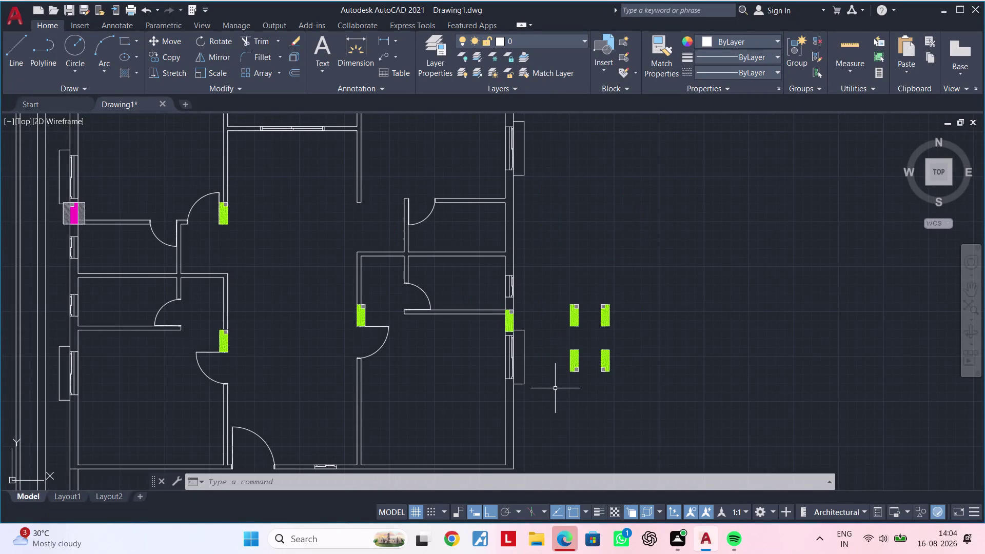
Copy the spare lower-right green hatched column, using its corner as the base point.
middle_drag(555, 412, 568, 472)
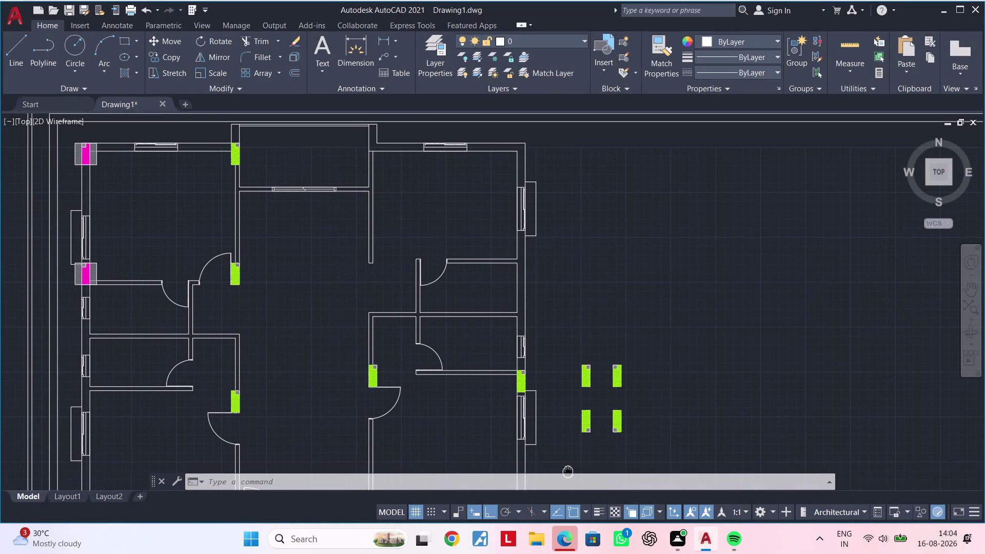
middle_drag(568, 472, 566, 471)
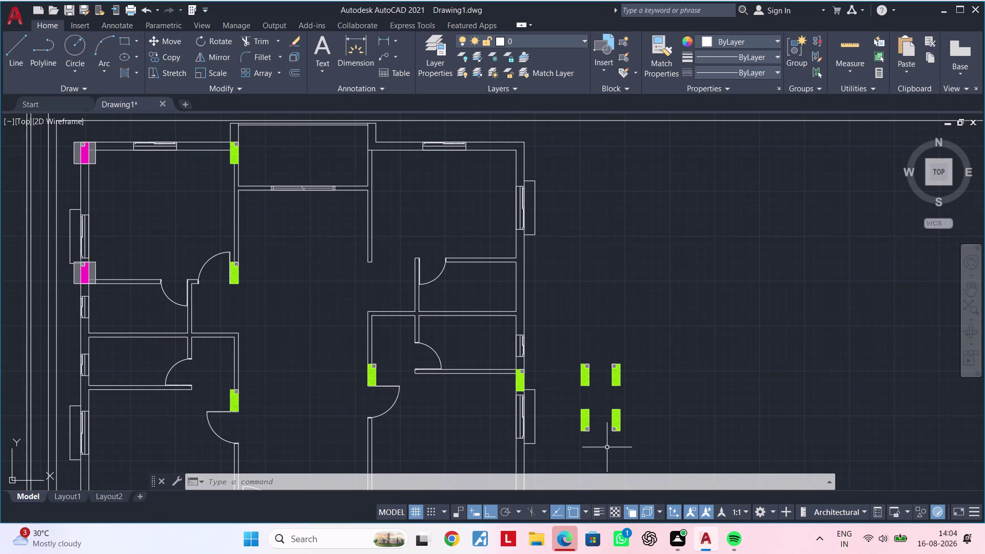
middle_drag(607, 447, 611, 421)
scroll(up, 3)
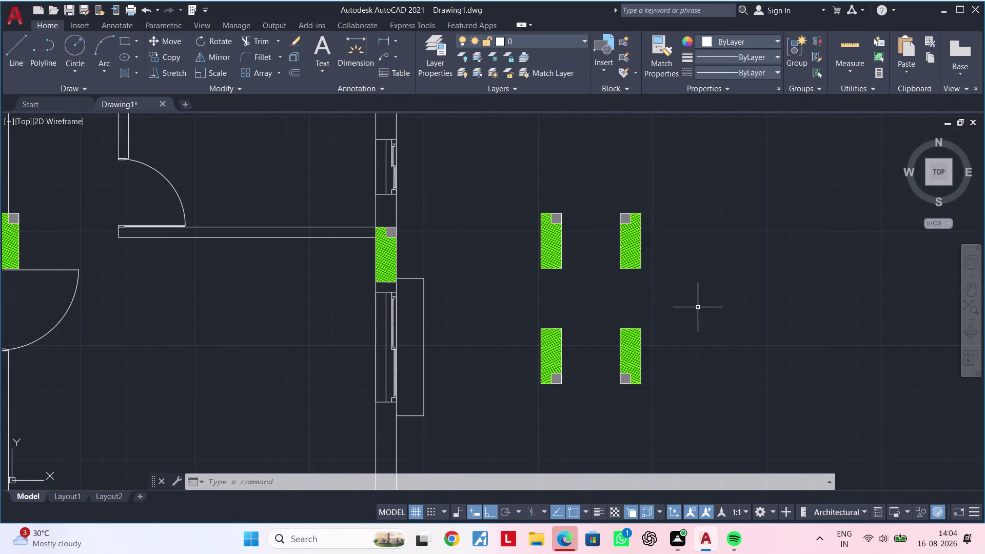
drag(694, 298, 689, 302)
click(586, 403)
text(c)
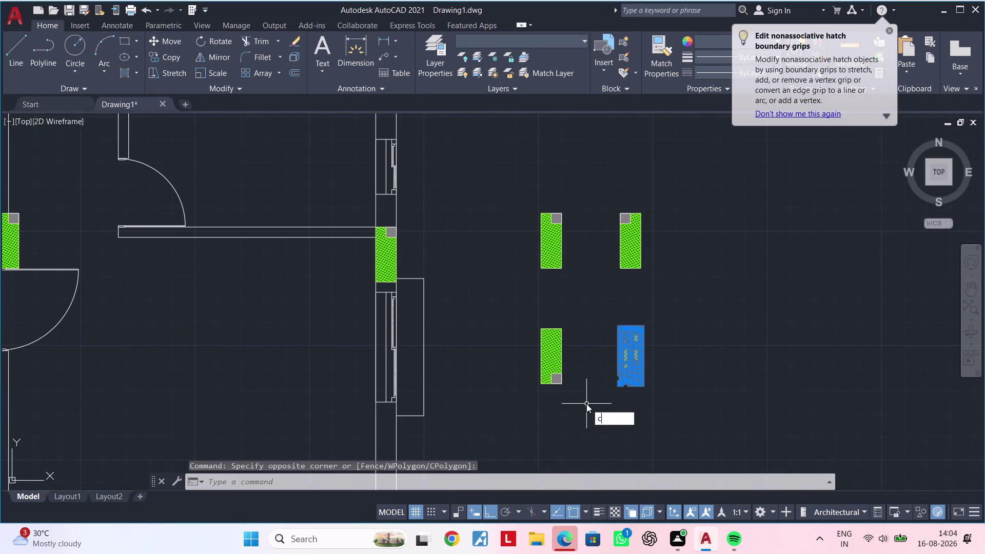
text(o)
key(space)
scroll(up, 3)
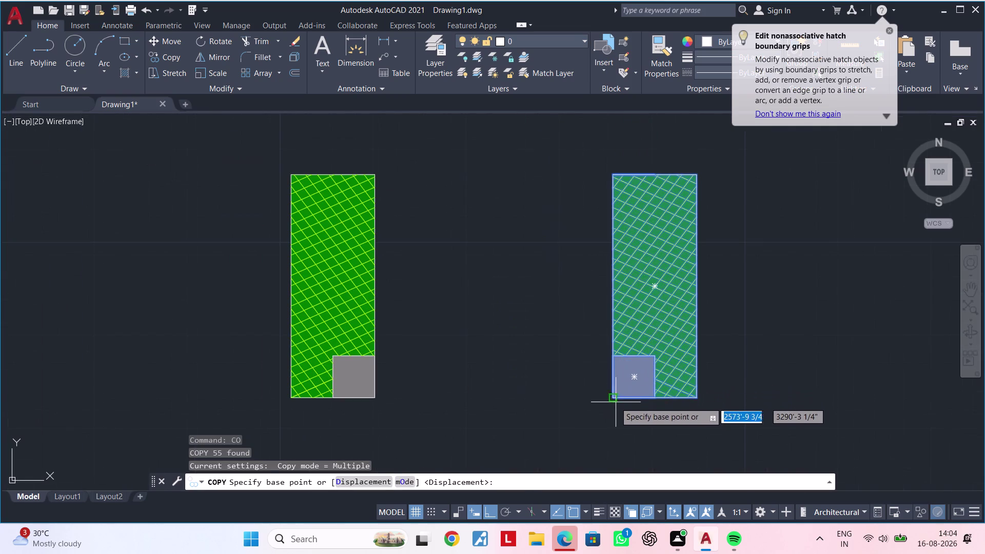
click(614, 402)
Place the green column copy at the end of the central interior wall.
scroll(down, 3)
middle_drag(584, 383, 803, 421)
scroll(down, 3)
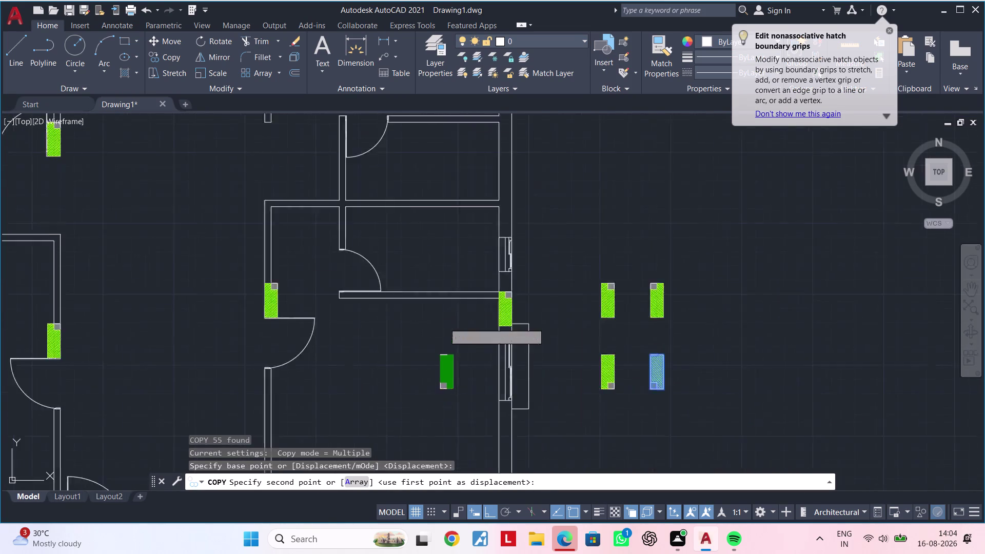
scroll(down, 3)
middle_drag(416, 339, 586, 402)
scroll(up, 3)
scroll(up, 3)
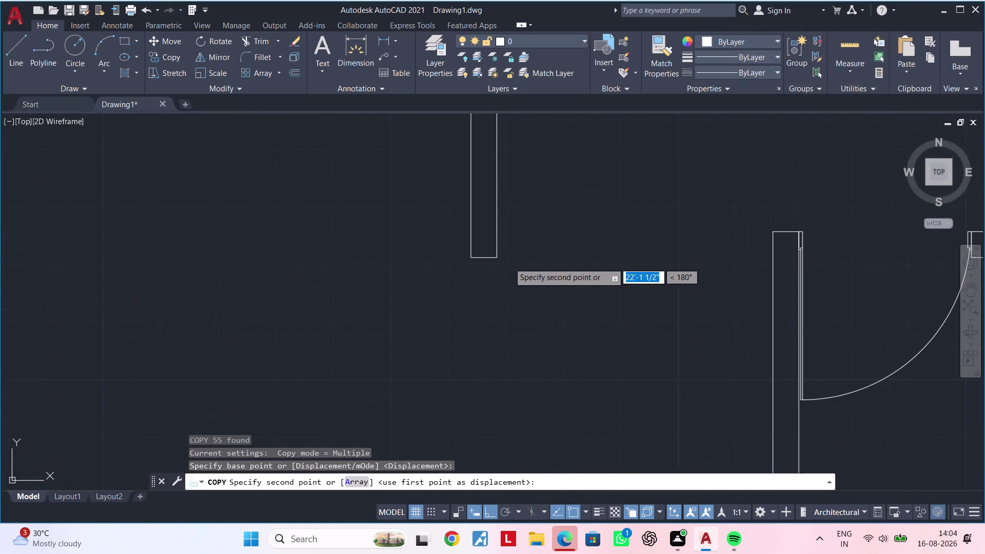
scroll(up, 3)
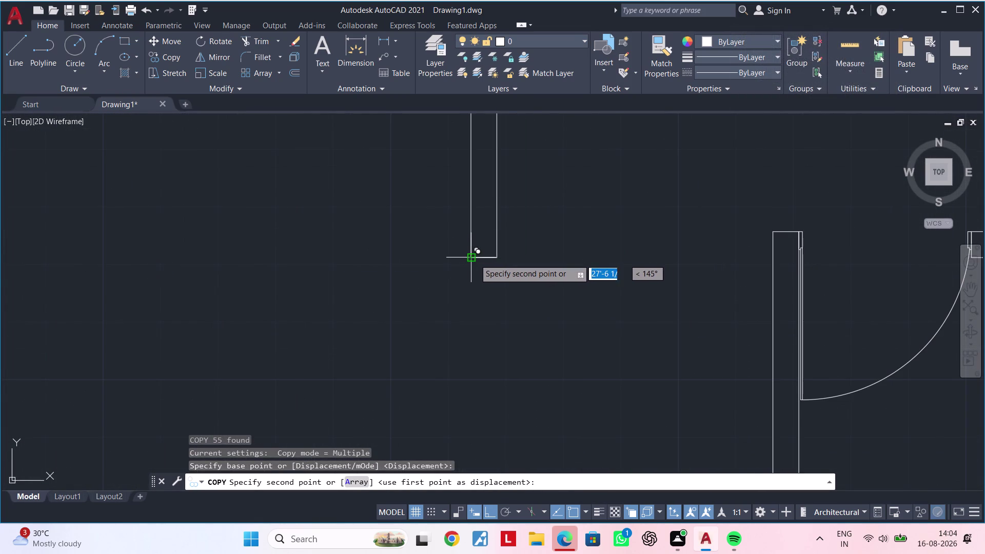
scroll(up, 3)
click(452, 251)
scroll(down, 3)
scroll(down, 3)
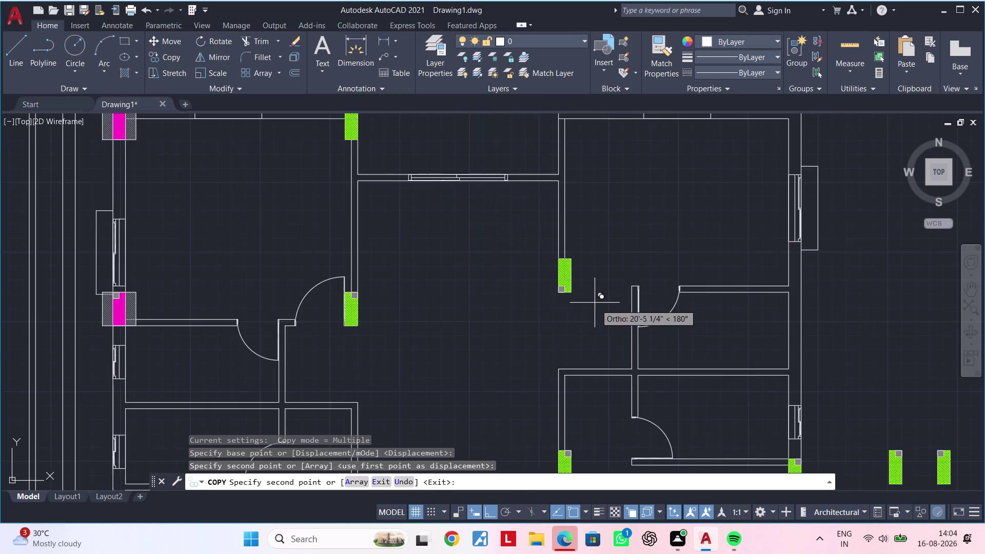
middle_drag(595, 308, 401, 286)
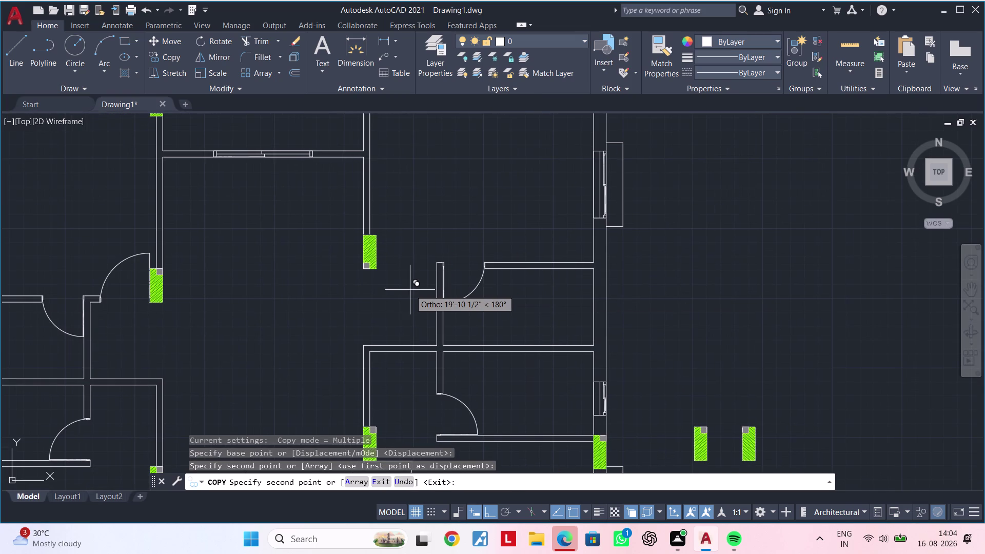
middle_drag(658, 293, 657, 296)
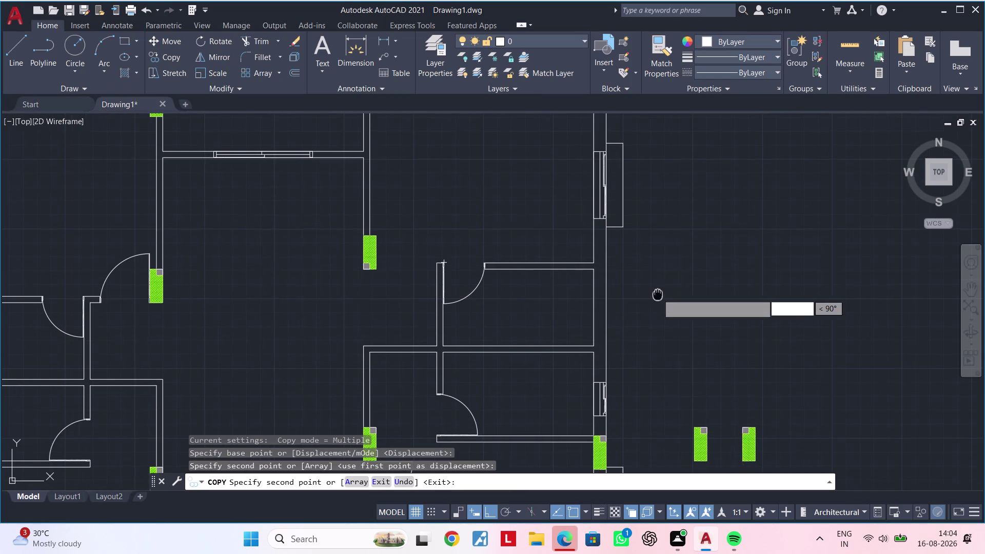
middle_drag(657, 296, 470, 295)
key(Escape)
middle_drag(544, 310, 551, 252)
middle_drag(542, 325, 552, 268)
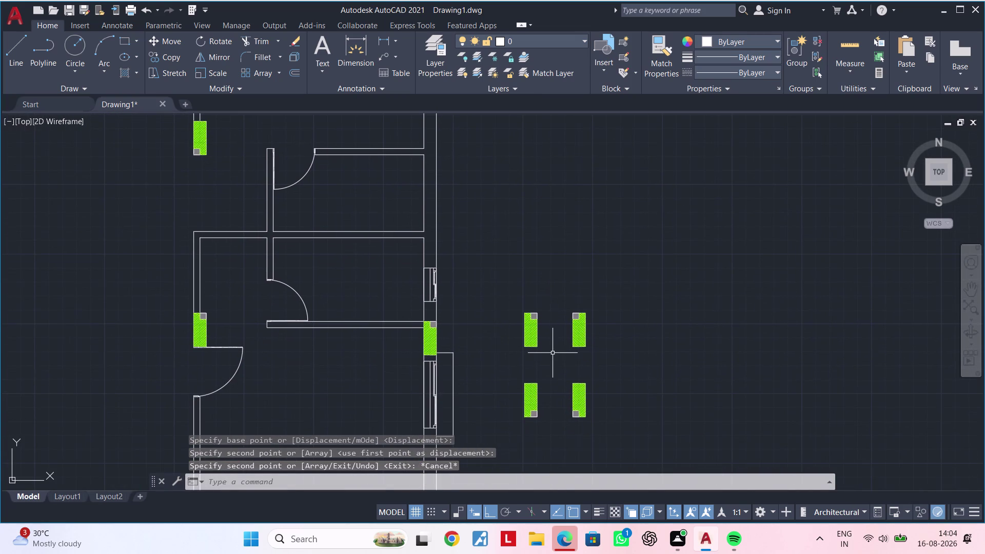
Copy the lower-left spare green column from its corner onto the right outer wall.
drag(552, 354, 546, 364)
click(503, 426)
key(c)
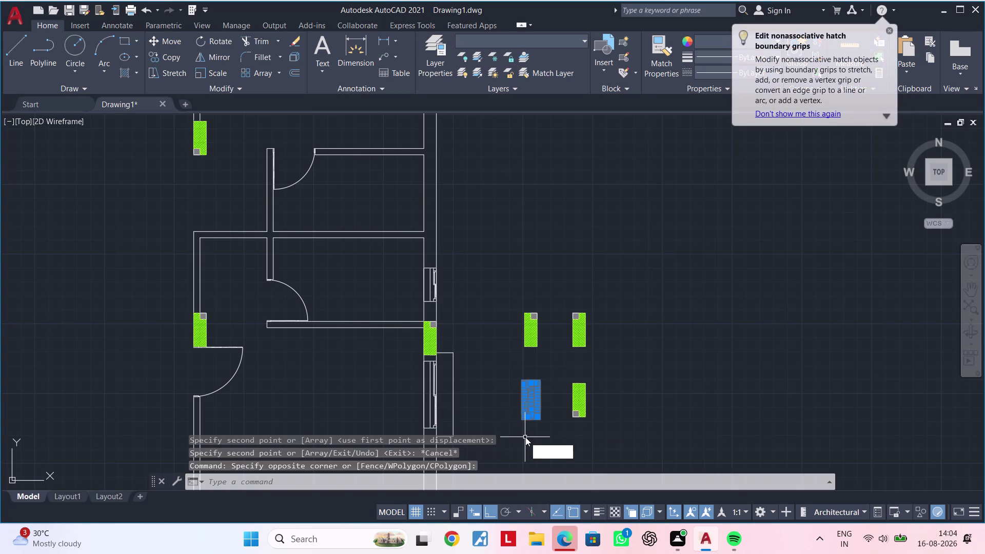
key(o)
key(space)
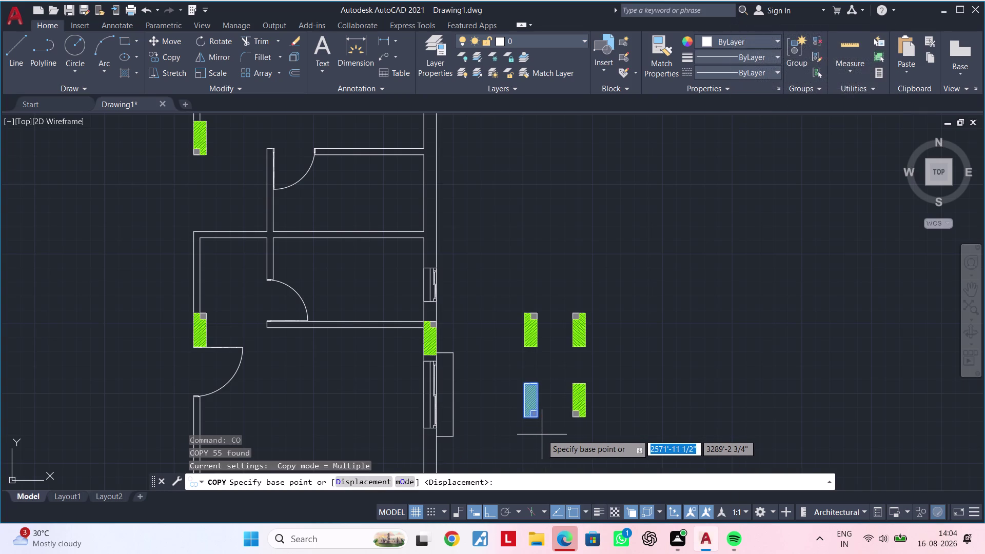
scroll(up, 3)
click(515, 383)
scroll(down, 3)
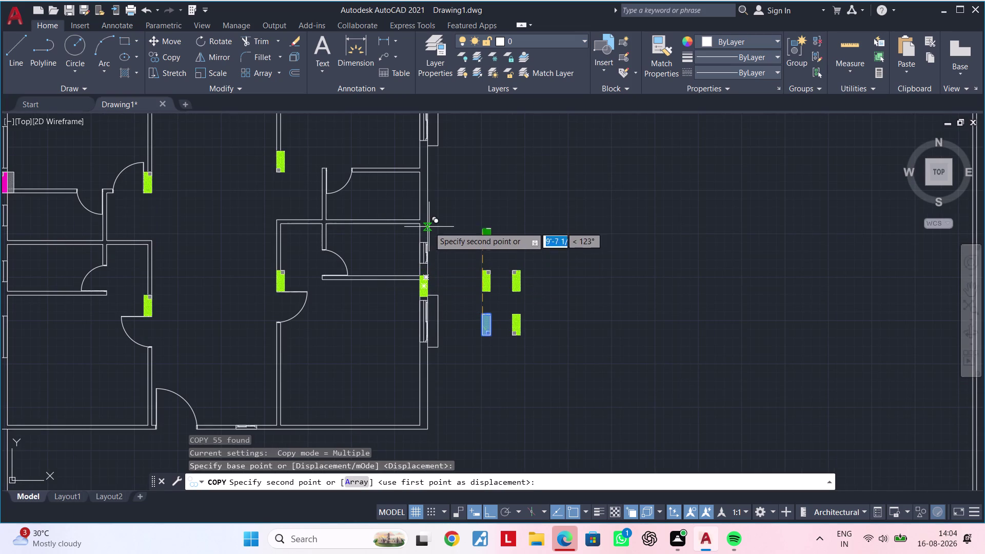
scroll(up, 3)
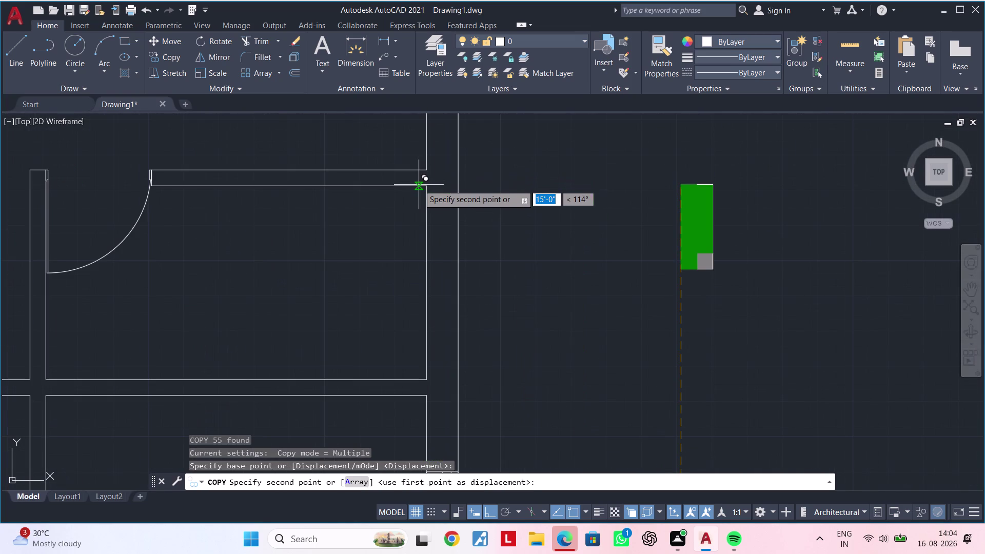
scroll(up, 3)
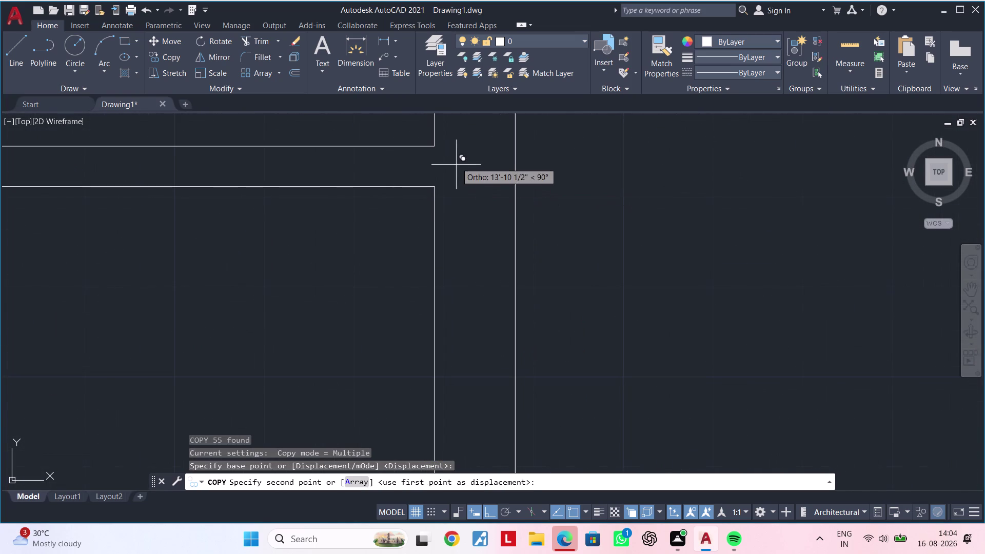
click(437, 148)
scroll(down, 3)
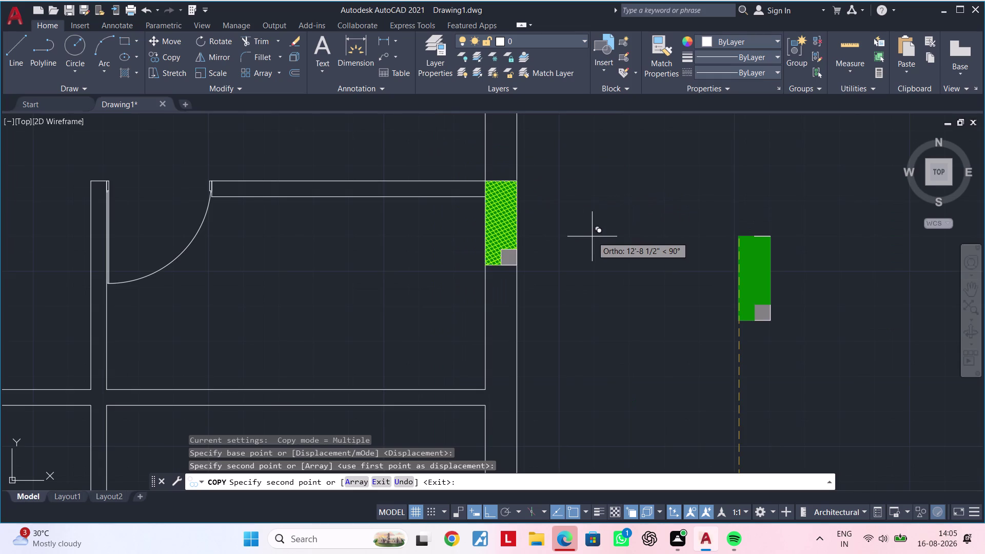
scroll(down, 3)
End the copy and bring the top-left magenta column details into view.
key(Escape)
key(Escape)
key(Escape)
key(Escape)
key(Escape)
key(Escape)
key(Escape)
key(Escape)
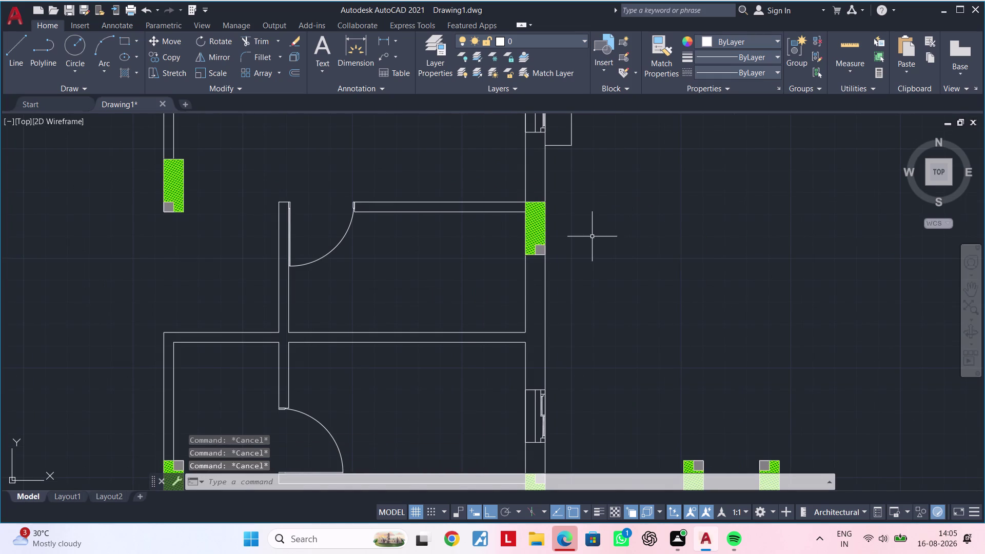
key(Escape)
key(Escape)
key(Escape)
scroll(down, 3)
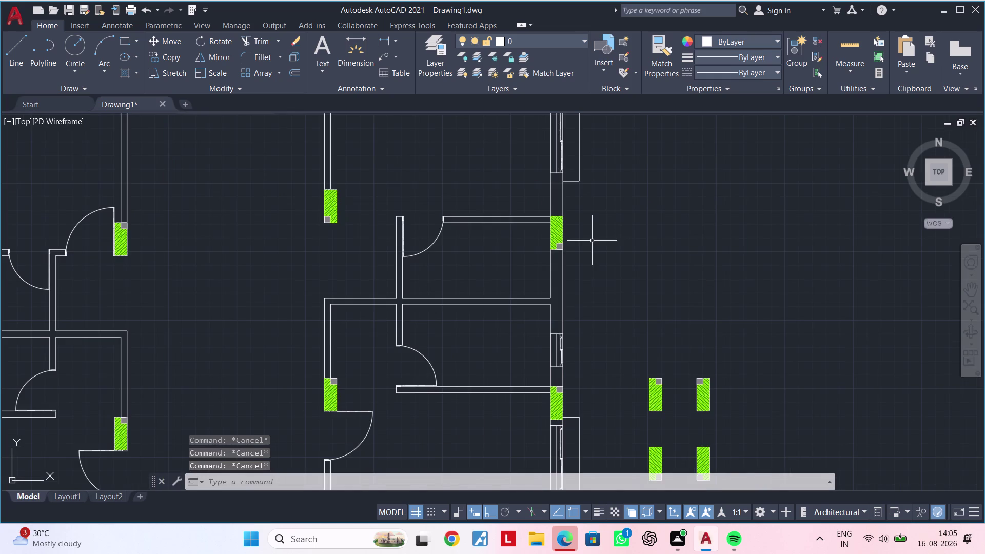
middle_drag(592, 241, 561, 301)
key(Escape)
key(Escape)
key(Escape)
key(Escape)
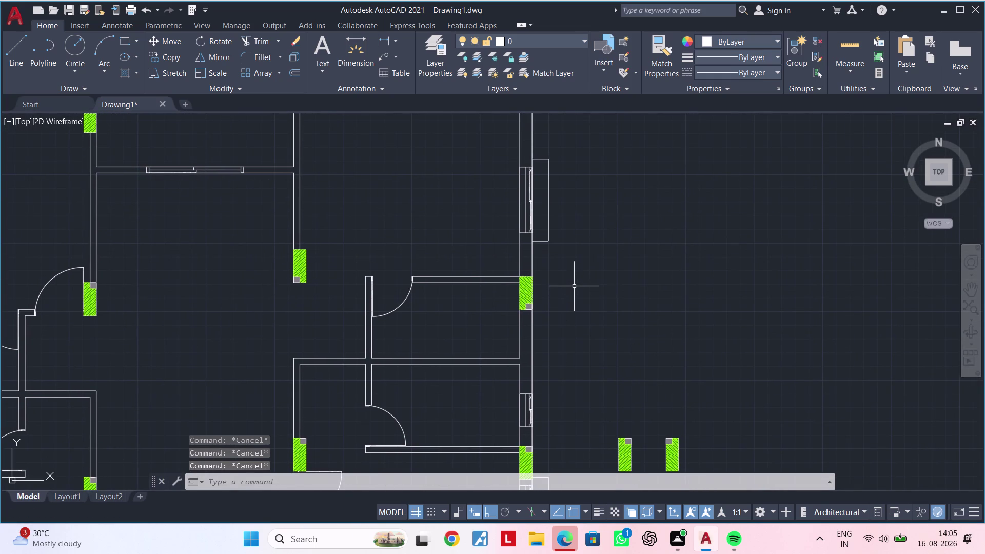
scroll(down, 3)
middle_drag(577, 282, 632, 299)
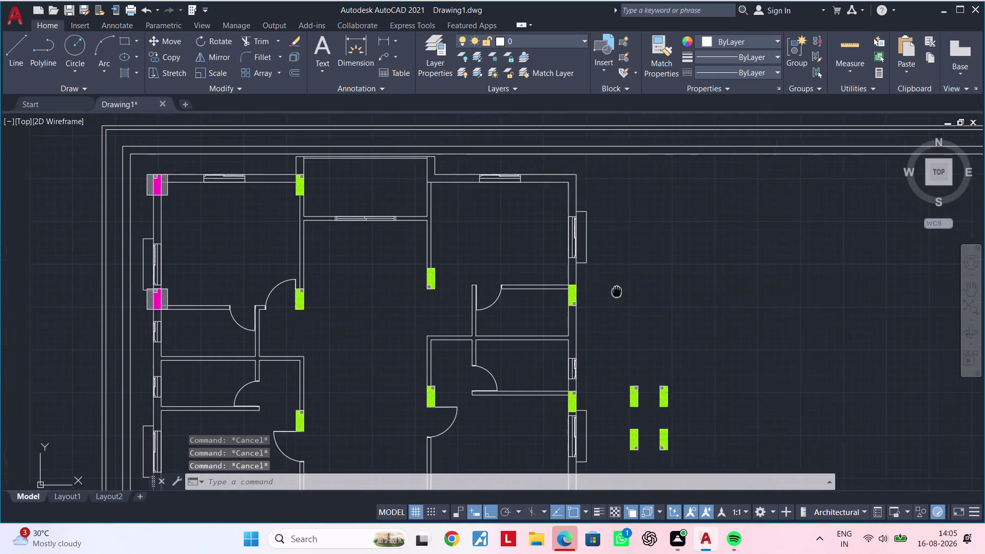
middle_drag(632, 299, 638, 306)
middle_drag(562, 237, 566, 257)
middle_drag(562, 260, 595, 257)
scroll(up, 3)
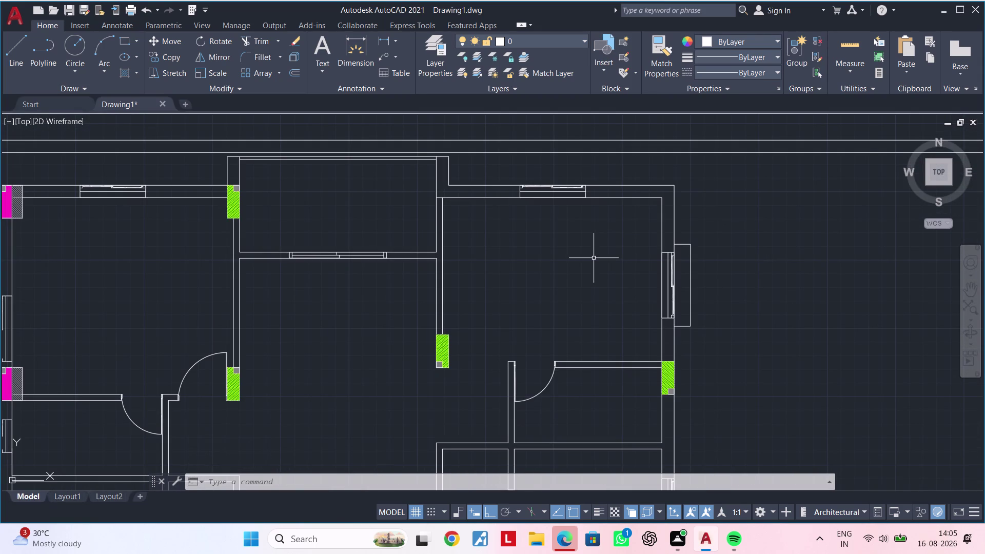
key(Escape)
key(Escape)
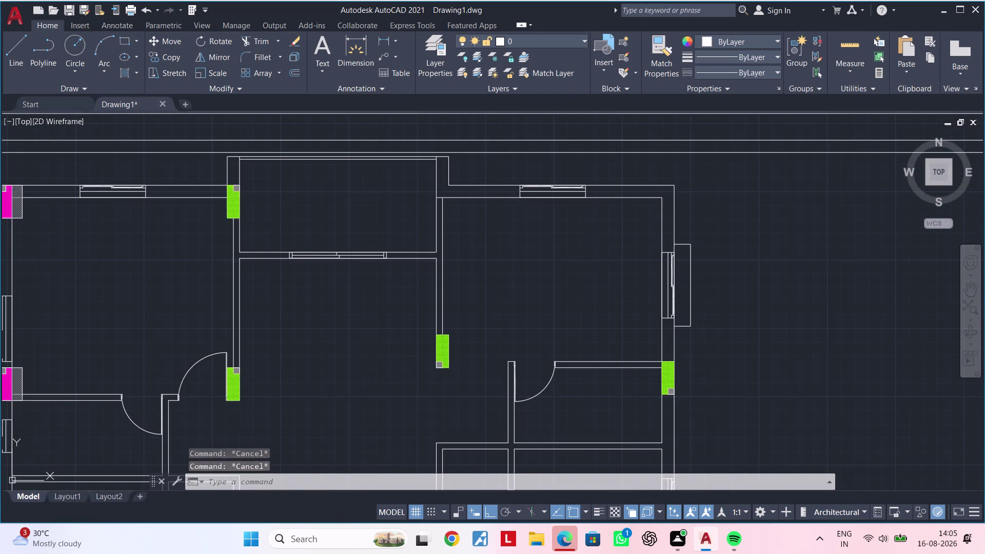
scroll(down, 3)
middle_drag(639, 280, 688, 282)
middle_drag(625, 276, 631, 275)
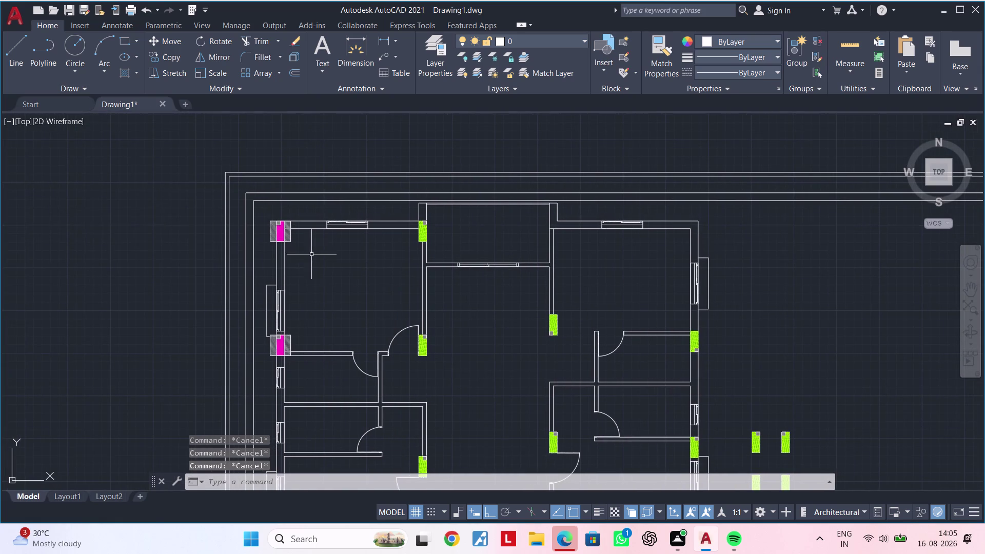
scroll(up, 3)
middle_drag(307, 246, 318, 310)
scroll(up, 3)
middle_drag(318, 309, 323, 312)
scroll(down, 3)
Copy the top-left magenta column detail to empty space beside the plan.
key(Escape)
scroll(up, 3)
drag(203, 196, 208, 200)
click(342, 333)
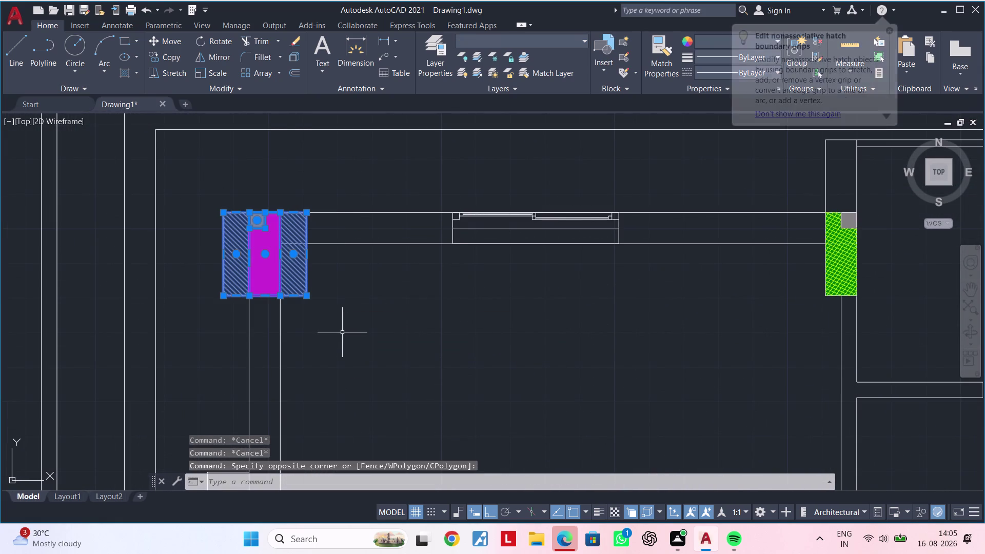
text(co)
key(space)
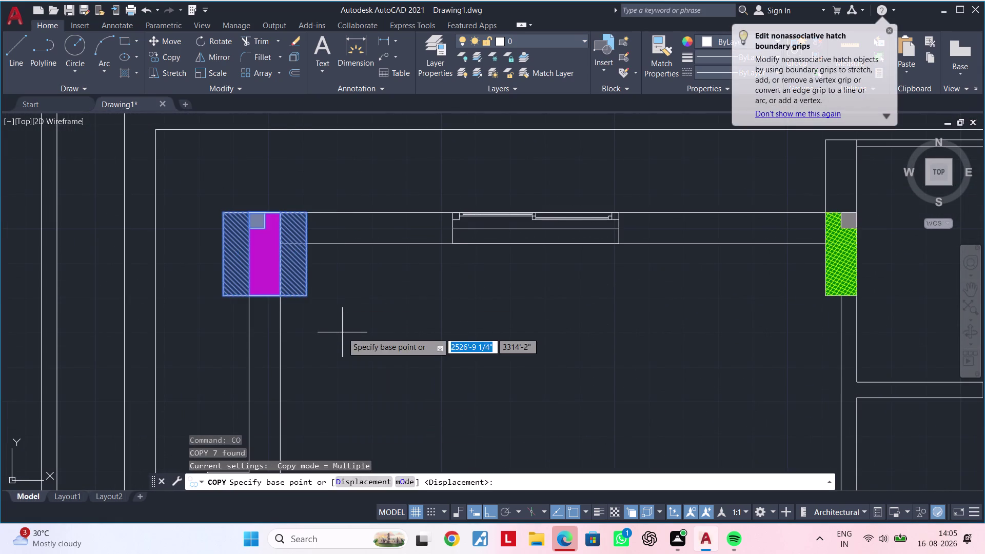
click(329, 319)
scroll(down, 3)
middle_drag(527, 351, 183, 351)
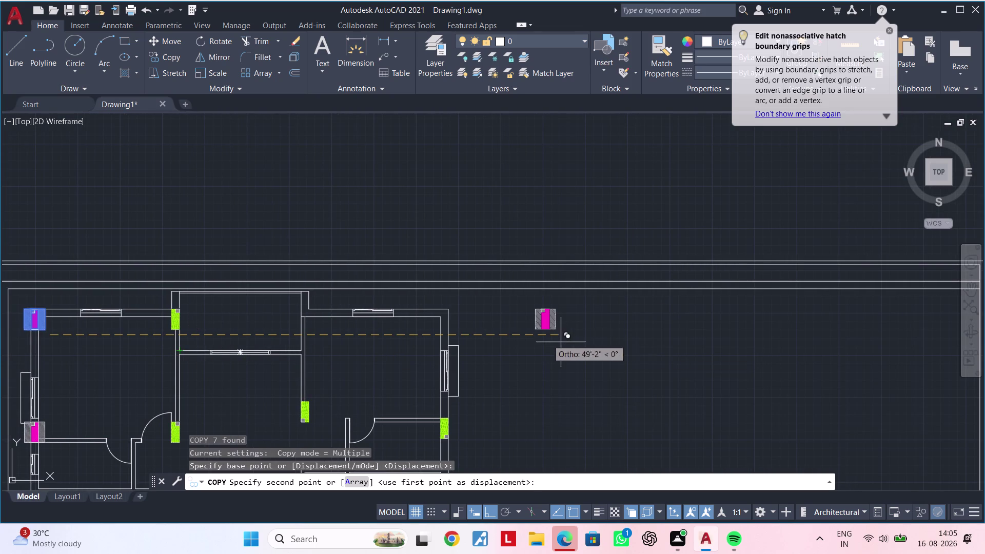
click(544, 339)
key(Escape)
key(Escape)
Explode the copied magenta column detail with X, keeping its hatch fills.
scroll(up, 3)
scroll(up, 3)
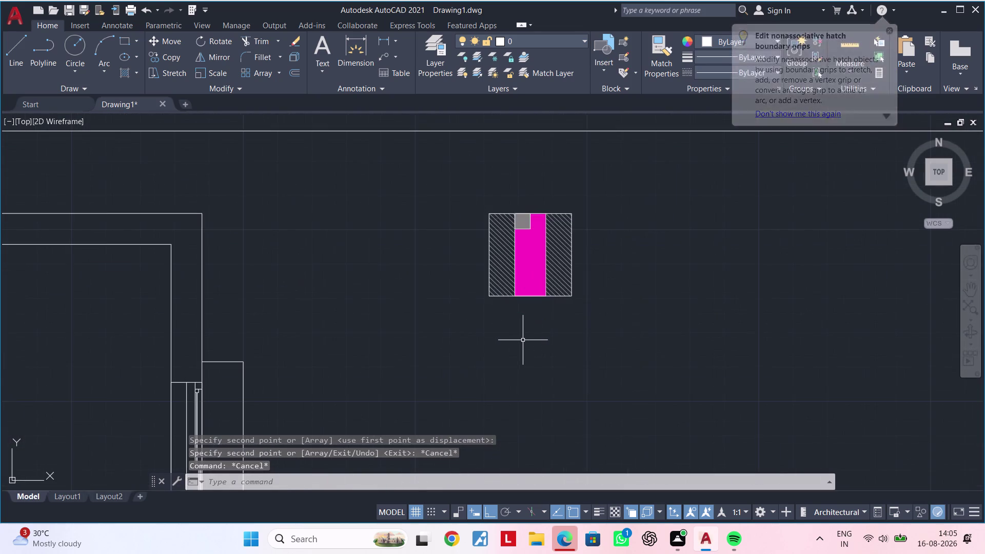
middle_drag(516, 344, 492, 390)
scroll(up, 3)
key(Escape)
key(Escape)
key(Escape)
scroll(up, 3)
scroll(down, 3)
middle_drag(484, 373, 469, 404)
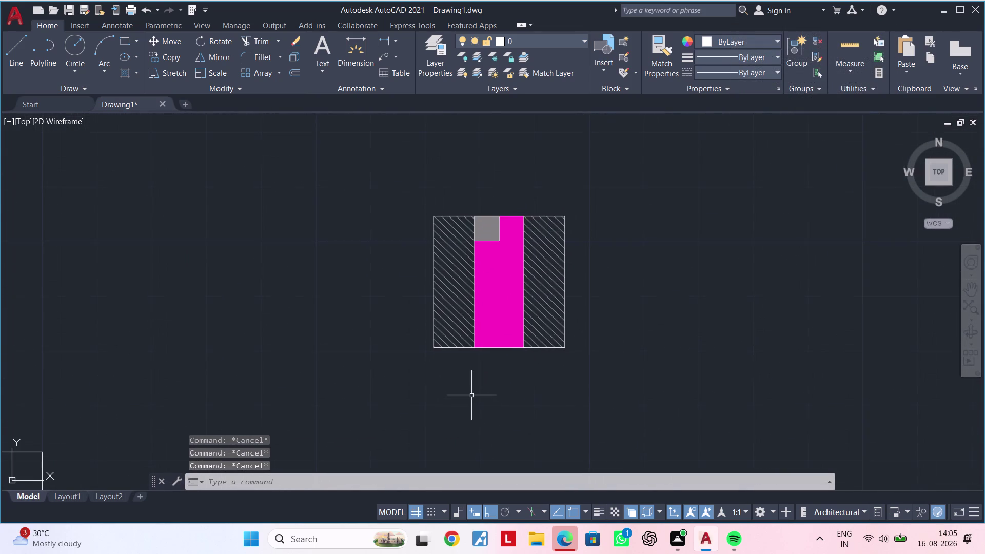
middle_drag(472, 395, 415, 393)
key(Escape)
key(Escape)
drag(373, 197, 378, 203)
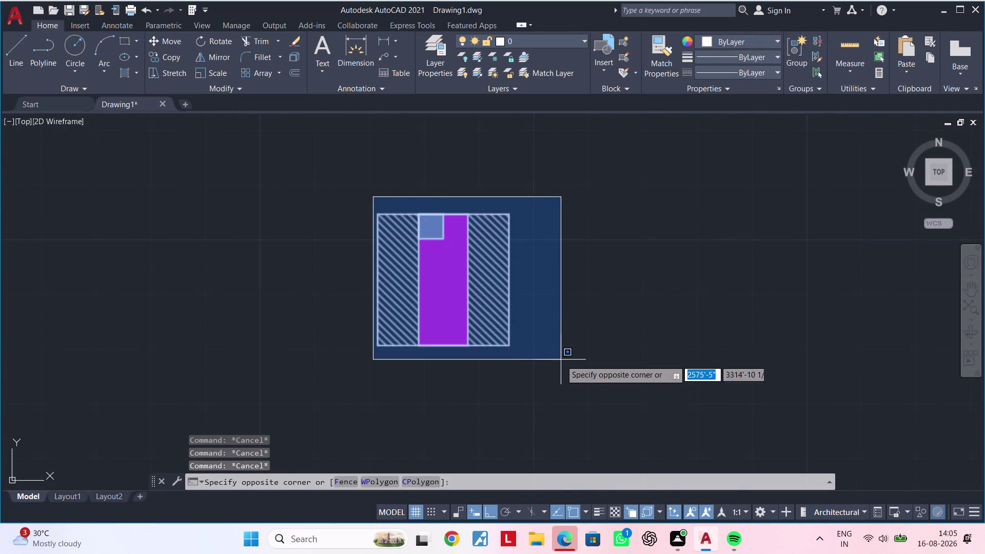
click(560, 360)
text(x)
key(space)
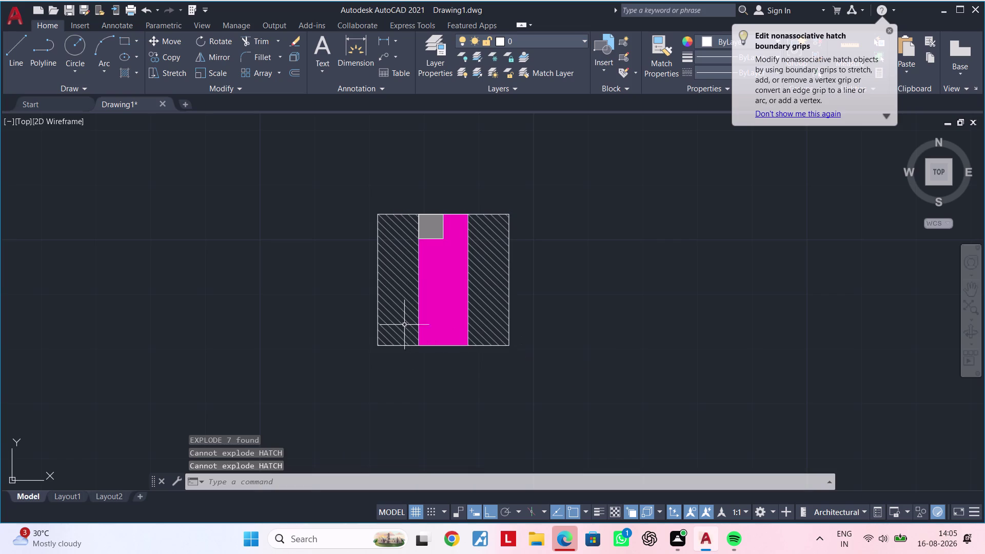
key(Escape)
Trim away the left hatched strip and its leftover outline segments from the column detail.
text(t)
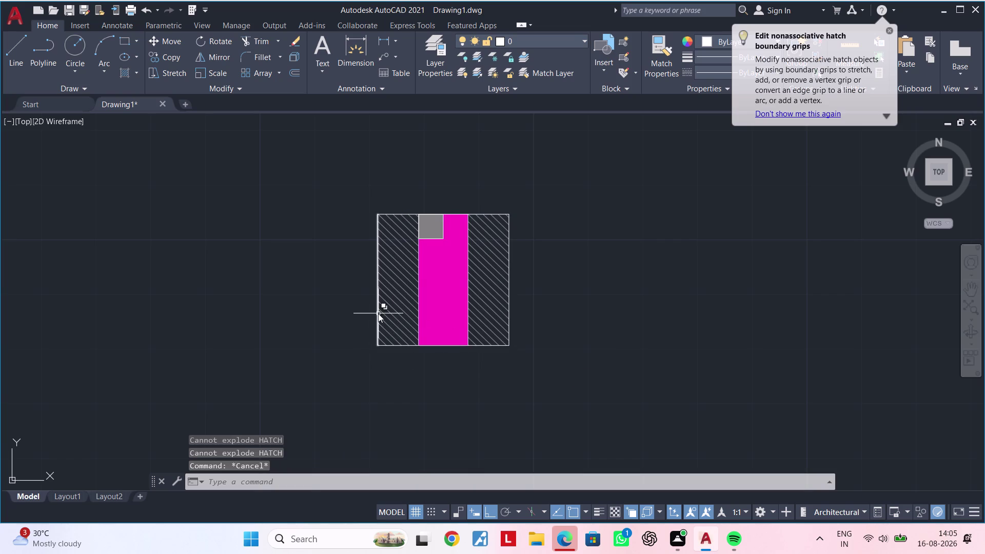
text(r)
key(space)
click(402, 204)
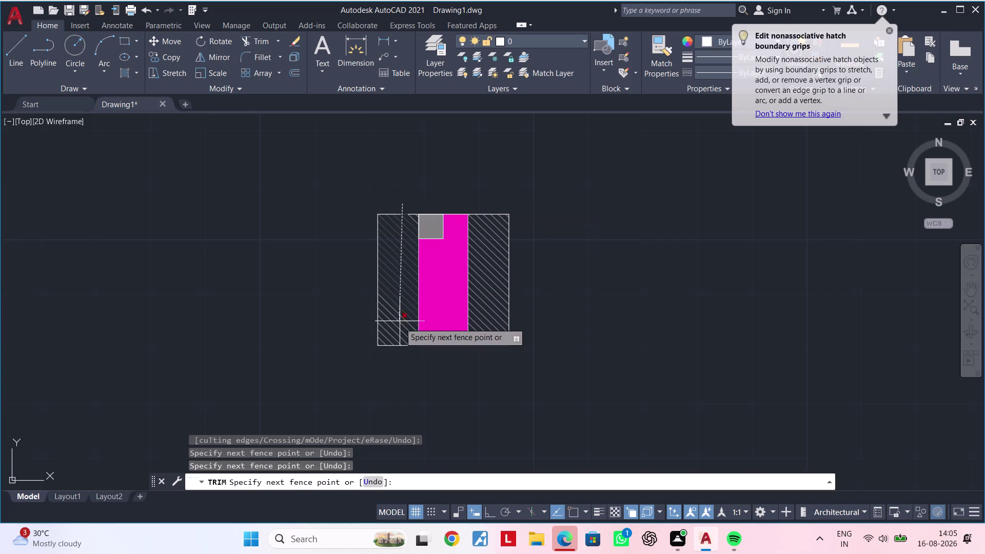
click(399, 352)
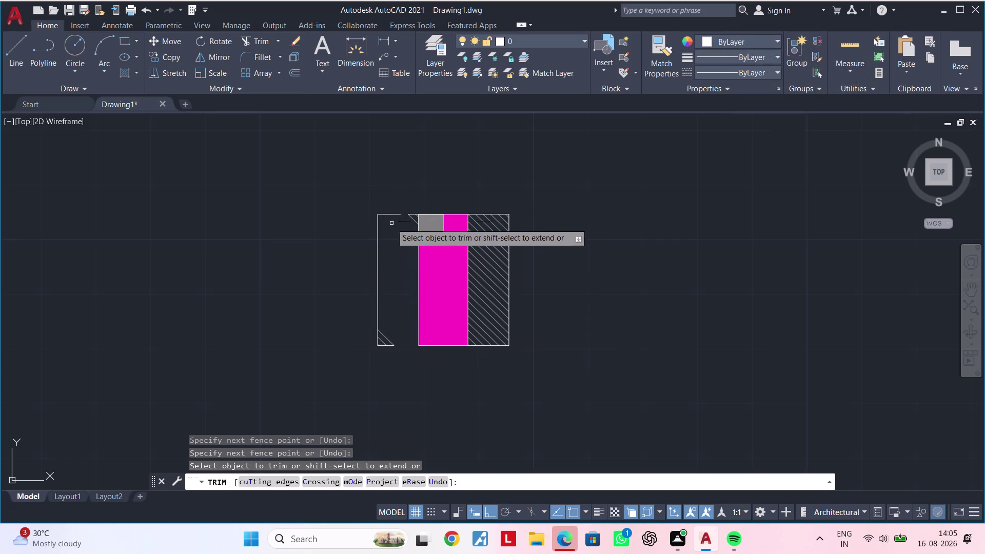
click(390, 205)
click(363, 341)
click(392, 329)
click(364, 355)
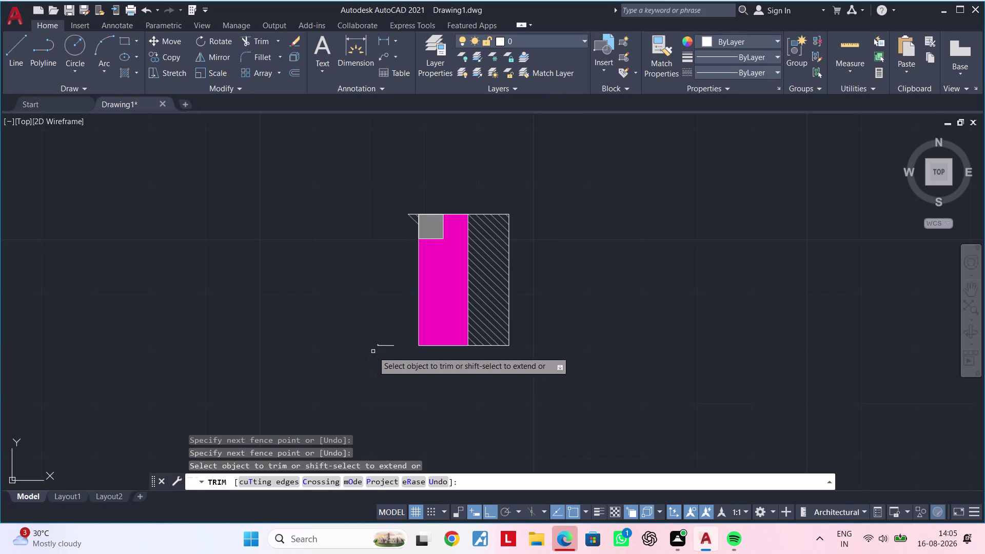
click(388, 346)
click(377, 345)
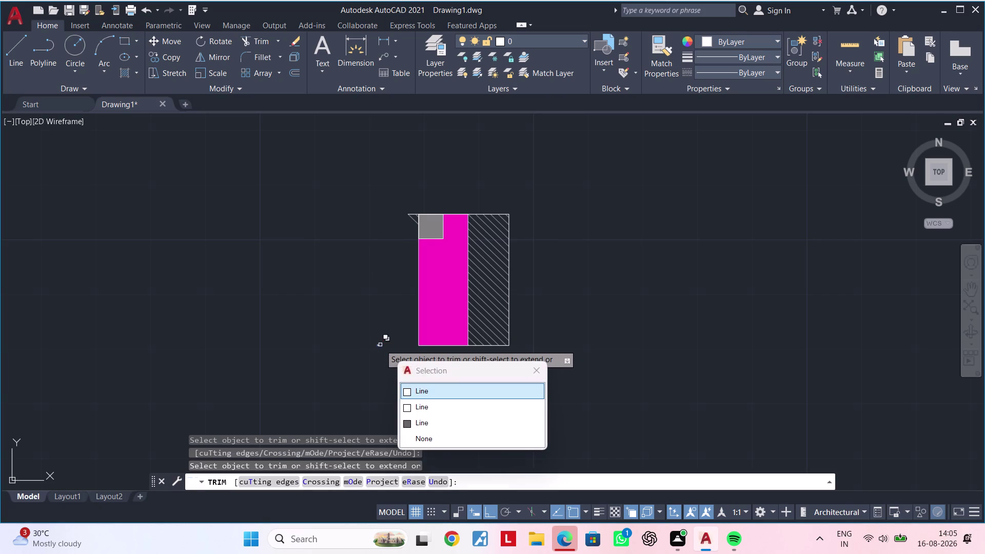
click(418, 388)
key(Escape)
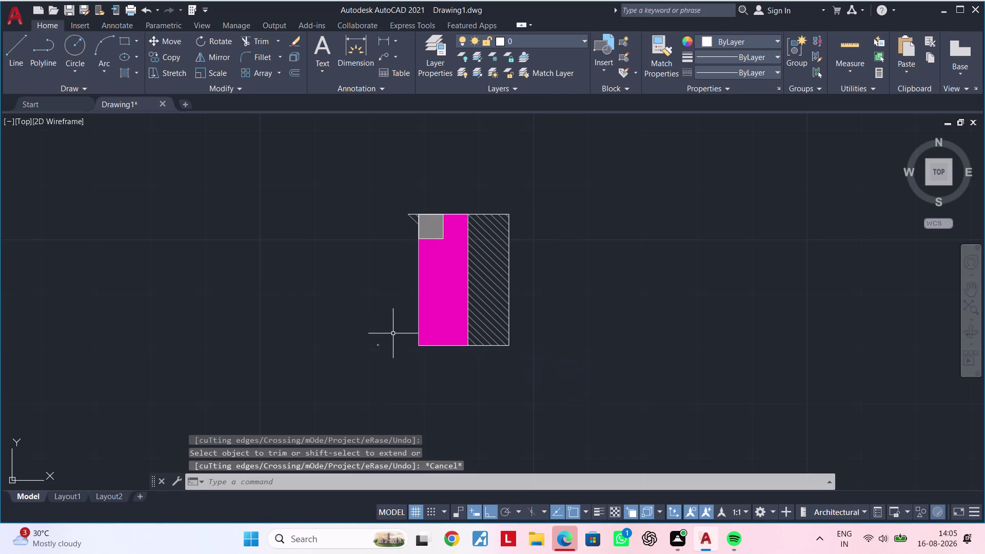
Erase the leftover bits below the detail and clear the stray diagonal selection.
drag(393, 328, 389, 335)
click(360, 367)
key(BackSpace)
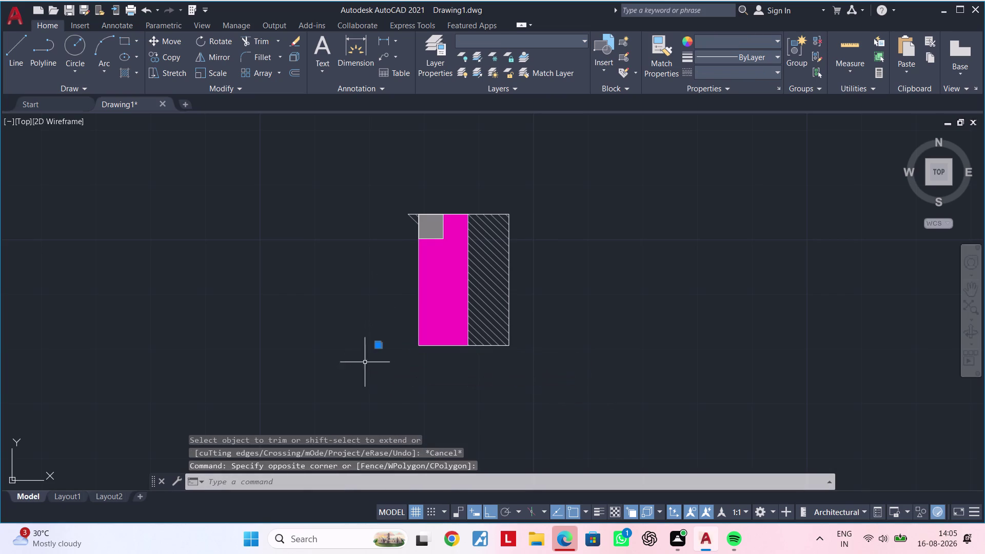
key(Delete)
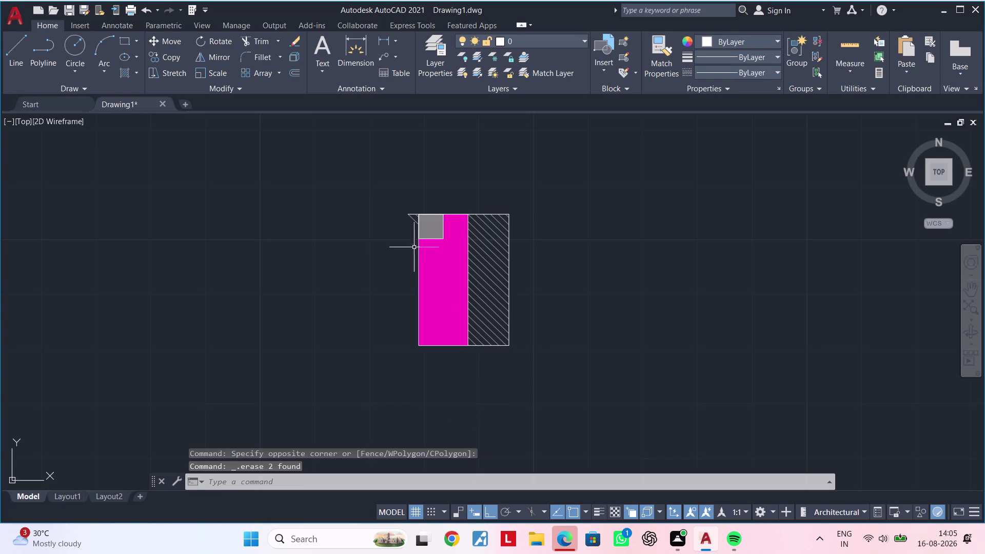
middle_drag(410, 241, 391, 321)
scroll(up, 3)
drag(411, 187, 412, 192)
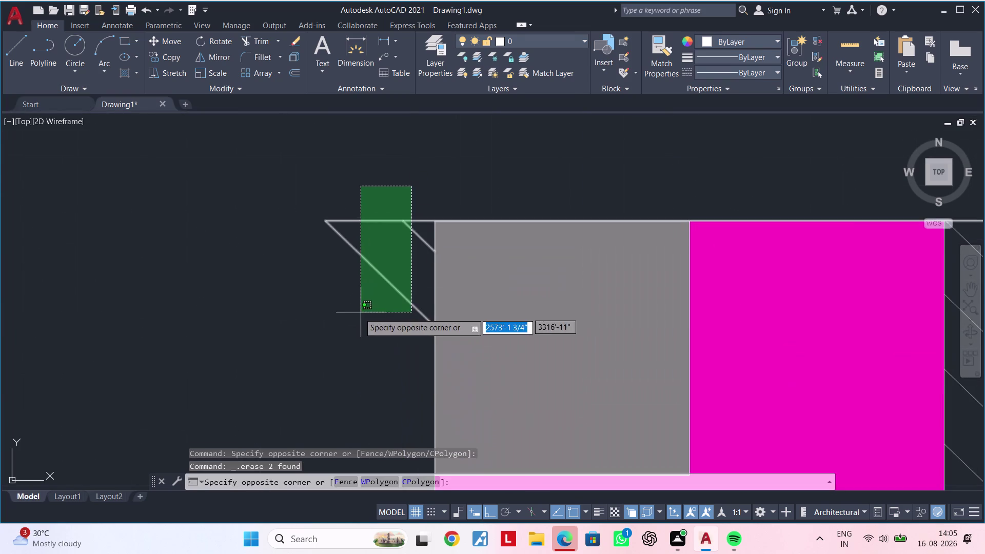
click(358, 314)
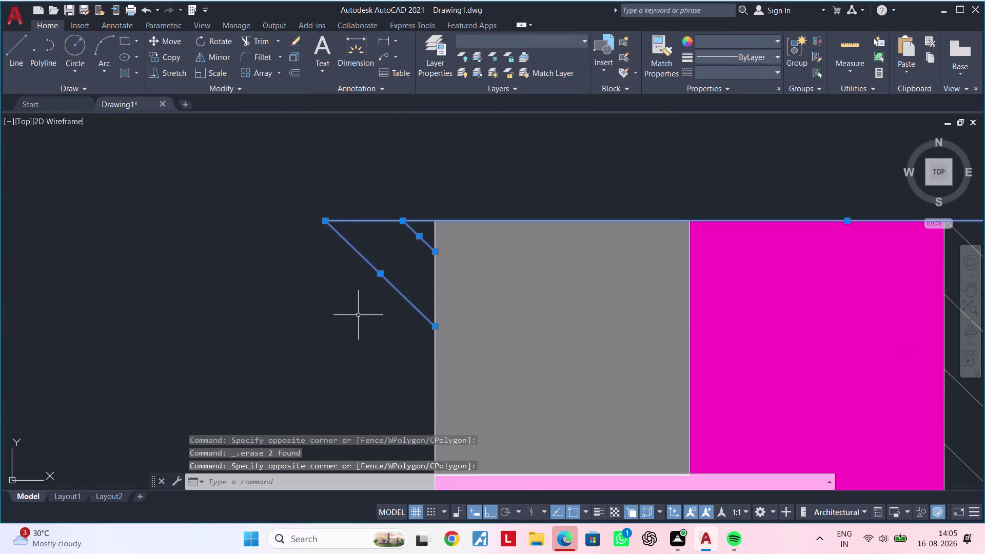
key(Escape)
key(Escape)
key(Escape)
Trim the stray diagonal lines at the detail's top-left corner.
text(tr)
key(space)
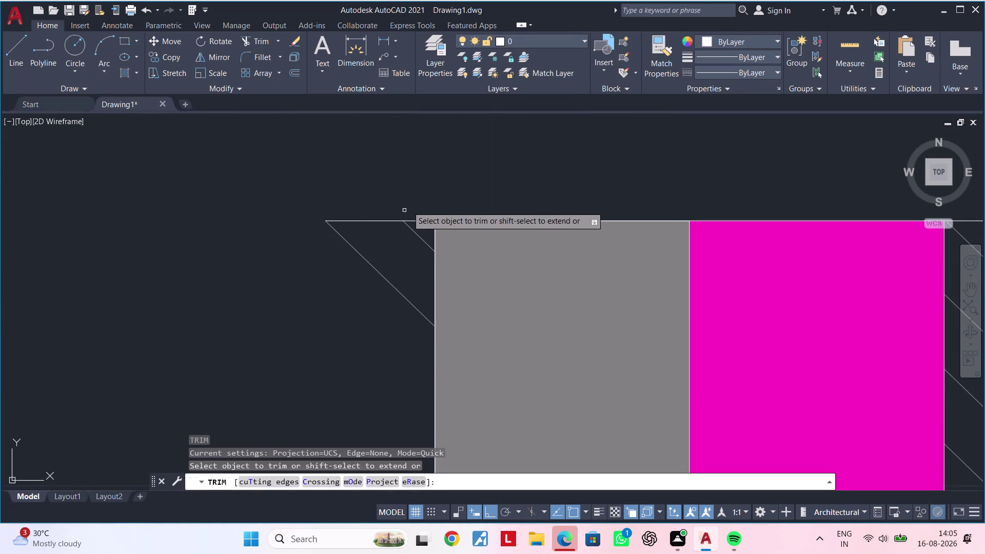
drag(412, 199, 404, 220)
drag(365, 338, 396, 301)
drag(408, 261, 410, 254)
drag(411, 244, 412, 223)
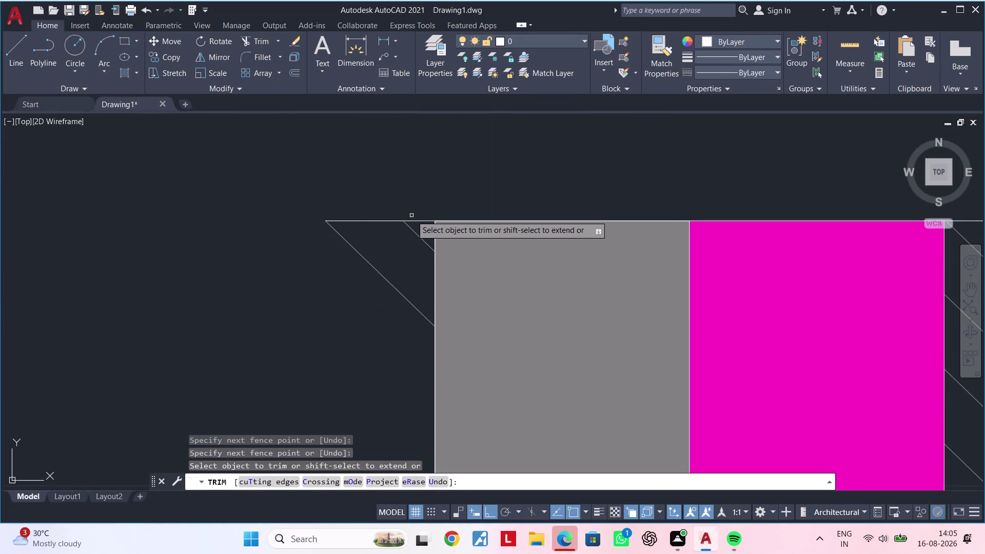
drag(411, 216, 370, 269)
drag(391, 218, 381, 238)
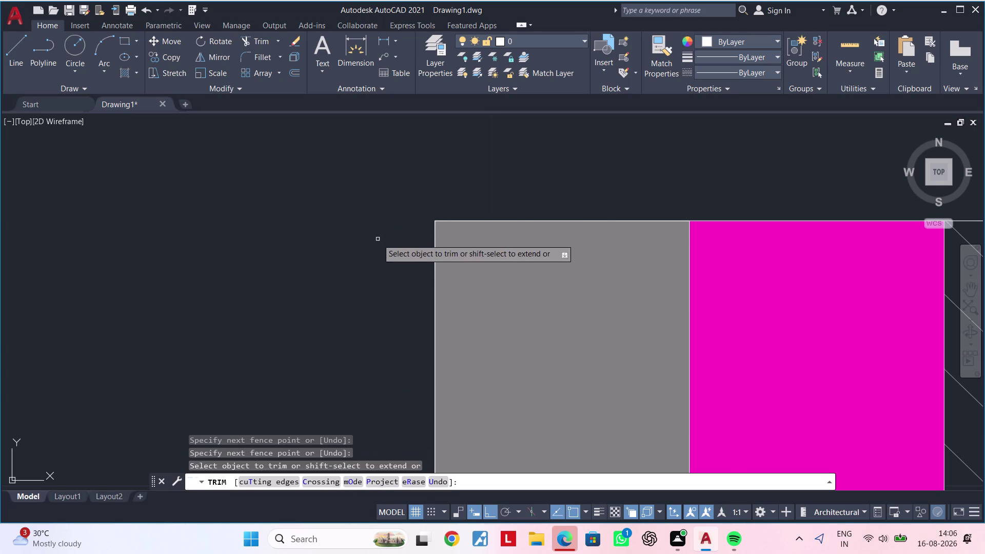
scroll(down, 3)
click(375, 257)
key(Escape)
middle_drag(375, 260, 354, 230)
key(Escape)
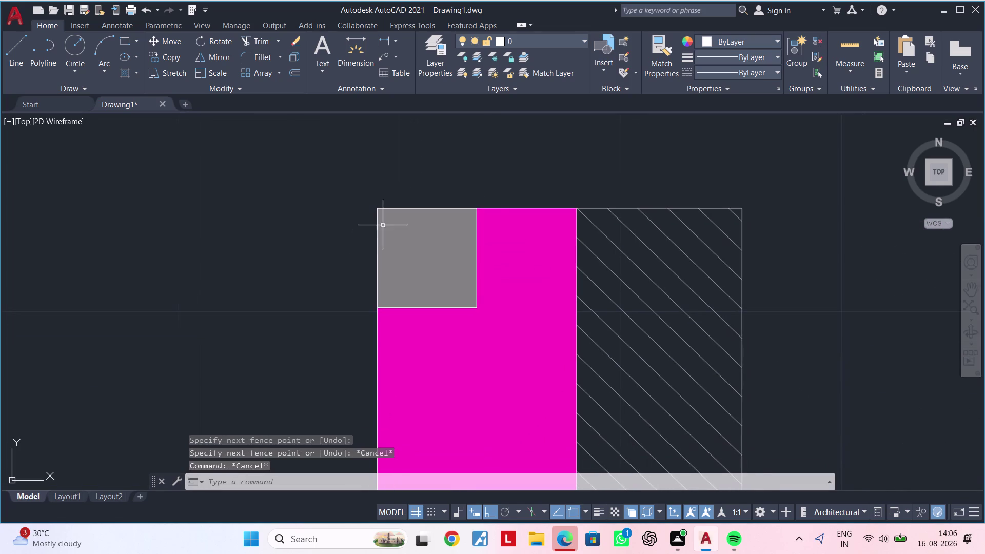
key(Escape)
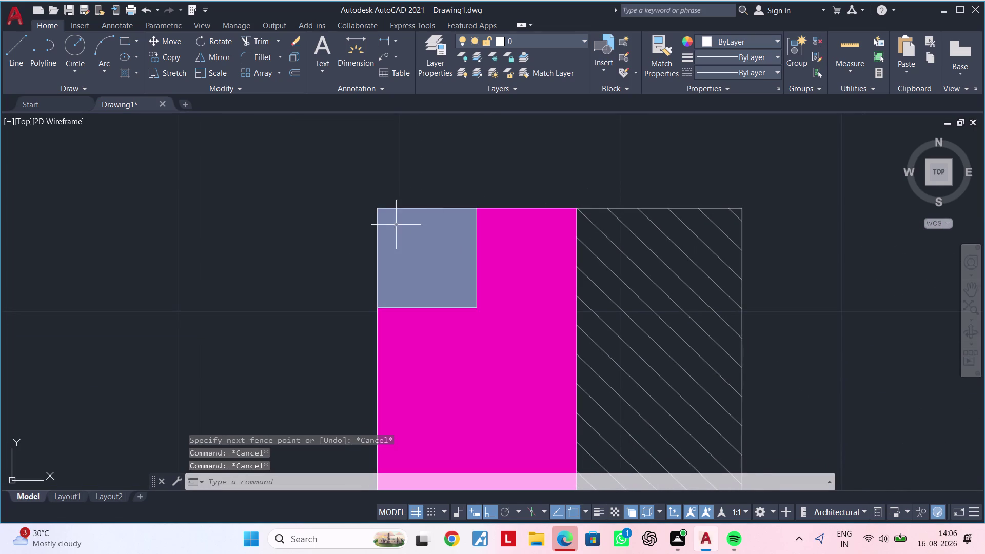
Draw a line down the detail's left edge to its bottom-left corner.
middle_drag(364, 266, 342, 198)
text(l)
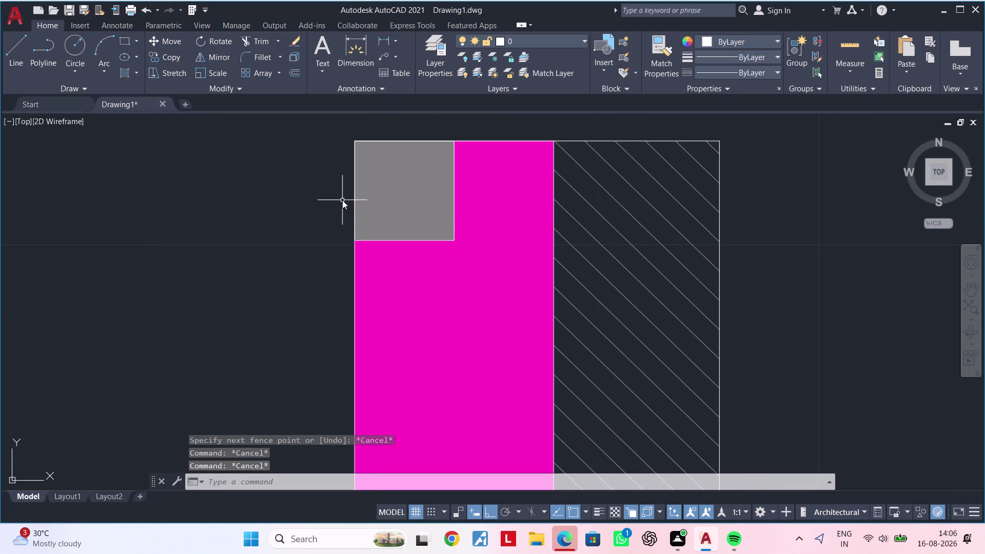
key(space)
click(357, 144)
middle_drag(352, 331, 340, 272)
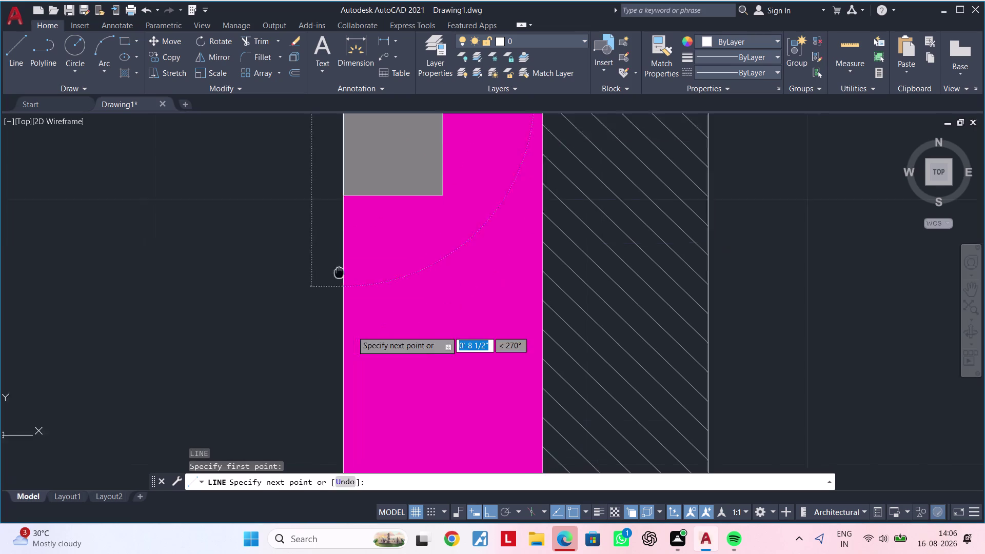
middle_drag(339, 272, 330, 189)
scroll(up, 3)
scroll(down, 3)
middle_drag(328, 372, 330, 288)
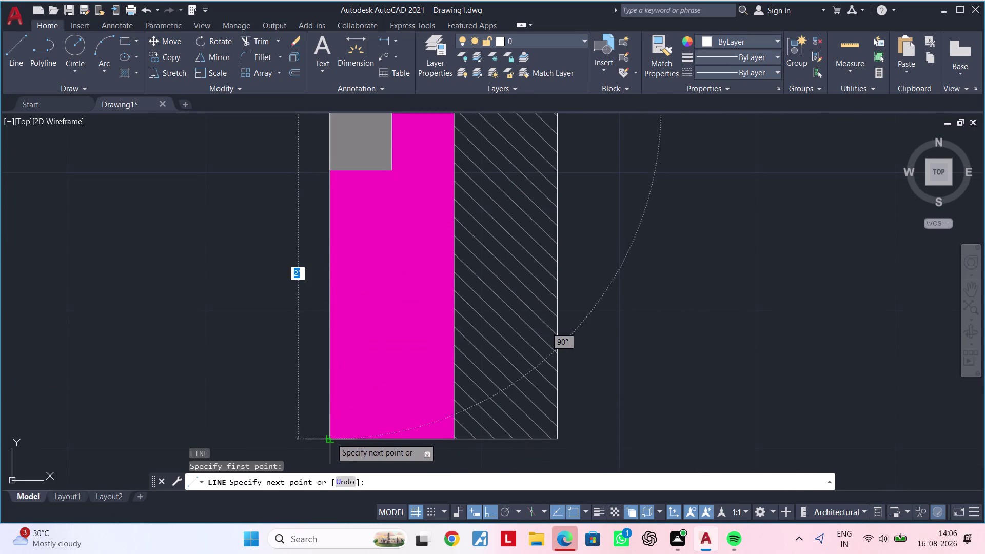
click(331, 439)
key(Escape)
key(Escape)
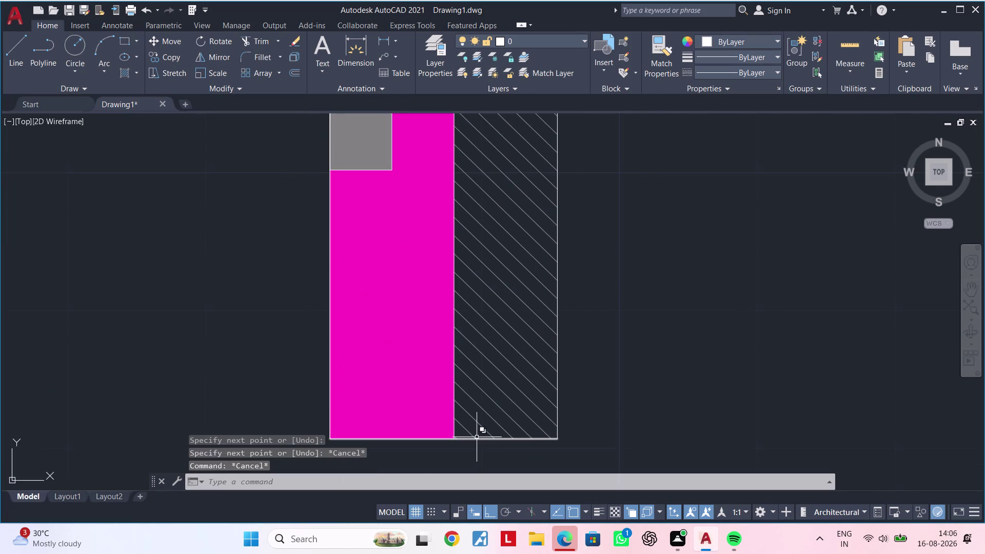
Join the detail's bottom, left, right and top edges into one polyline.
click(477, 439)
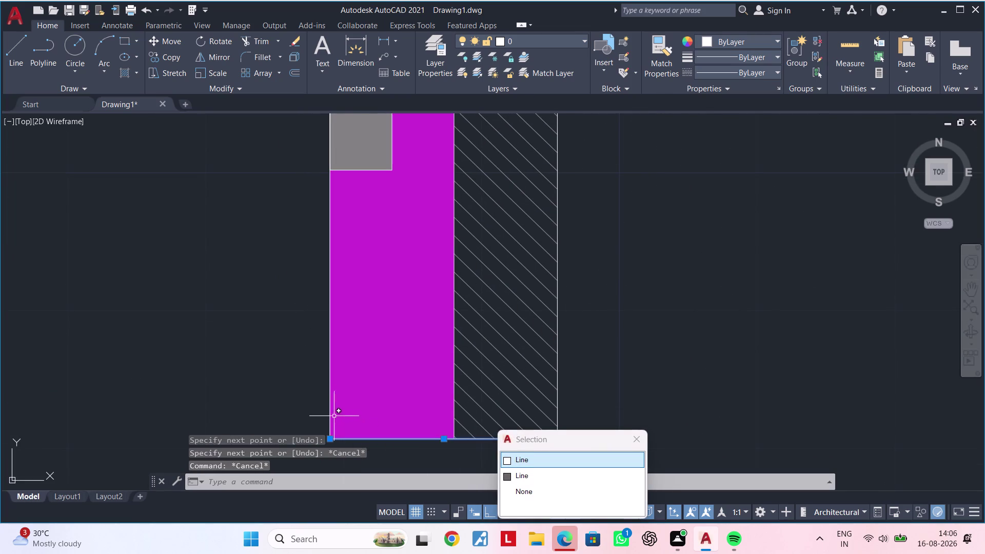
click(329, 411)
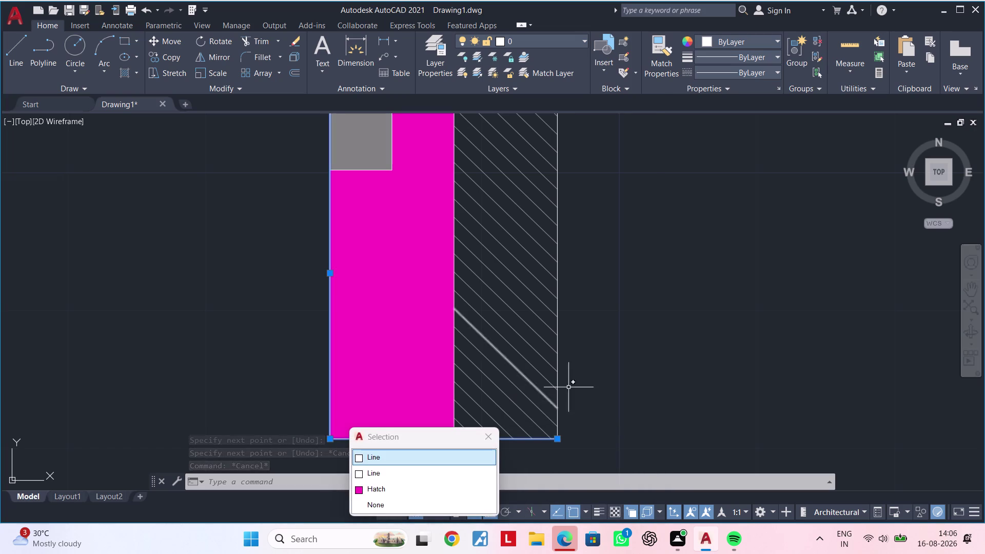
click(558, 381)
middle_drag(588, 328, 603, 553)
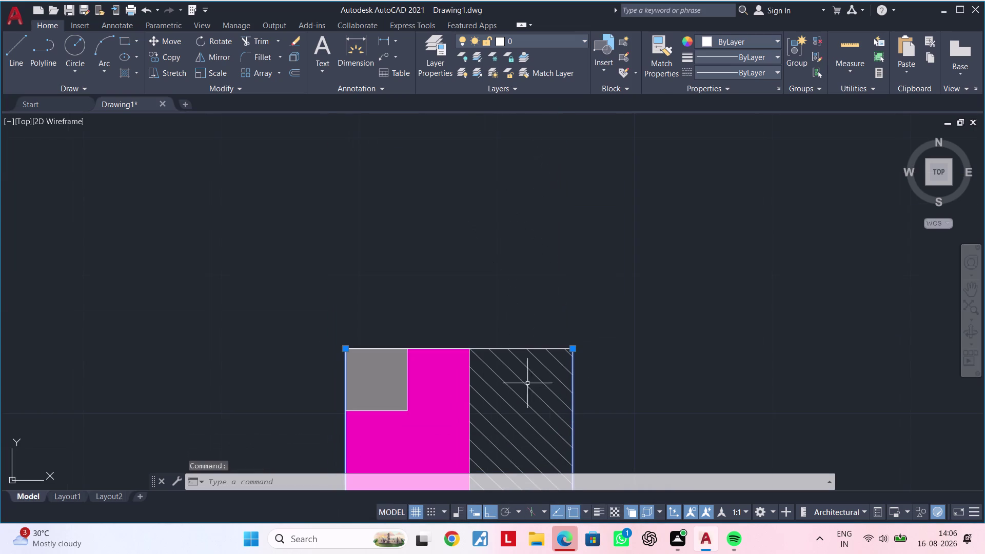
click(492, 349)
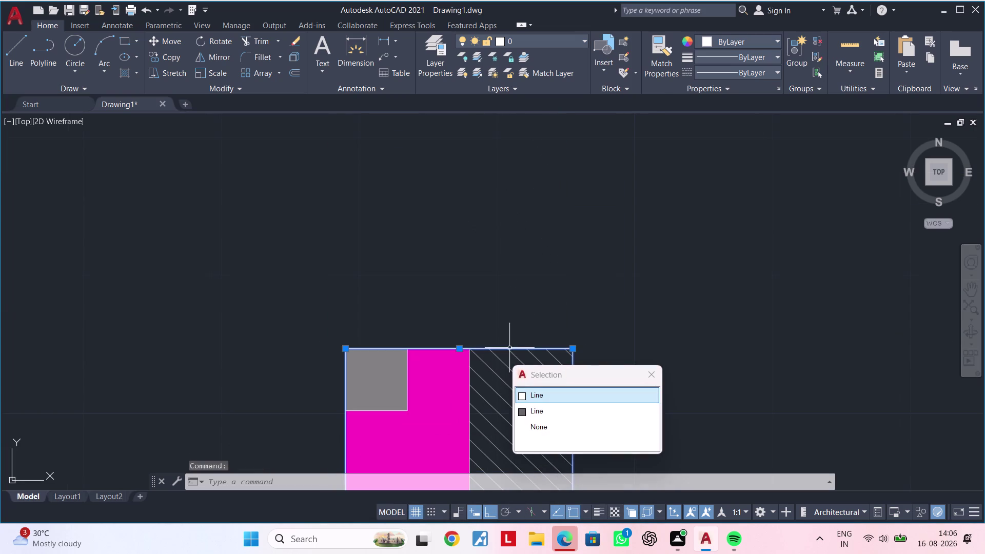
click(554, 392)
middle_drag(636, 387, 611, 313)
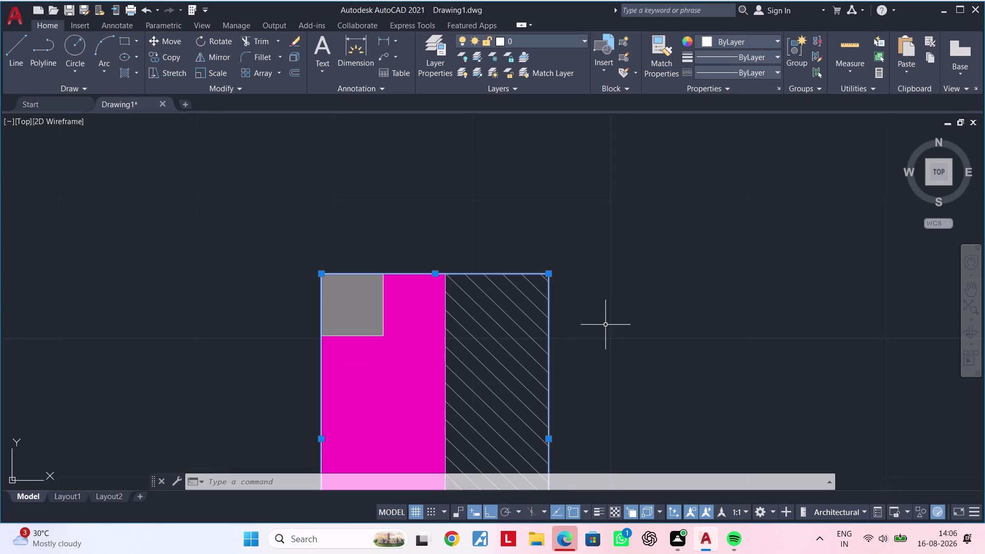
text(j)
key(space)
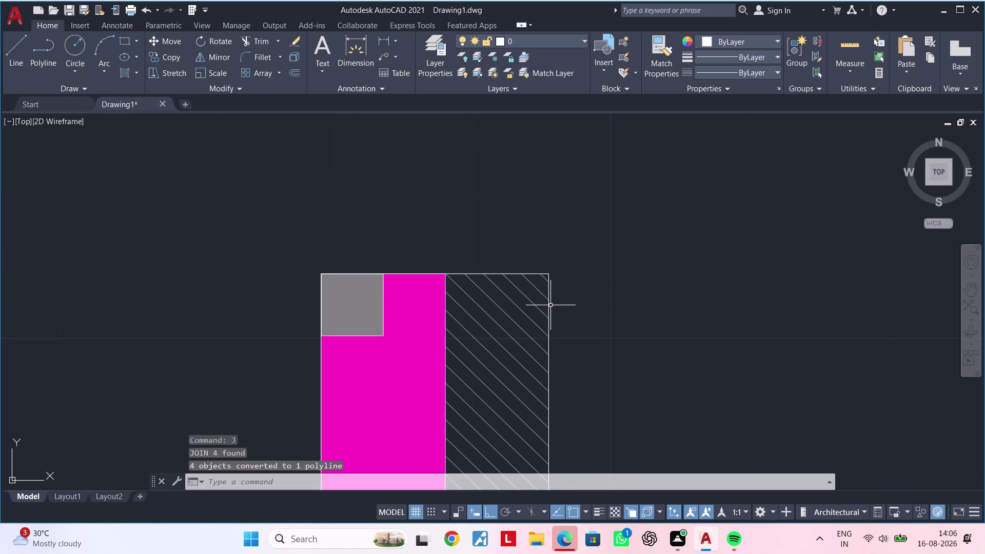
Select the grey corner square's outline lines from among the overlapping objects.
click(384, 311)
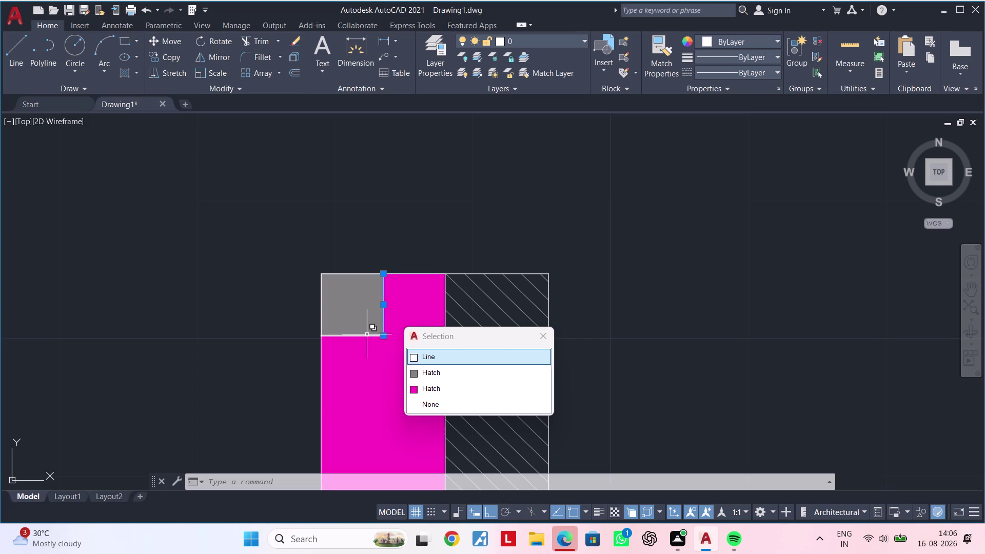
click(367, 335)
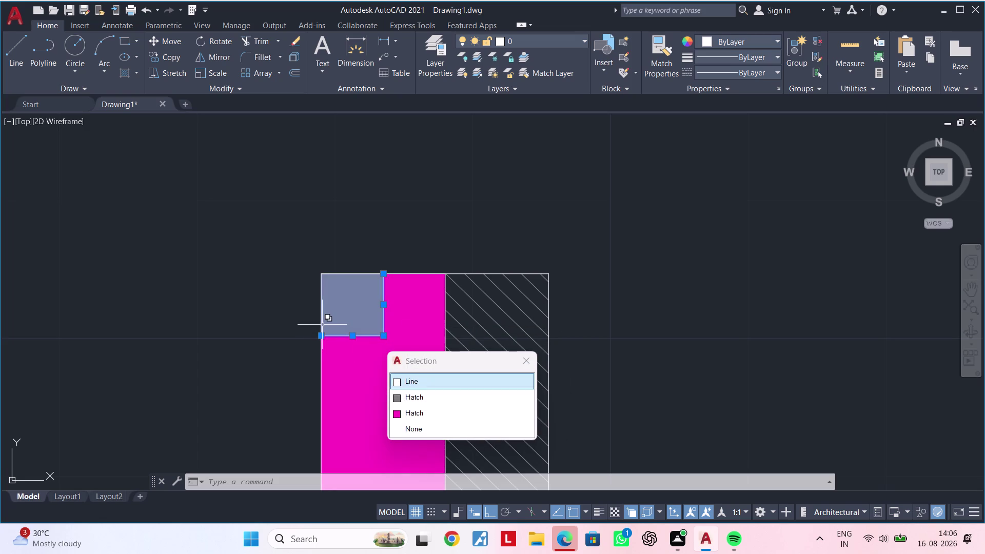
click(322, 325)
click(369, 385)
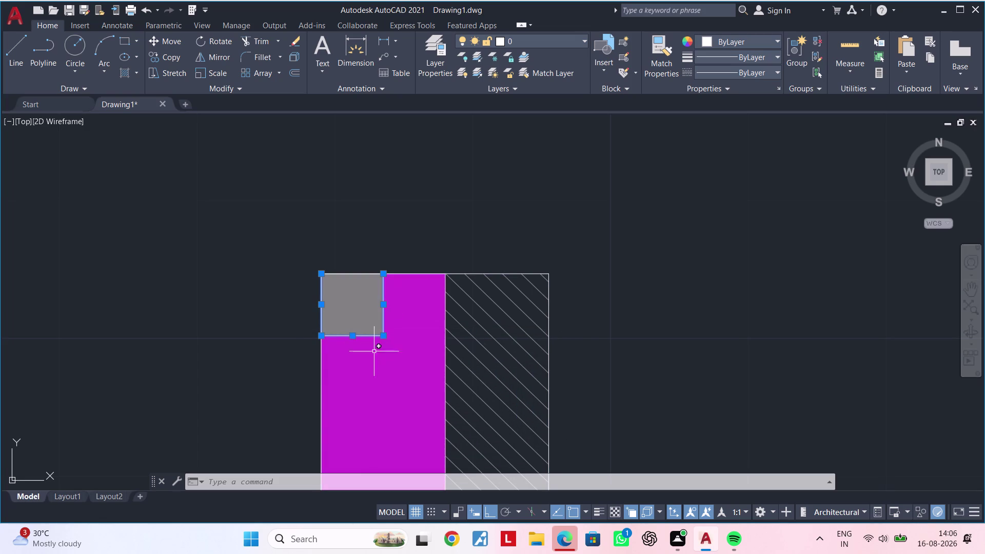
click(359, 273)
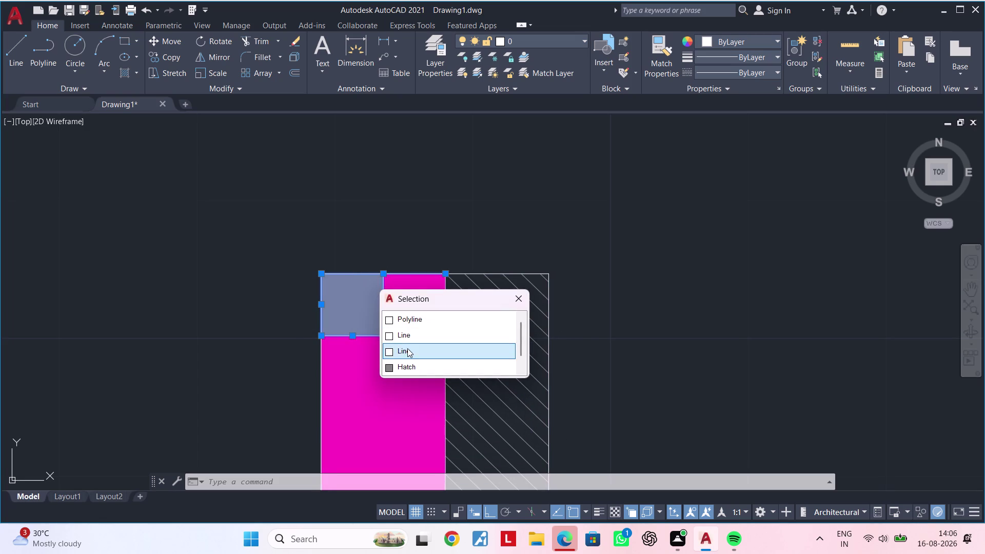
click(407, 337)
scroll(down, 3)
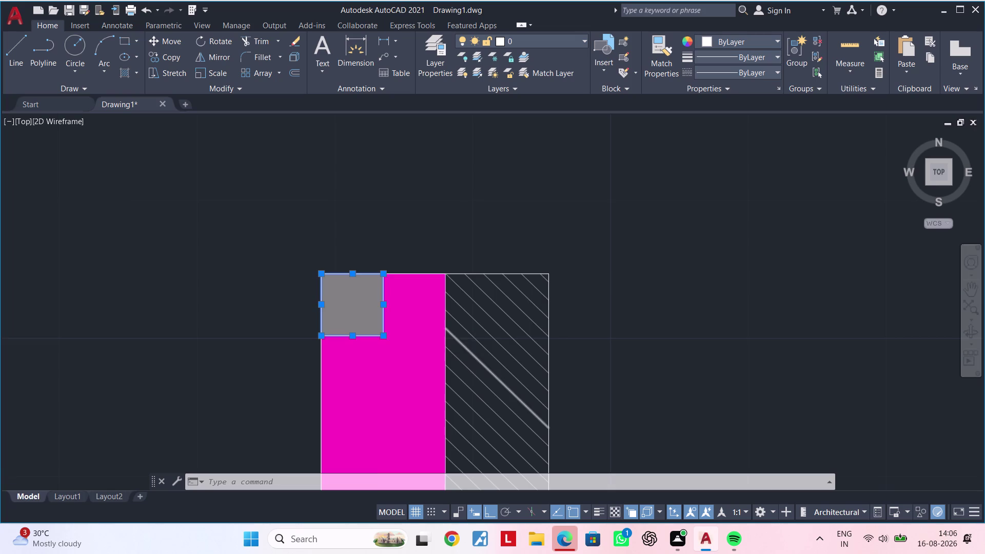
middle_drag(474, 352, 460, 289)
Join the grey square's lines, then cancel the unfinished selection.
key(j)
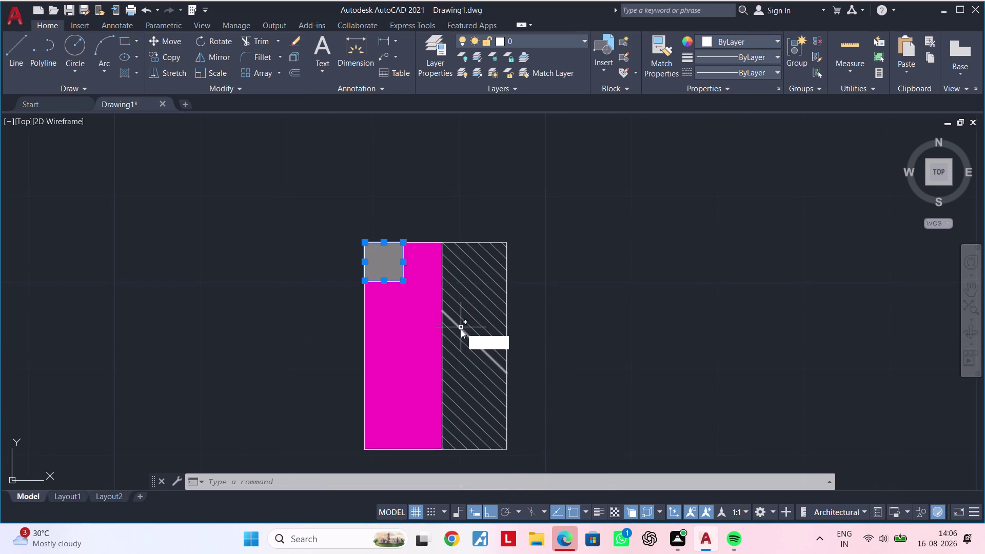
key(space)
middle_drag(468, 331, 451, 311)
key(Escape)
key(Escape)
middle_drag(513, 315, 442, 317)
key(Escape)
scroll(down, 3)
key(Escape)
click(377, 269)
key(Escape)
click(483, 391)
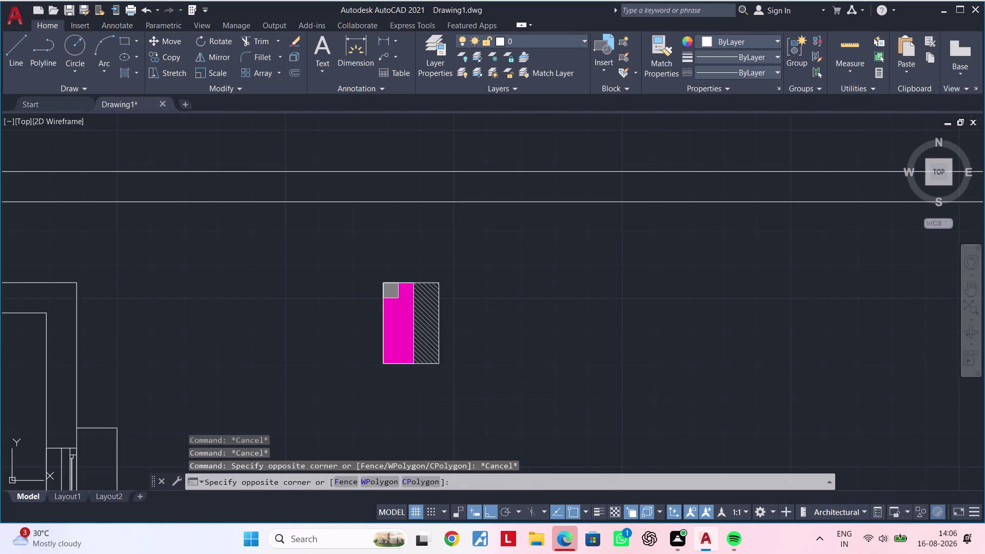
click(475, 263)
key(Escape)
Window-select the entire magenta hatched column detail.
scroll(up, 3)
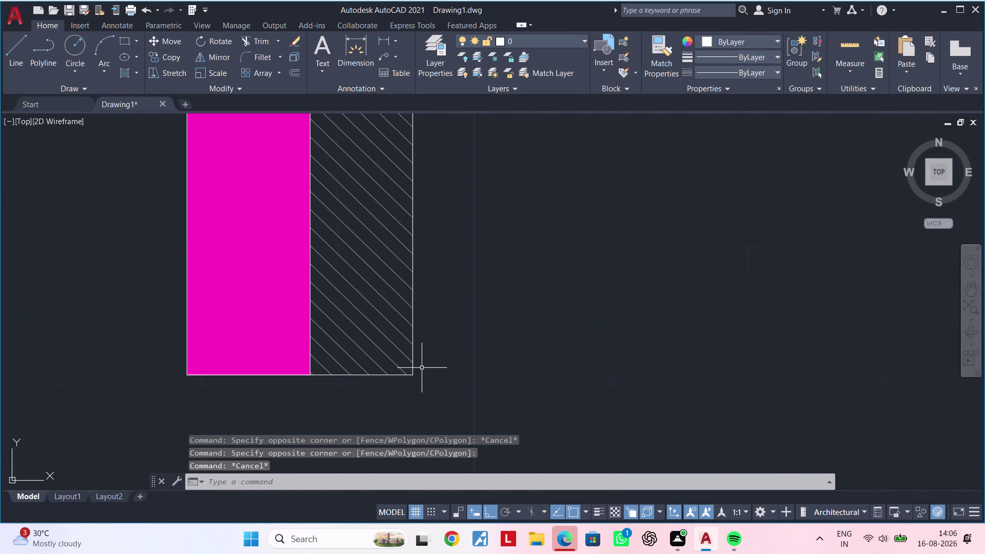
scroll(down, 3)
click(455, 254)
click(326, 394)
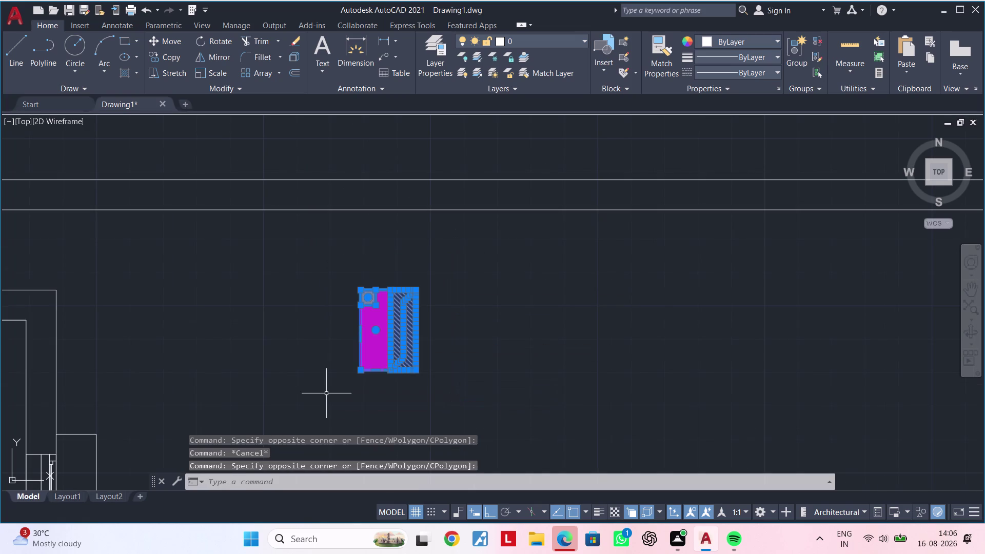
middle_drag(468, 379, 448, 375)
Copy the column detail from its corner onto the floor plan columns.
text(c)
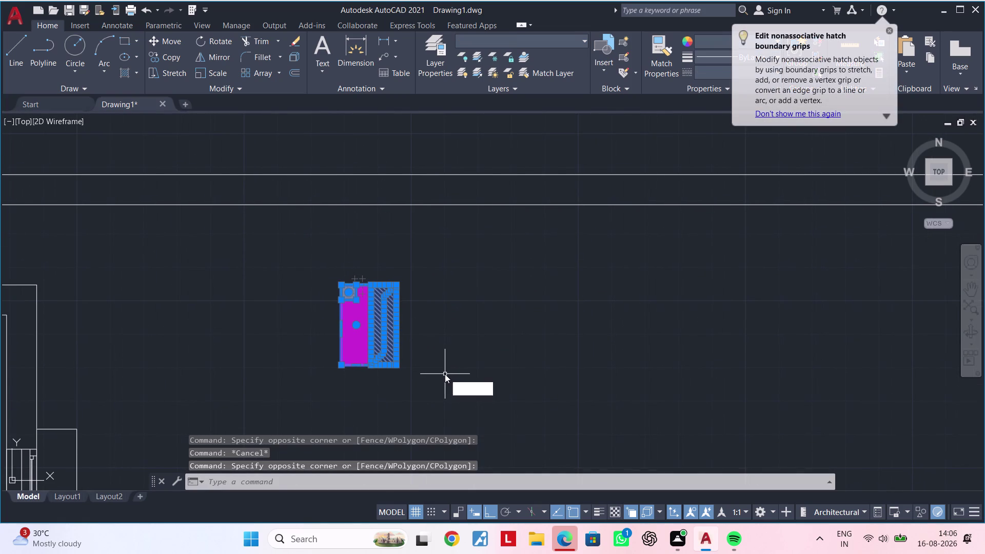
text(o)
key(space)
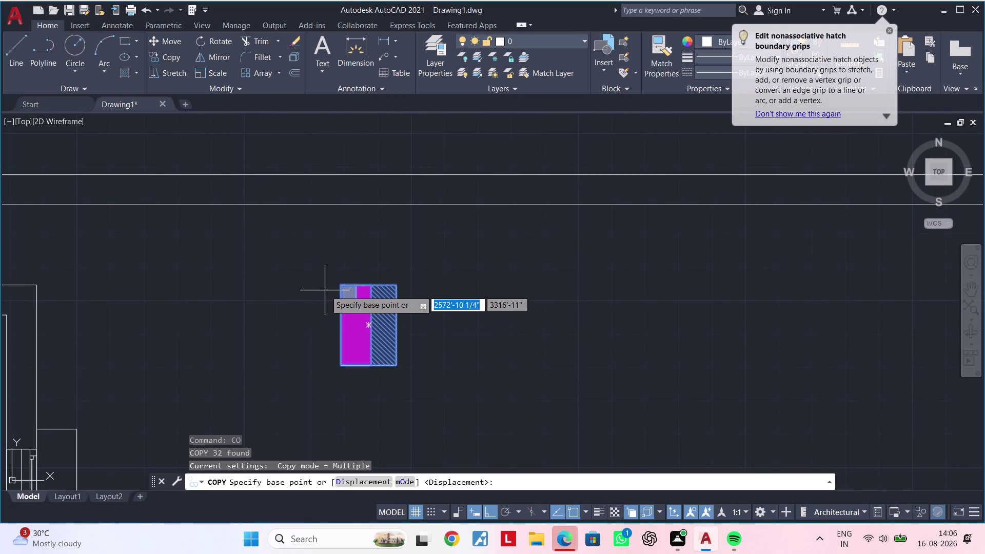
click(342, 282)
scroll(down, 3)
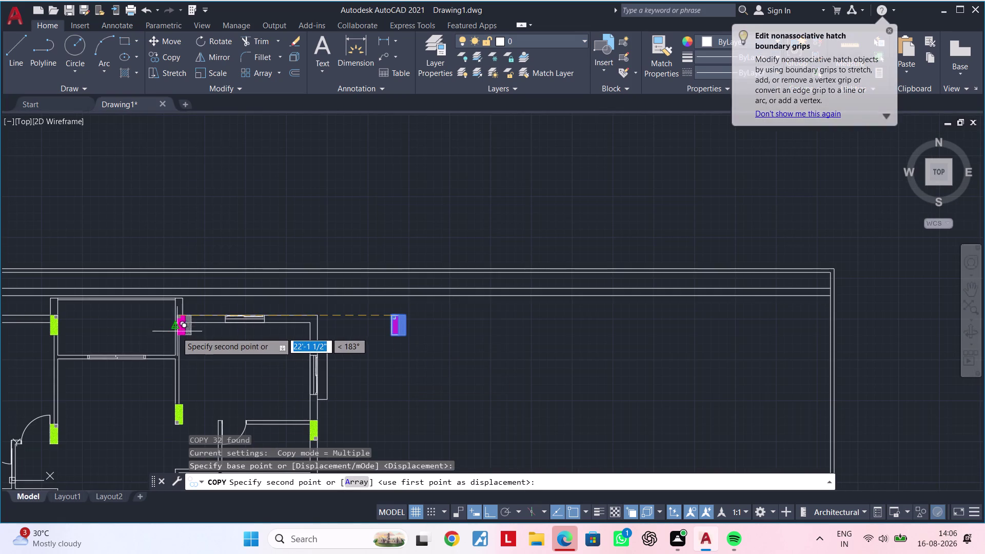
middle_drag(192, 332, 444, 355)
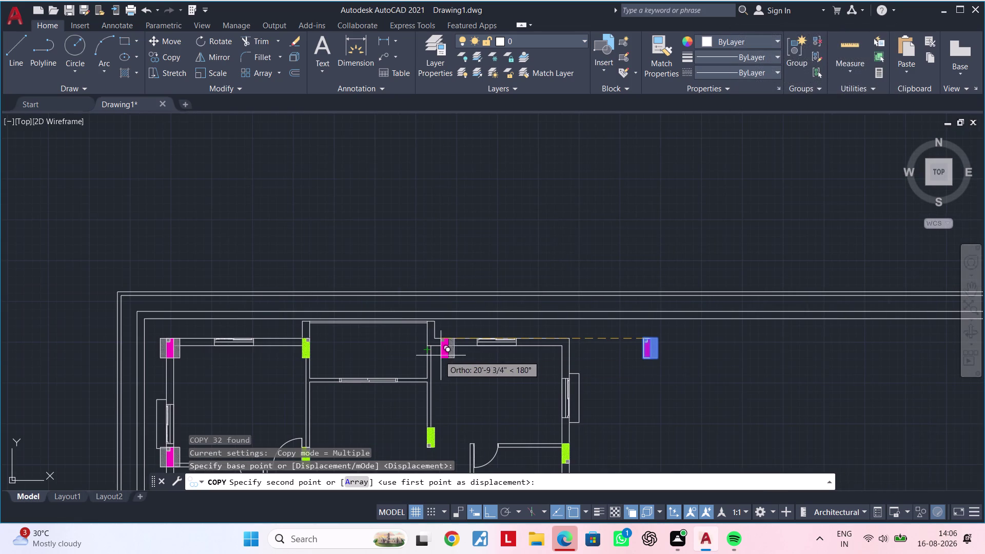
scroll(up, 3)
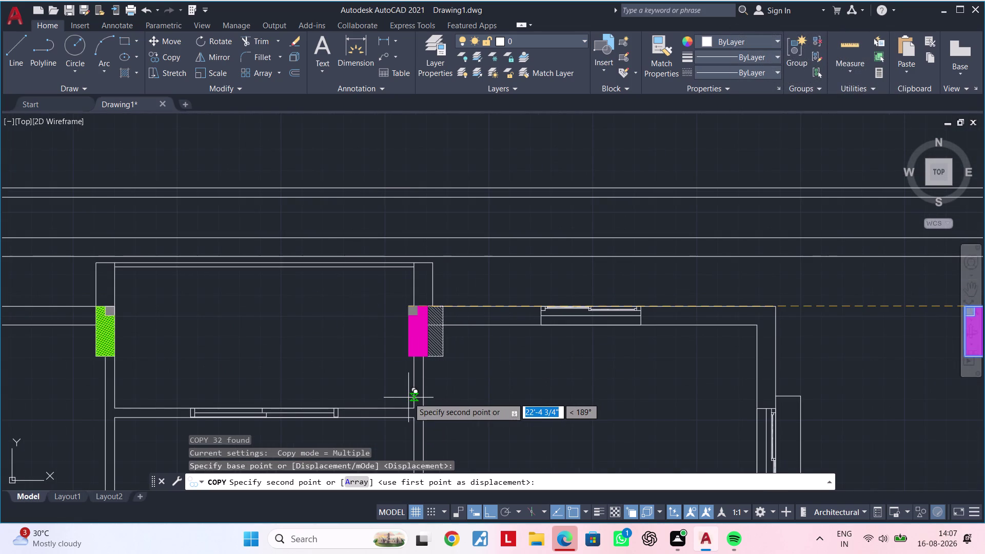
key(Escape)
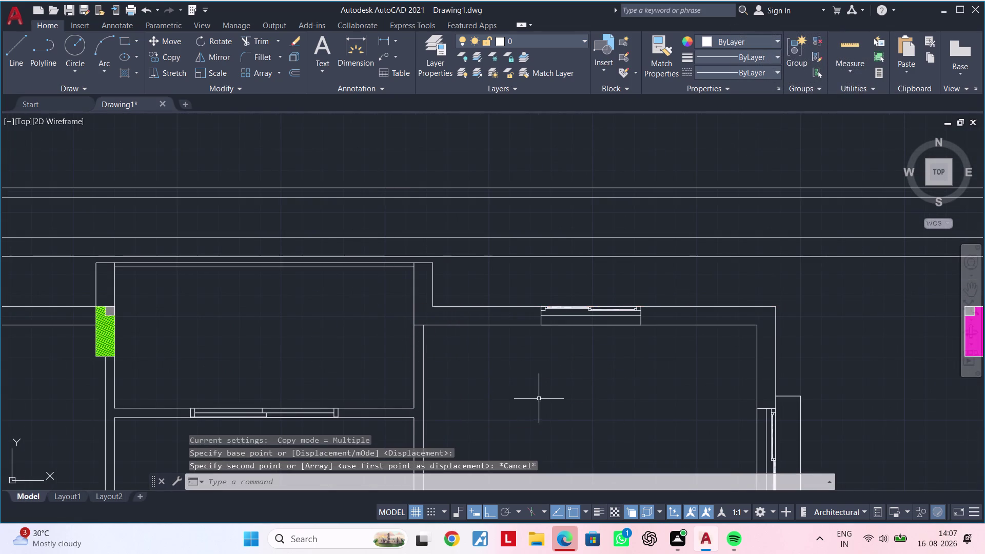
Window-select the standalone column detail again.
middle_drag(535, 399, 450, 404)
middle_drag(849, 380, 754, 386)
click(866, 300)
click(755, 390)
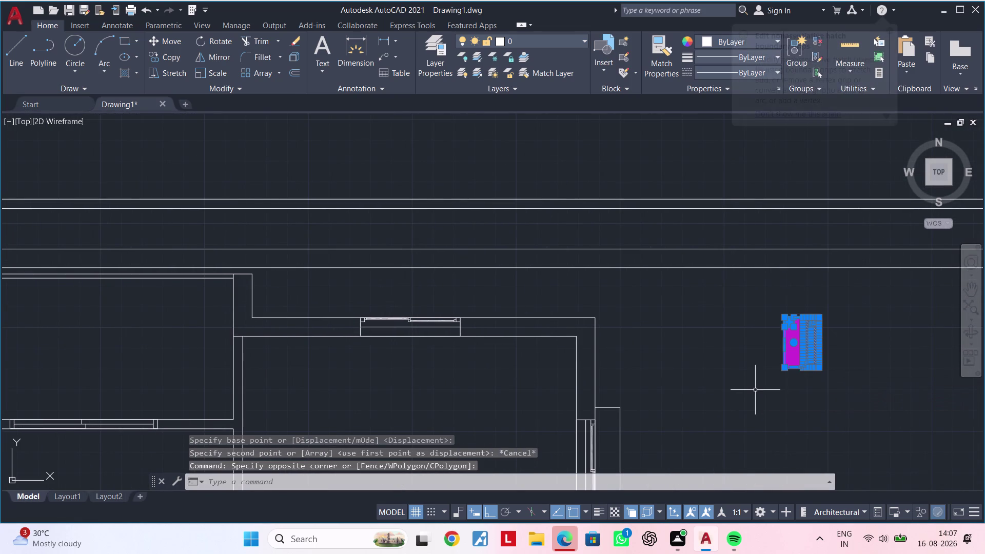
Copy the standalone detail onto the target plan column corner.
text(co)
key(space)
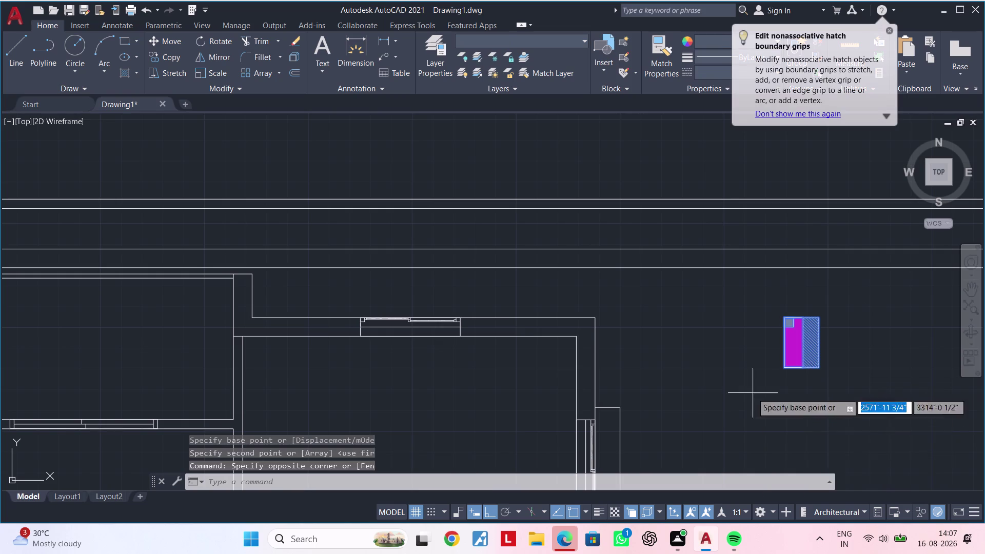
scroll(up, 3)
click(814, 318)
scroll(down, 3)
middle_drag(363, 352, 373, 349)
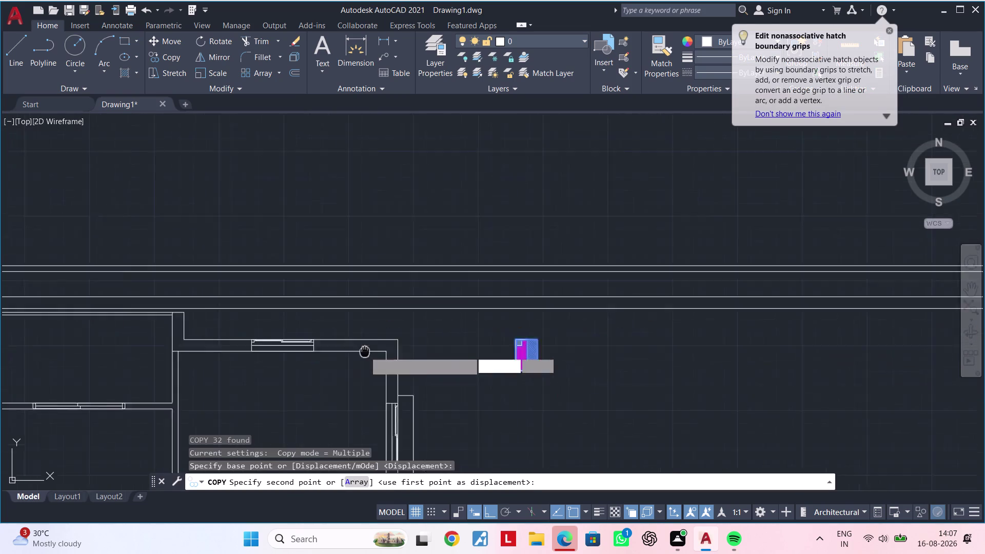
middle_drag(373, 349, 655, 342)
scroll(up, 3)
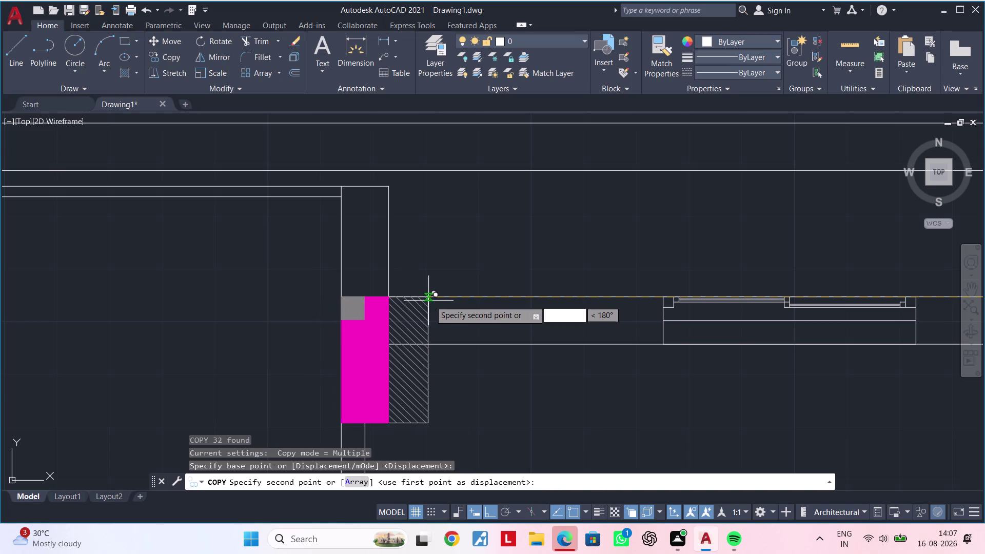
click(435, 300)
key(Escape)
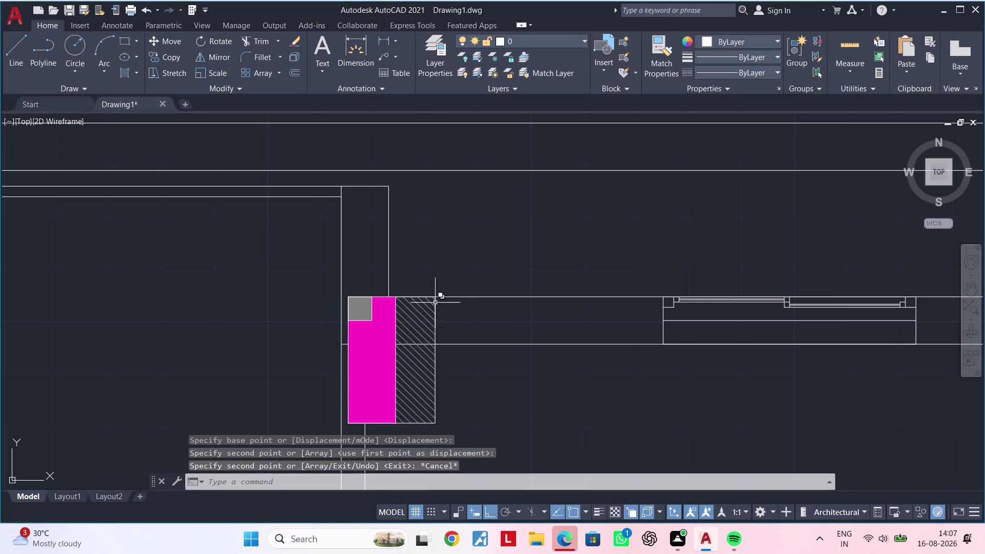
Select the placed column copy to reposition it with Move.
middle_drag(437, 315, 508, 333)
key(Escape)
click(403, 305)
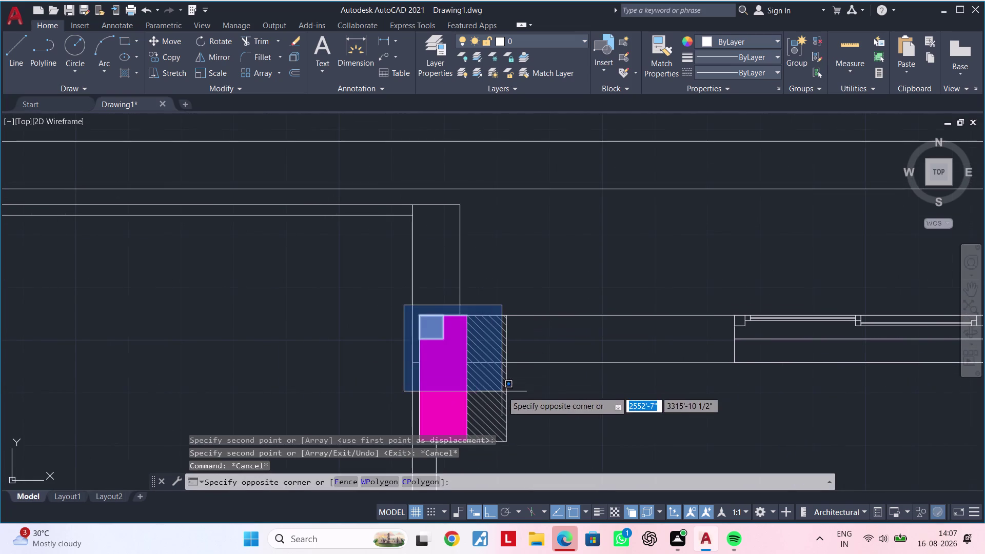
middle_drag(503, 391, 509, 362)
click(538, 419)
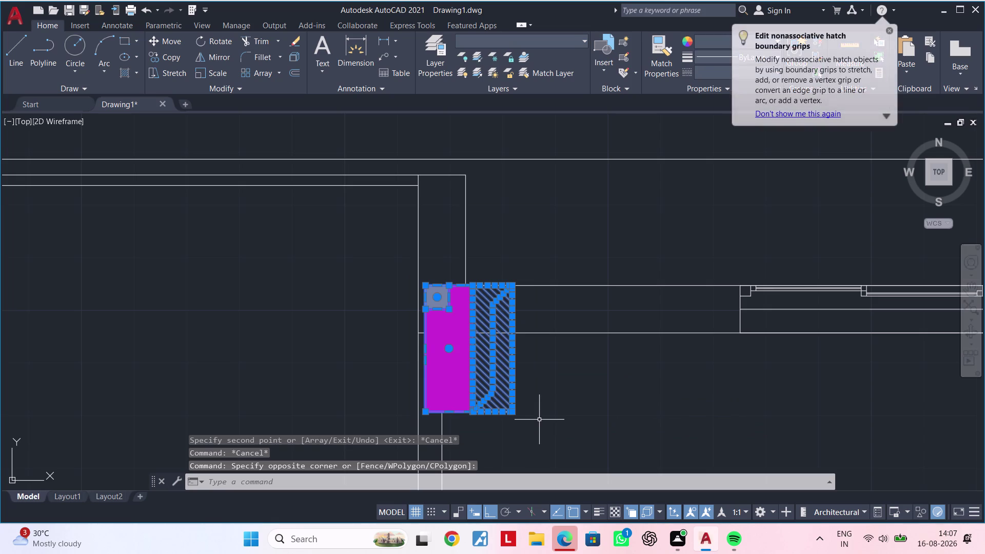
text(m)
key(space)
Move the placed copy from its corner base point onto the column corner.
scroll(up, 3)
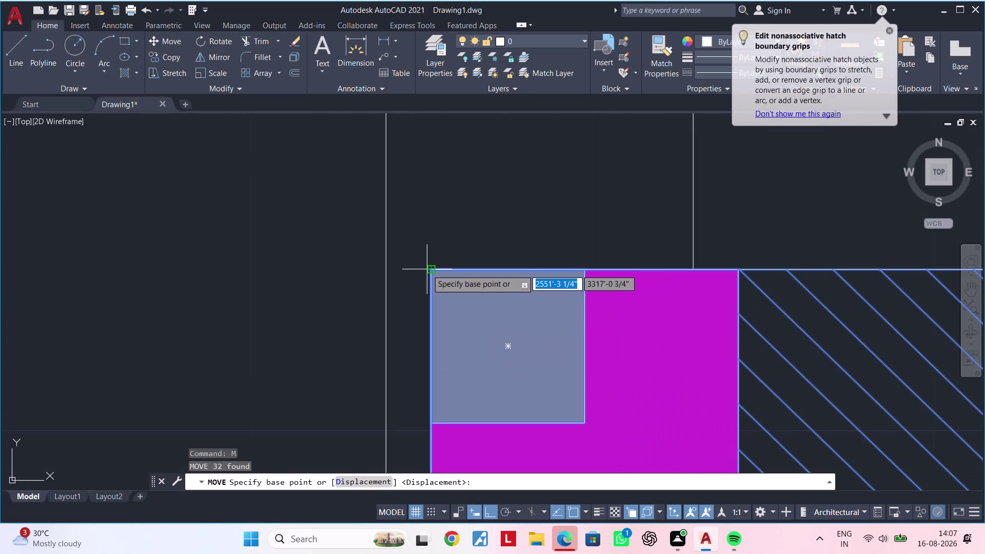
click(429, 269)
click(384, 270)
scroll(down, 3)
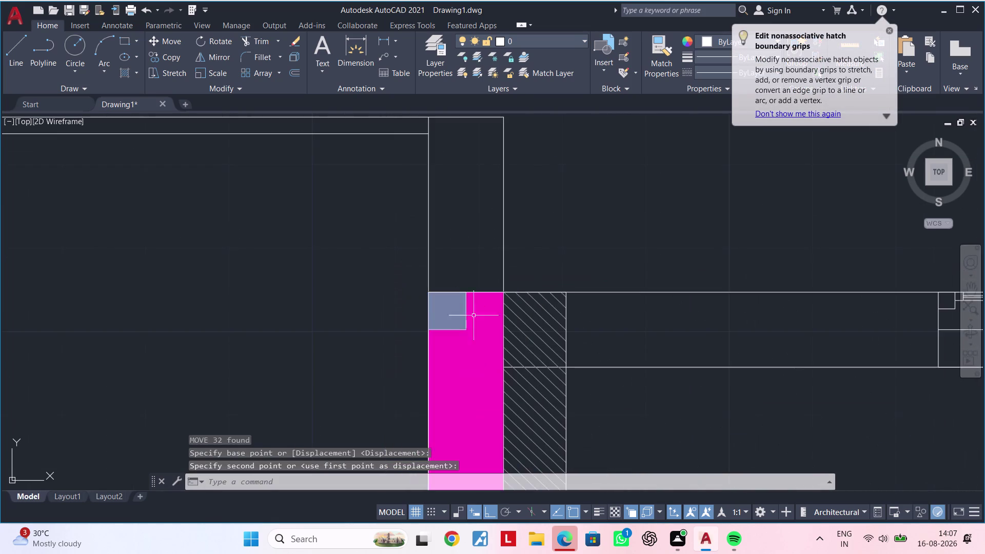
scroll(down, 3)
middle_drag(547, 338, 380, 305)
scroll(down, 3)
middle_drag(458, 363, 386, 349)
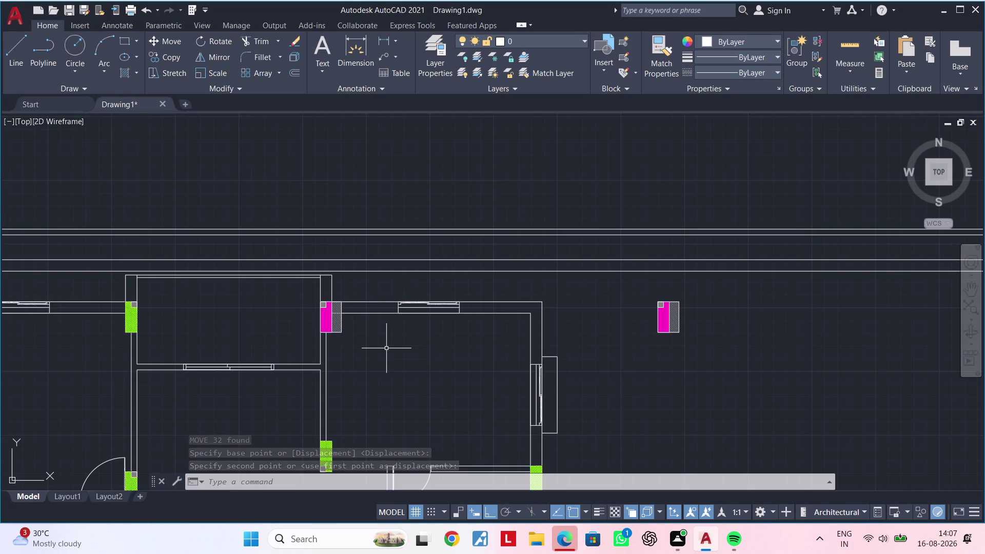
Clear the selection and window-select the standalone column detail.
key(Escape)
key(Escape)
middle_drag(624, 347, 514, 338)
key(Escape)
click(532, 277)
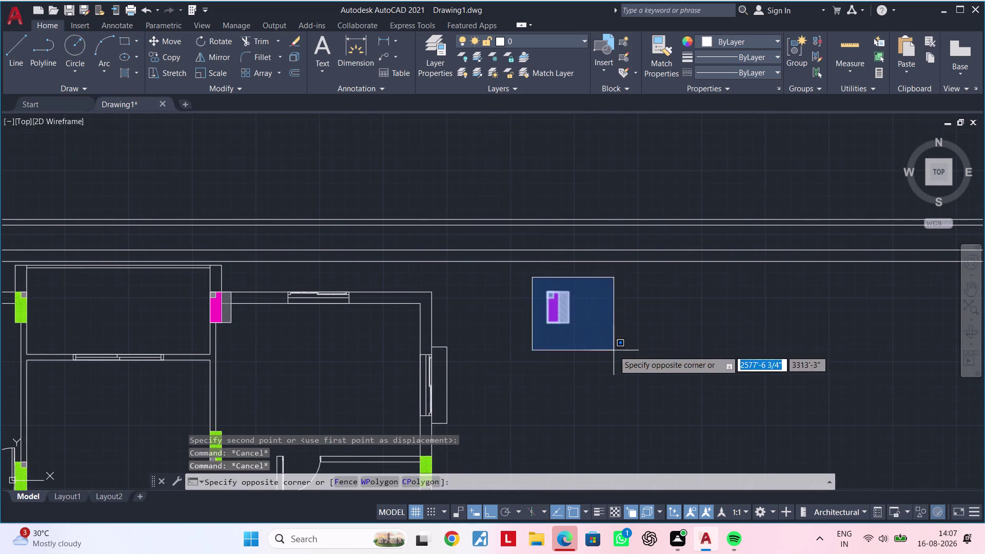
click(614, 351)
Mirror the spare column detail (MI) across a vertical line, keeping the original.
text(mi)
key(space)
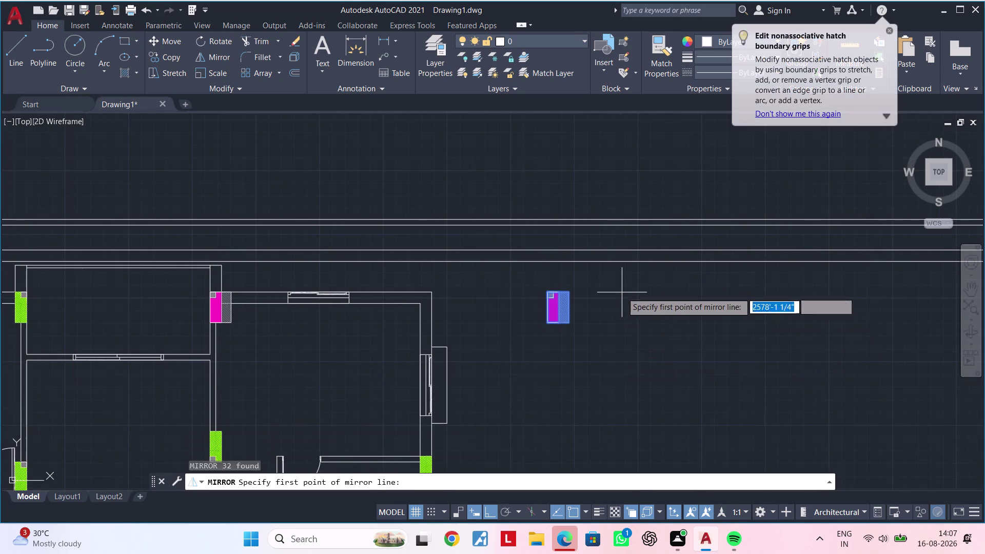
click(595, 284)
click(585, 357)
drag(625, 404, 585, 358)
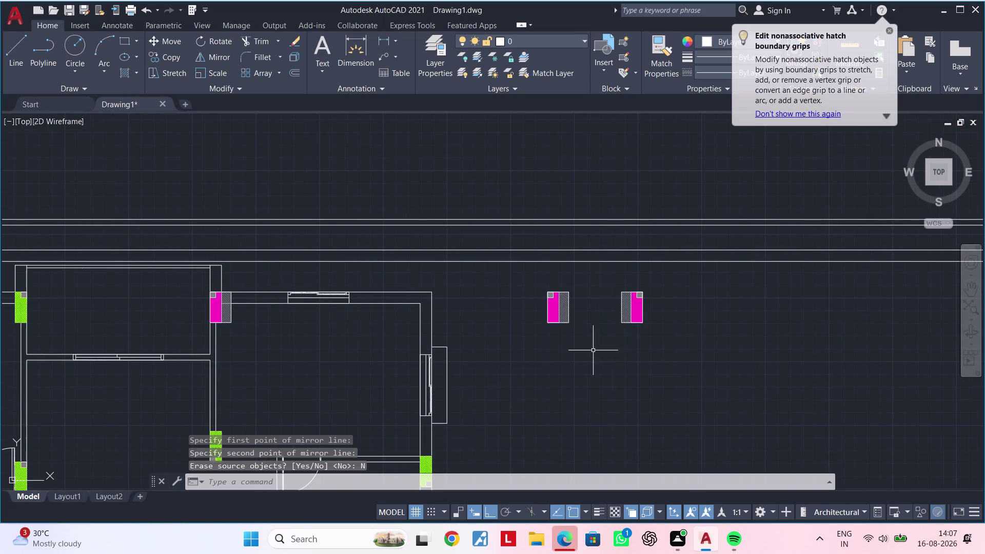
middle_drag(613, 326, 569, 337)
middle_drag(564, 341, 543, 353)
key(Escape)
key(Escape)
key(Escape)
key(Escape)
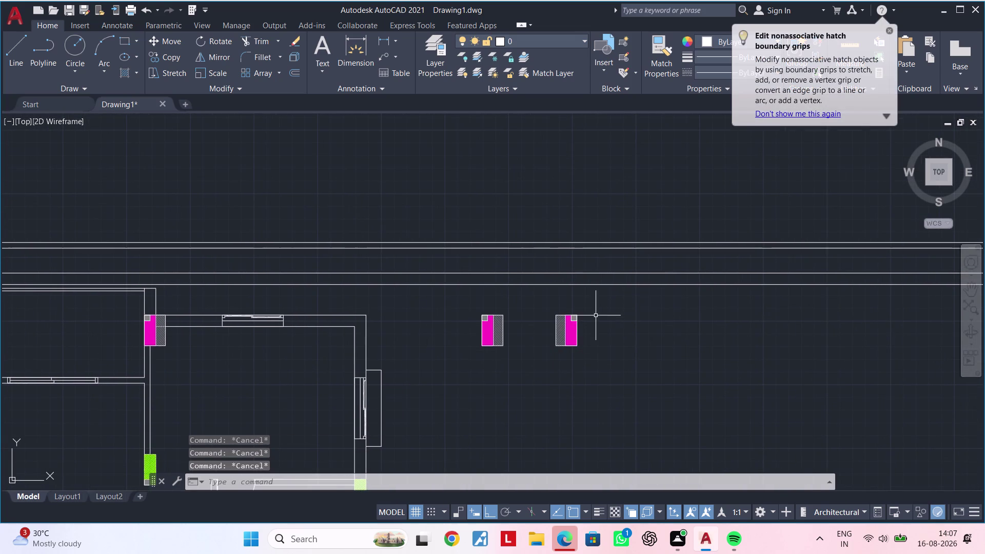
key(Escape)
key(Escape)
key(Escape)
Pan and zoom to inspect the plan columns and the two standalone details.
scroll(up, 3)
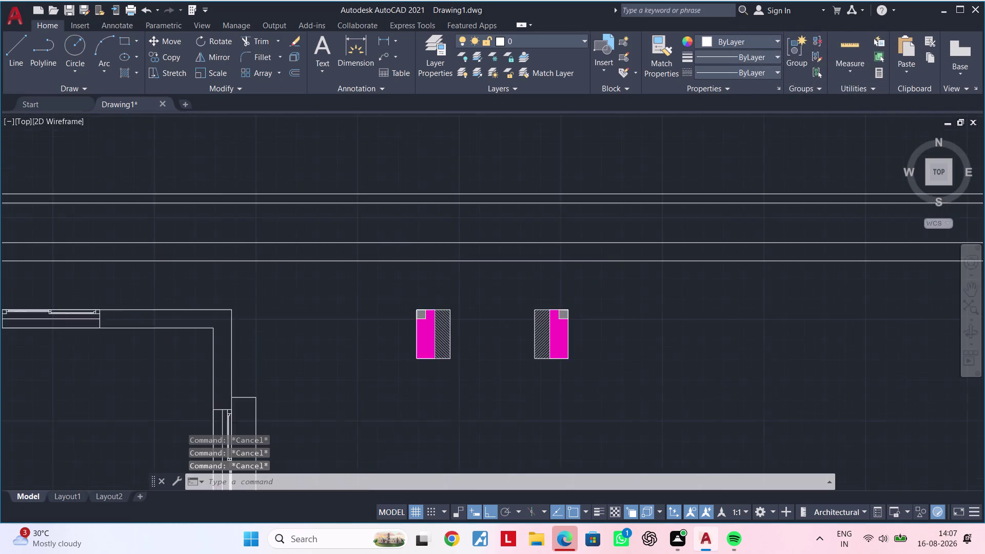
middle_drag(583, 329, 606, 322)
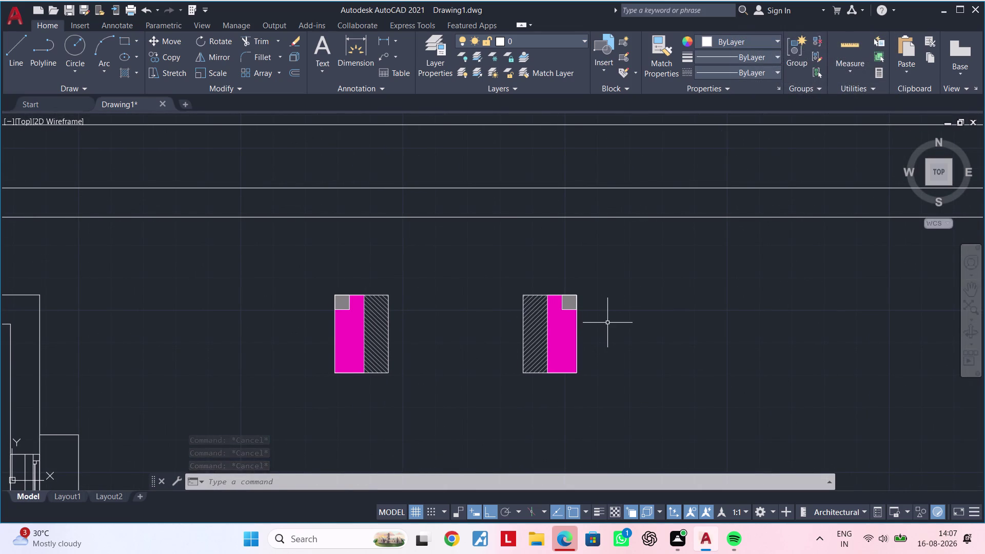
key(Escape)
key(Escape)
scroll(down, 3)
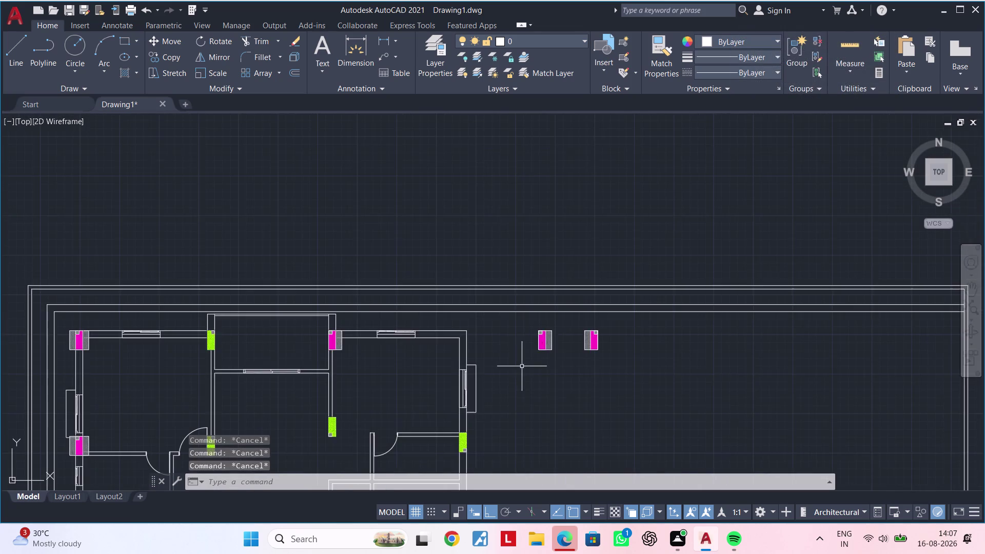
middle_drag(517, 366, 600, 351)
scroll(up, 3)
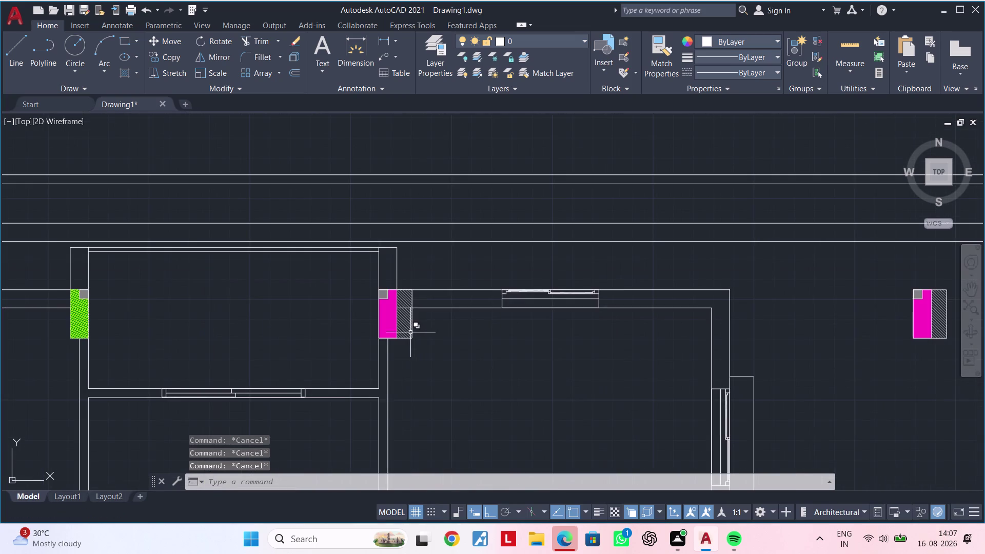
middle_drag(410, 333, 448, 333)
scroll(up, 3)
scroll(up, 3)
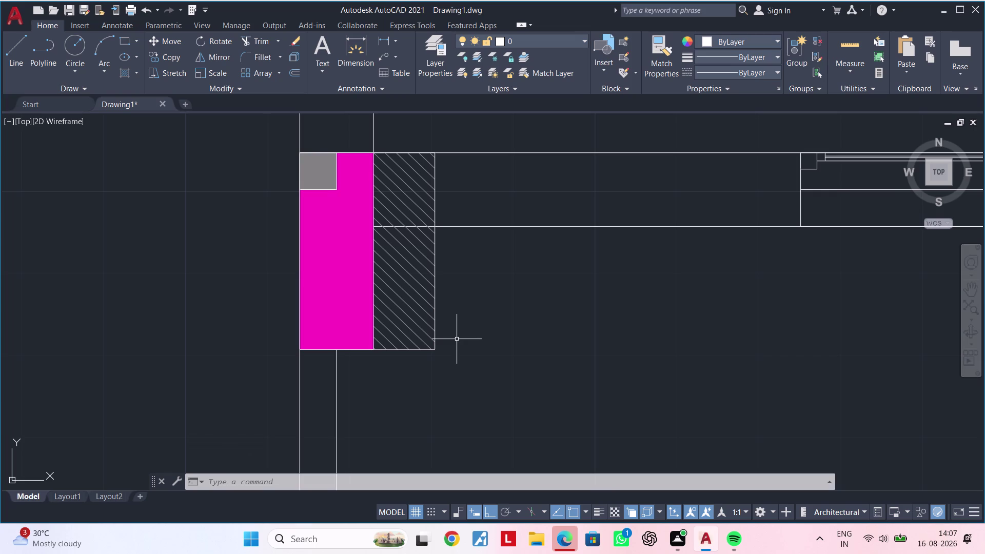
scroll(down, 3)
middle_drag(487, 282, 231, 339)
scroll(down, 3)
middle_drag(588, 342, 427, 342)
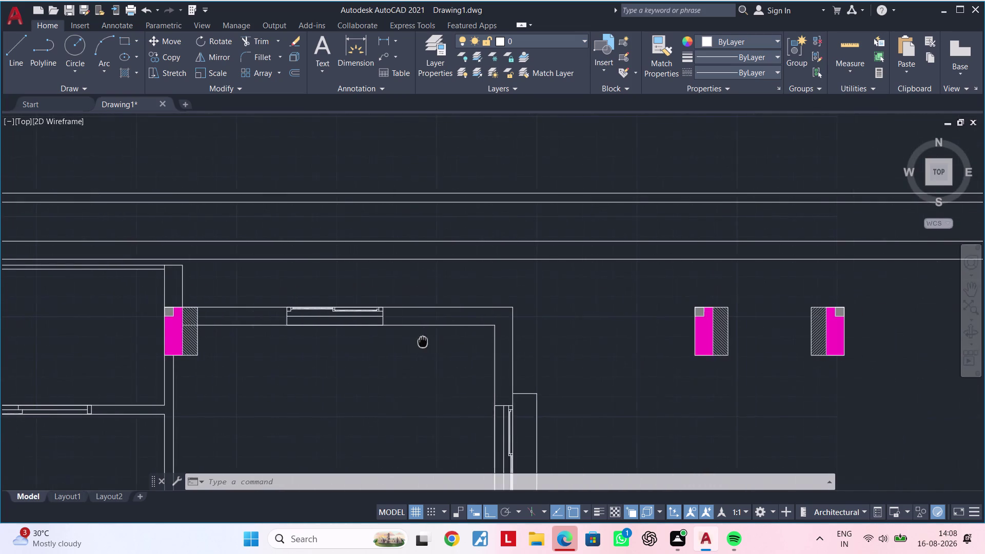
middle_drag(427, 341, 423, 342)
middle_drag(668, 330, 593, 331)
Start a linear dimension across the column details, then cancel it.
click(380, 41)
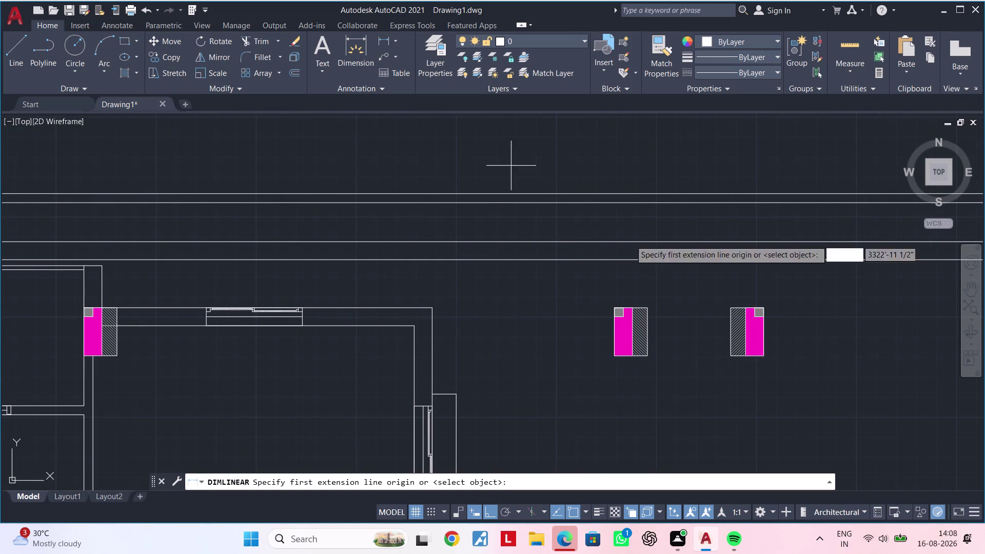
scroll(up, 3)
click(570, 342)
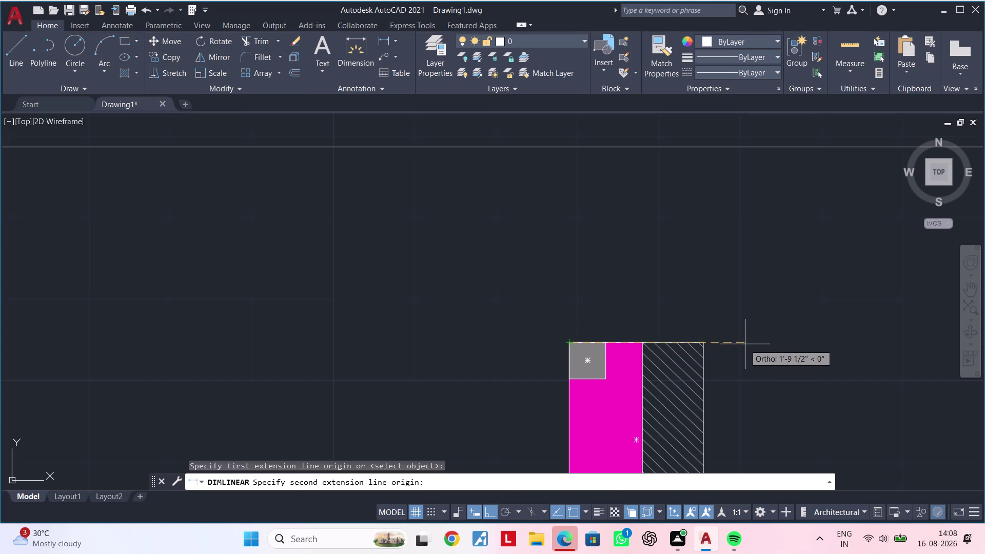
click(707, 340)
scroll(down, 3)
middle_click(705, 300)
middle_drag(684, 300, 515, 300)
middle_click(514, 300)
key(Escape)
key(Escape)
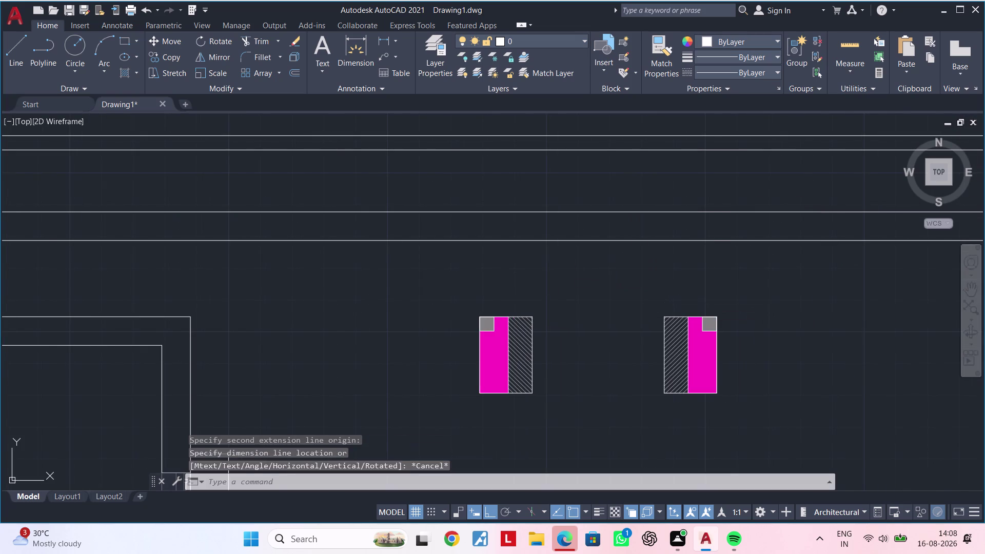
scroll(down, 3)
scroll(up, 3)
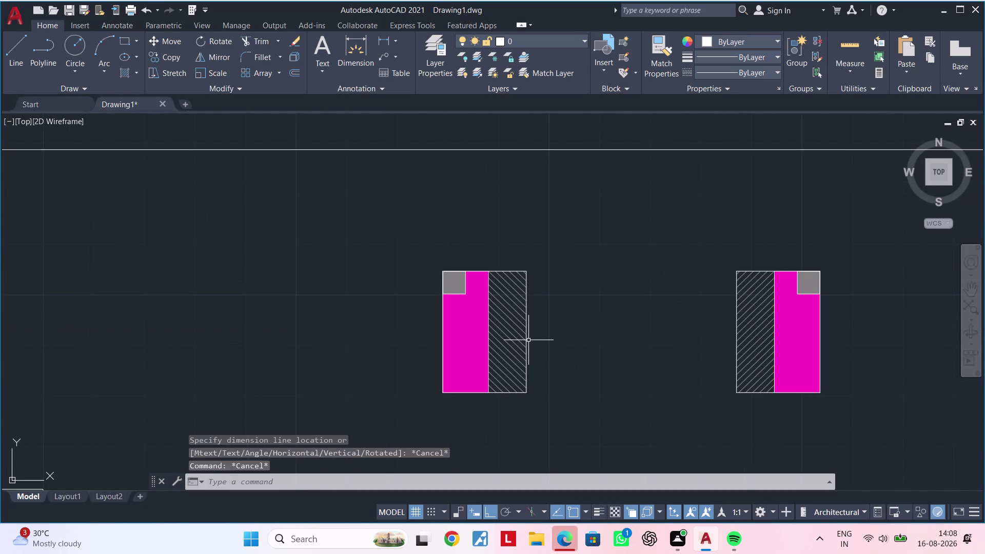
Select the left detail's outline and drag its right edge to a new position.
click(527, 340)
scroll(down, 3)
middle_drag(584, 326, 596, 304)
scroll(up, 3)
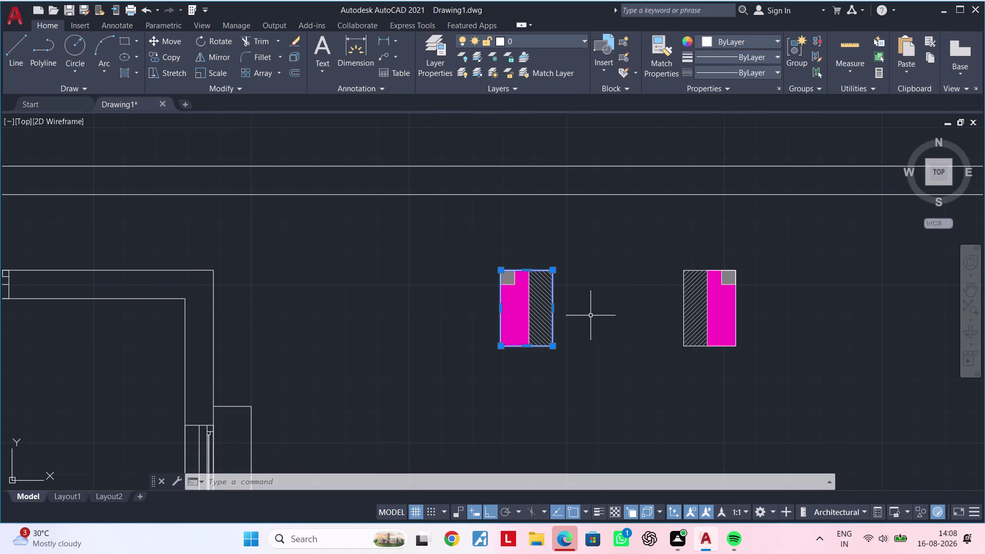
click(553, 308)
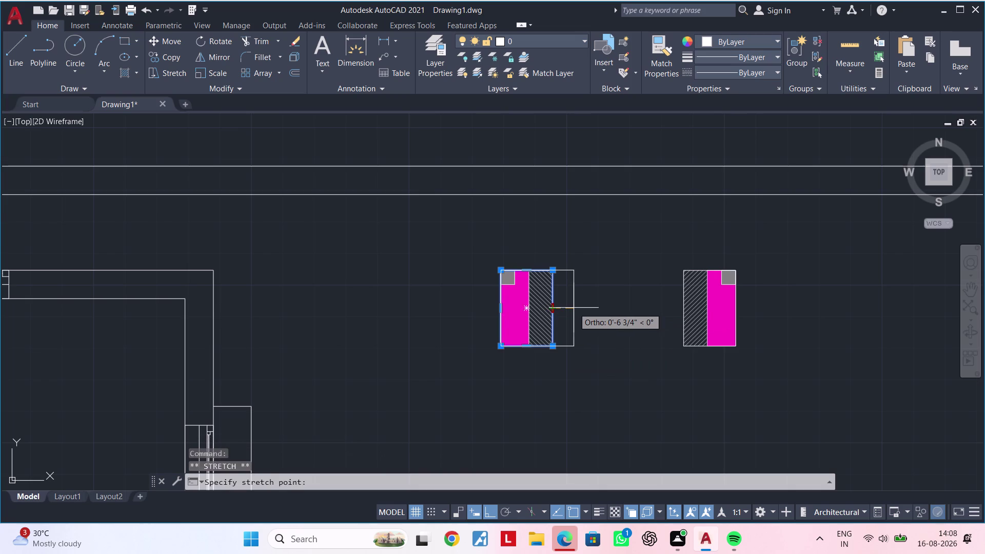
click(573, 308)
Begin measuring the left detail's width, then abandon the measurement.
click(387, 41)
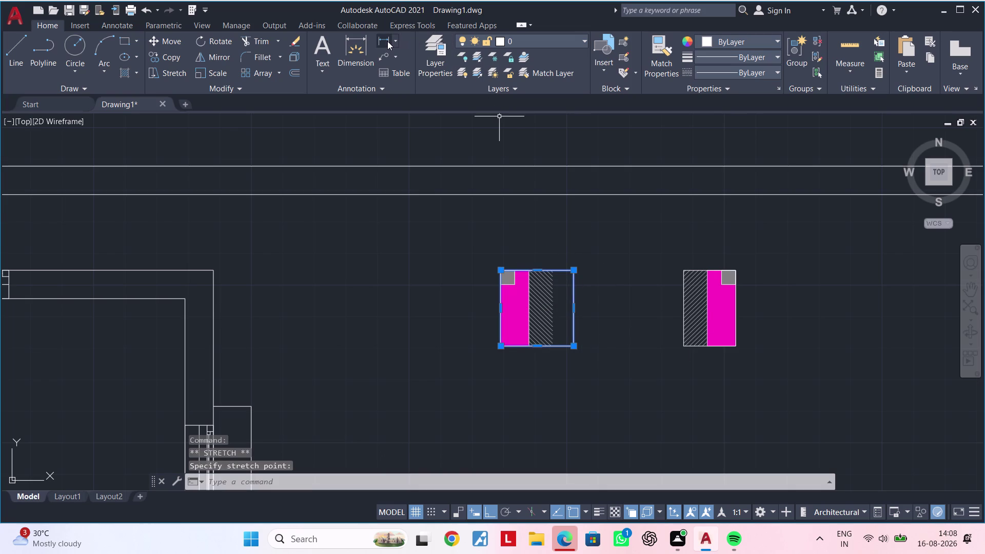
click(501, 271)
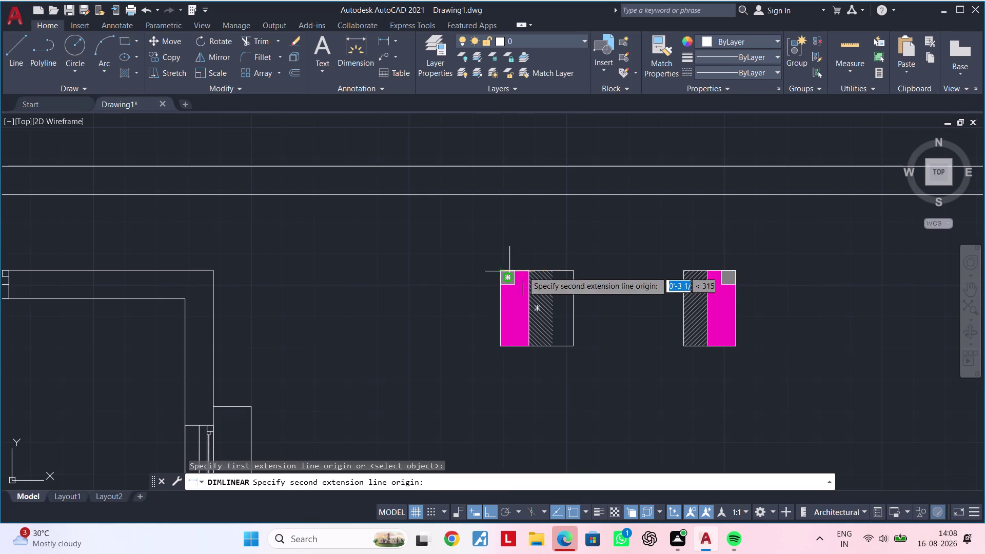
click(573, 271)
middle_drag(575, 257, 546, 260)
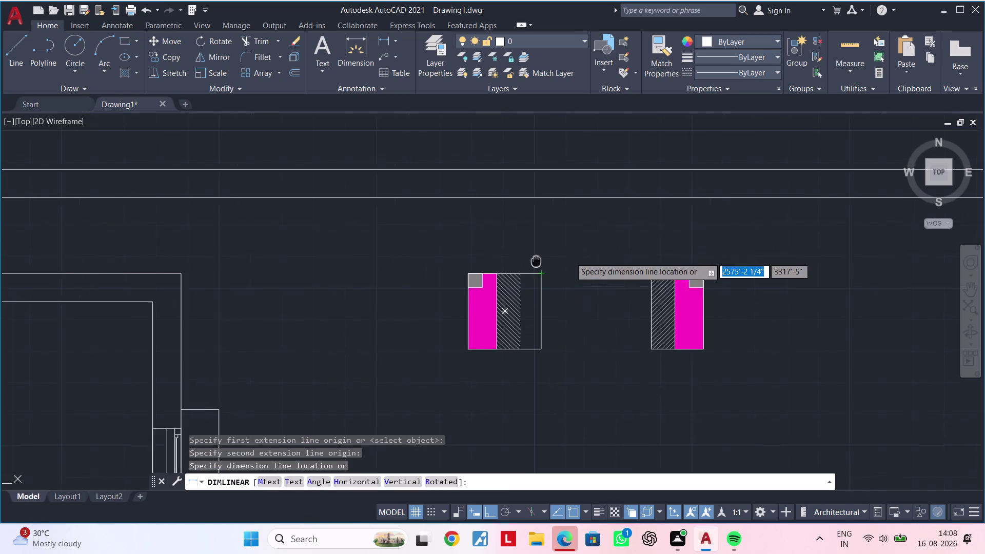
middle_drag(546, 260, 510, 264)
scroll(up, 3)
key(Escape)
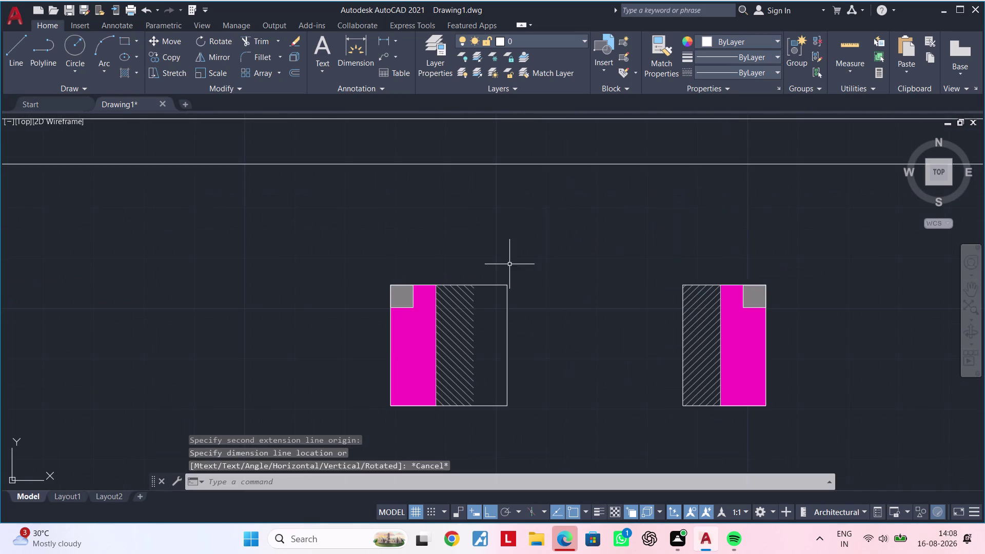
key(Escape)
Stretch the left outline's right edge outward by 0.5".
click(508, 311)
click(509, 344)
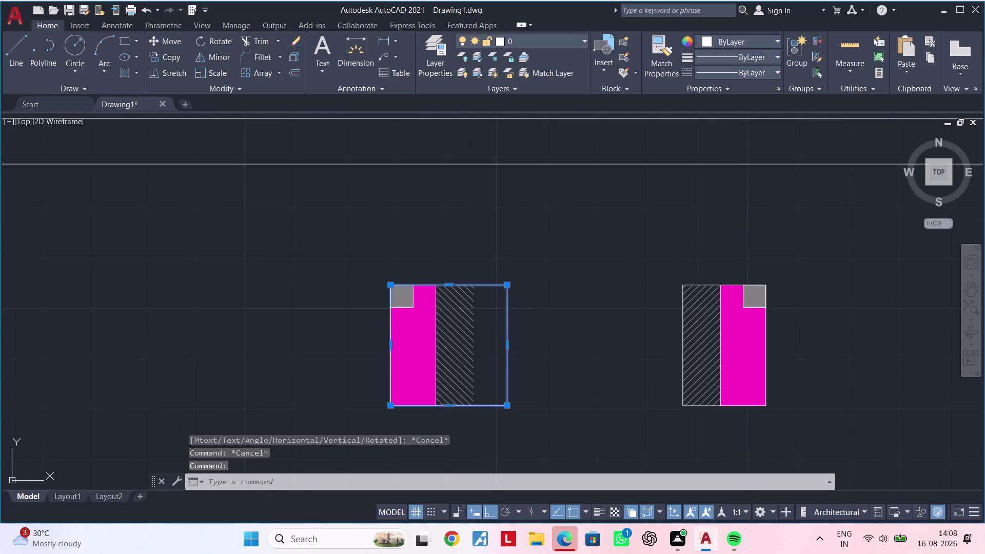
key(0)
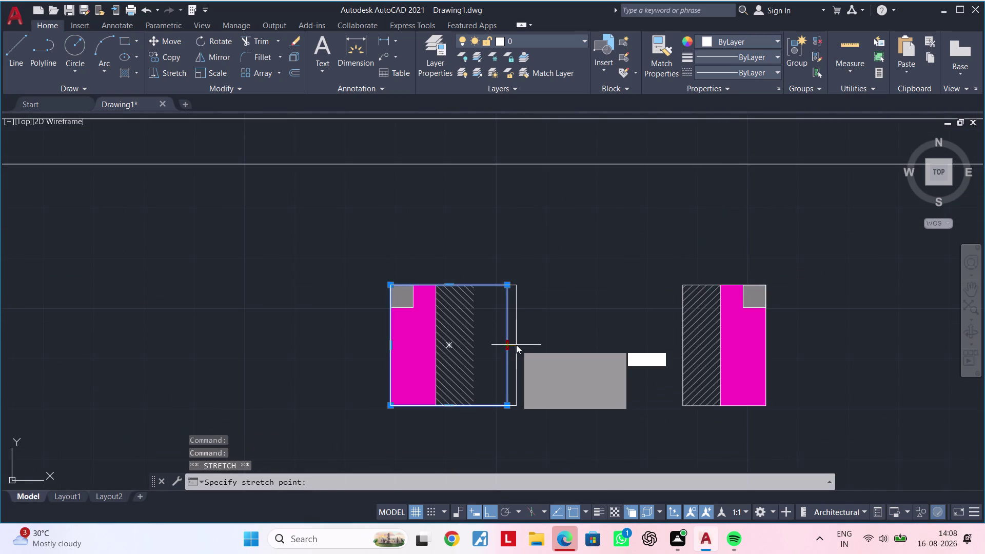
text(.)
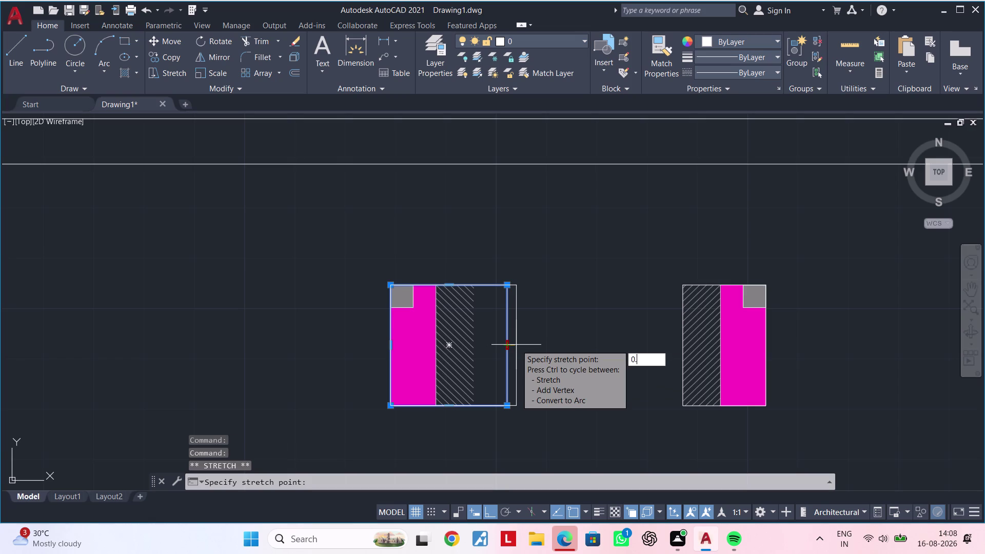
text(5")
key(Return)
key(Escape)
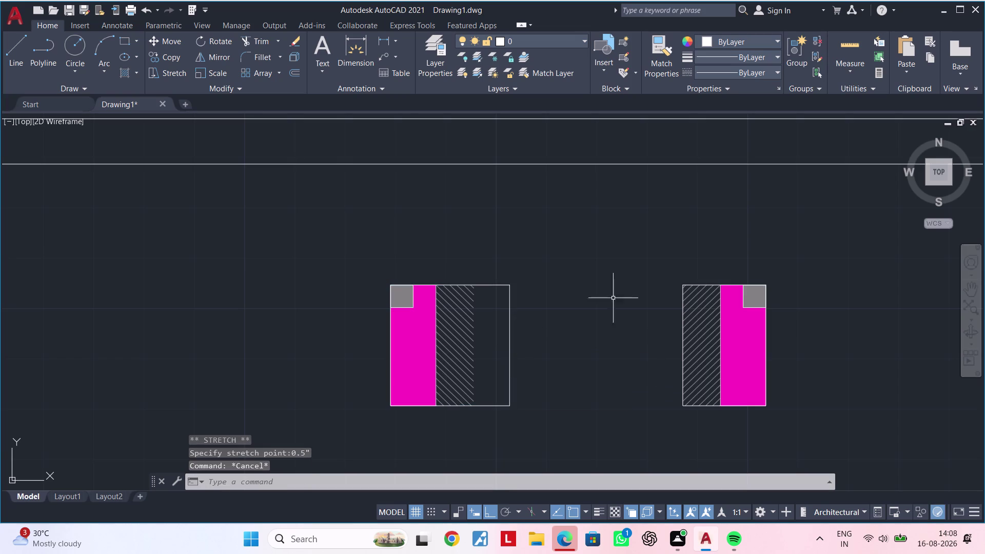
click(386, 39)
click(392, 288)
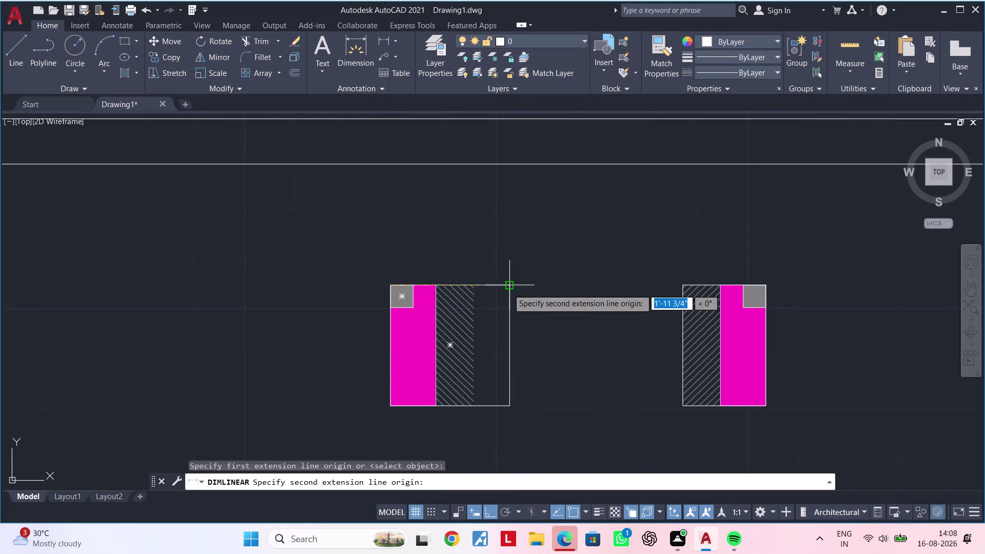
Place the width dimension above the left column detail's top edge.
click(509, 286)
middle_drag(509, 270, 476, 286)
click(483, 286)
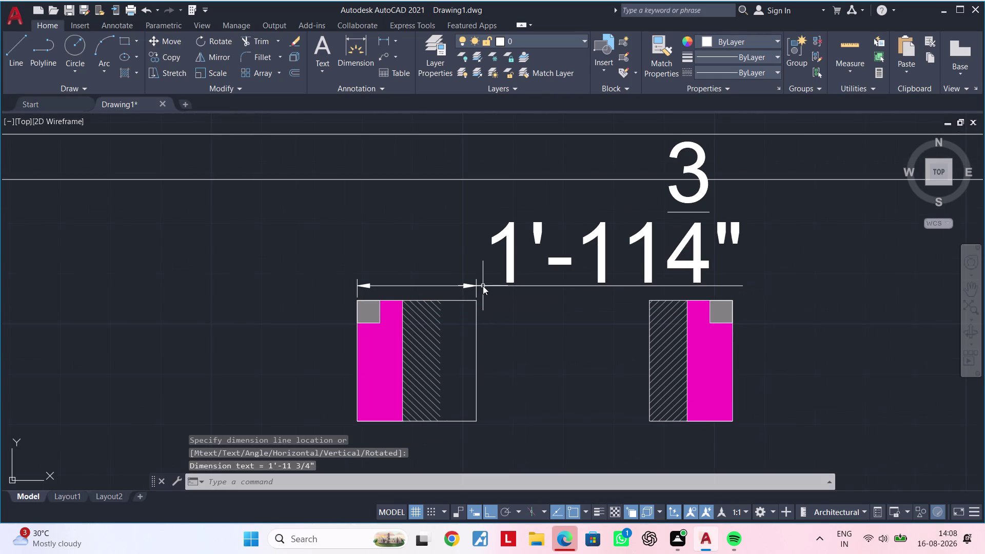
key(Escape)
Stretch the left outline's right edge by 0.5".
click(478, 334)
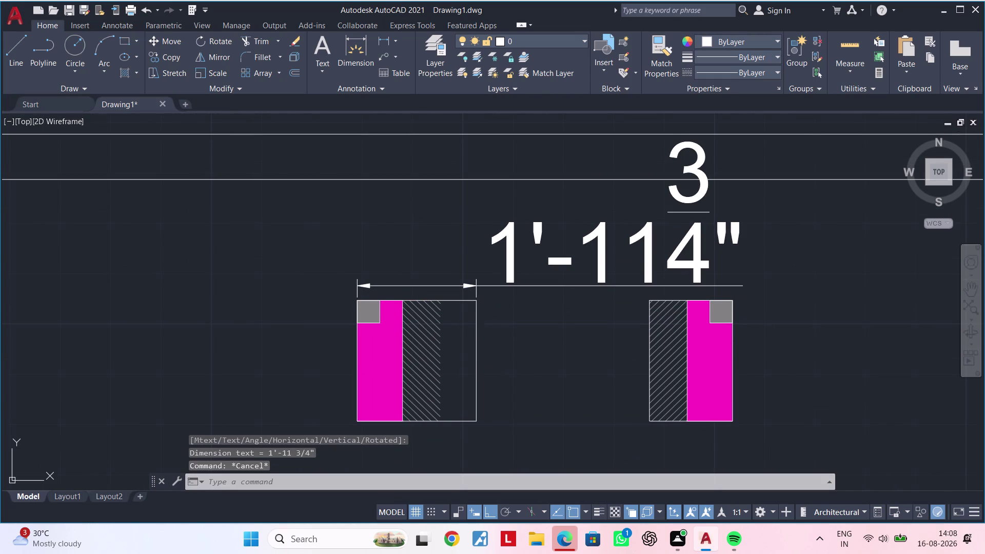
click(477, 361)
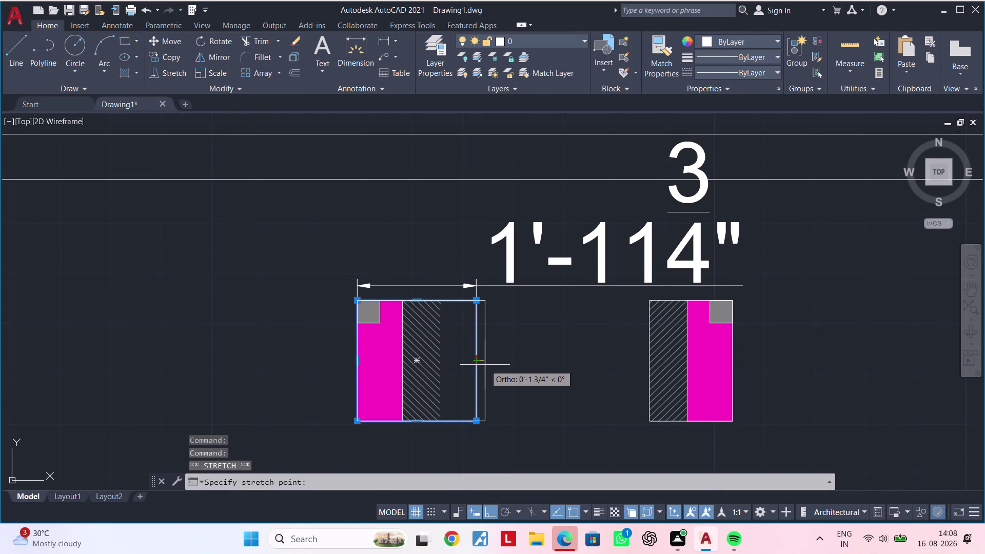
text(0.5")
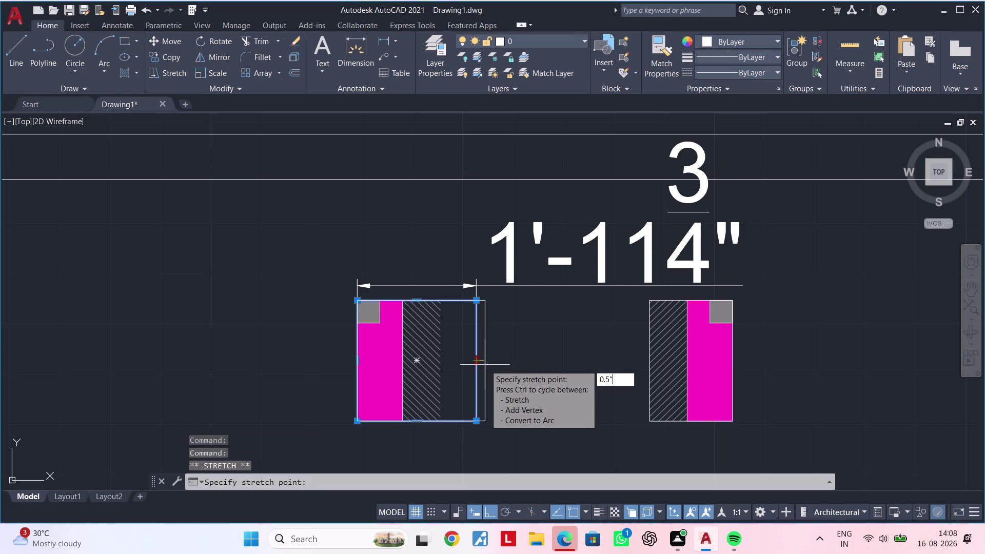
key(Return)
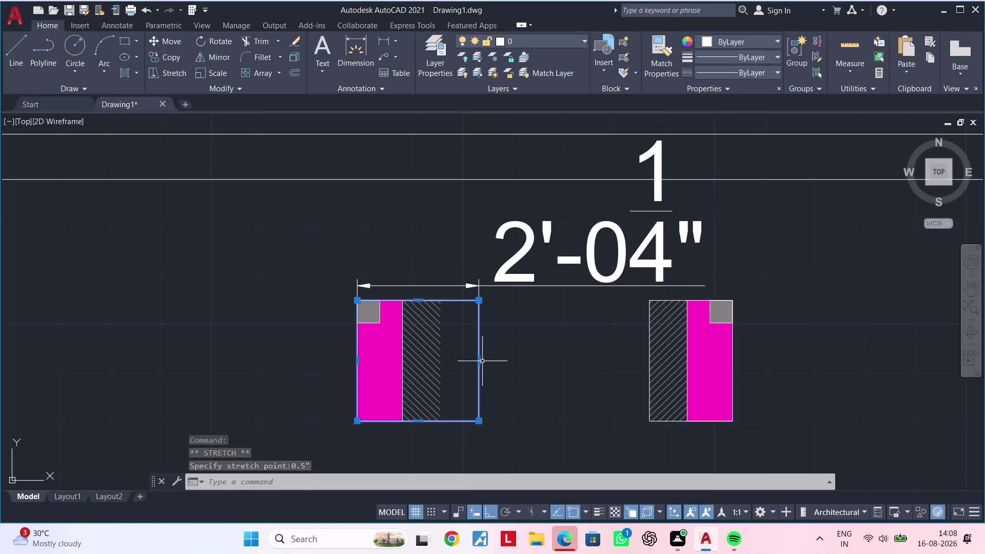
click(480, 362)
Move the right-edge grip back and forth to adjust the outline width.
click(469, 361)
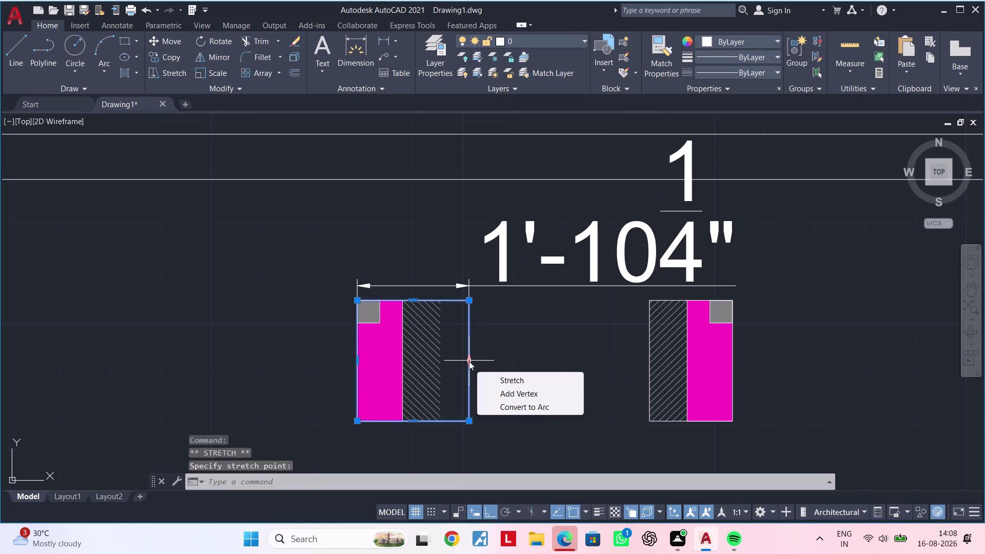
click(469, 361)
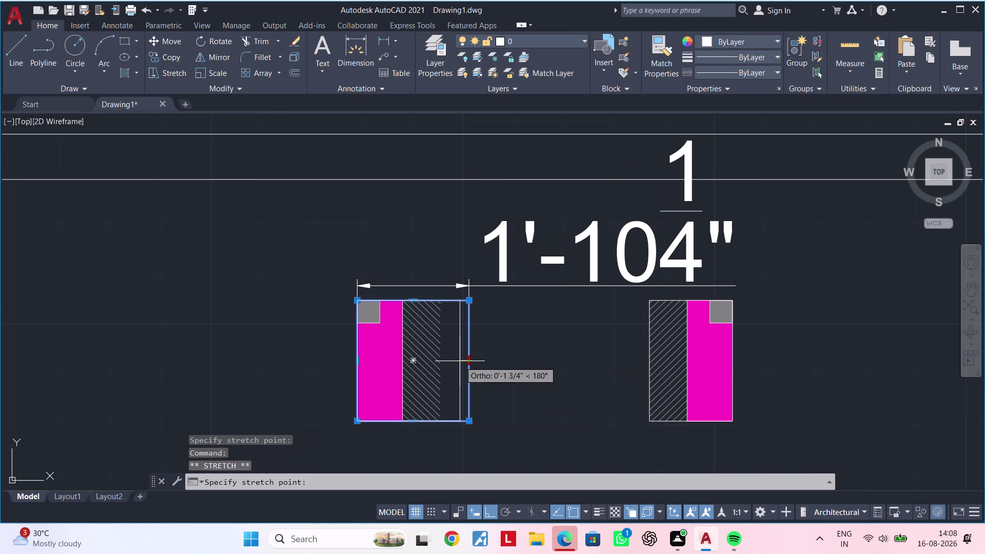
click(459, 361)
click(460, 361)
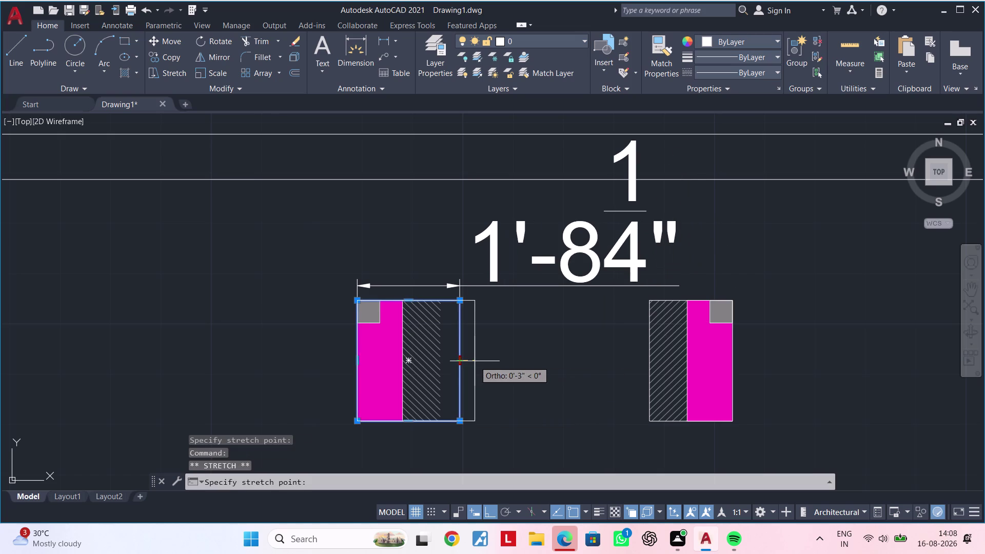
click(475, 361)
click(475, 361)
click(516, 360)
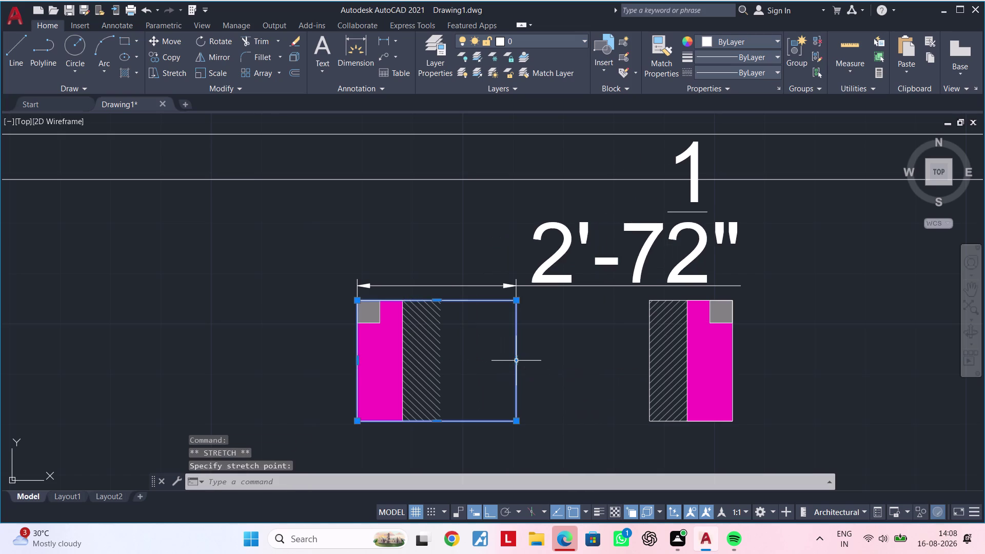
click(516, 360)
click(495, 361)
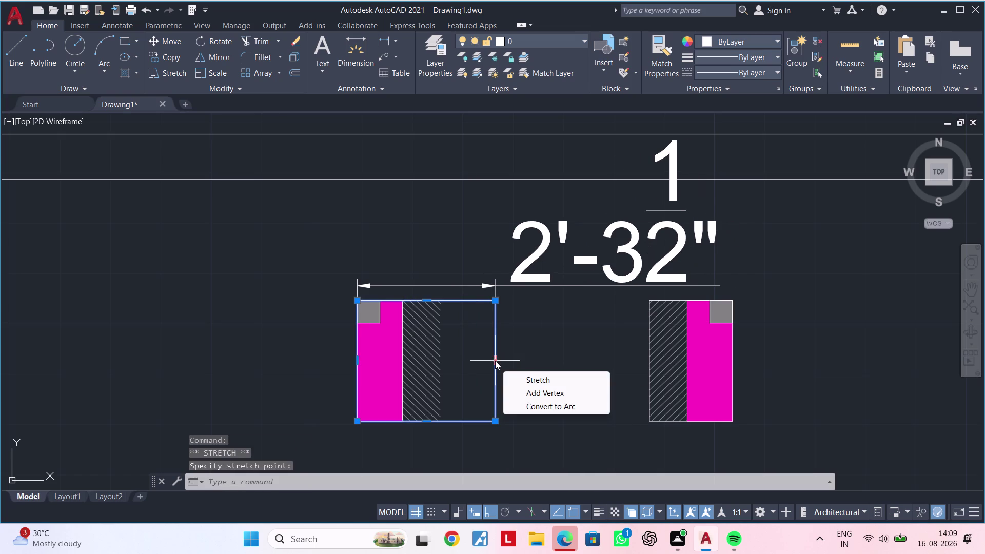
click(495, 361)
click(488, 361)
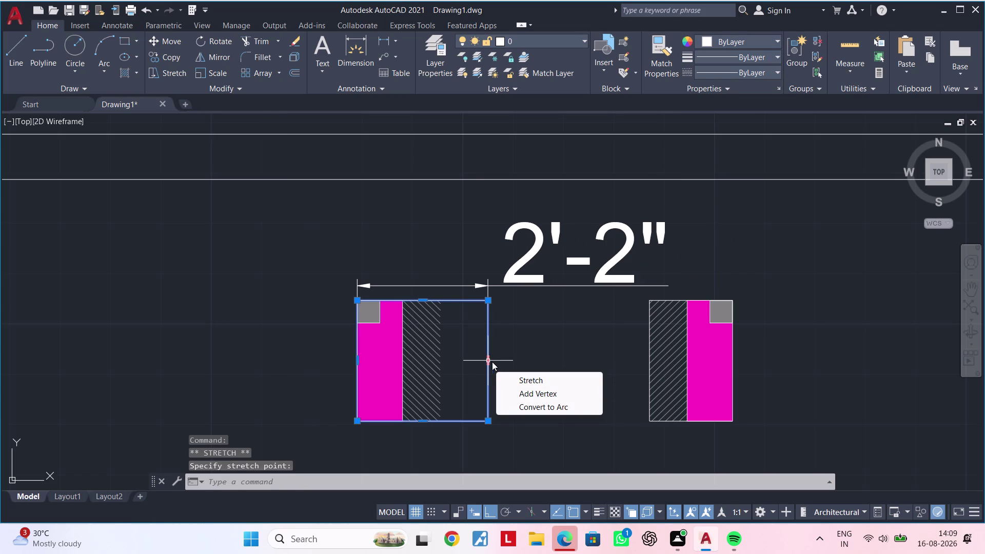
Stretch the right edge by 2" so the width dimension reads 2'.
click(487, 362)
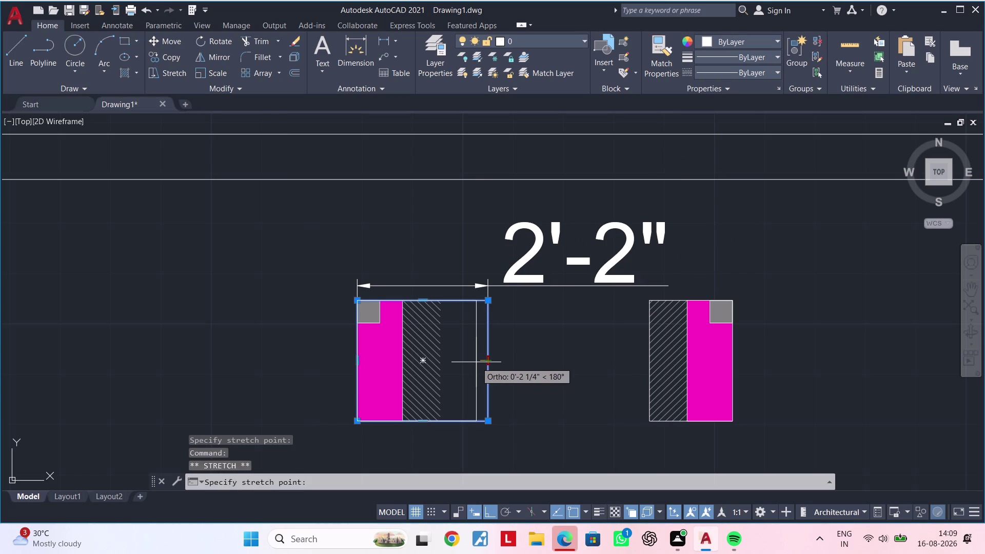
text(2")
key(Return)
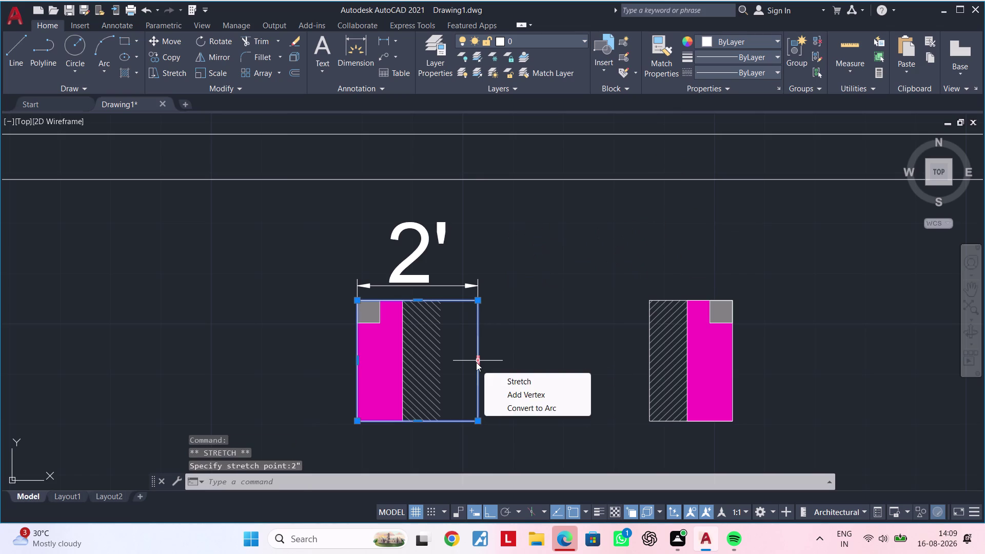
key(Escape)
key(Escape)
key(Escape)
key(Escape)
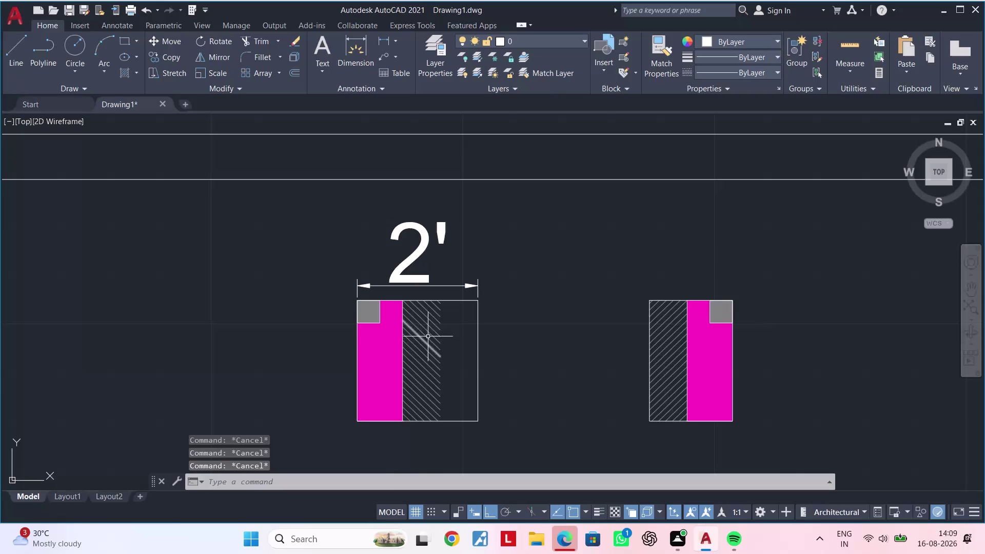
scroll(up, 3)
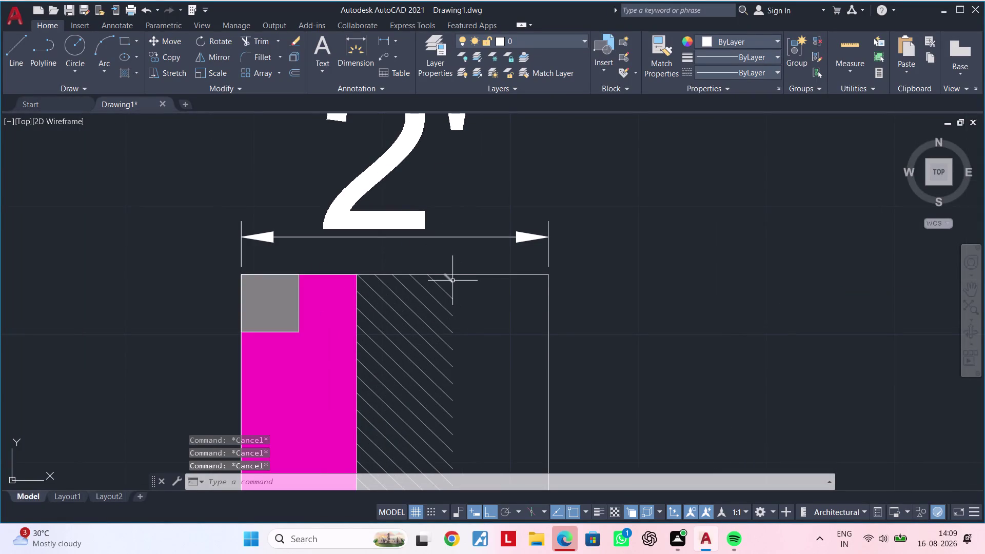
Select the irregular diagonal hatch lines in the left column detail.
click(453, 280)
click(461, 292)
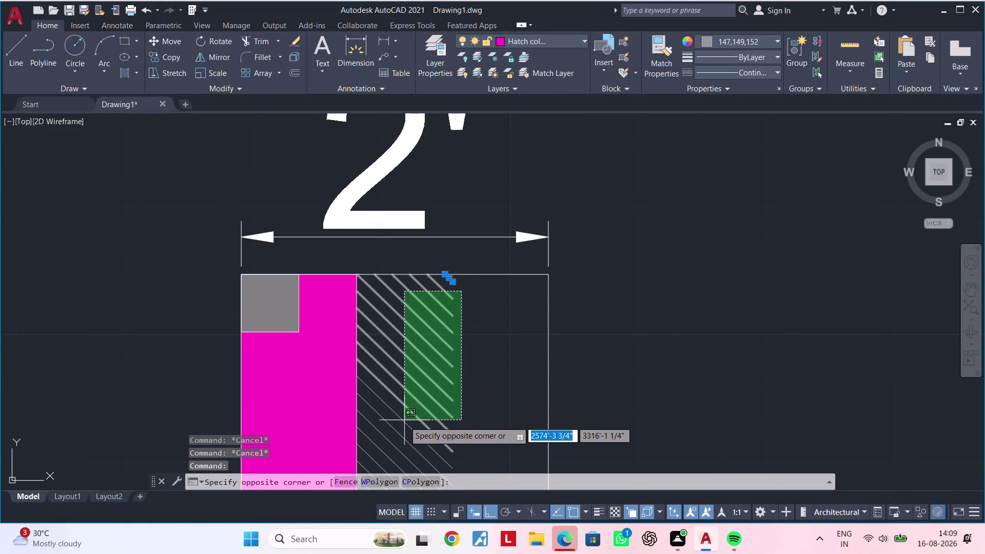
scroll(down, 3)
middle_drag(406, 427, 391, 365)
scroll(up, 3)
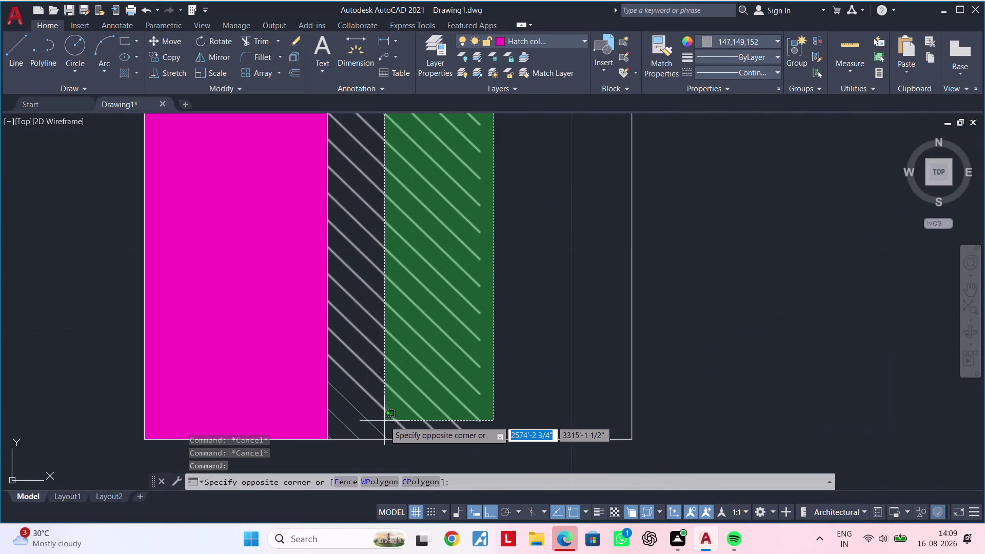
click(345, 432)
scroll(up, 3)
scroll(down, 3)
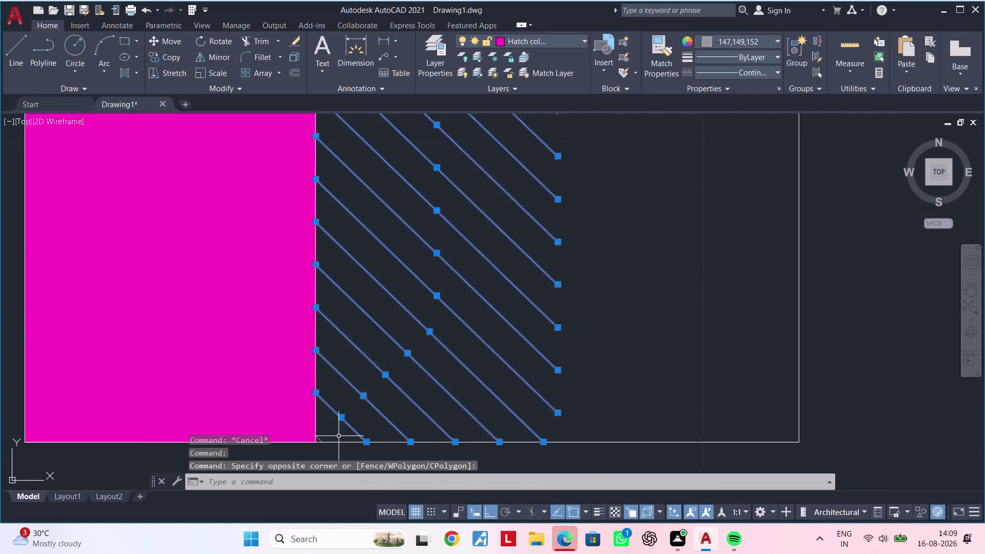
scroll(down, 3)
scroll(down, 3)
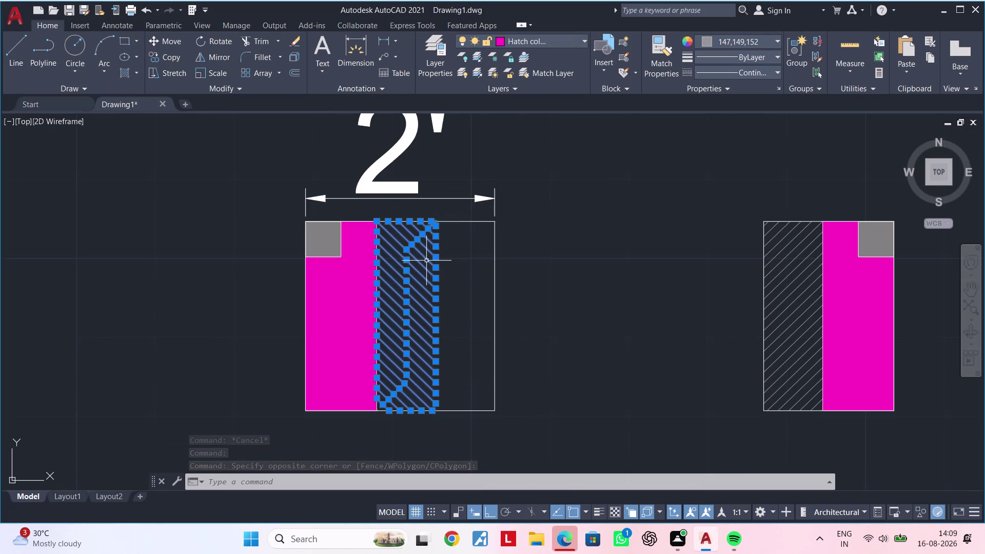
Zoom and pan to check the selected hatch against both column details.
middle_drag(445, 271, 350, 280)
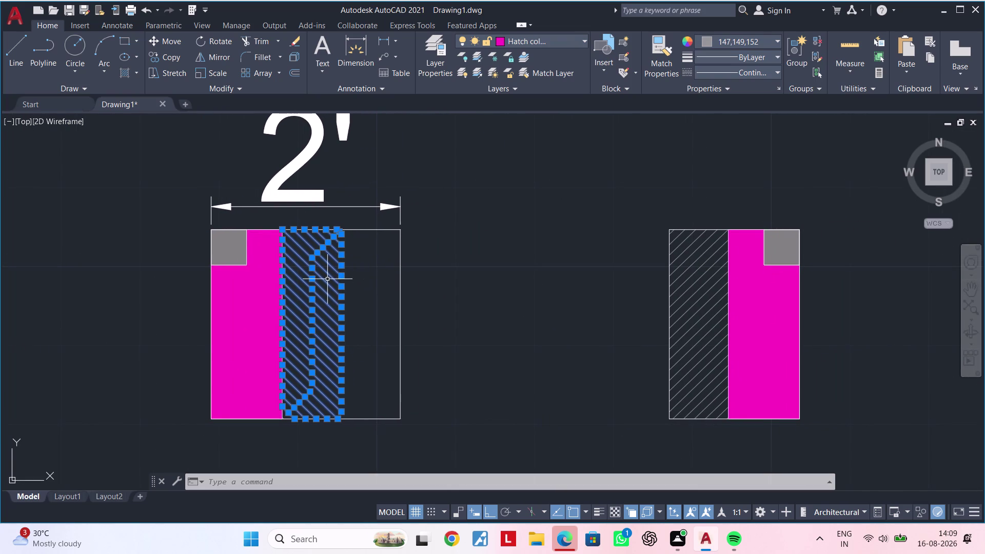
scroll(down, 3)
middle_drag(336, 281, 447, 244)
scroll(up, 3)
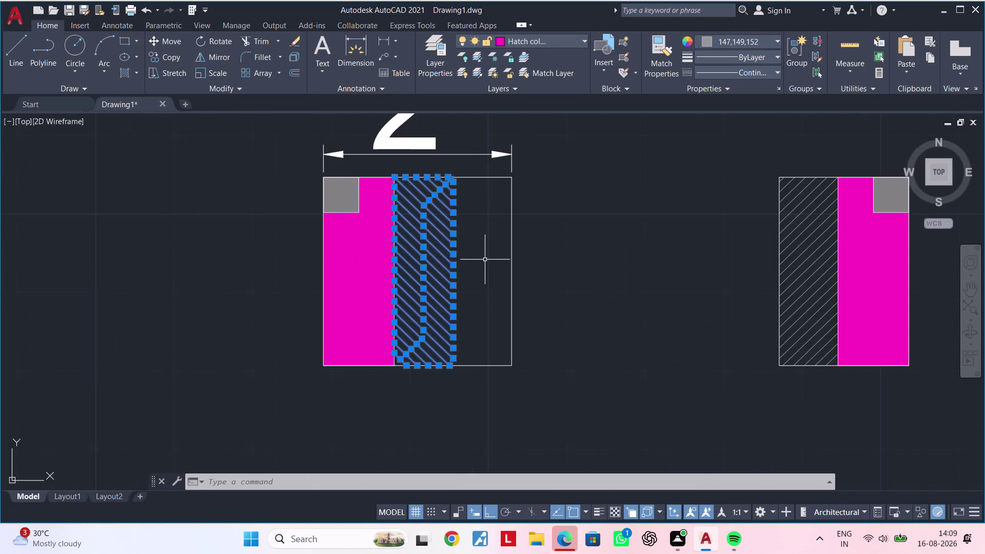
middle_drag(486, 260, 357, 308)
scroll(up, 3)
scroll(down, 3)
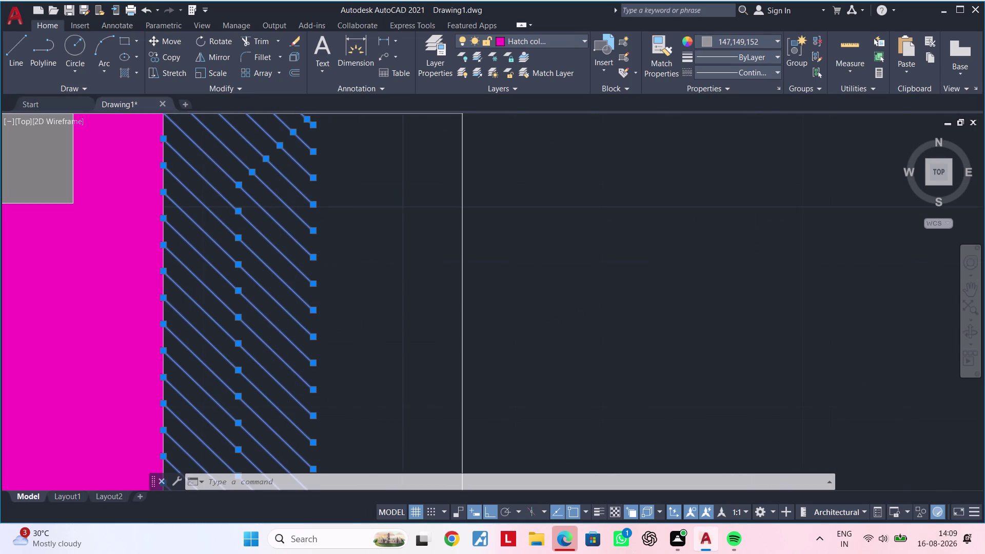
middle_drag(327, 292, 371, 256)
scroll(down, 3)
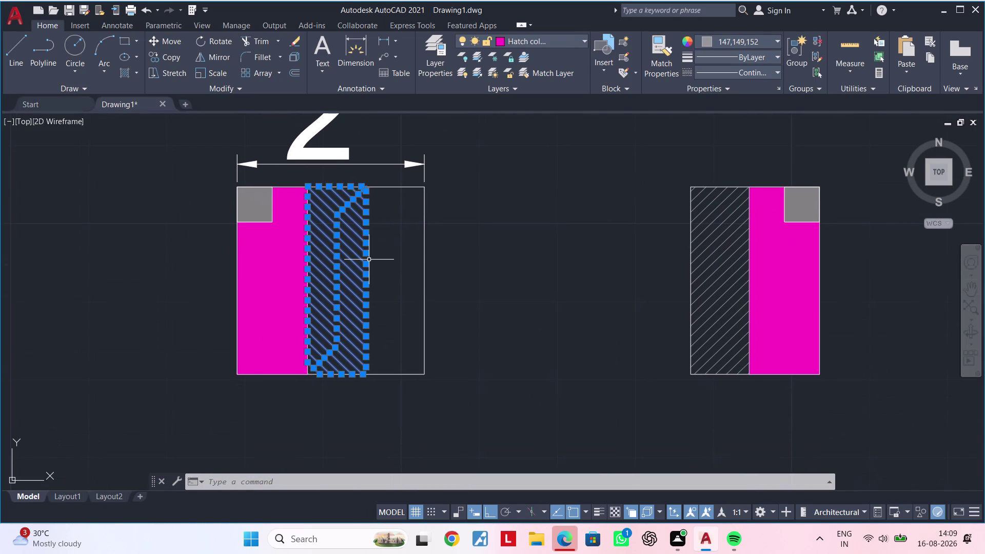
middle_drag(374, 275, 363, 330)
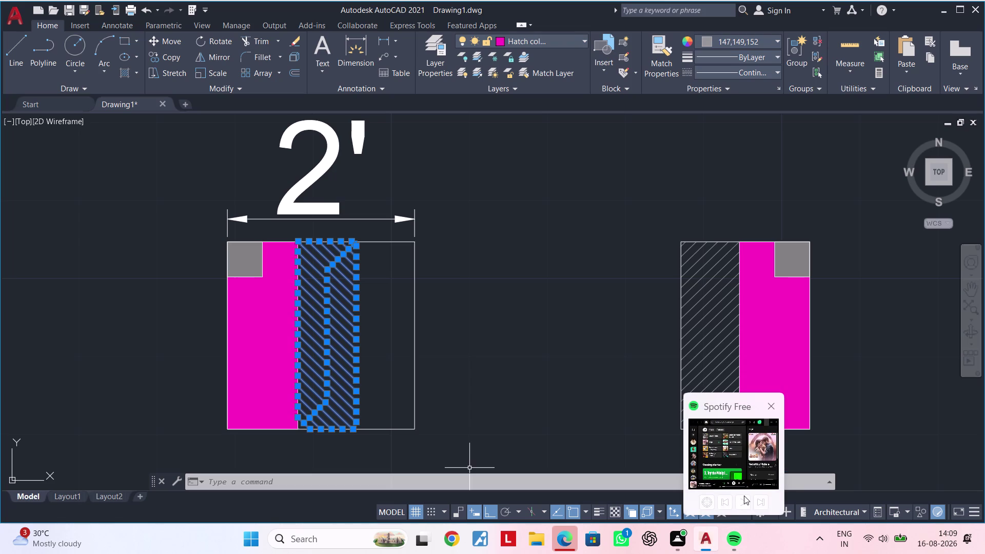
click(740, 502)
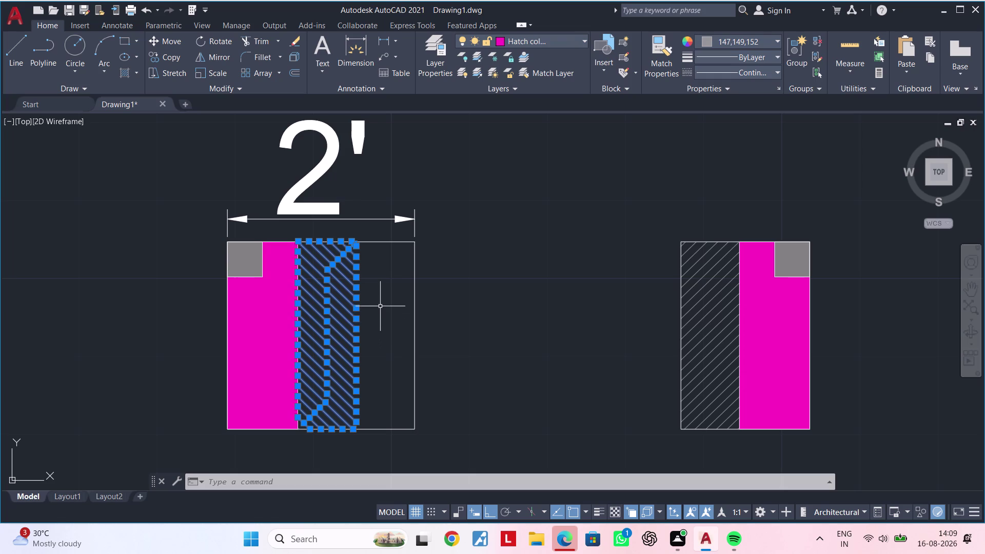
middle_drag(380, 305, 387, 247)
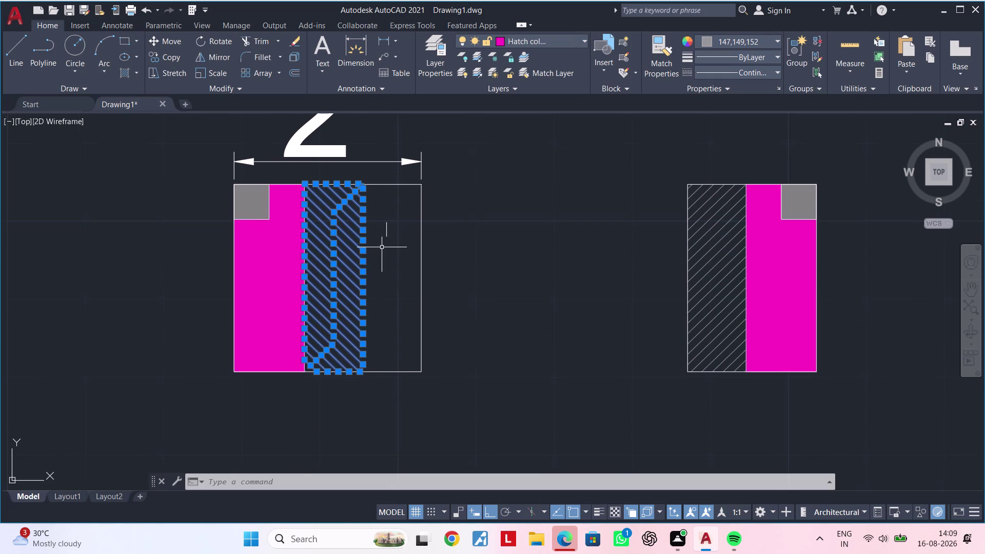
Delete the selected hatch and clear the selection.
key(Delete)
key(Escape)
key(Escape)
key(Escape)
key(Escape)
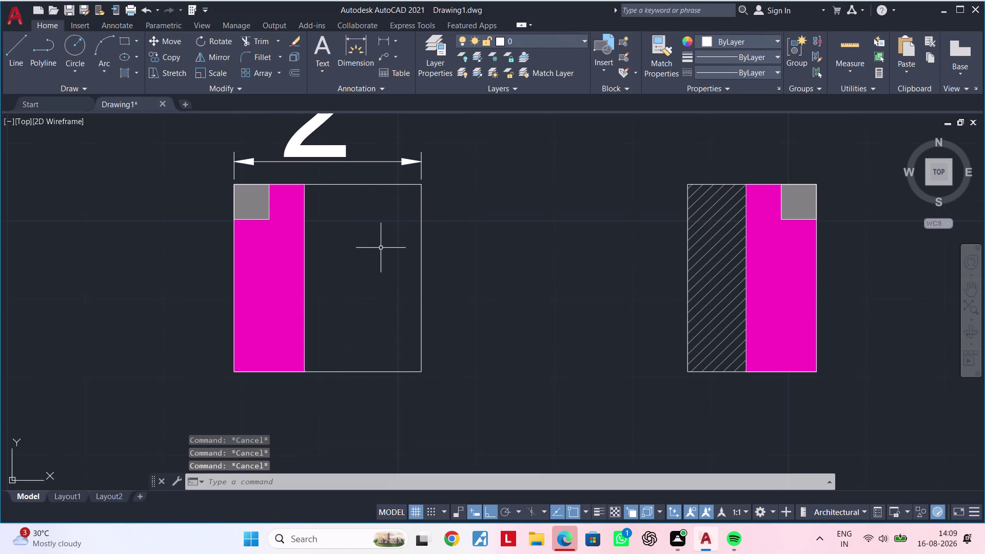
key(Escape)
key(h)
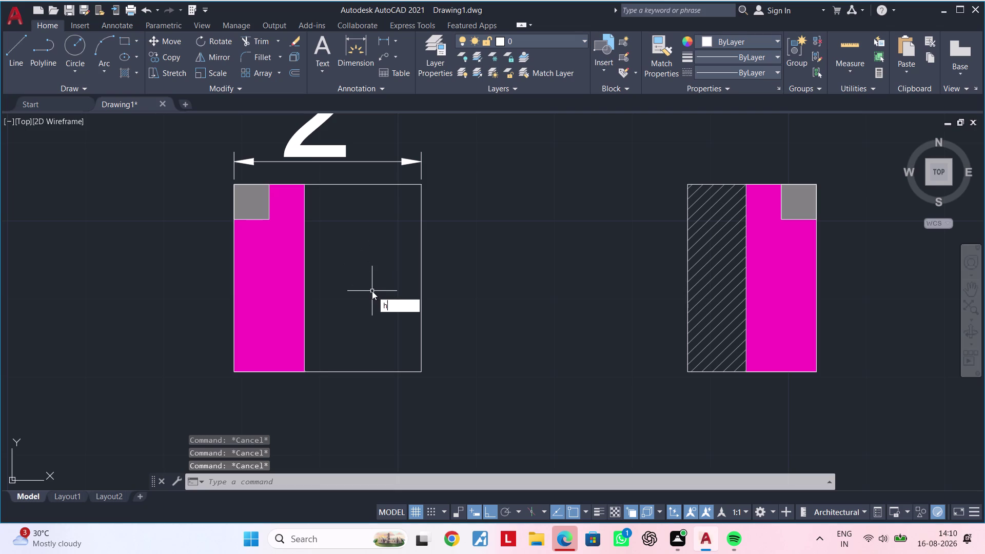
key(space)
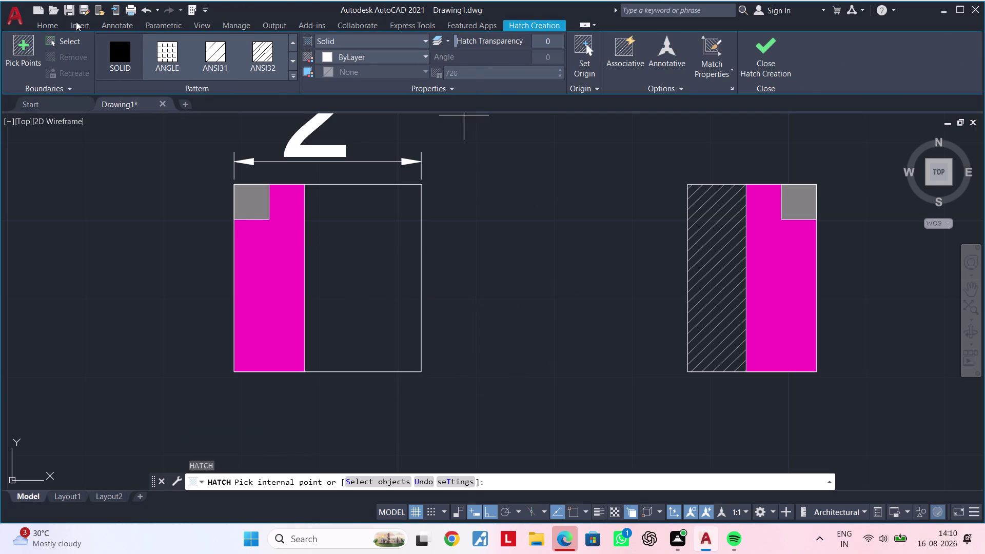
click(46, 21)
click(538, 44)
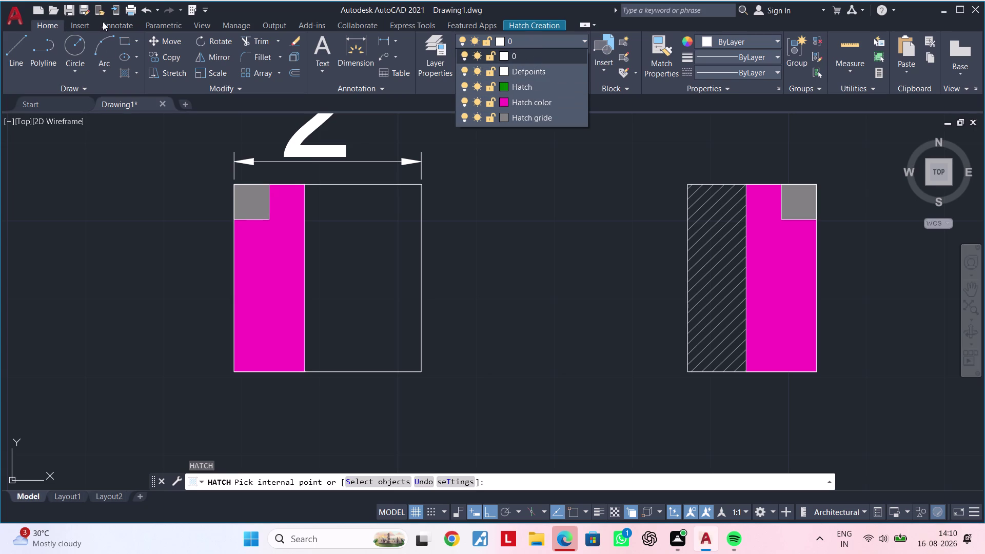
key(Escape)
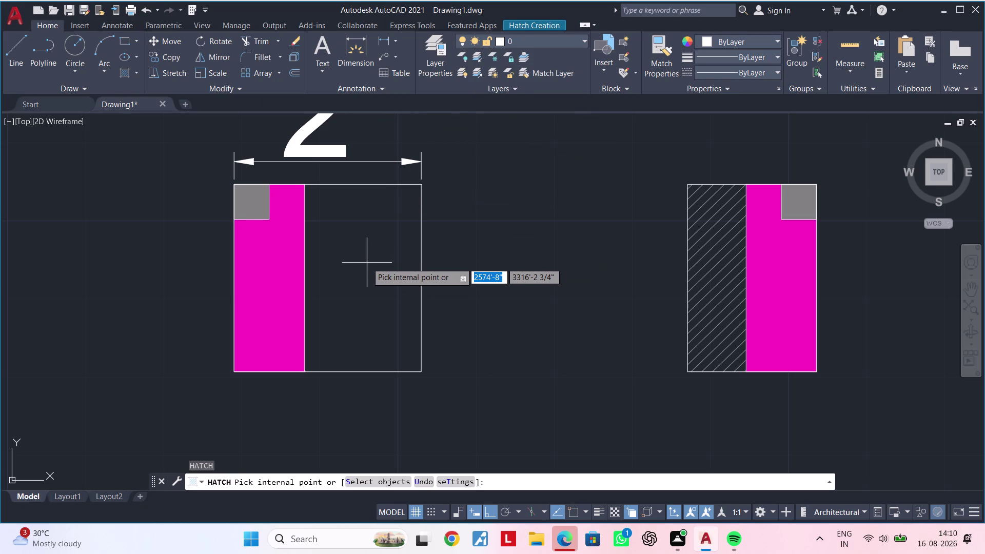
text(h)
key(space)
key(Escape)
key(Escape)
key(Escape)
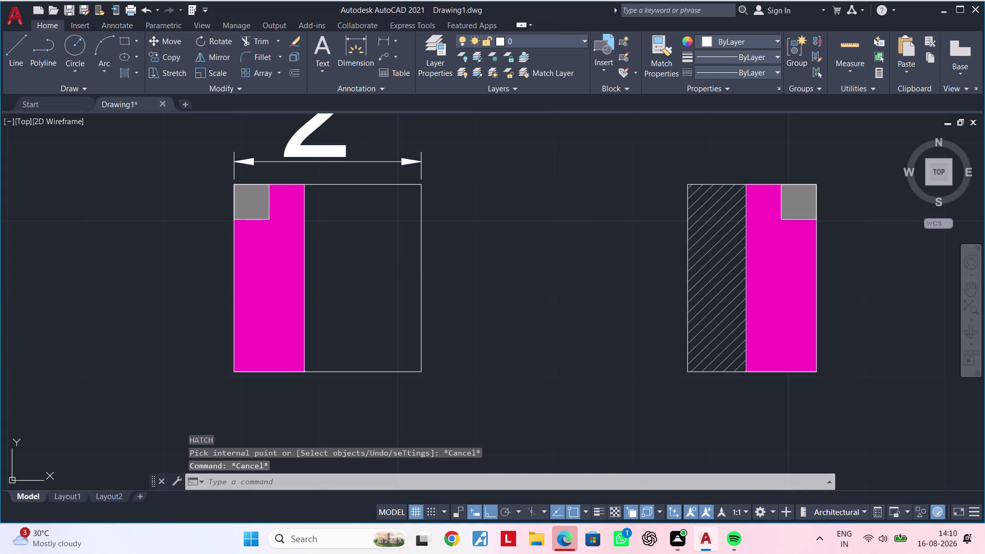
key(Escape)
key(h)
key(space)
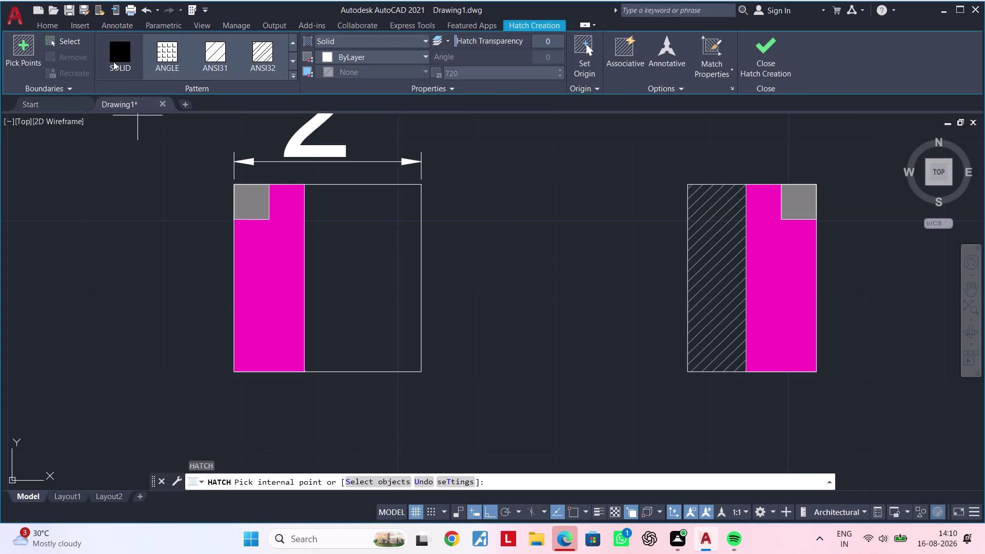
click(218, 57)
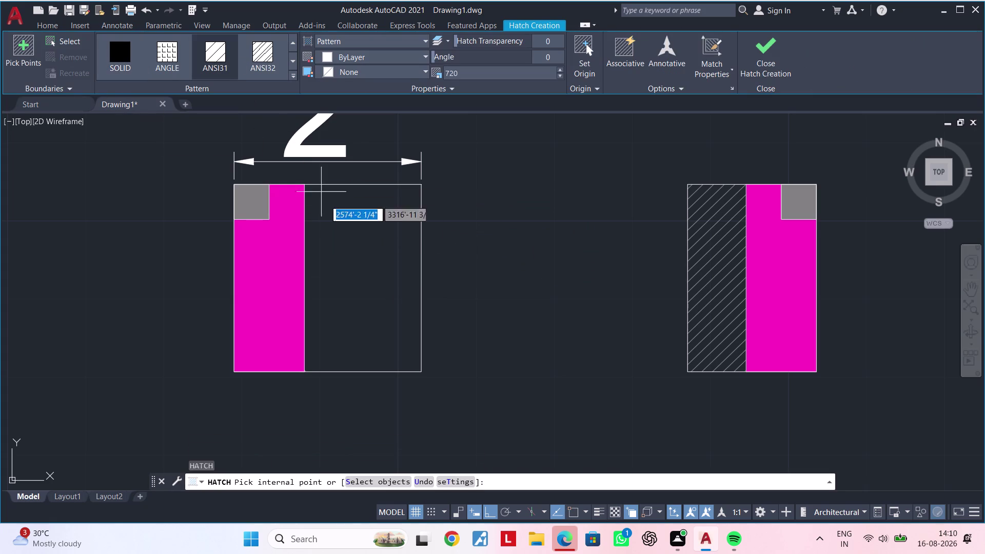
click(347, 230)
key(Escape)
key(Escape)
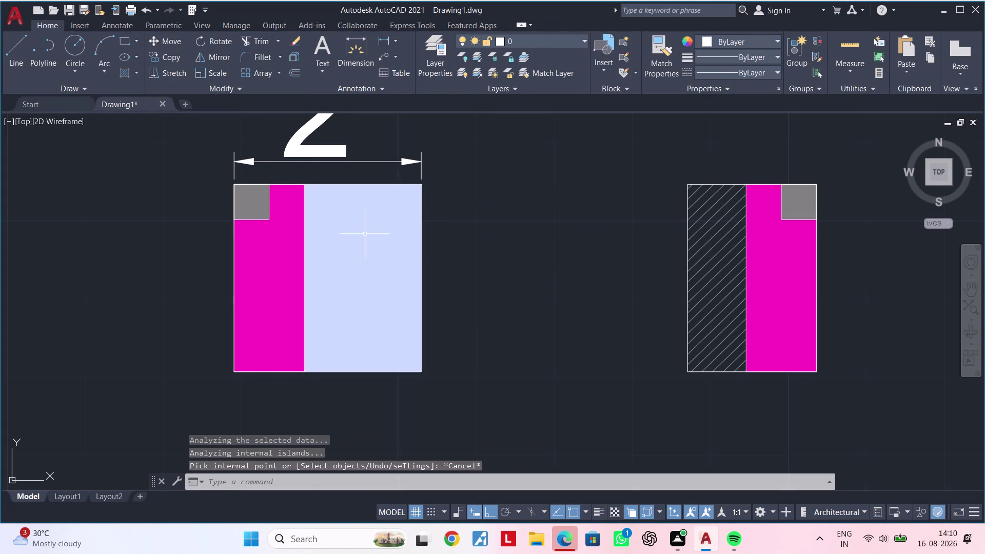
scroll(down, 3)
click(364, 233)
click(363, 239)
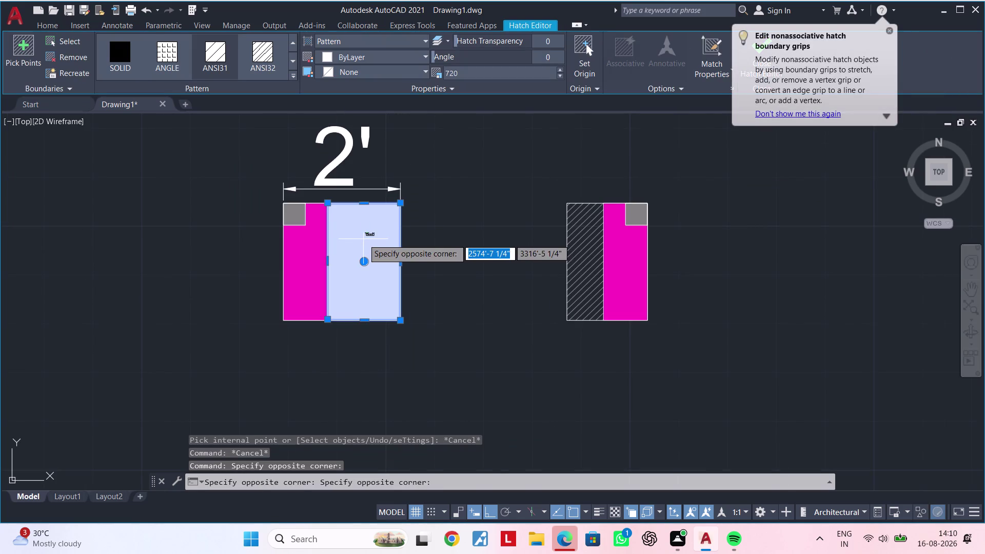
key(Escape)
click(363, 240)
click(363, 240)
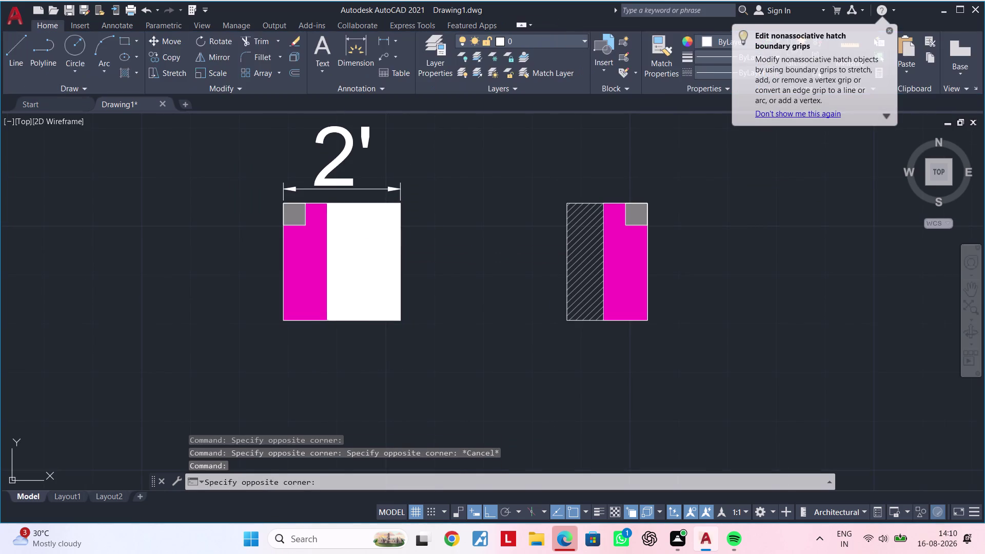
key(Delete)
triple_click(364, 241)
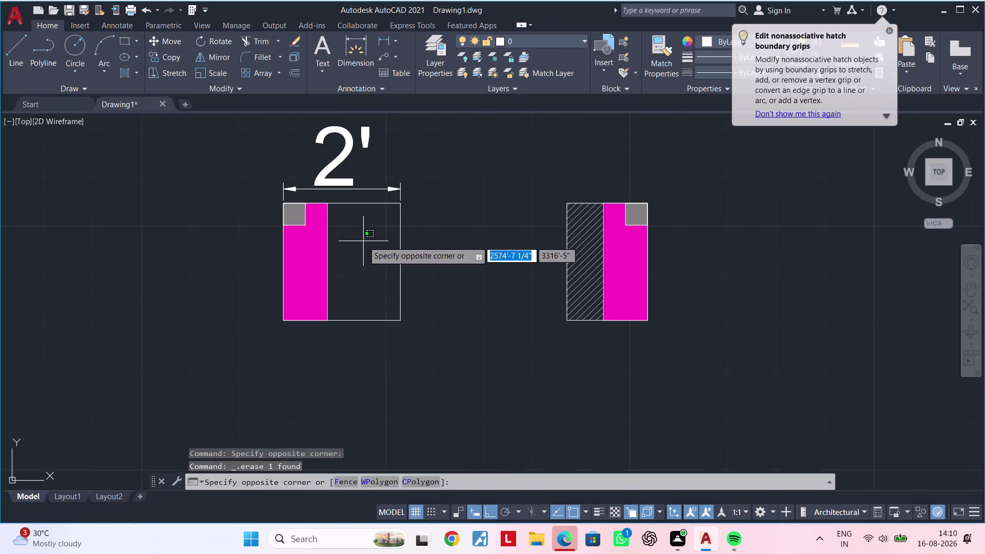
double_click(363, 241)
key(Escape)
key(Escape)
key(Escape)
scroll(down, 3)
middle_drag(363, 241, 517, 239)
scroll(down, 3)
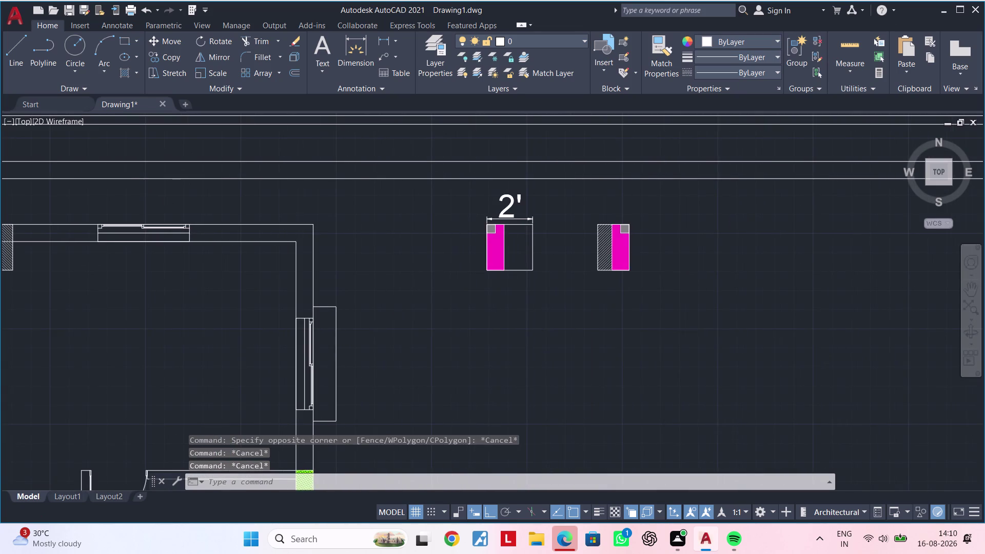
scroll(down, 3)
middle_drag(511, 240, 572, 225)
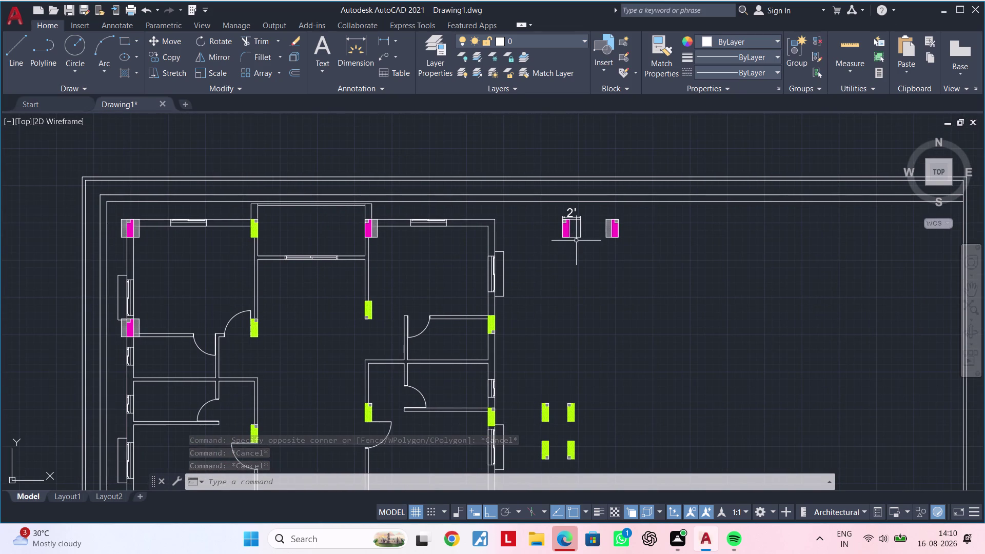
scroll(up, 3)
middle_drag(557, 170, 517, 342)
scroll(up, 3)
middle_drag(513, 332, 530, 314)
key(Escape)
Start a hatch and switch its colour to ByBlock, then back to ByLayer.
key(Escape)
key(Escape)
text(h)
key(space)
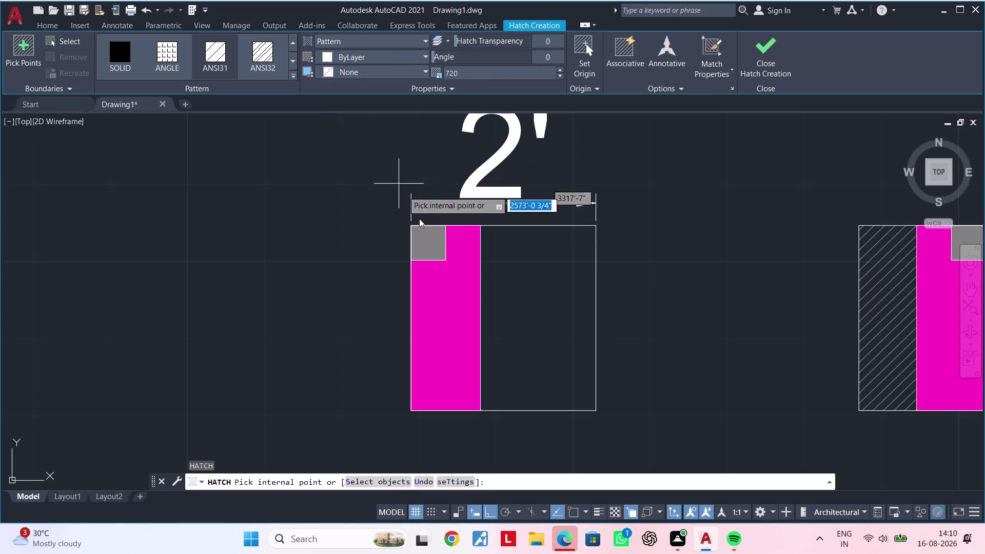
double_click(343, 58)
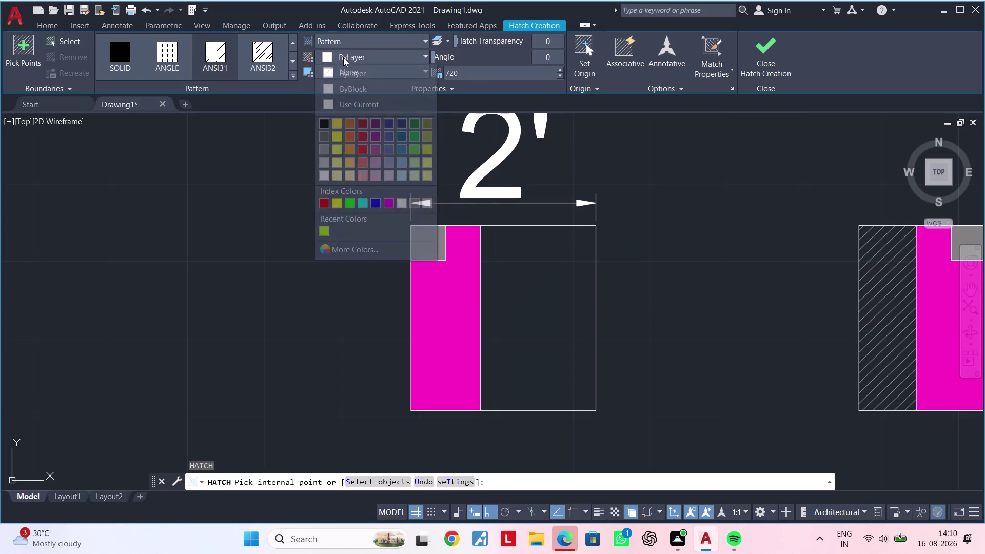
click(343, 58)
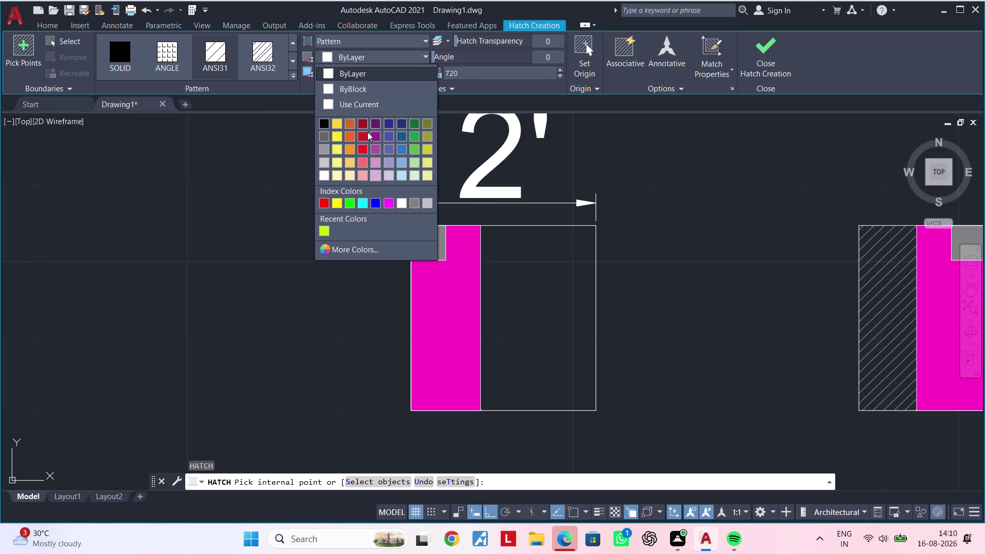
click(352, 90)
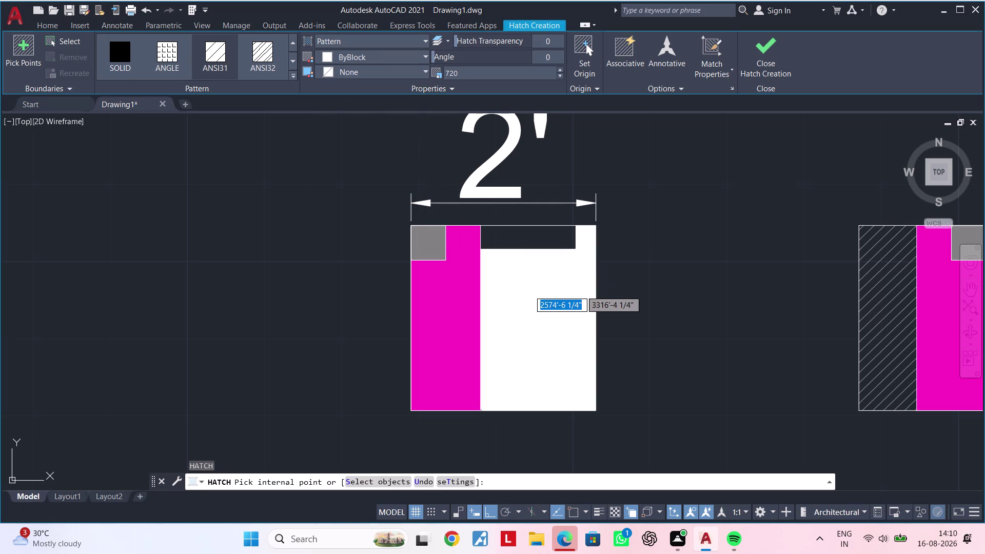
click(363, 59)
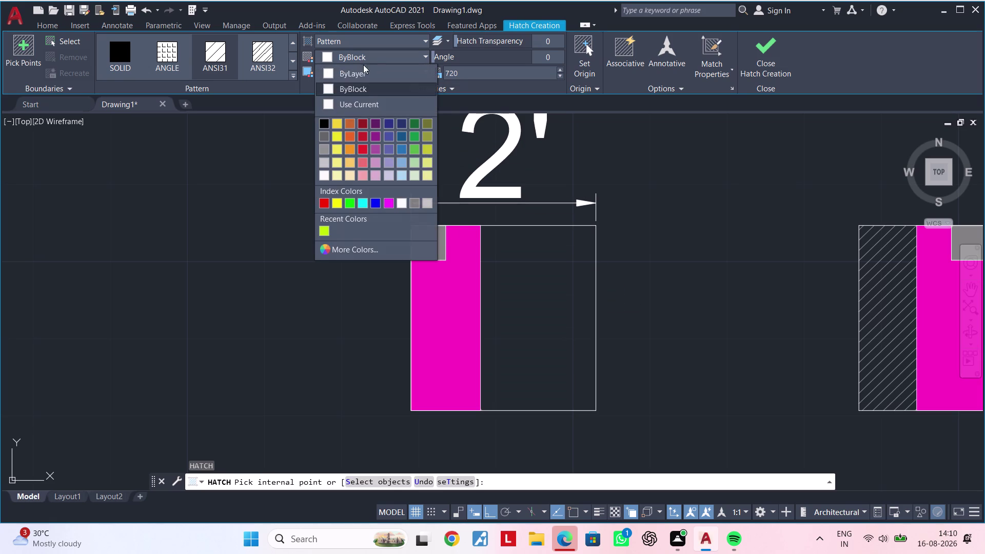
click(367, 69)
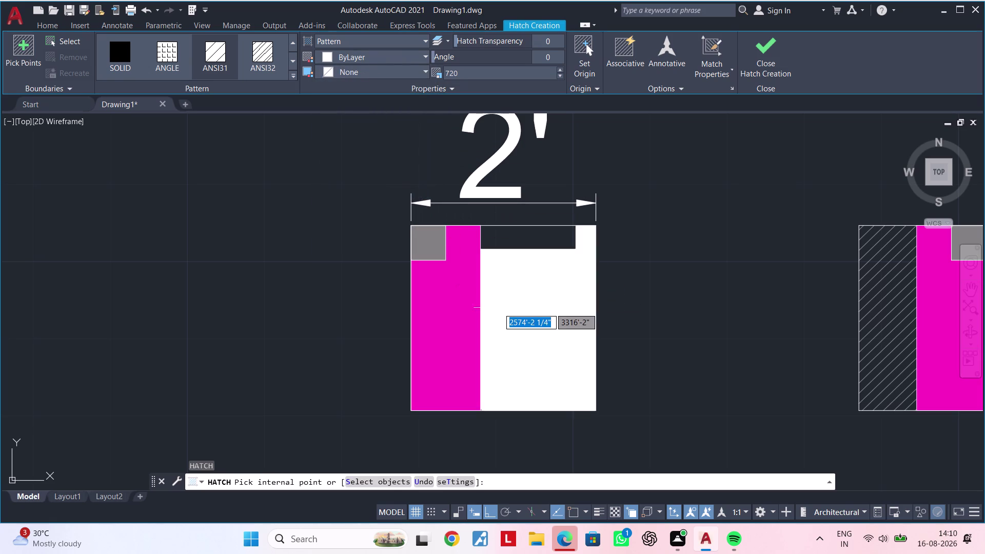
click(360, 57)
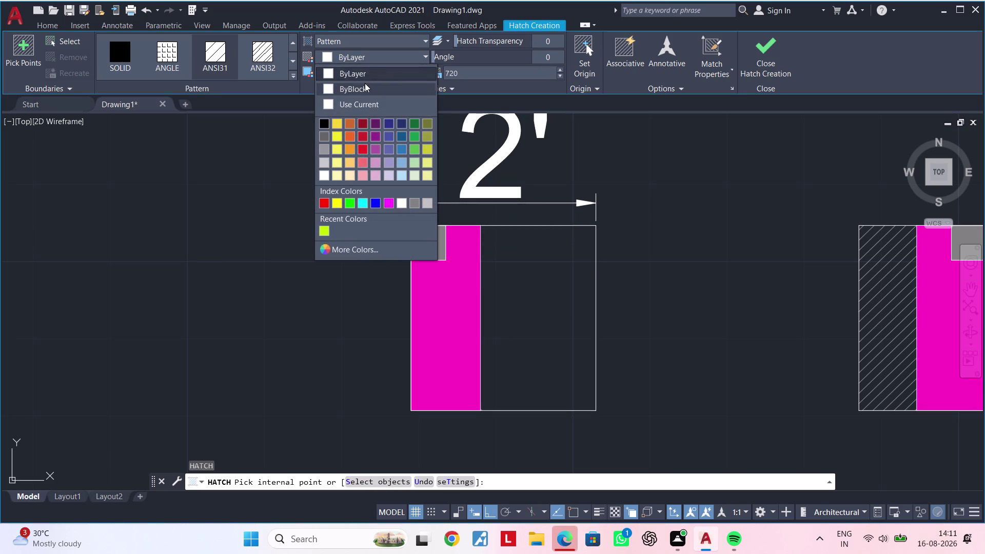
click(361, 72)
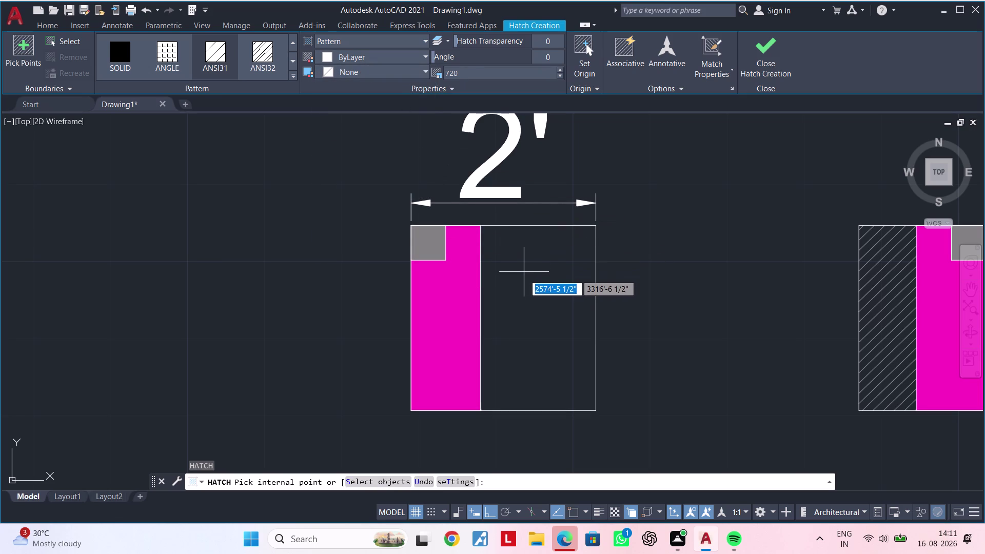
Browse further hatch patterns, then cancel the hatch command.
triple_click(212, 55)
triple_click(213, 55)
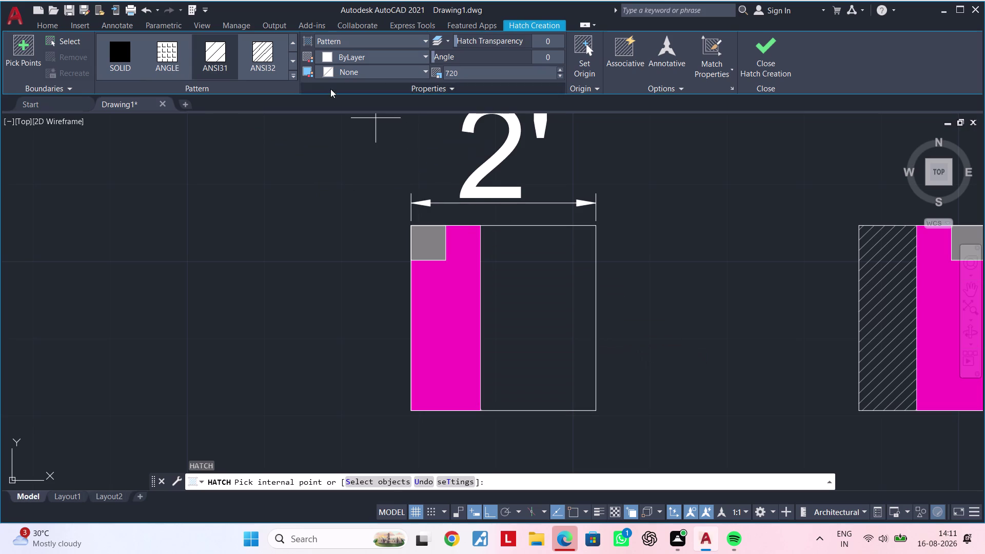
double_click(294, 62)
click(294, 62)
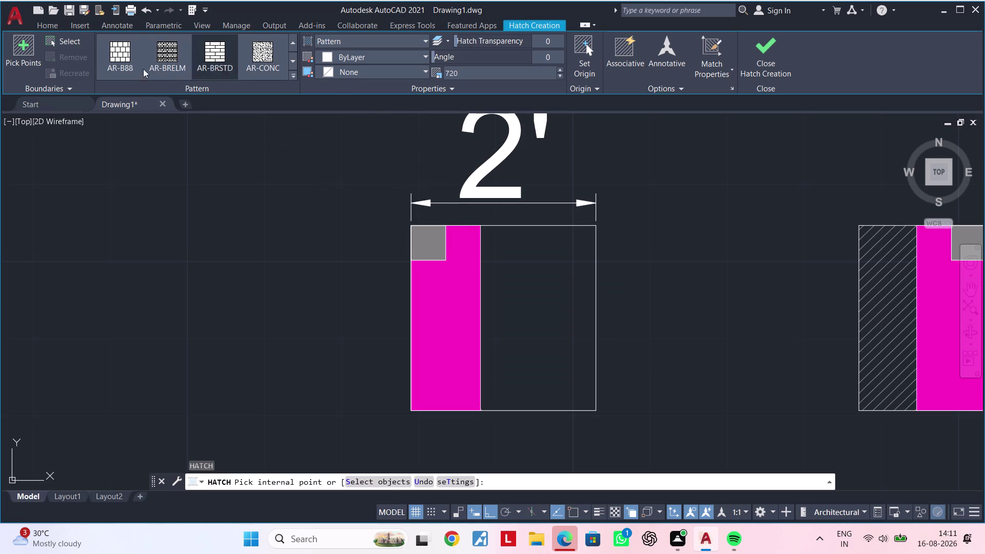
click(121, 53)
key(Escape)
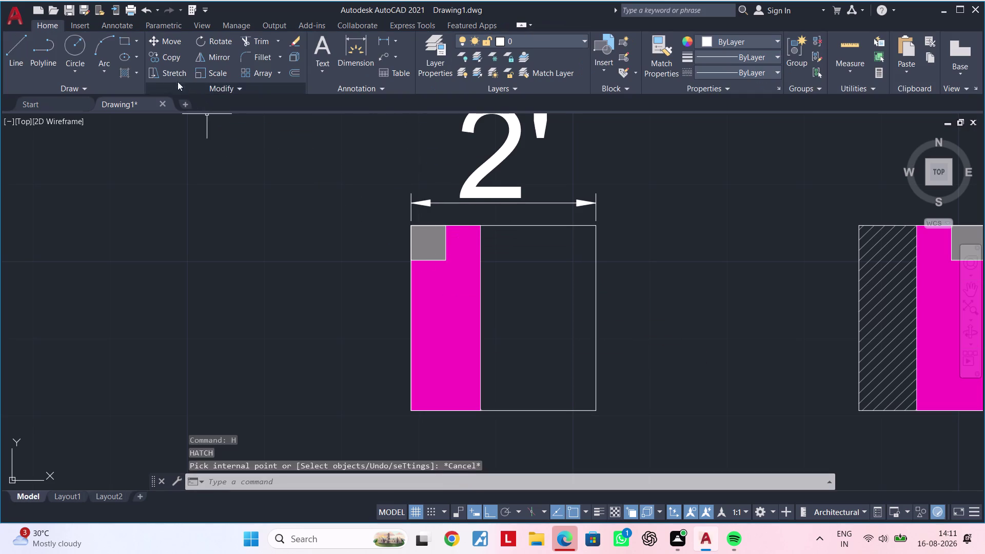
key(Escape)
key(Escape)
key(Escape)
key(Escape)
middle_drag(320, 179, 291, 230)
key(Escape)
key(Escape)
key(Escape)
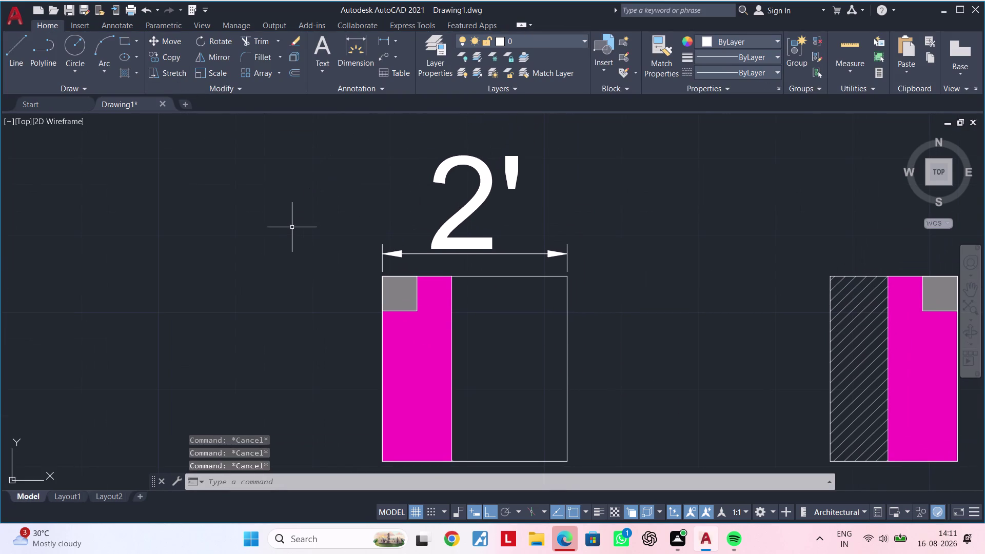
key(Escape)
key(Escape)
key(Escape)
key(Escape)
key(Escape)
key(Escape)
key(Escape)
key(Escape)
key(Escape)
key(Escape)
key(Escape)
key(Escape)
key(Escape)
key(Escape)
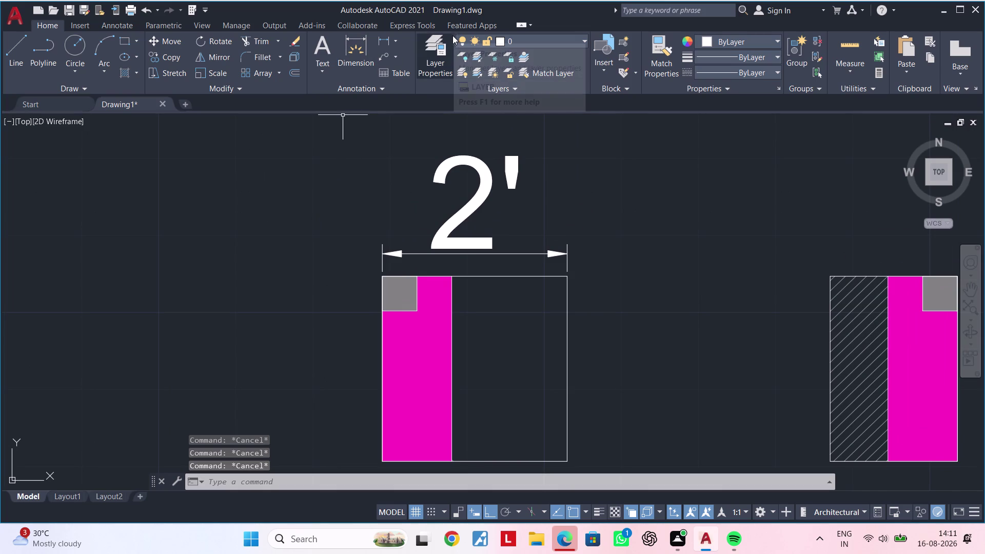
Restart the hatch in grey 147,149,152, preview it in the left column's right half, then cancel.
key(h)
key(space)
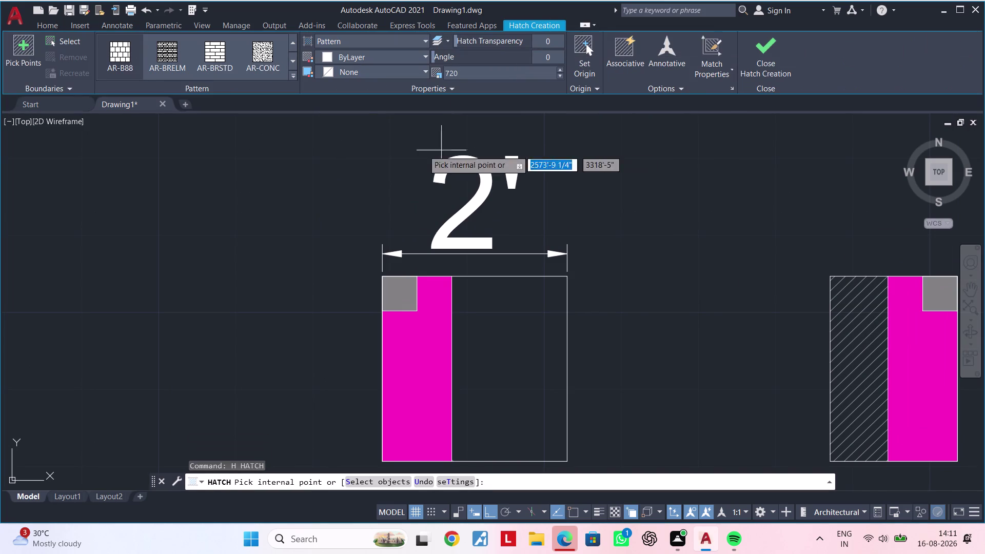
click(372, 59)
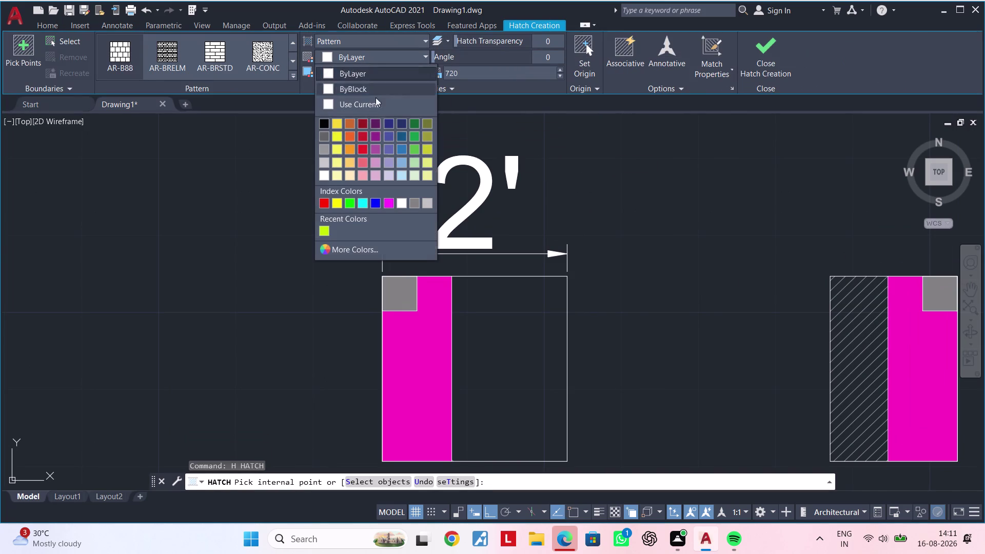
click(323, 149)
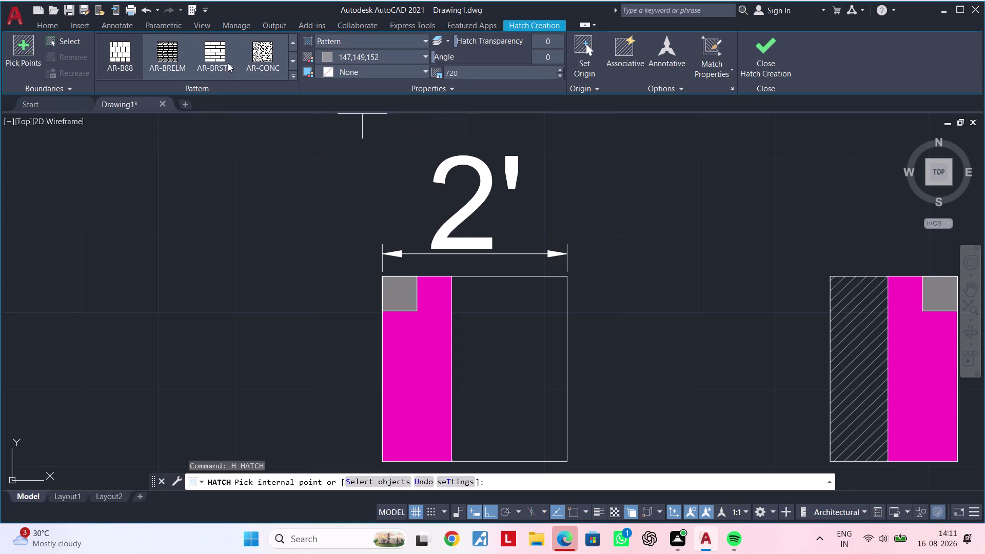
click(171, 61)
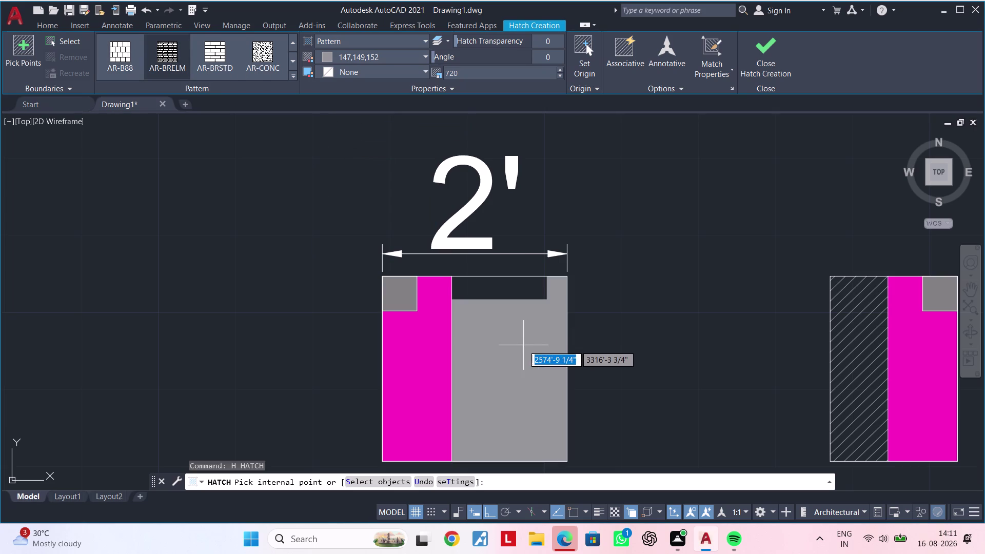
key(Escape)
key(Escape)
key(Escape)
key(Escape)
key(Escape)
key(Escape)
key(grave)
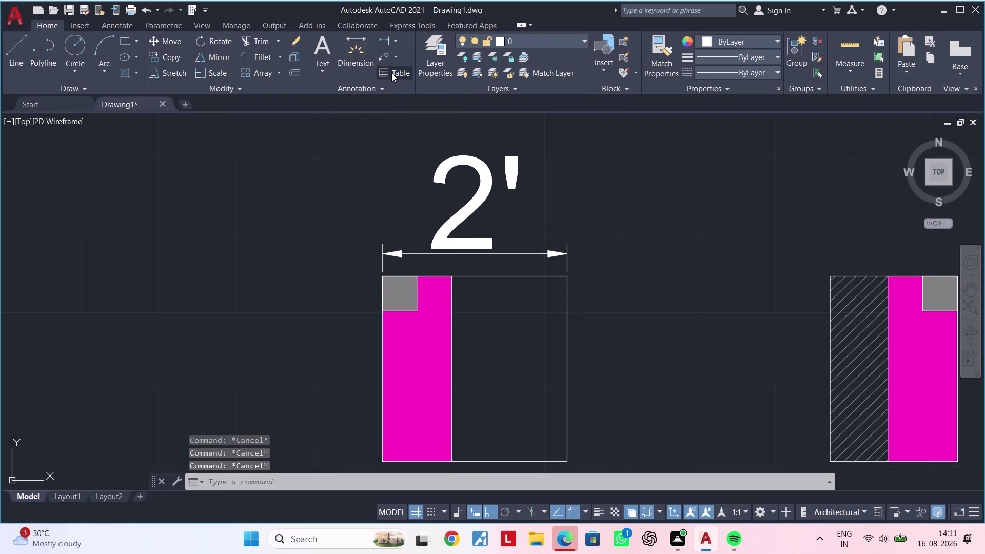
Select the right column's hatch, accidentally stretching it by a boundary grip.
key(Escape)
key(Escape)
scroll(down, 3)
middle_drag(513, 319, 513, 319)
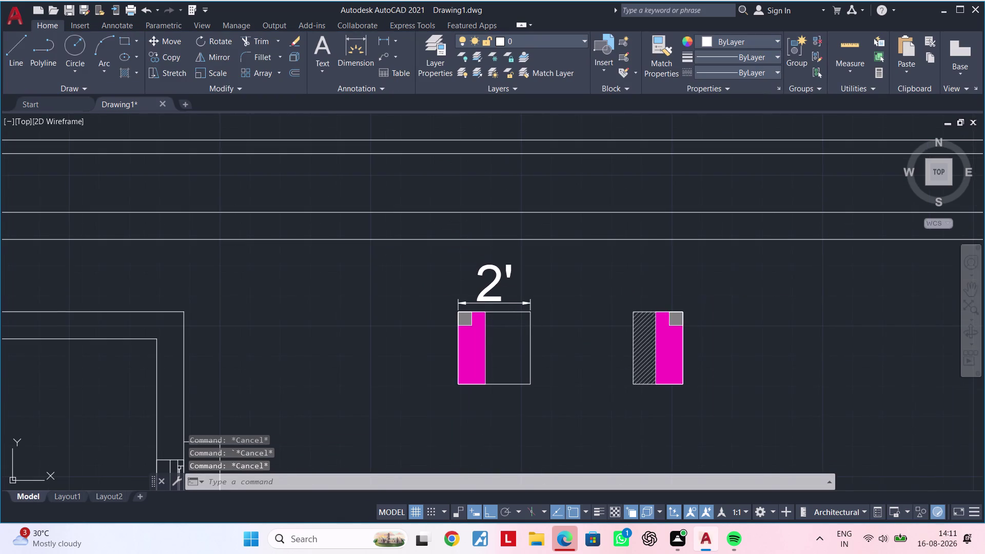
middle_drag(513, 319, 513, 267)
scroll(up, 3)
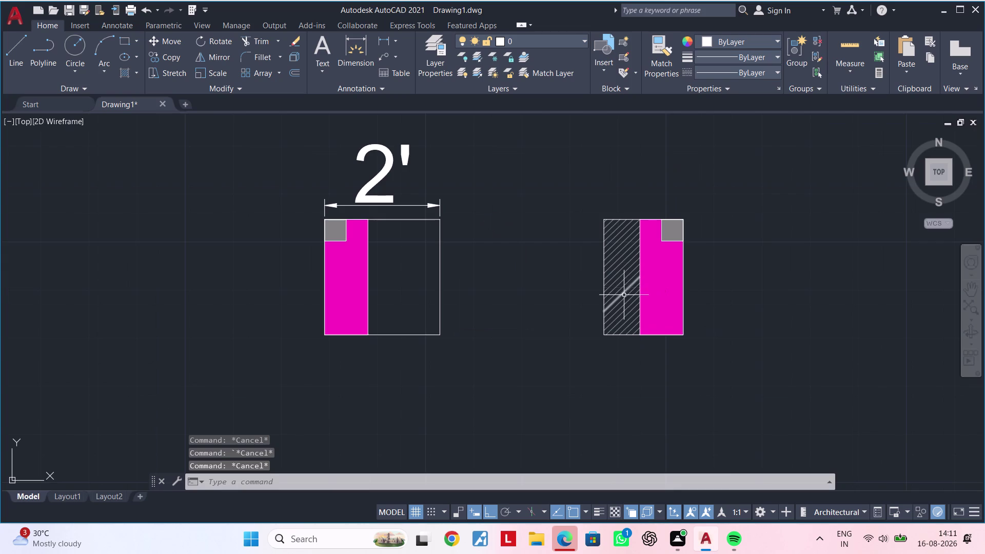
scroll(up, 3)
click(655, 374)
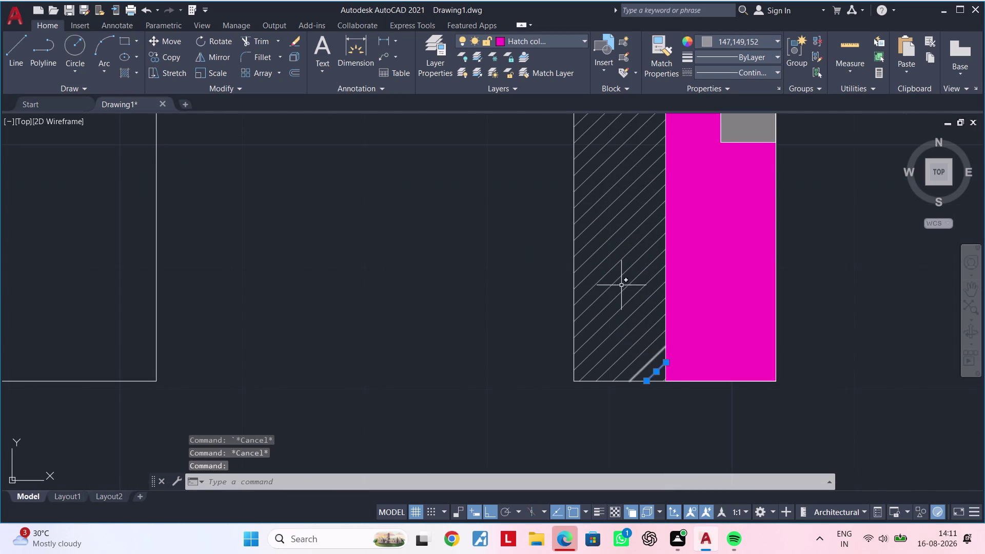
scroll(down, 3)
click(620, 252)
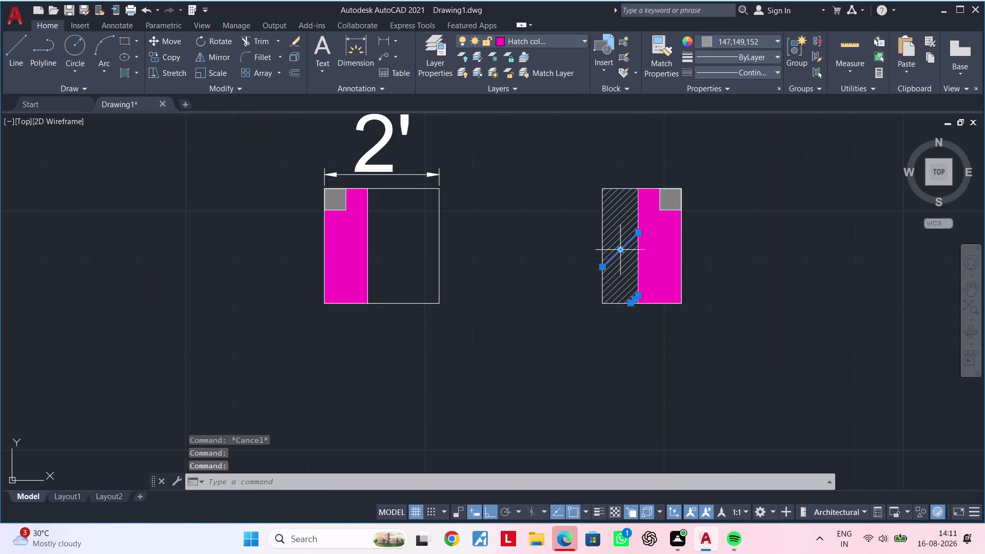
click(620, 259)
click(621, 273)
click(622, 278)
click(624, 284)
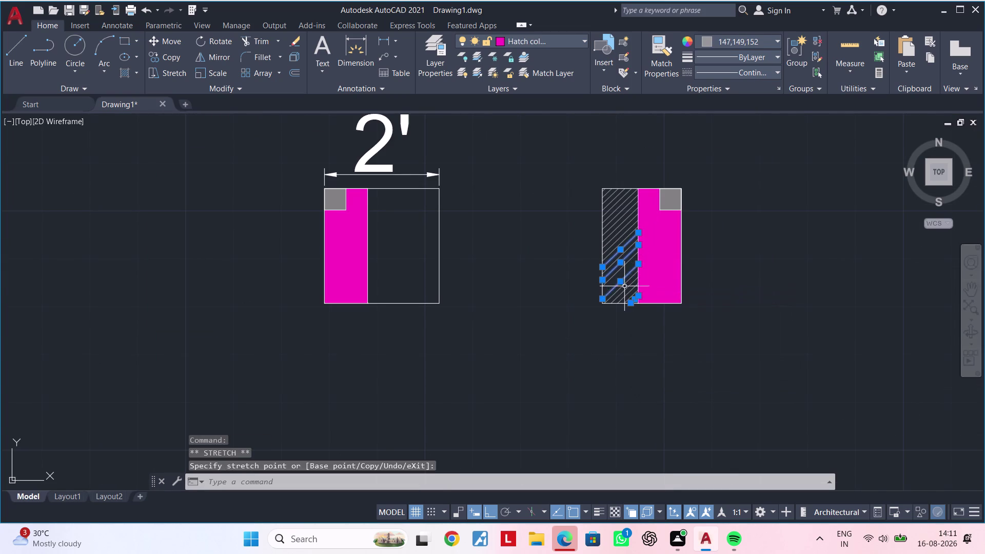
click(625, 290)
click(624, 279)
Cancel the grip stretch, undo the hatch edit twice, and restart hatching.
key(Escape)
key(Escape)
key(Escape)
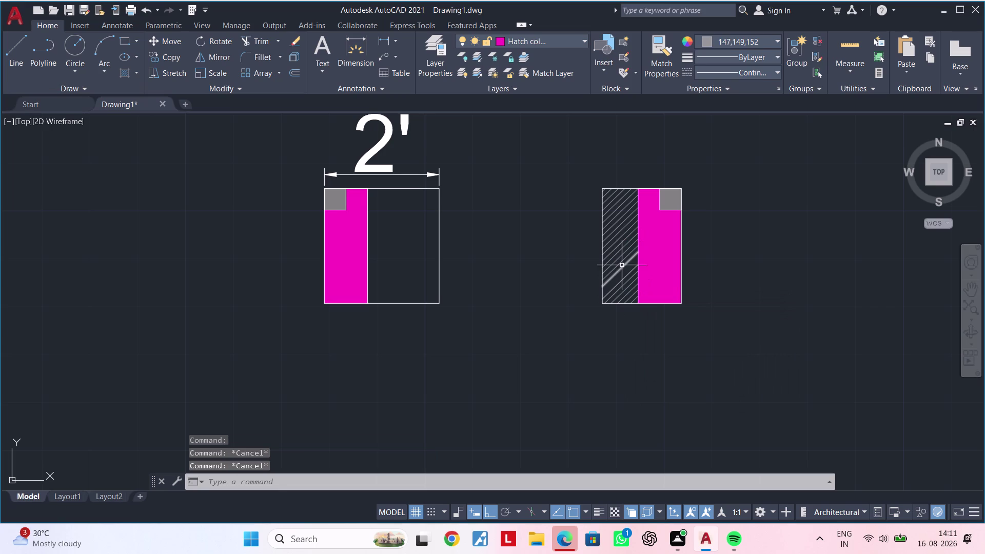
key(Escape)
key(ctrl+z)
key(ctrl+z)
key(Escape)
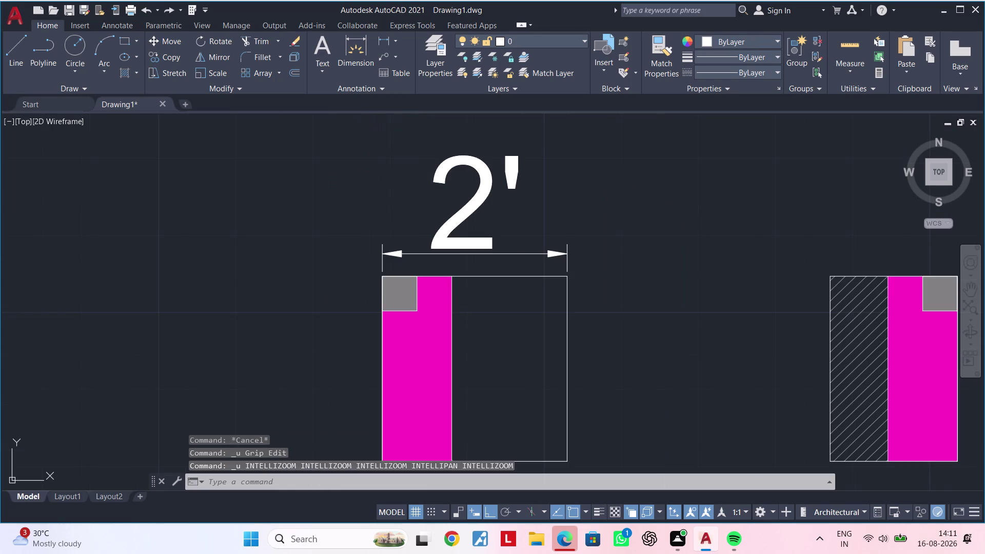
scroll(down, 3)
middle_drag(618, 271, 540, 148)
key(Escape)
key(Escape)
scroll(down, 3)
middle_drag(530, 215, 523, 261)
key(Escape)
key(Escape)
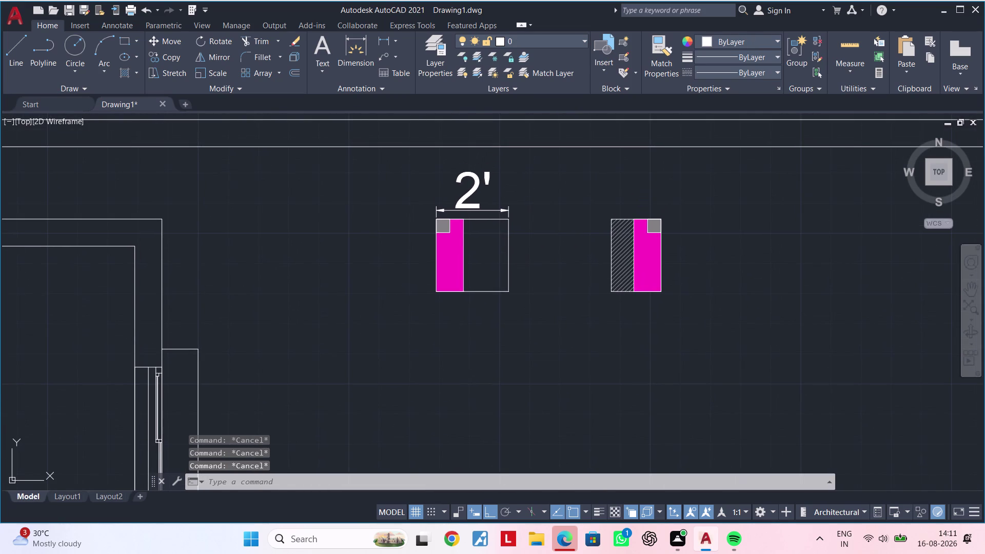
text(h)
key(space)
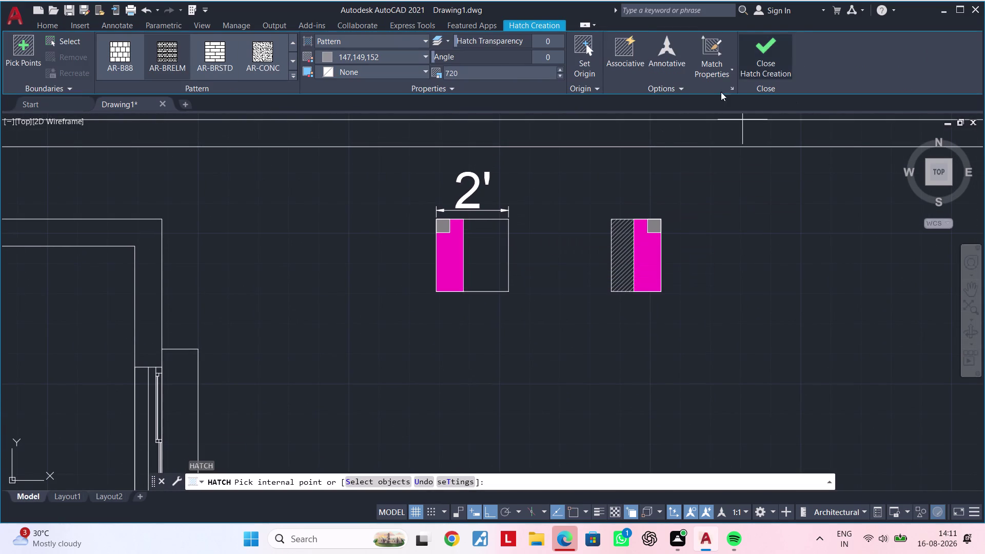
Choose the ANSI31 diagonal pattern and pick the left column's empty right half.
click(589, 47)
click(490, 239)
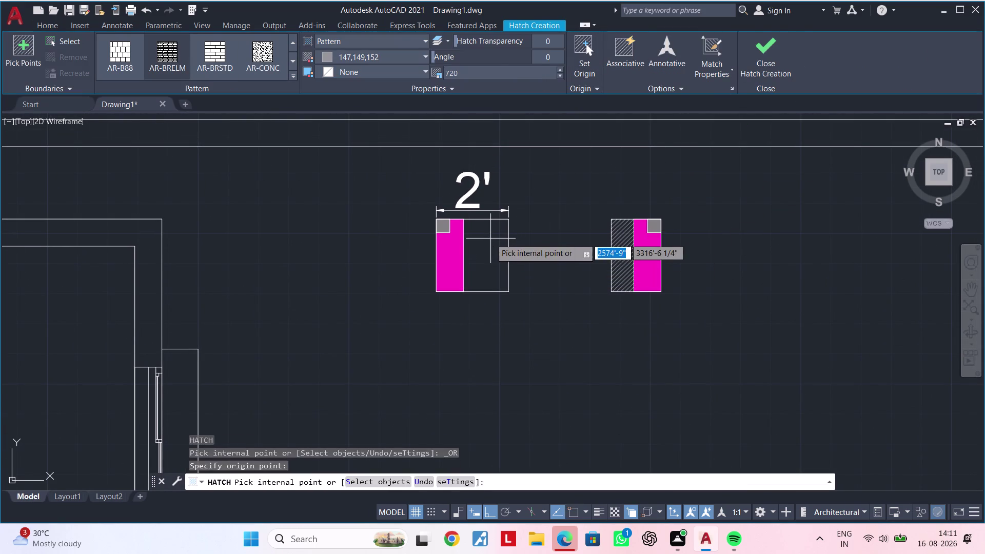
scroll(up, 3)
scroll(up, 3)
click(215, 54)
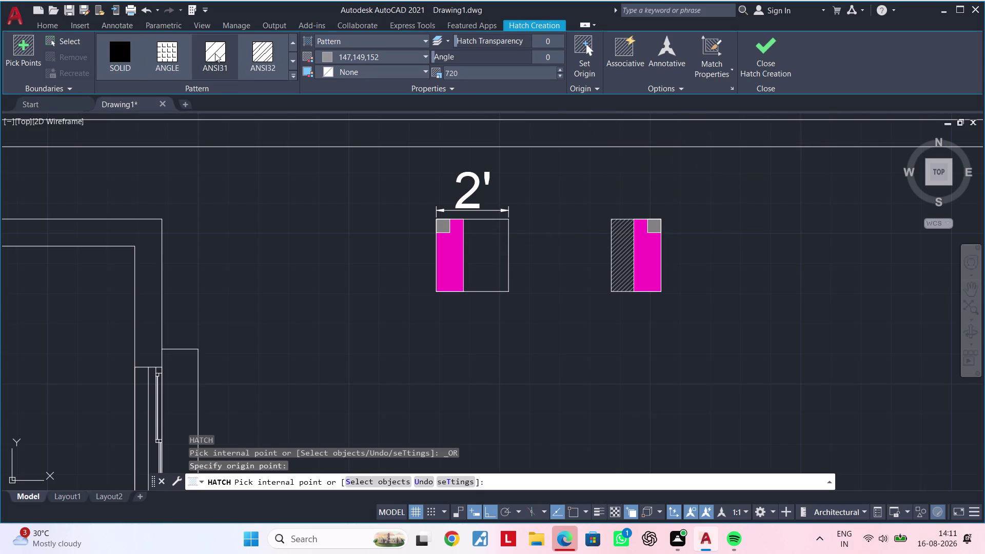
click(493, 258)
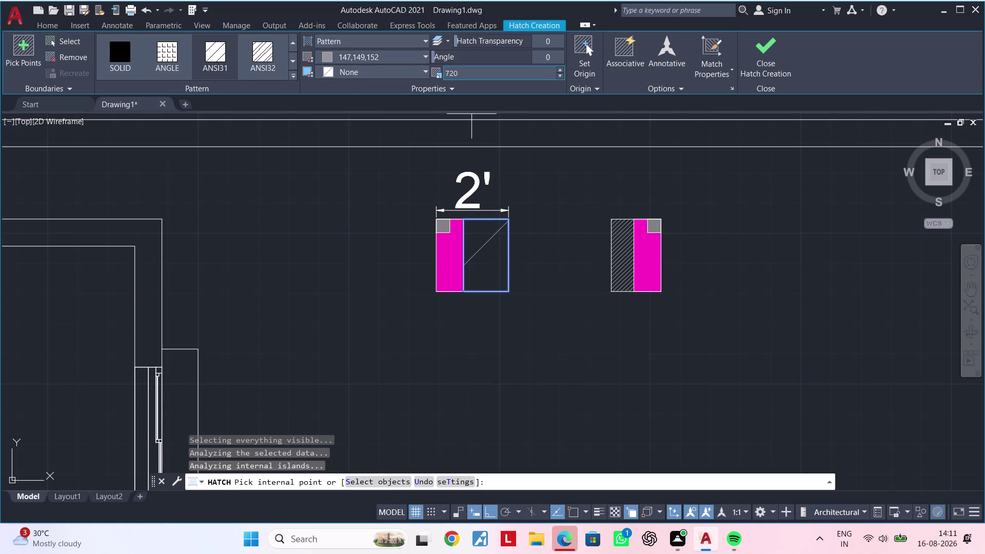
click(563, 70)
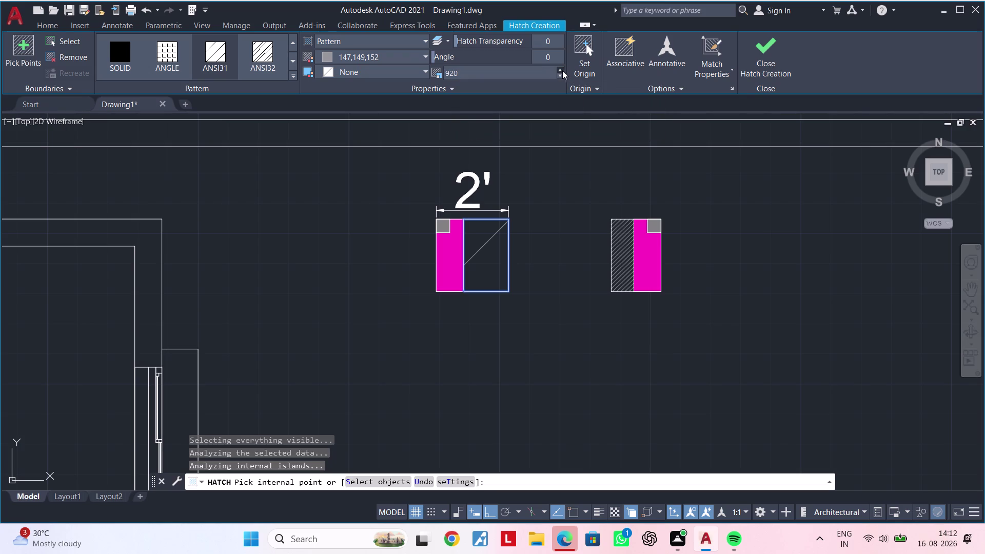
Set the hatch scale to 0.51 and apply the hatch.
click(561, 70)
click(562, 78)
click(439, 55)
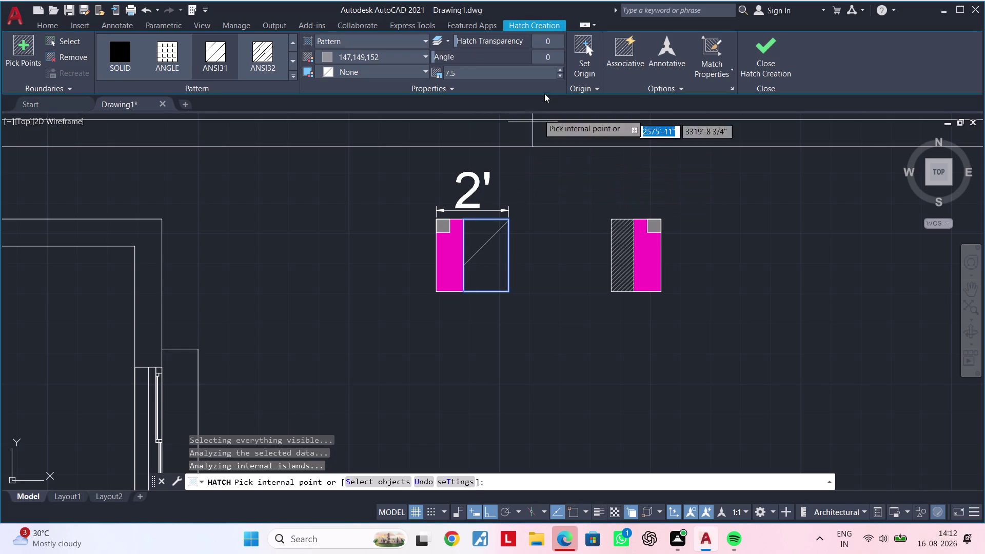
click(561, 70)
click(560, 75)
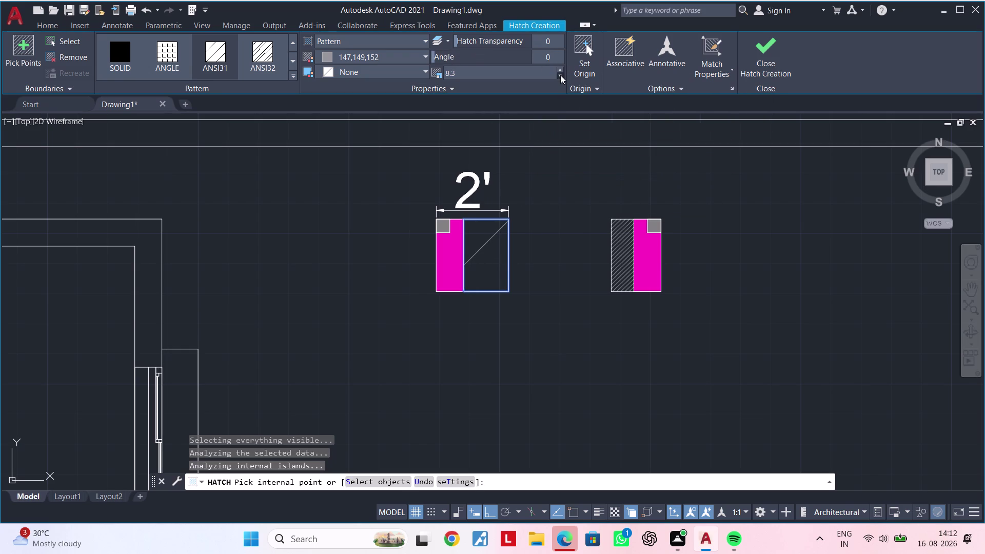
click(560, 75)
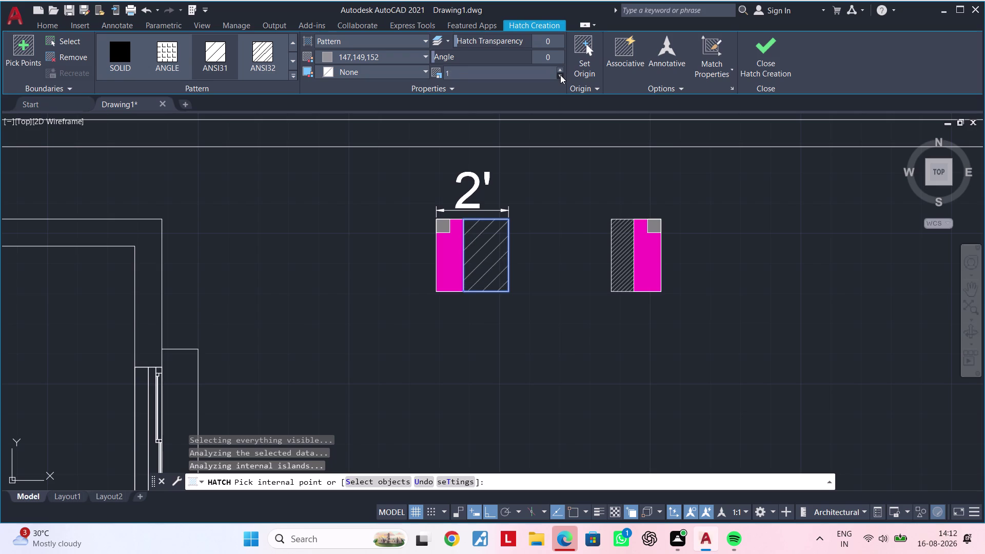
click(560, 75)
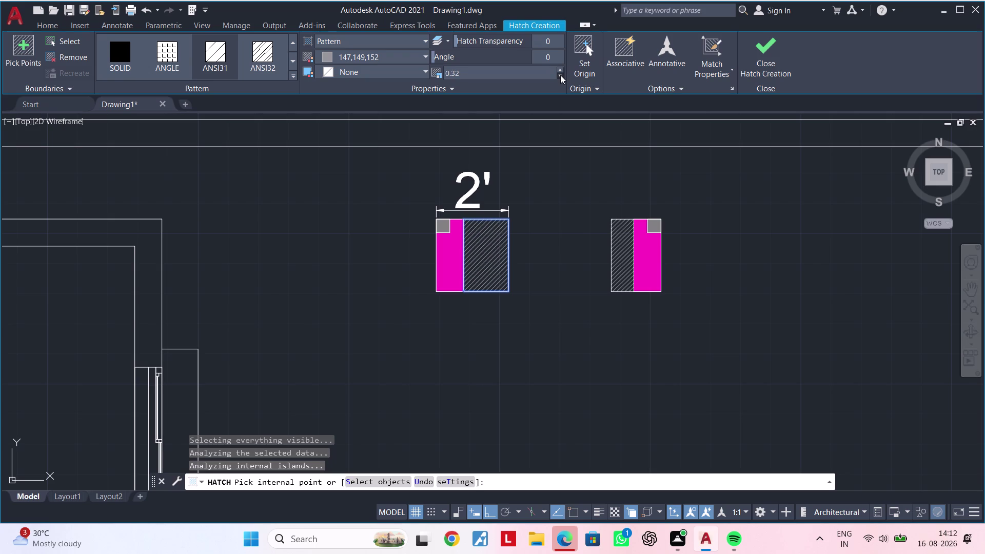
click(560, 70)
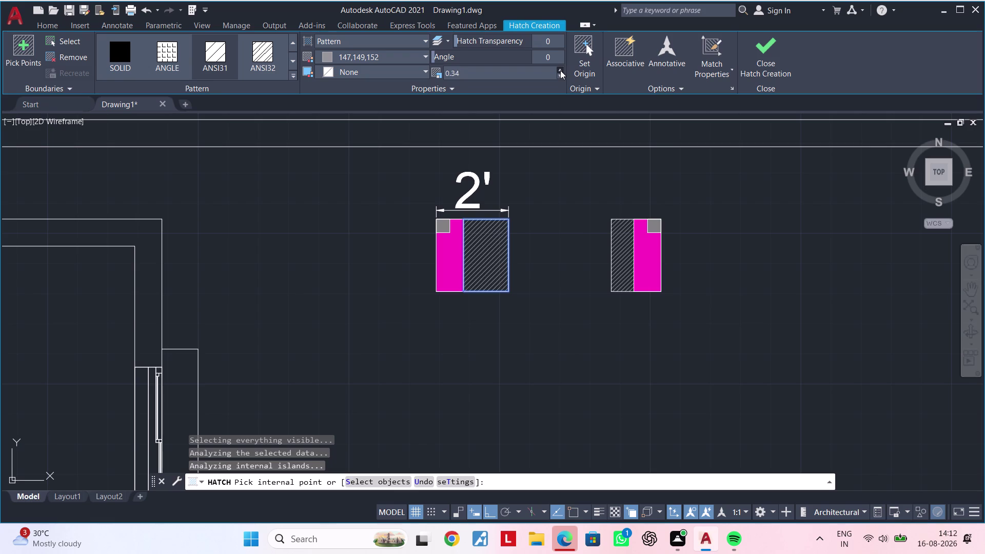
click(561, 70)
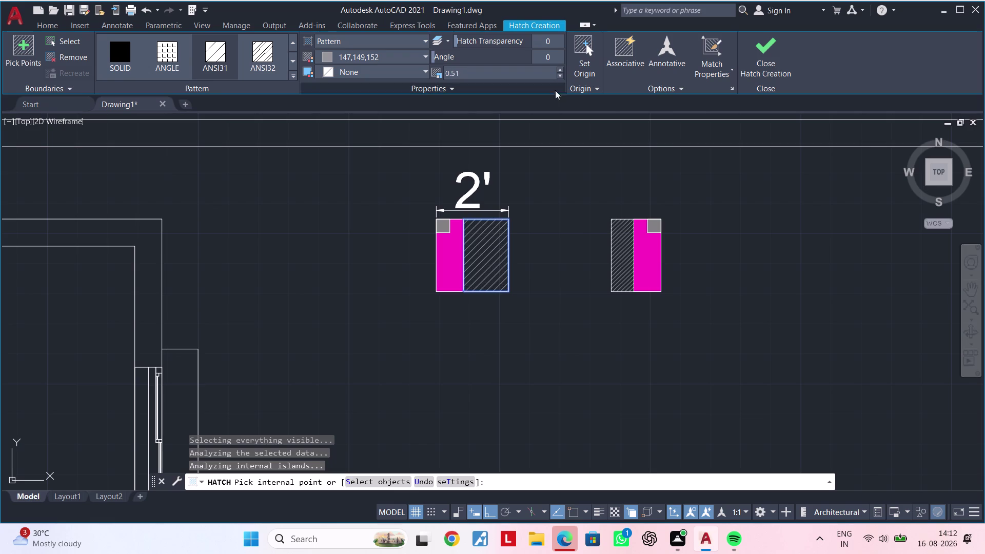
key(Escape)
key(Escape)
Delete the 2' dimension above the left column detail.
scroll(down, 3)
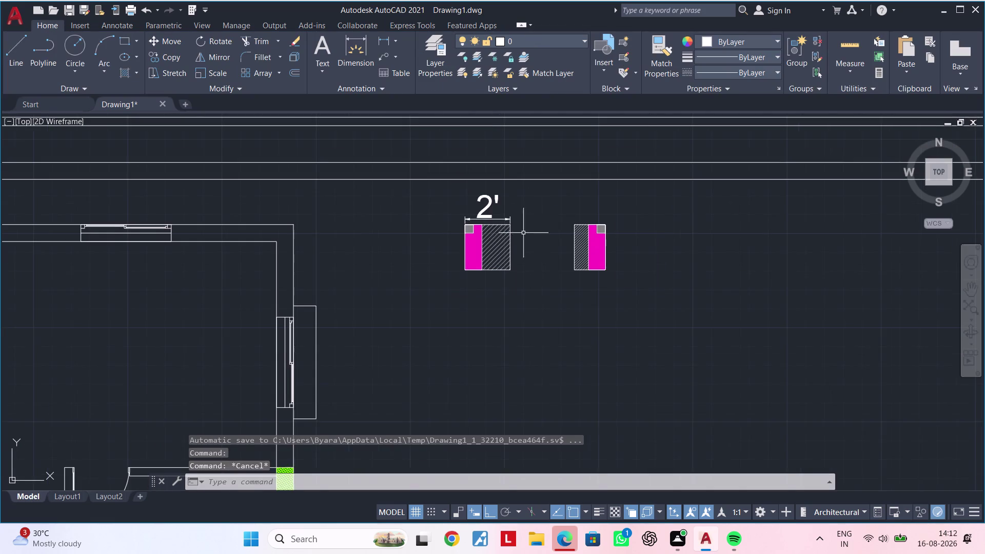
middle_drag(545, 230, 551, 219)
key(Escape)
scroll(up, 3)
middle_drag(529, 229, 559, 263)
key(Escape)
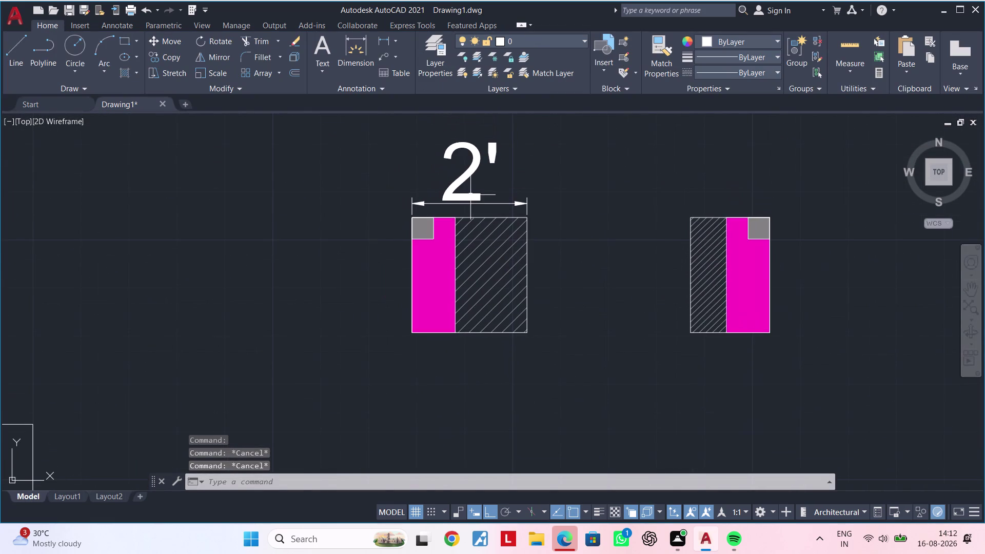
click(470, 195)
key(Escape)
click(507, 148)
click(437, 185)
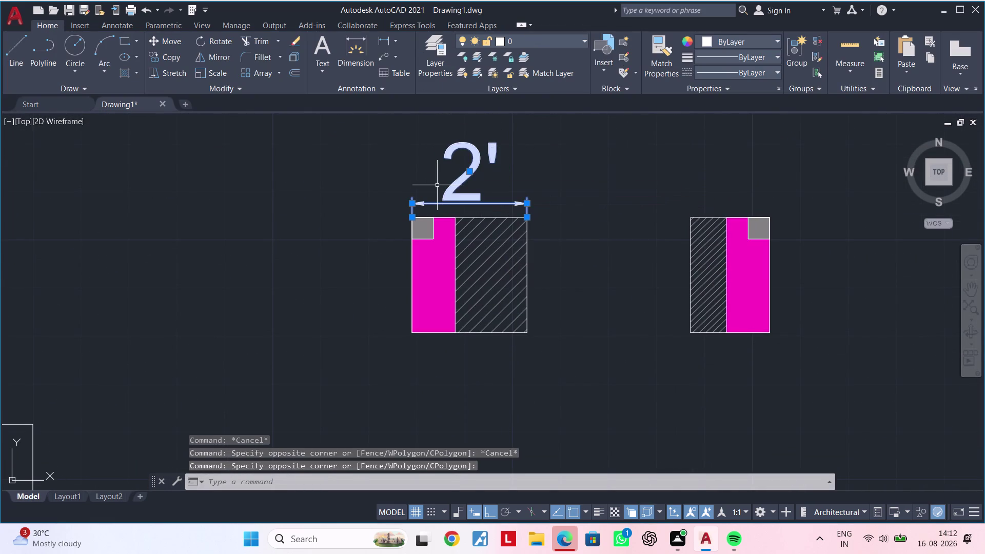
key(Delete)
scroll(down, 3)
Erase the leftover column copy in the floor plan with a selection box.
middle_drag(441, 185, 557, 208)
middle_drag(567, 255, 597, 253)
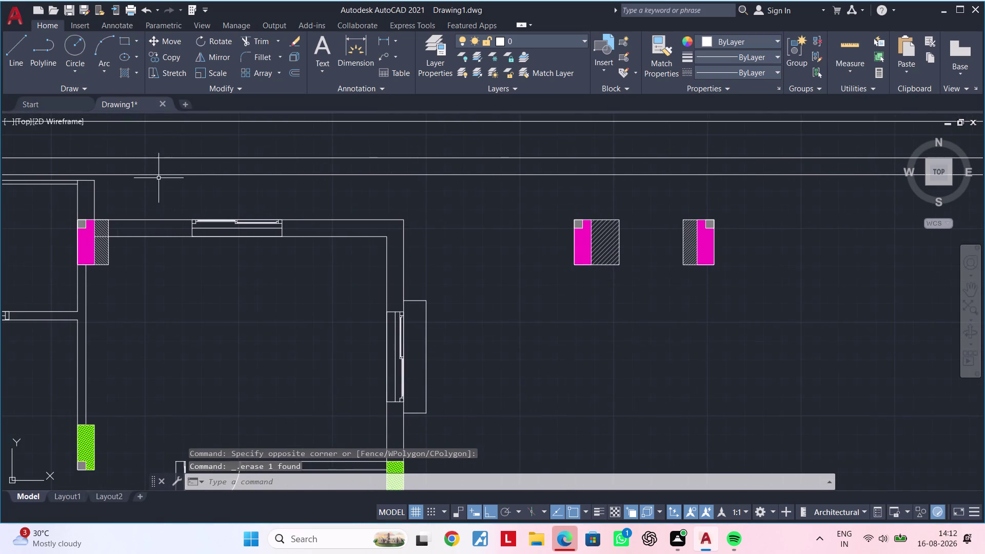
scroll(up, 3)
middle_drag(170, 205, 263, 209)
scroll(up, 3)
click(38, 229)
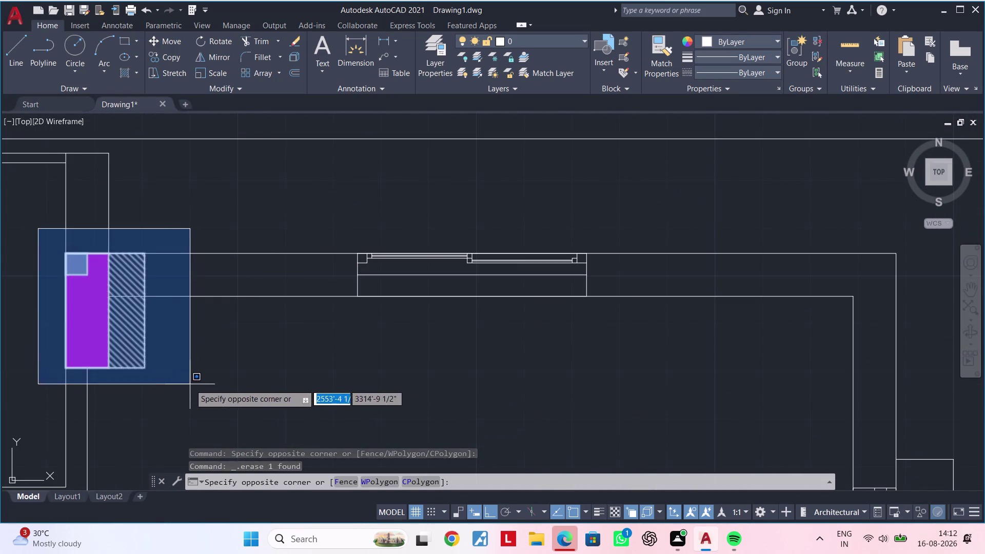
click(189, 385)
key(Delete)
Select the column detail's diagonal hatch, then exit hatch editing.
scroll(down, 3)
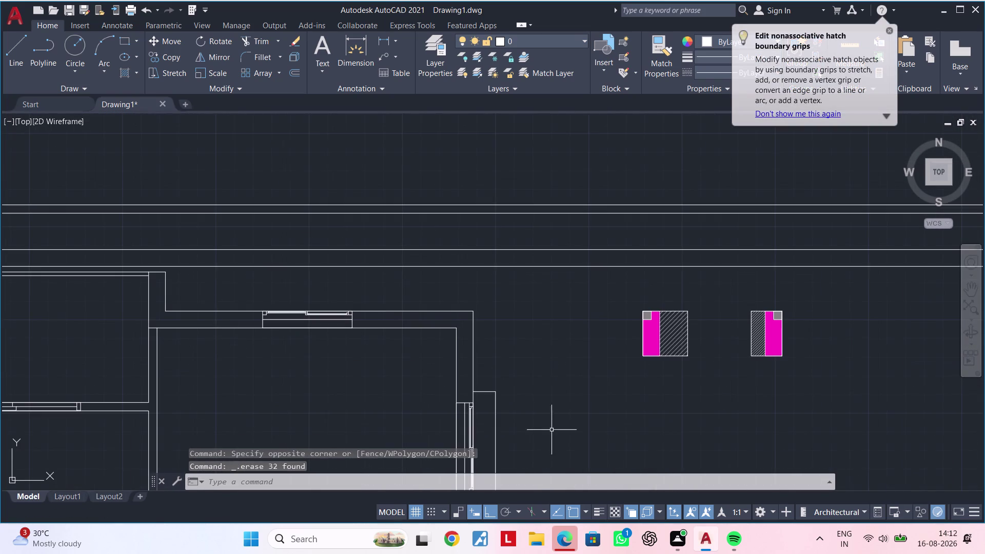
scroll(up, 3)
middle_drag(663, 374, 552, 416)
scroll(up, 3)
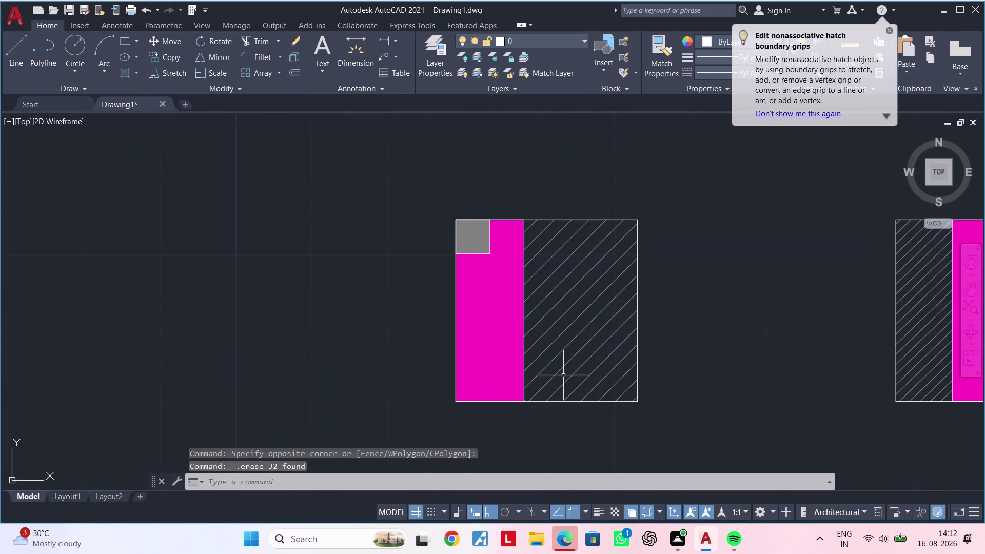
click(562, 375)
click(551, 377)
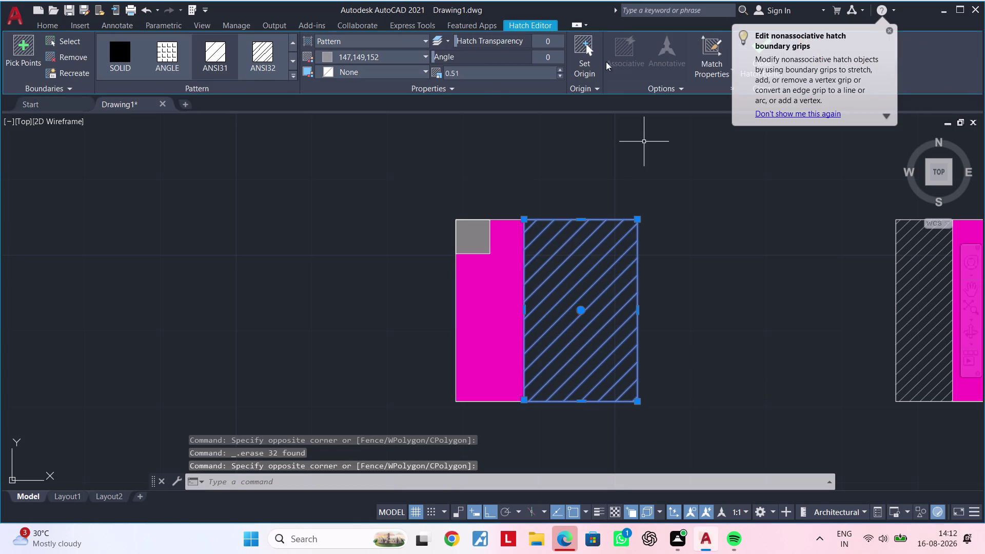
key(Escape)
Box-select the mirrored right-hand column detail and delete it.
scroll(down, 3)
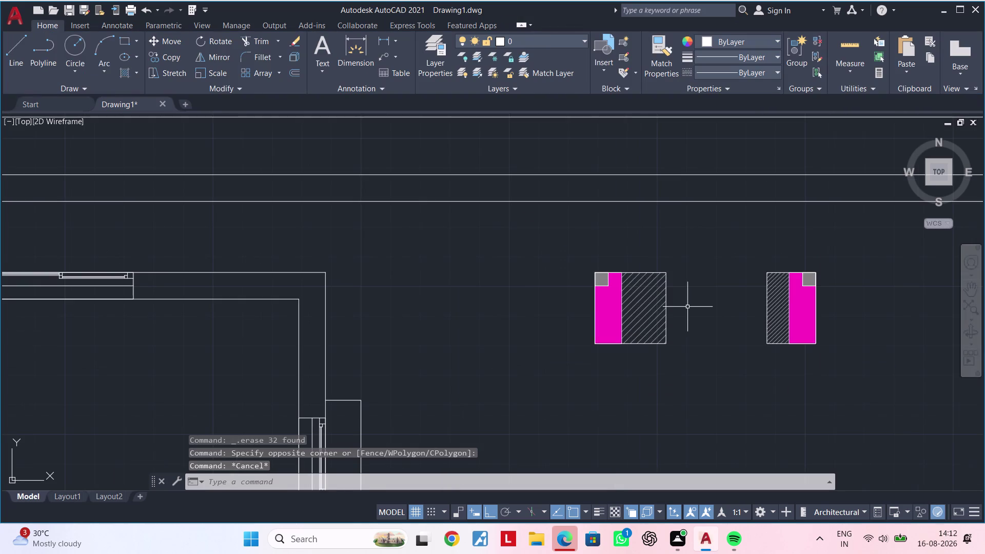
middle_drag(616, 298, 534, 284)
click(682, 226)
click(778, 350)
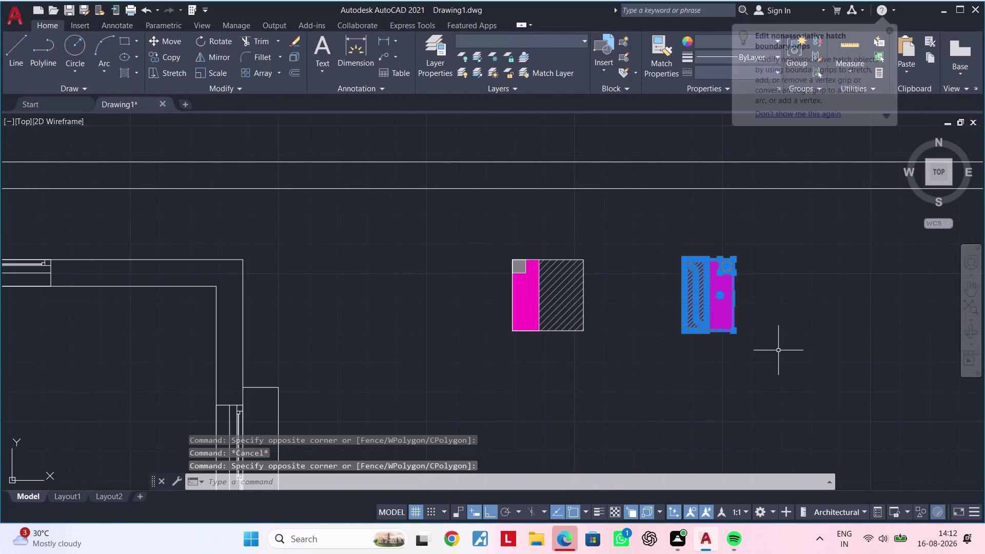
key(Delete)
key(Escape)
key(Escape)
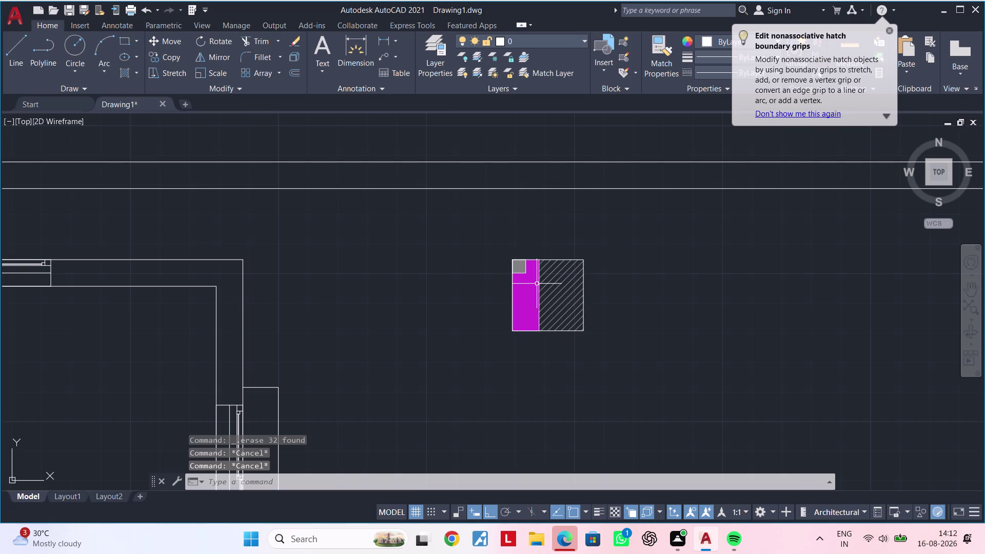
scroll(up, 3)
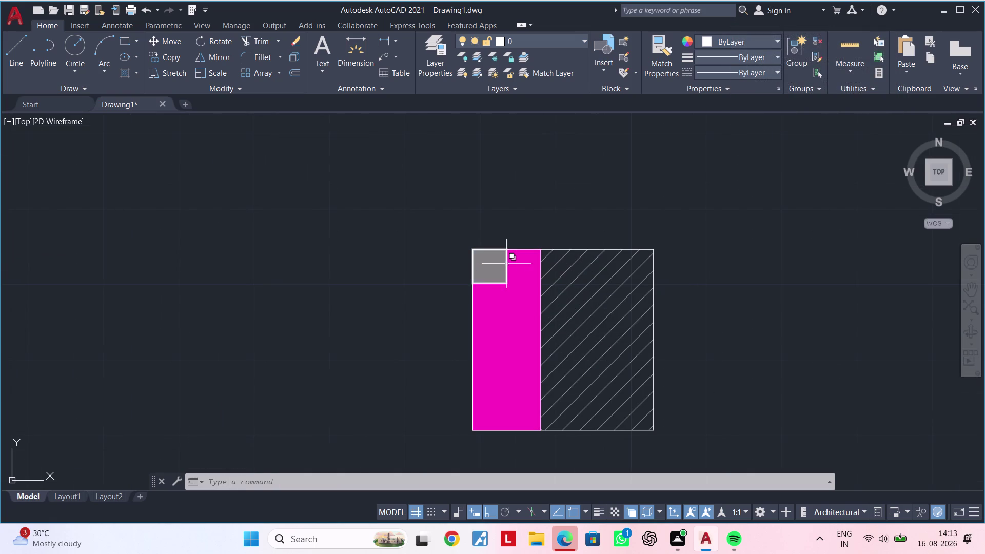
scroll(down, 3)
middle_drag(598, 294, 555, 287)
Window-select the remaining magenta hatched column detail.
key(Escape)
drag(490, 253, 505, 273)
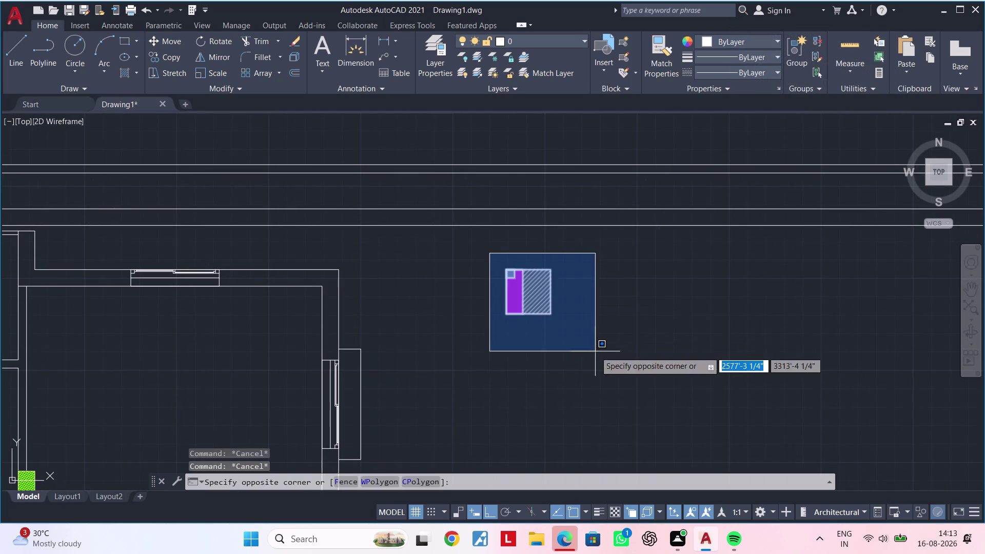
click(595, 352)
Mirror the detail across a two-point axis, keep the original, then select the left detail.
text(mi)
key(space)
click(609, 269)
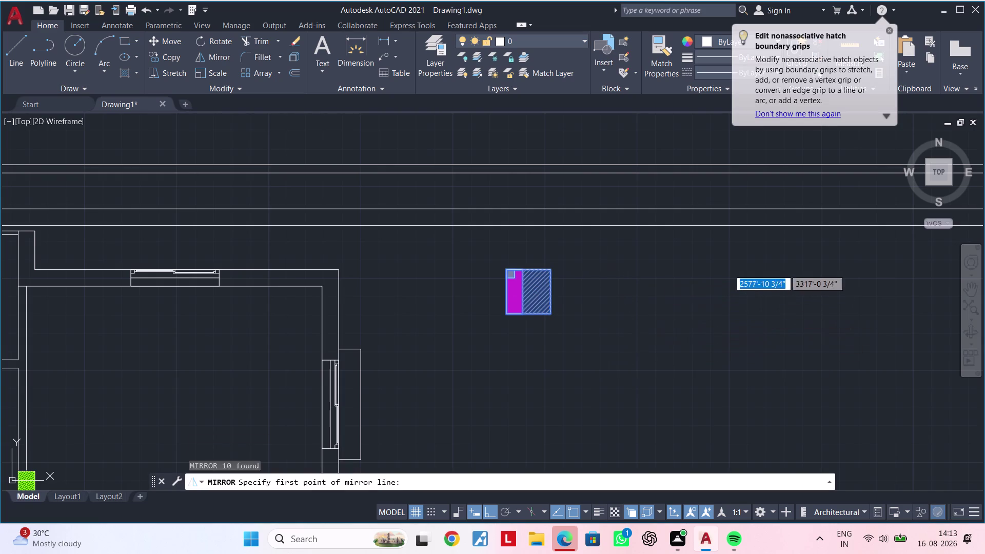
click(603, 350)
drag(640, 397, 604, 349)
middle_drag(538, 348, 539, 347)
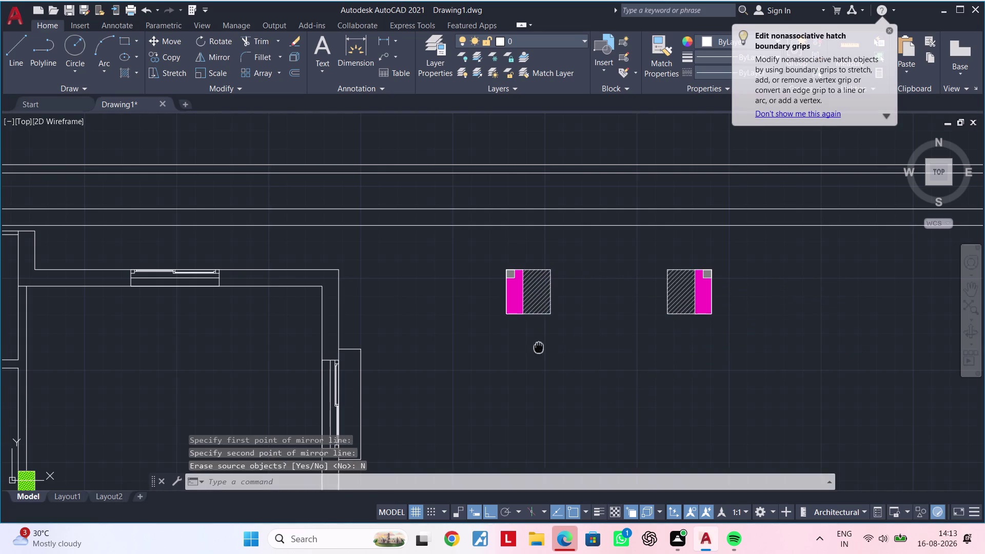
middle_drag(538, 347, 600, 349)
middle_drag(591, 352, 633, 354)
key(Escape)
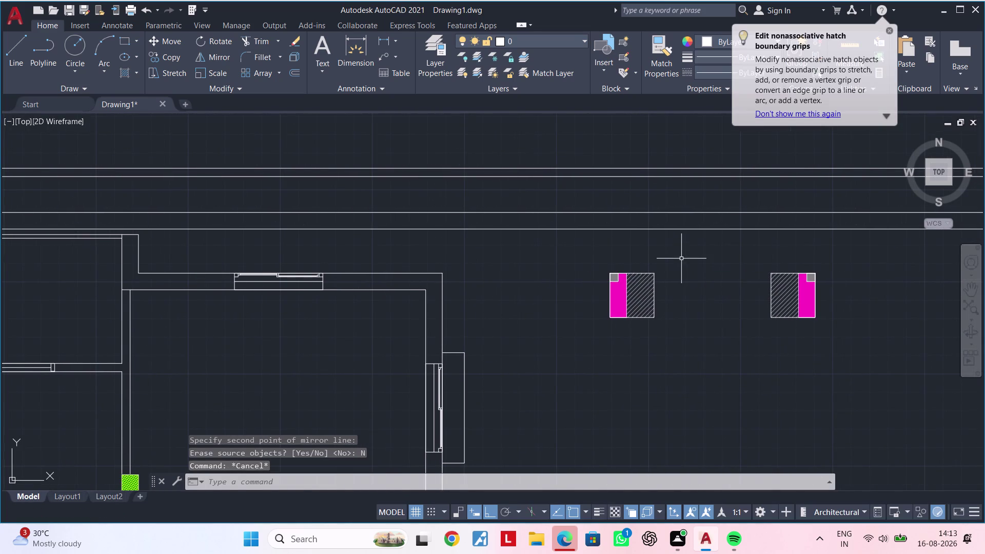
click(682, 257)
click(568, 345)
Copy the left column detail from its corner onto the floor plan's top-wall column.
text(c)
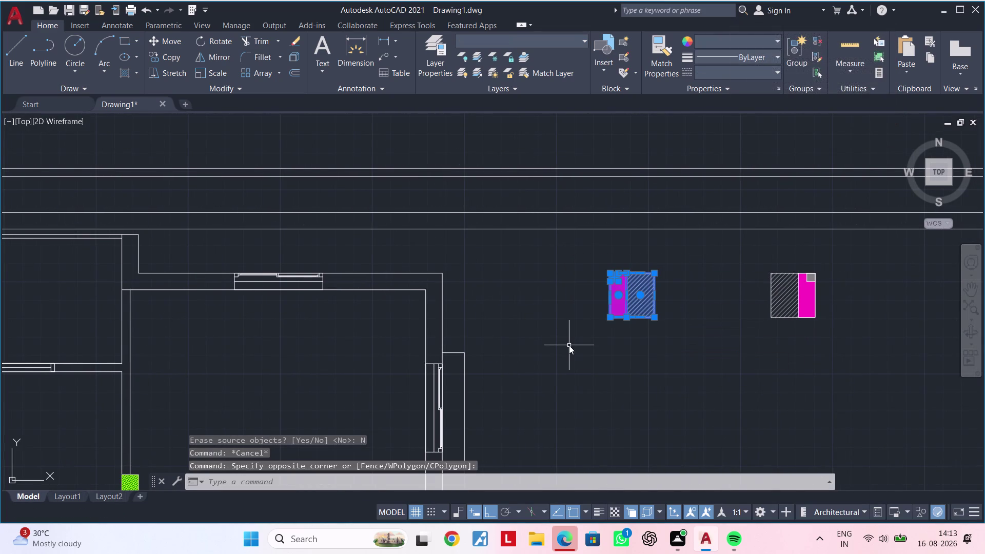
text(o)
key(space)
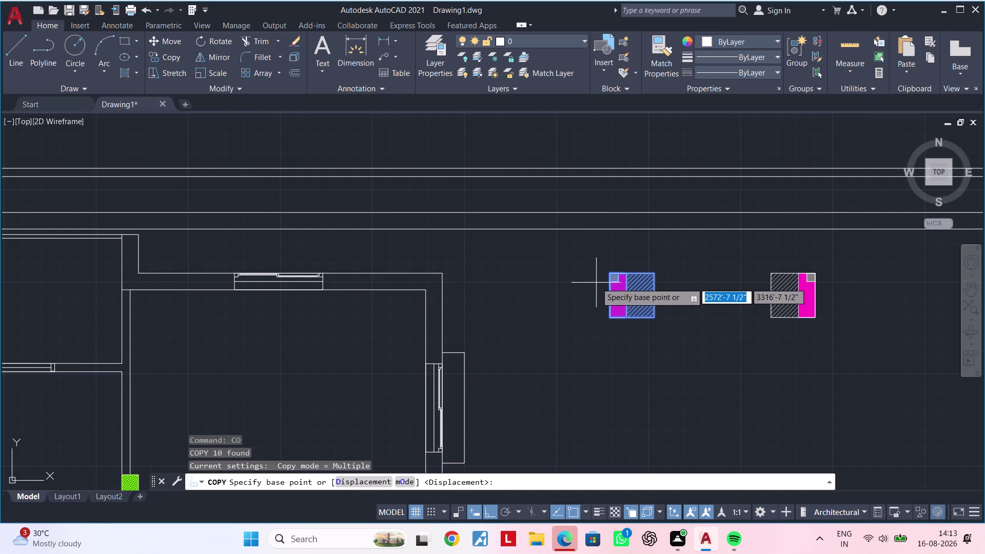
scroll(up, 3)
click(626, 257)
scroll(down, 3)
middle_drag(266, 281, 454, 286)
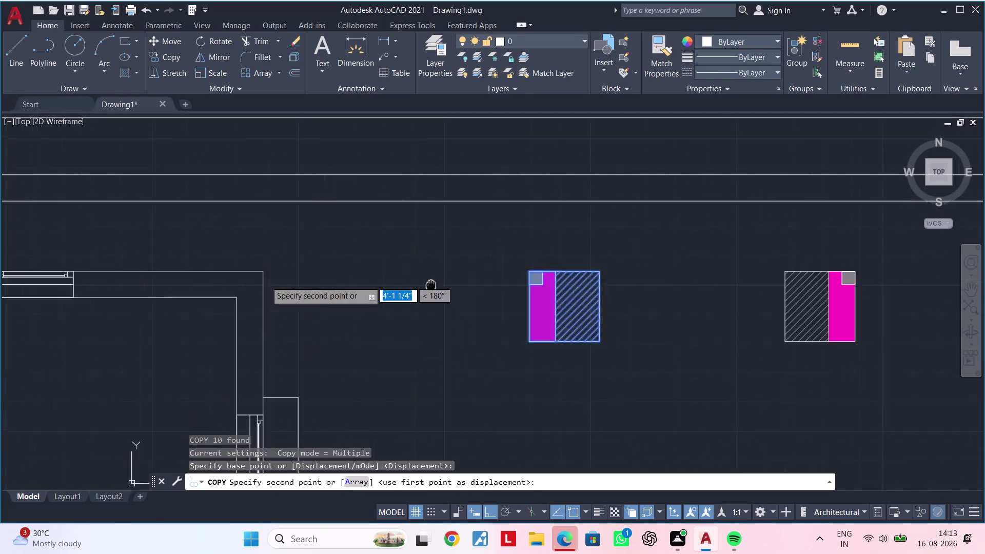
middle_drag(454, 286, 776, 304)
middle_drag(437, 301, 854, 391)
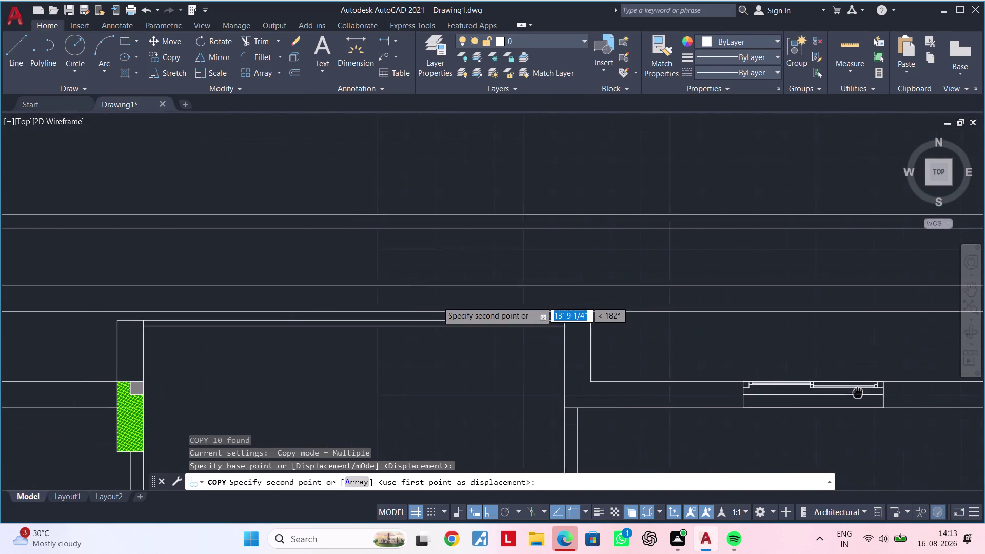
middle_drag(854, 392, 859, 392)
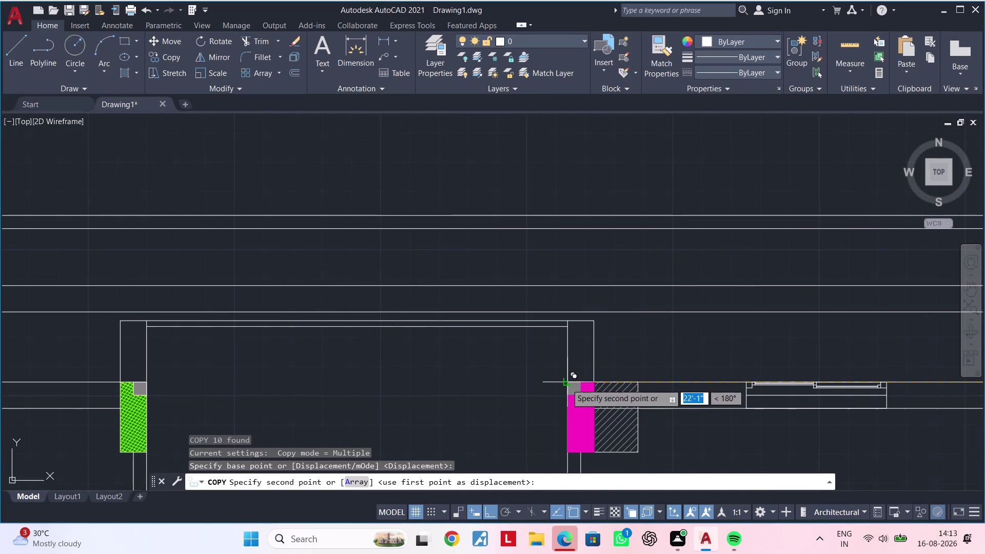
click(566, 384)
middle_drag(785, 418, 406, 303)
scroll(down, 3)
key(Escape)
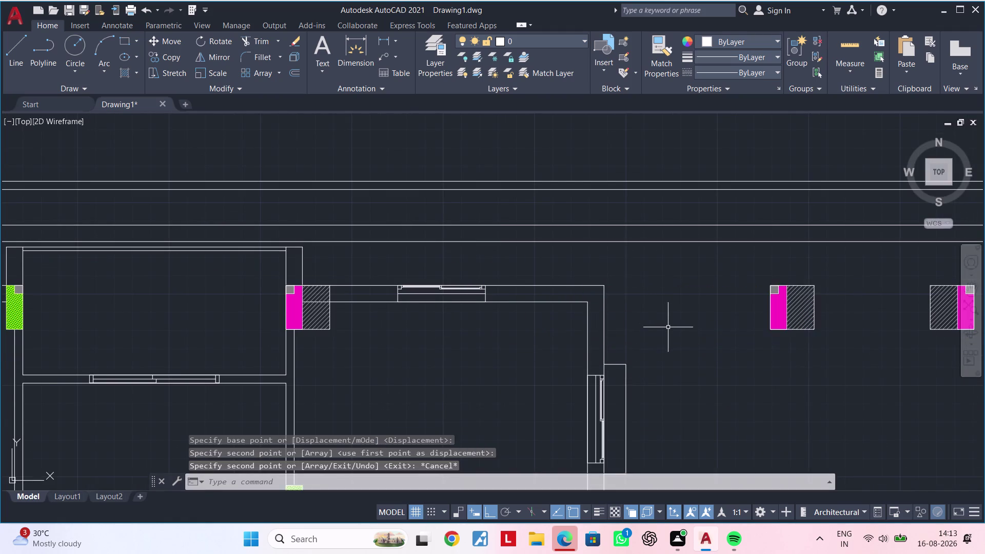
Pan back to the mirrored column detail and select it, cancelling stray commands.
scroll(down, 3)
middle_drag(638, 327, 502, 320)
click(683, 277)
click(771, 353)
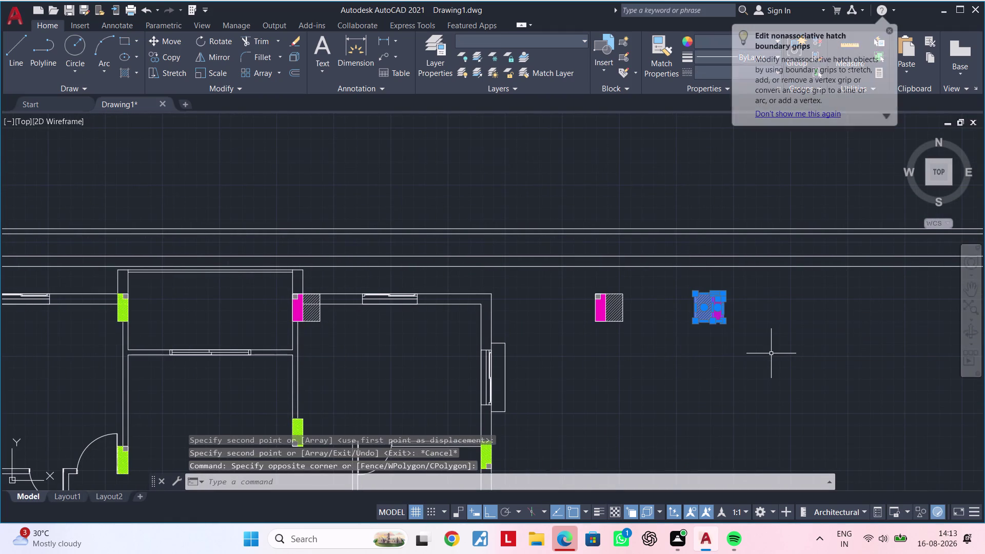
key(m)
key(Escape)
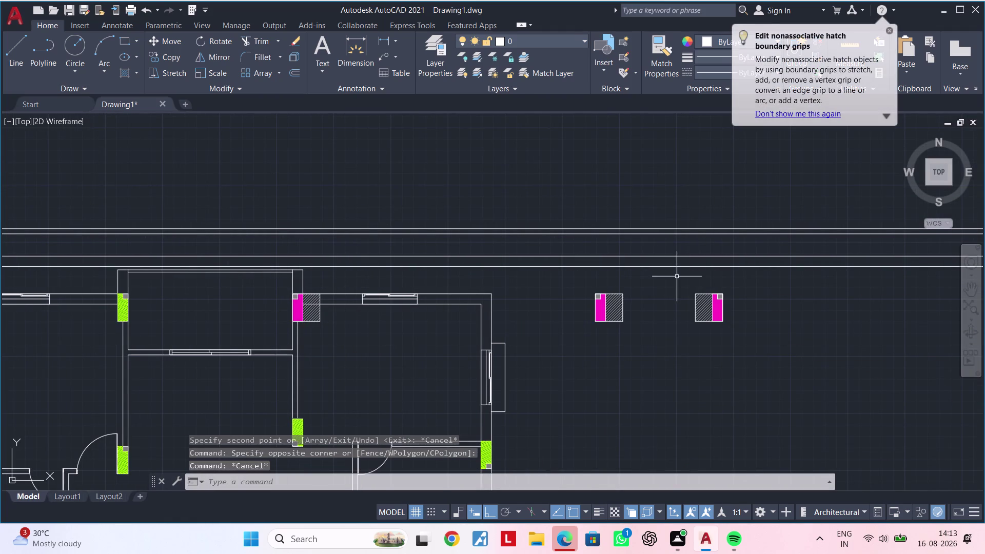
click(661, 263)
key(Escape)
click(680, 288)
click(762, 359)
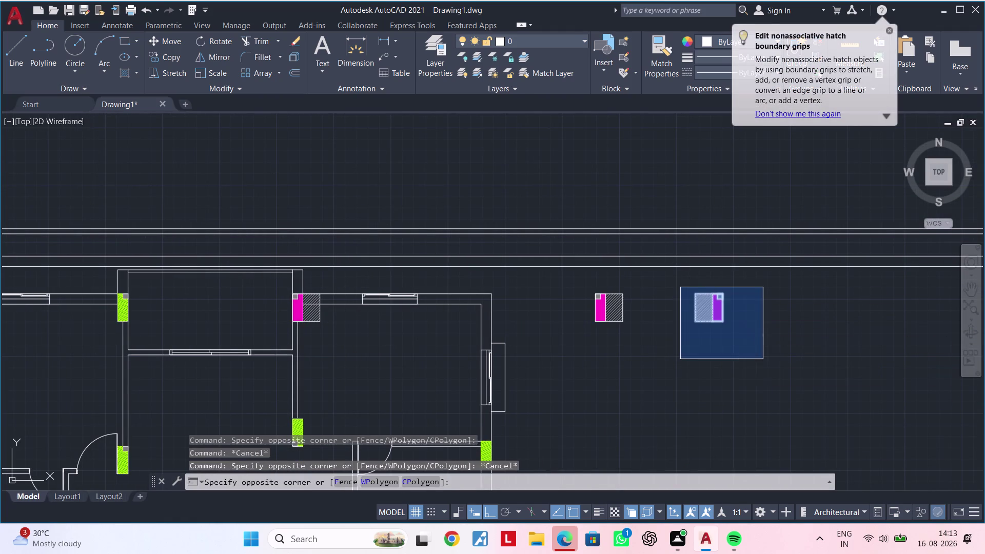
Copy the mirrored detail from its corner onto two more floor plan columns.
text(co)
key(space)
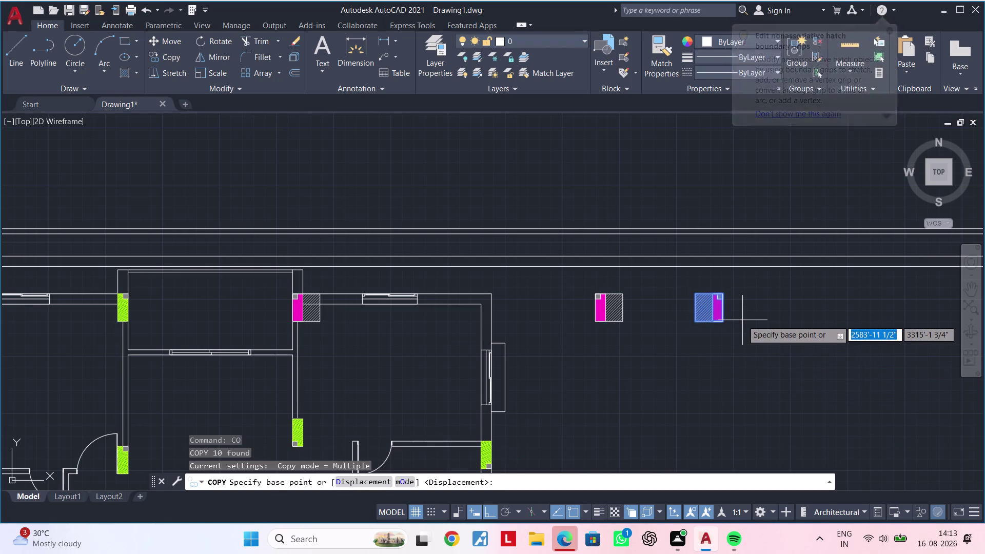
scroll(up, 3)
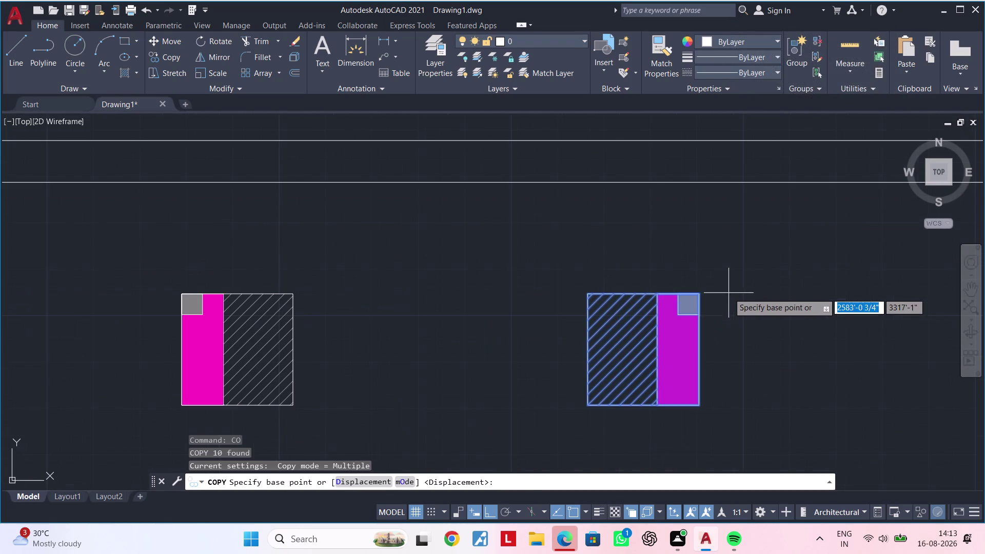
click(696, 296)
scroll(down, 3)
middle_drag(603, 298, 820, 308)
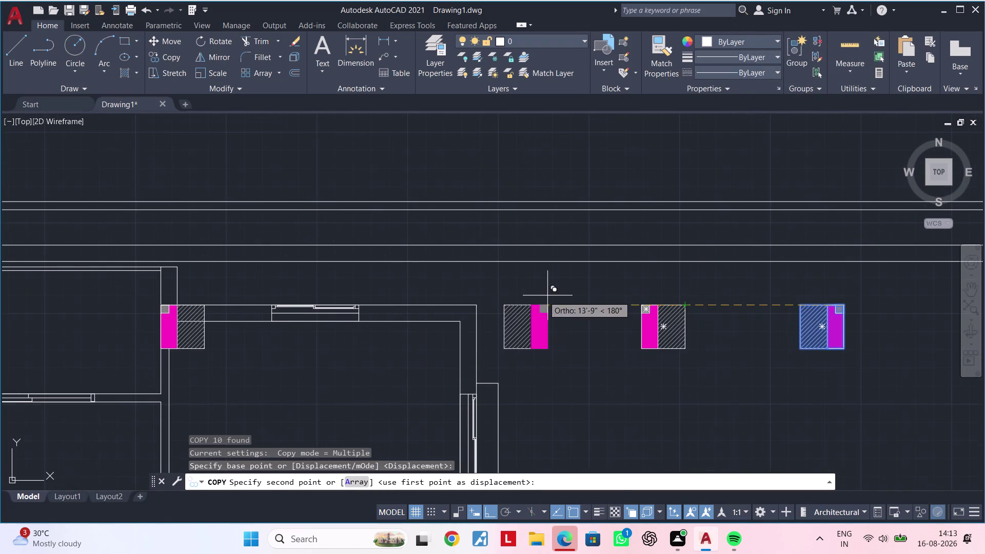
scroll(up, 3)
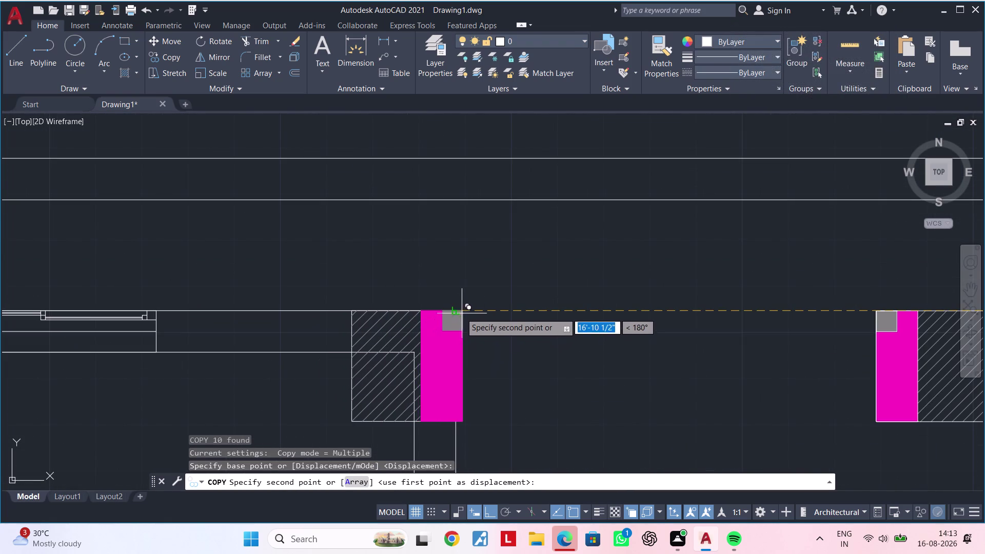
click(452, 312)
scroll(down, 3)
middle_drag(532, 308, 527, 211)
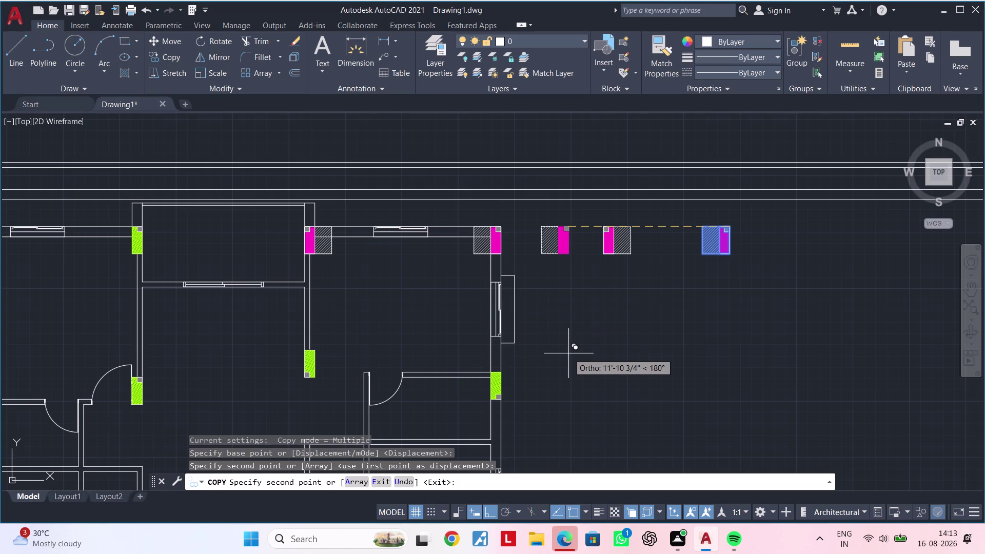
middle_drag(625, 342, 531, 190)
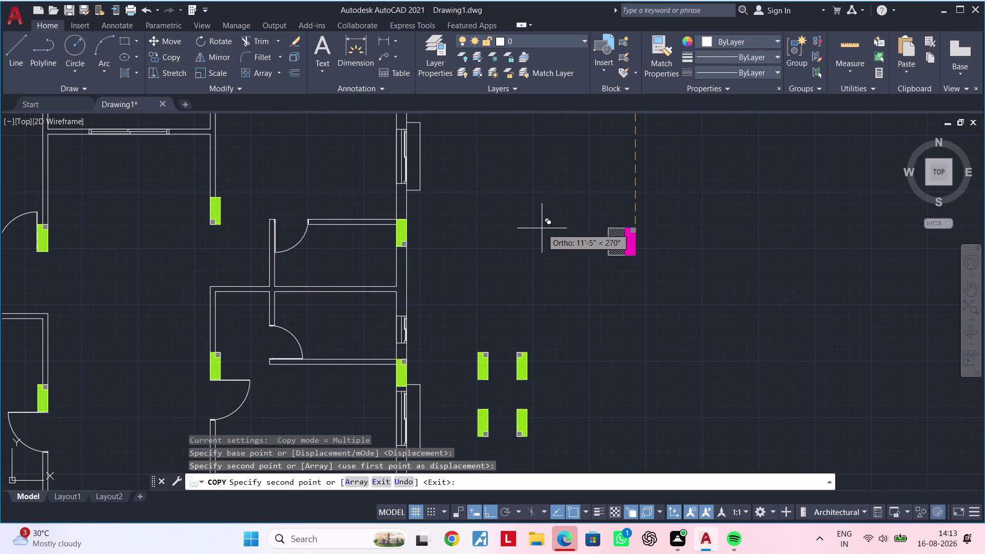
click(531, 198)
key(Escape)
Pan and zoom across the floor plan to review the placed column details.
middle_drag(585, 248, 799, 246)
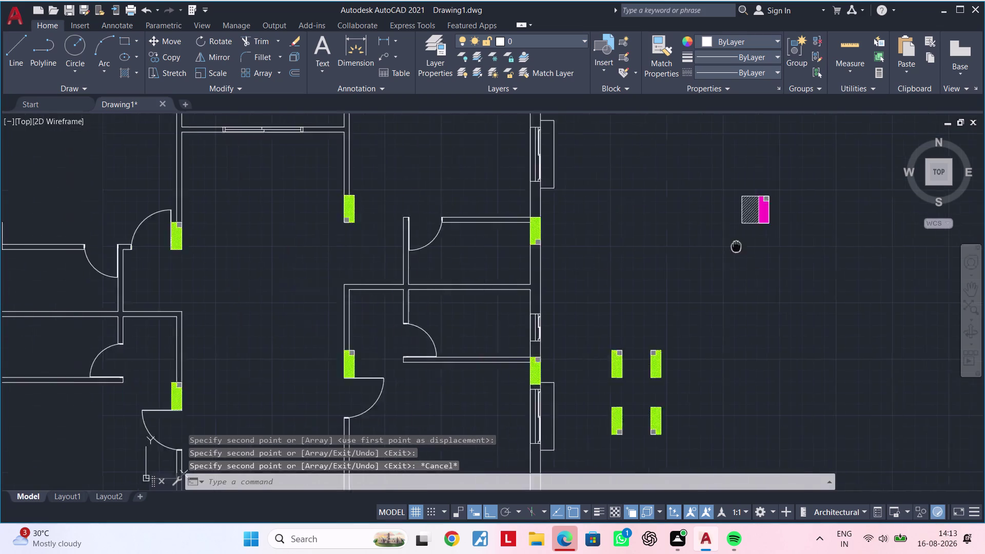
middle_drag(799, 246, 863, 257)
scroll(down, 3)
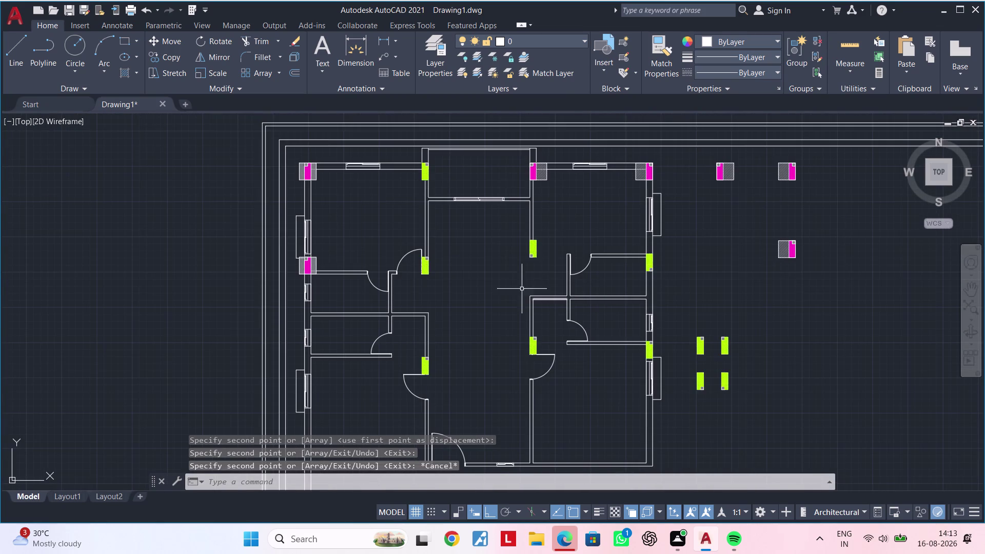
middle_drag(481, 281, 475, 212)
middle_drag(476, 234, 423, 302)
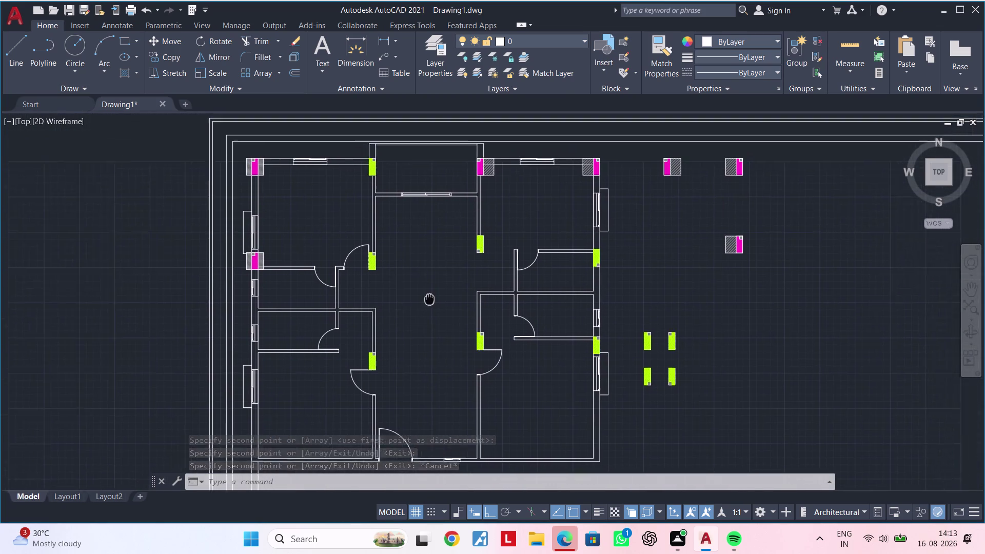
middle_drag(423, 303, 384, 310)
scroll(up, 3)
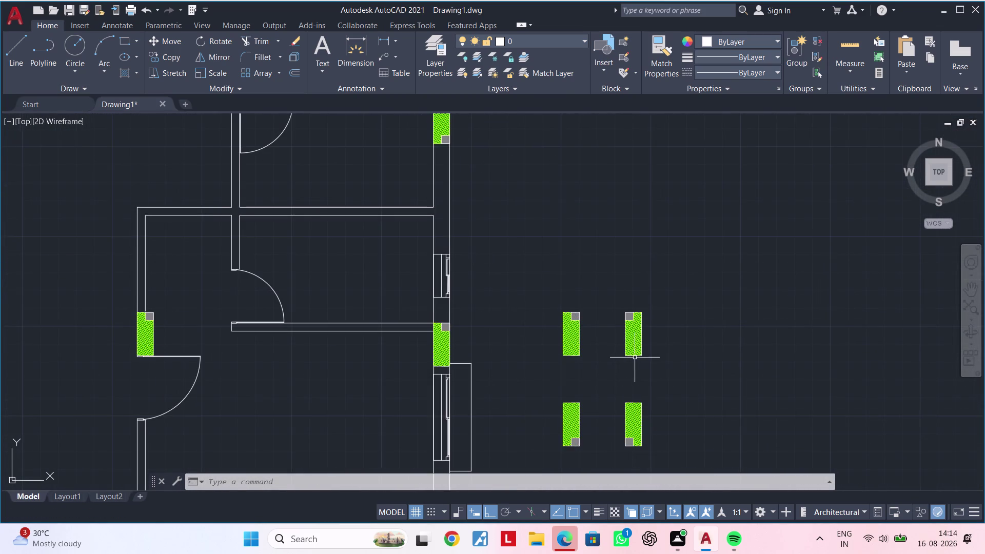
middle_drag(630, 360, 546, 401)
scroll(down, 3)
middle_drag(637, 344, 487, 380)
middle_drag(530, 327, 493, 344)
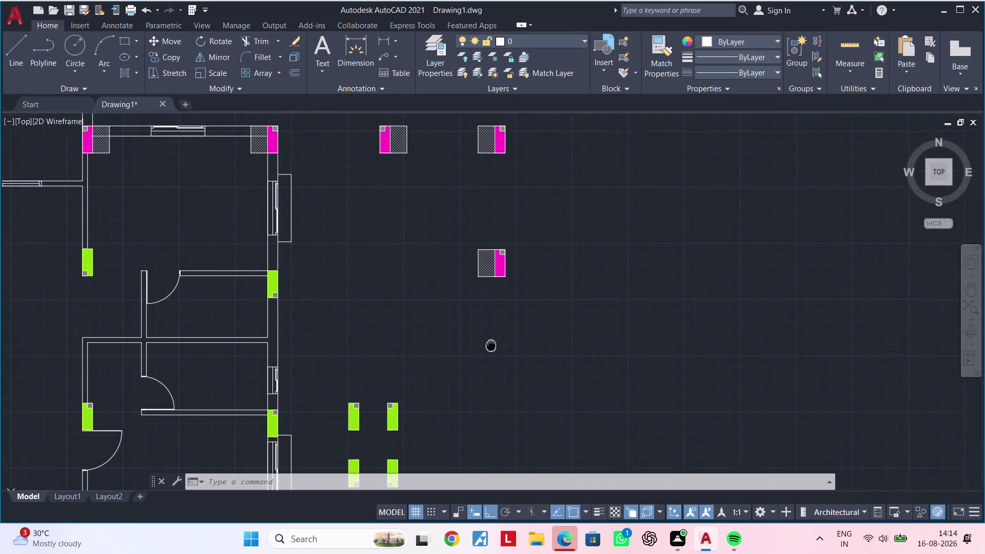
Start a 9-inch by 9-inch rectangle beside the plan, then cancel it.
middle_drag(493, 343, 494, 276)
middle_drag(468, 296, 519, 275)
key(Escape)
key(Escape)
key(Escape)
key(Escape)
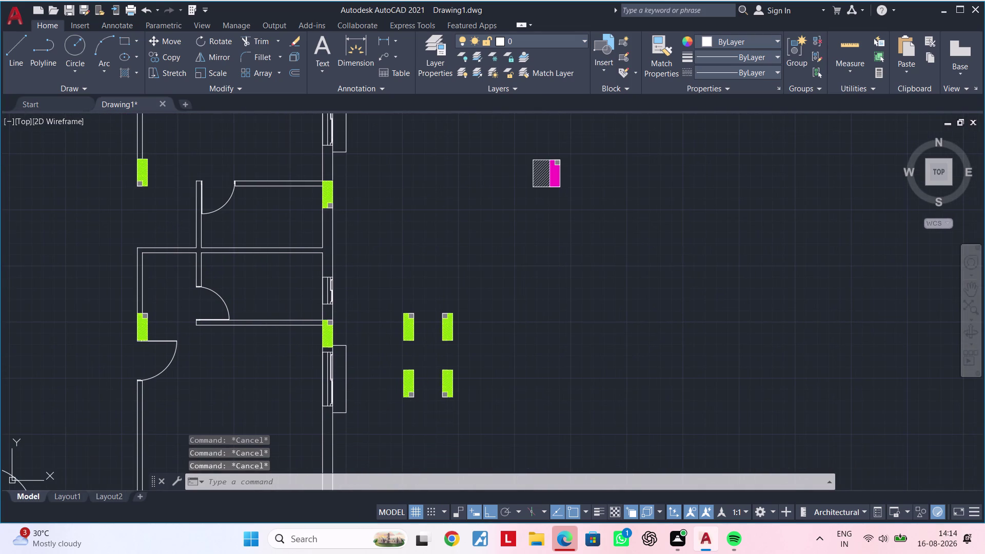
text(rec)
key(space)
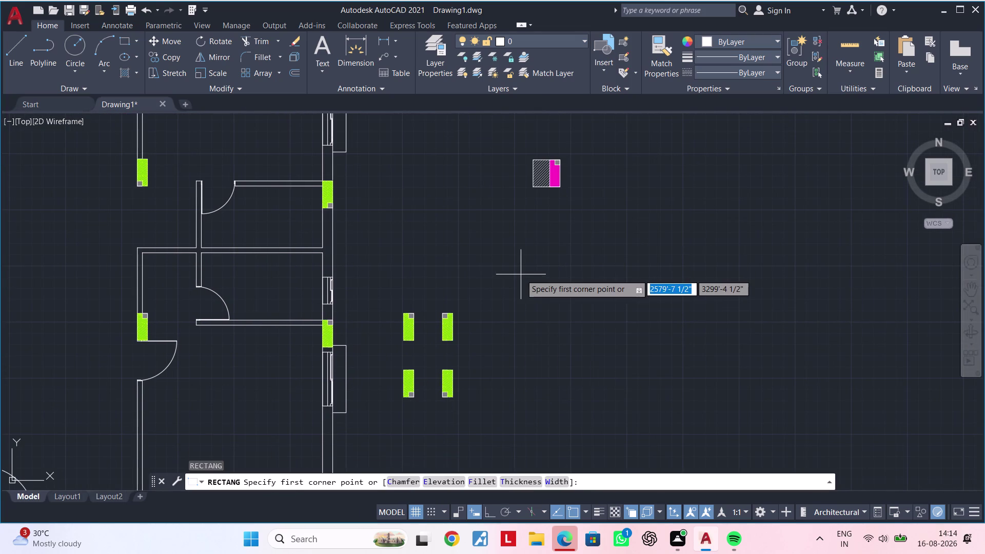
click(521, 258)
text(d)
key(space)
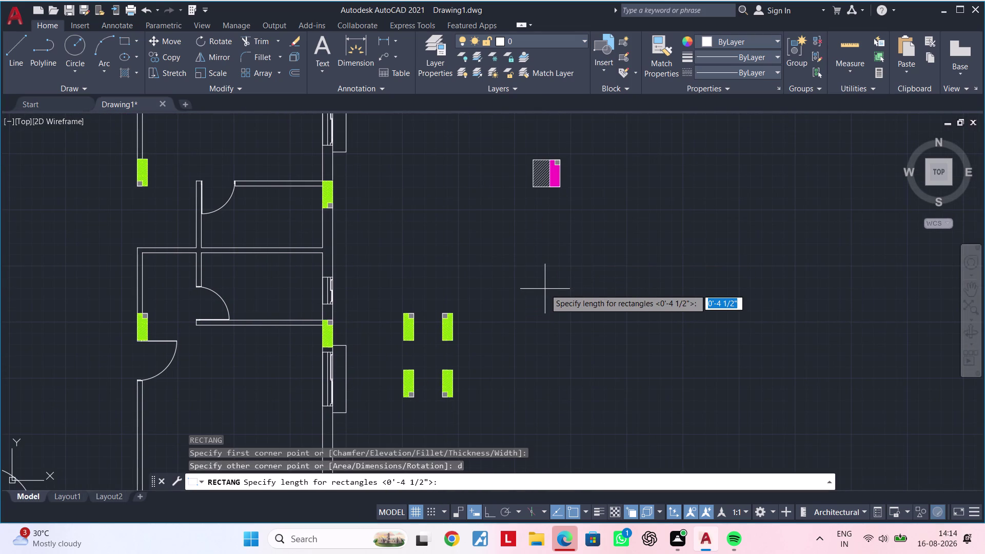
text(9")
key(Return)
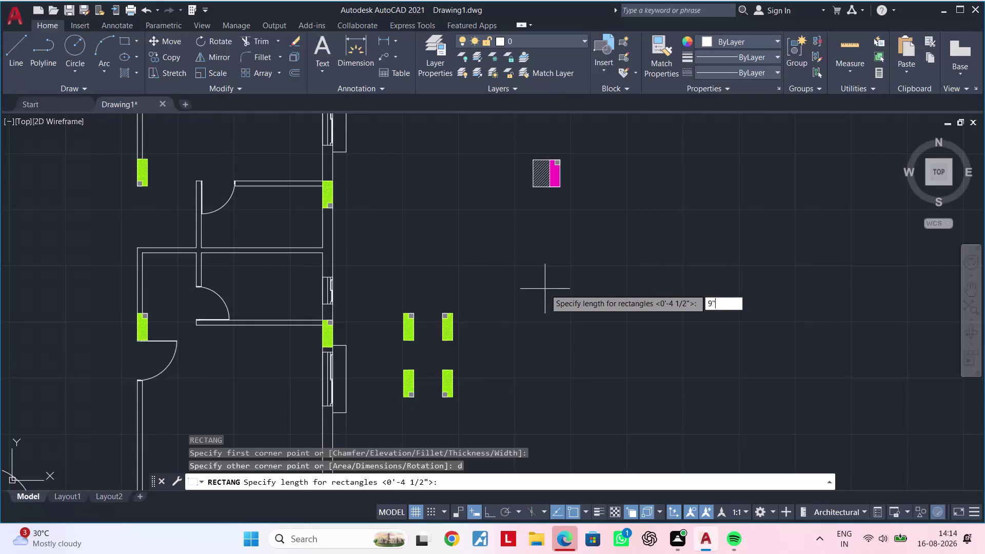
text(9")
key(Return)
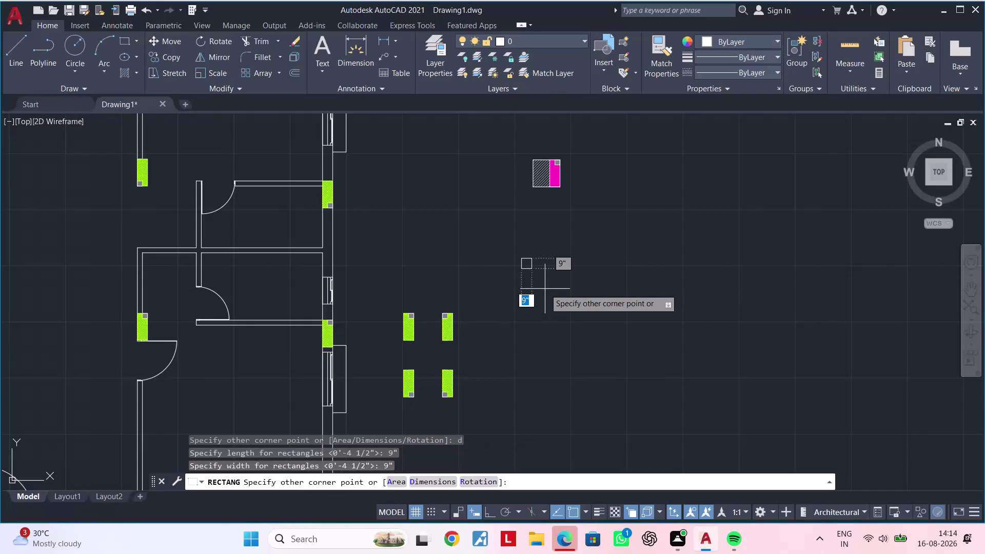
key(Escape)
key(Escape)
key(Escape)
key(Escape)
key(Escape)
key(Escape)
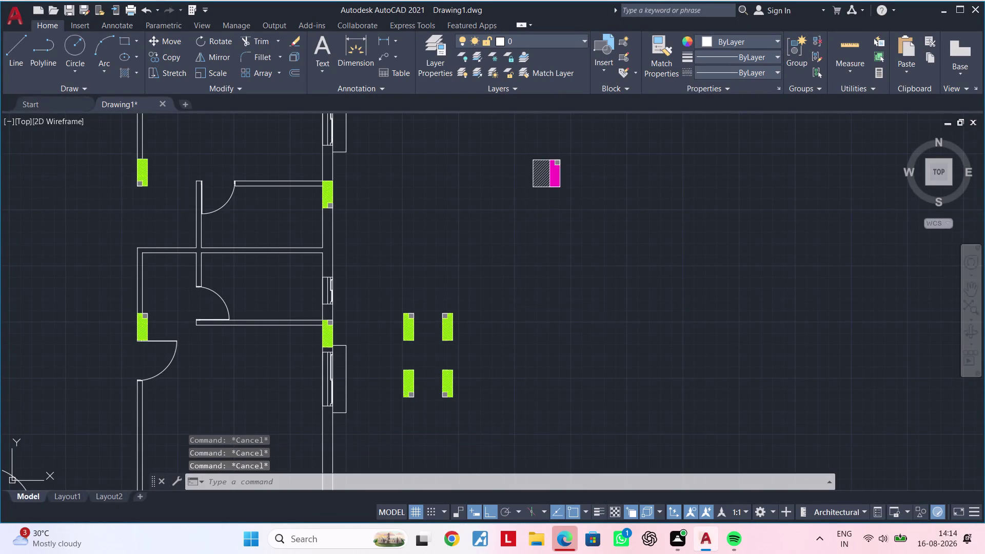
Begin another rectangle with a 9-inch entry, then abandon it.
text(rec)
key(space)
click(523, 272)
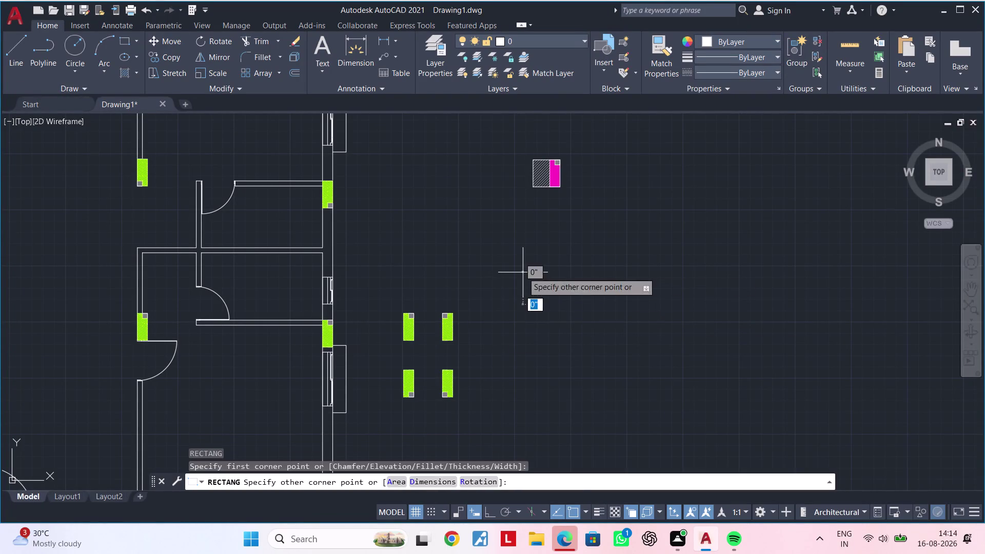
text(9)
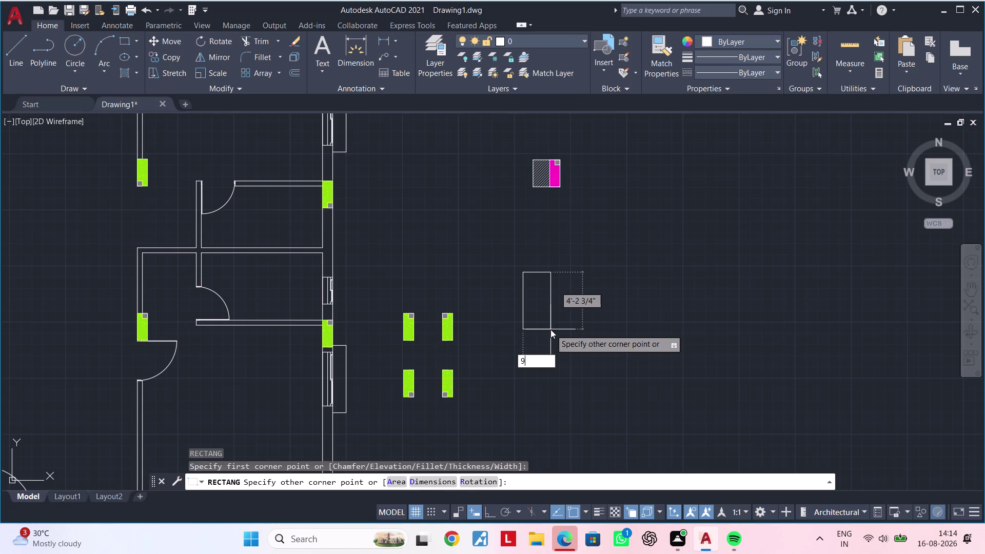
text(")
key(Escape)
key(Escape)
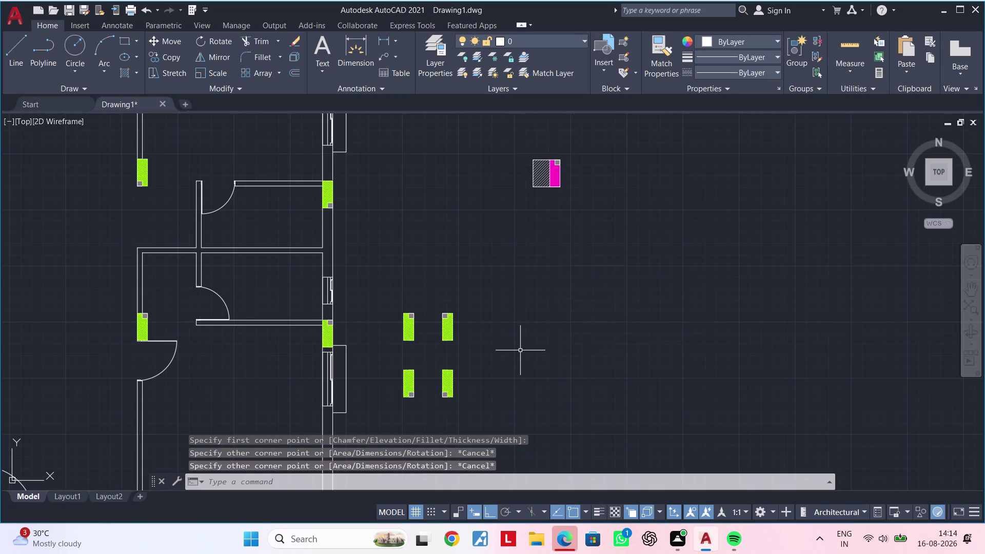
Draw the 9-inch by 2-foot column outline beside the plan using RECTANG dimensions.
text(rec)
key(space)
click(530, 301)
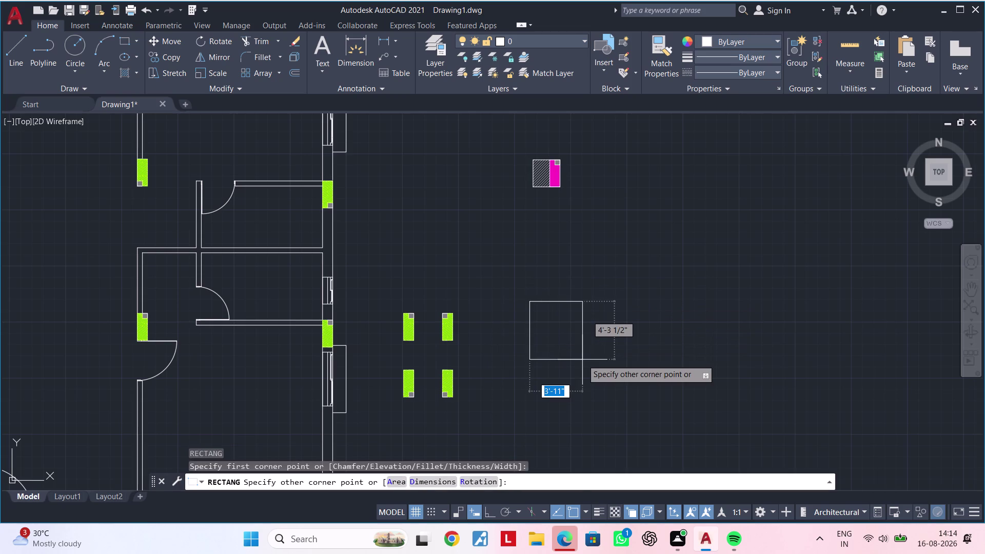
text(d)
key(space)
text(9)
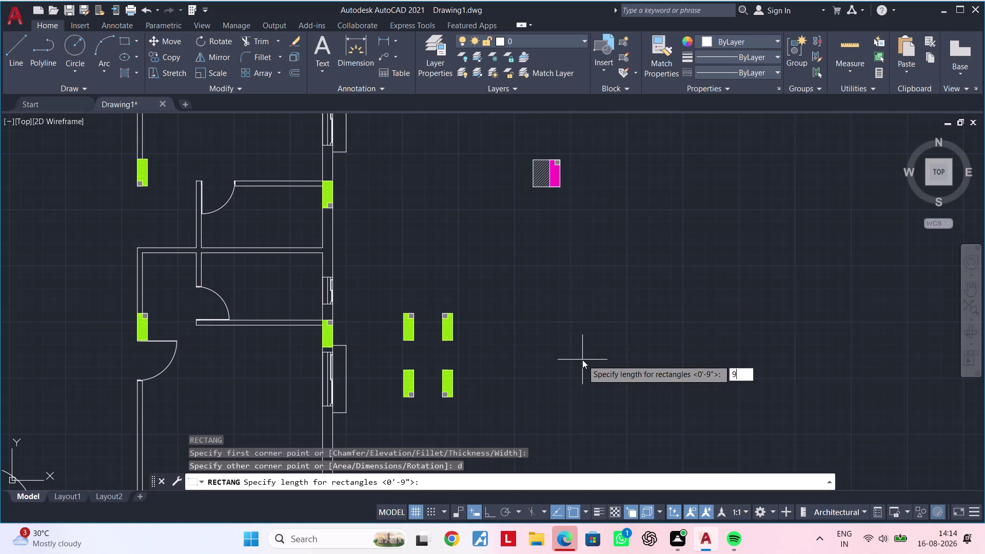
text(")
key(Return)
key(2)
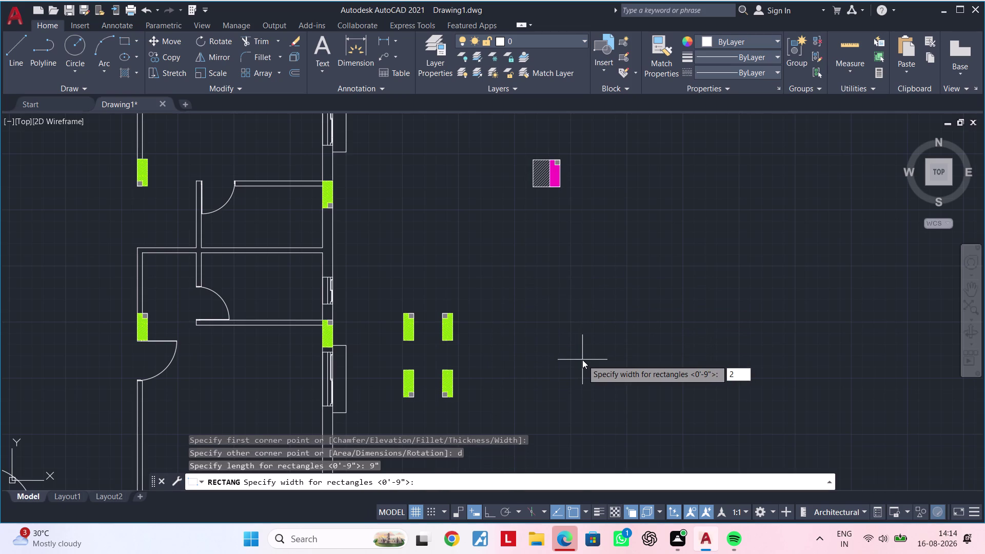
key(apostrophe)
key(Return)
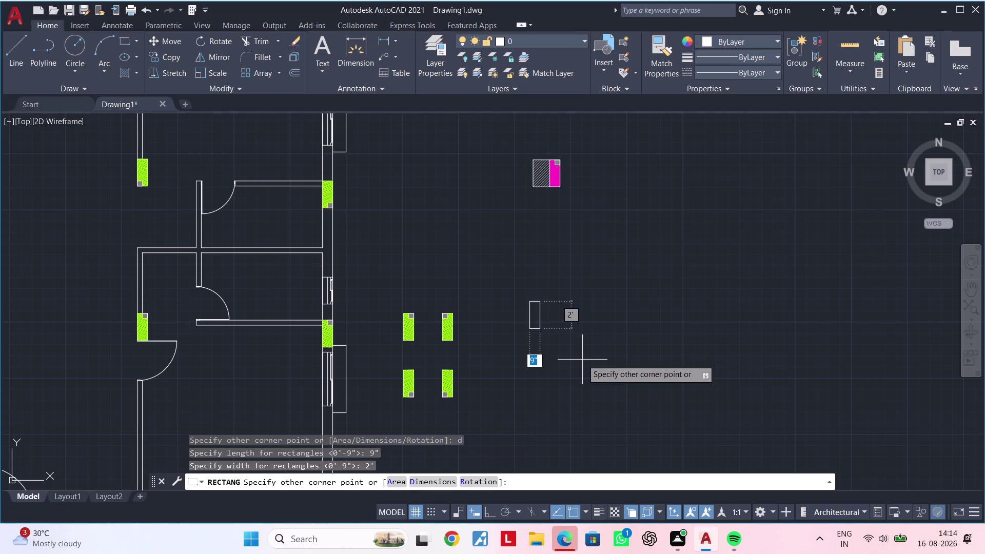
click(582, 360)
scroll(up, 3)
middle_drag(530, 325, 543, 368)
key(Escape)
key(Escape)
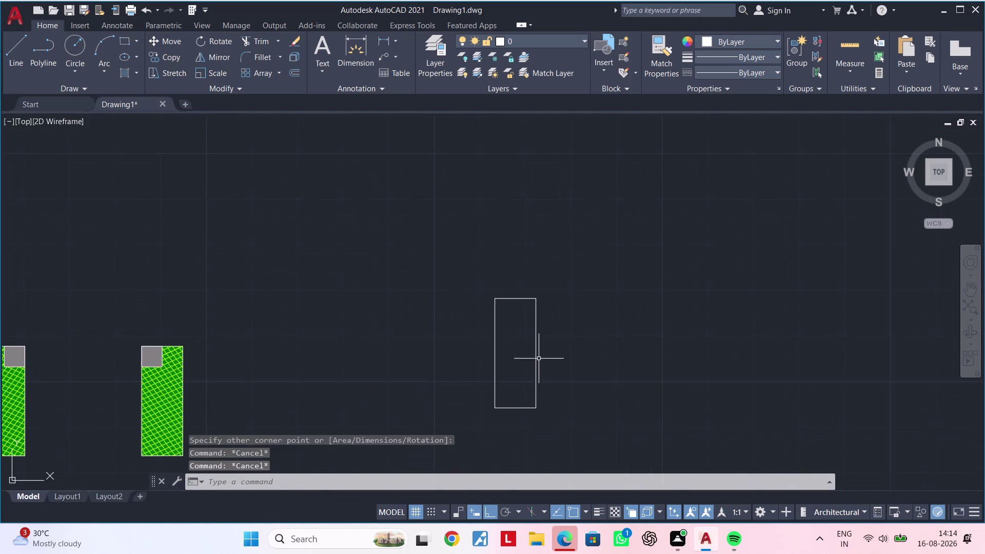
middle_drag(529, 338, 536, 329)
key(Escape)
key(Escape)
key(Escape)
key(Escape)
key(Escape)
key(Escape)
key(Escape)
key(Escape)
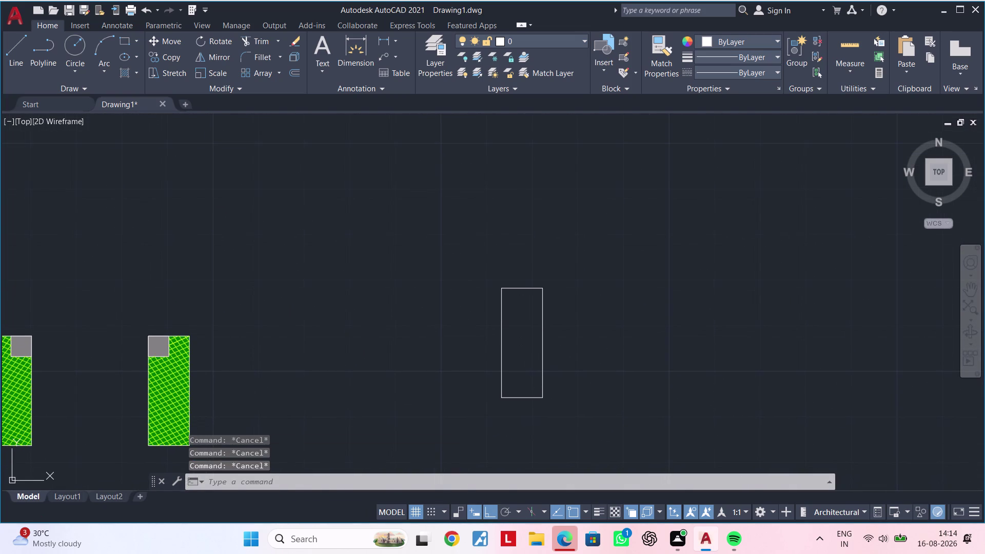
Draw a 4.5-inch by 4.5-inch square at the outline's top-left corner.
text(rec)
key(space)
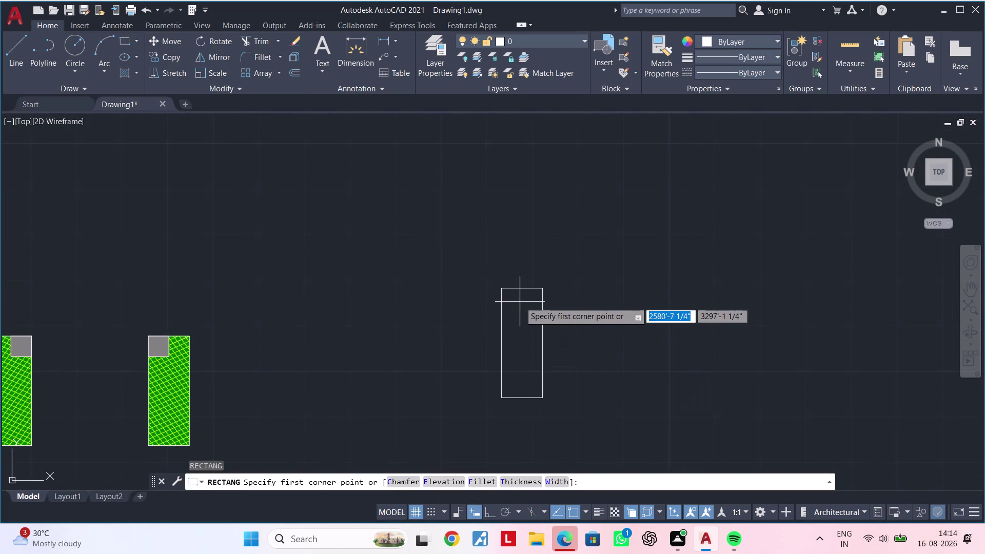
scroll(up, 3)
click(492, 276)
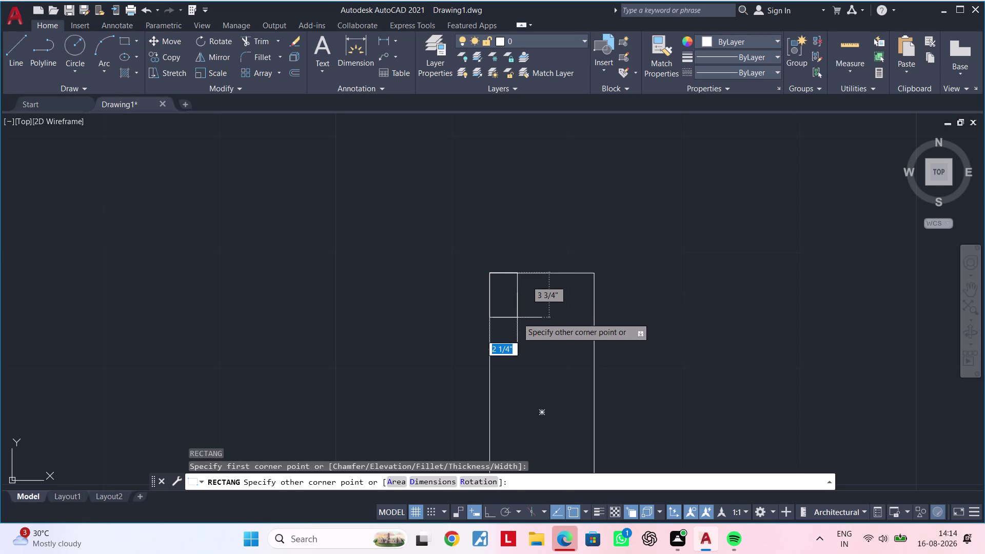
text(d)
key(space)
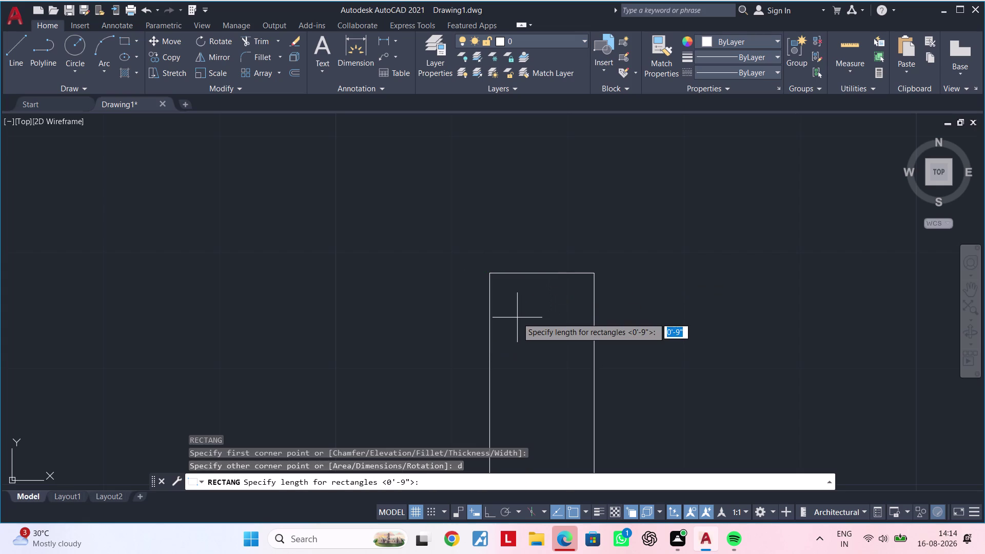
text(4.5")
key(Return)
text(4.5)
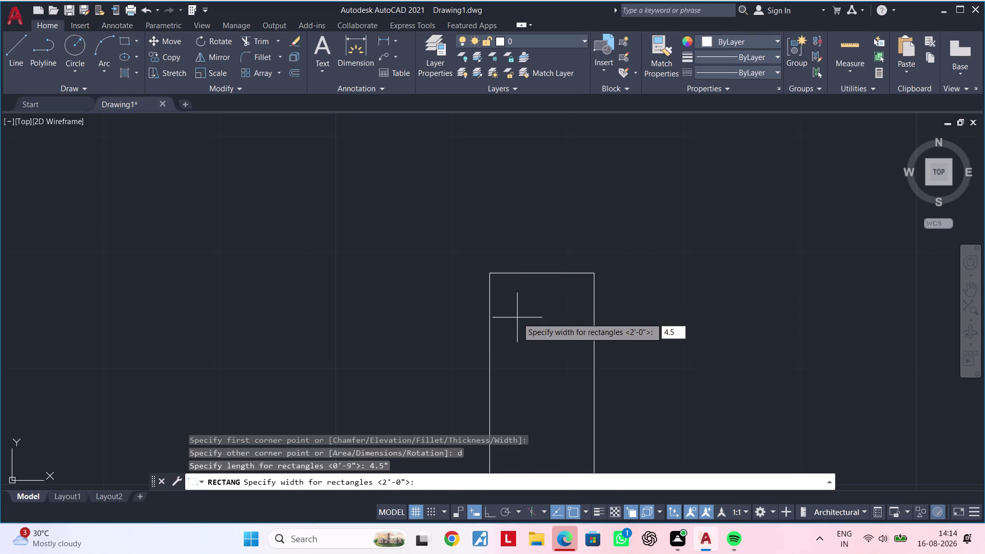
text(")
key(Return)
click(528, 357)
key(Escape)
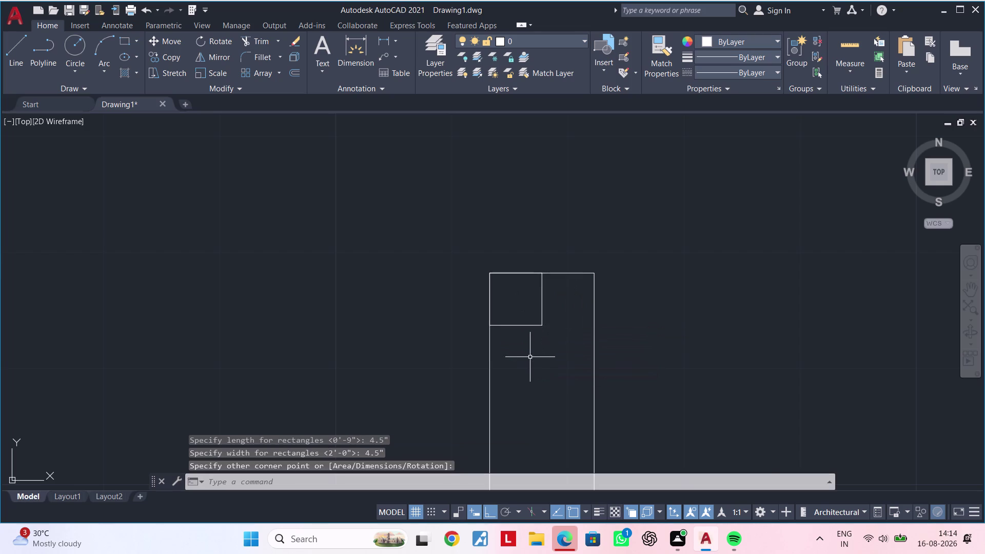
Pan and zoom to frame the new outline near the plan columns.
scroll(down, 3)
middle_drag(530, 357, 499, 315)
key(Escape)
key(Escape)
middle_drag(499, 314, 490, 356)
key(Escape)
key(Escape)
key(Escape)
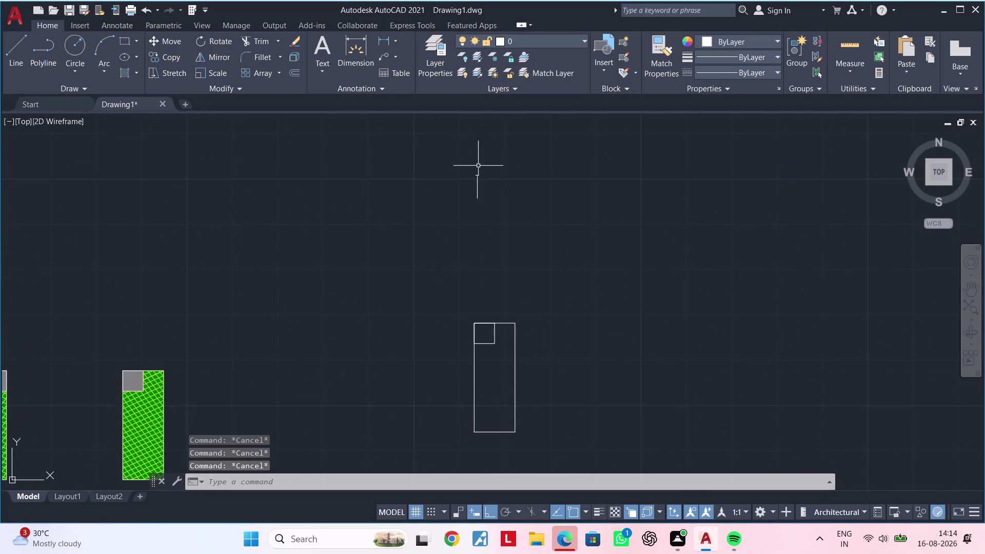
scroll(down, 3)
middle_drag(470, 240, 451, 298)
key(Escape)
key(Escape)
scroll(up, 3)
middle_drag(461, 280, 423, 296)
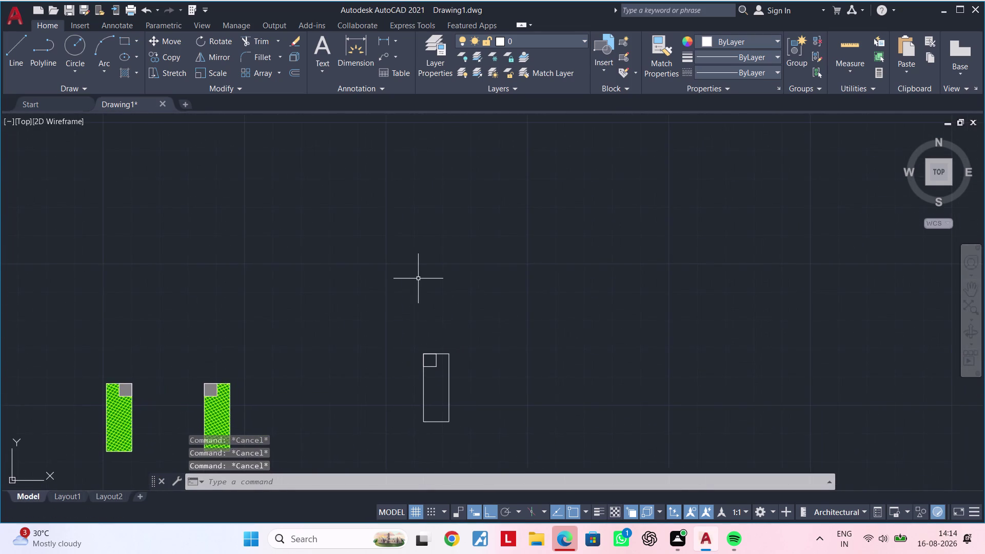
scroll(down, 3)
middle_drag(417, 279, 416, 254)
key(Escape)
middle_drag(437, 242, 452, 232)
key(Escape)
scroll(up, 3)
middle_drag(419, 287, 466, 278)
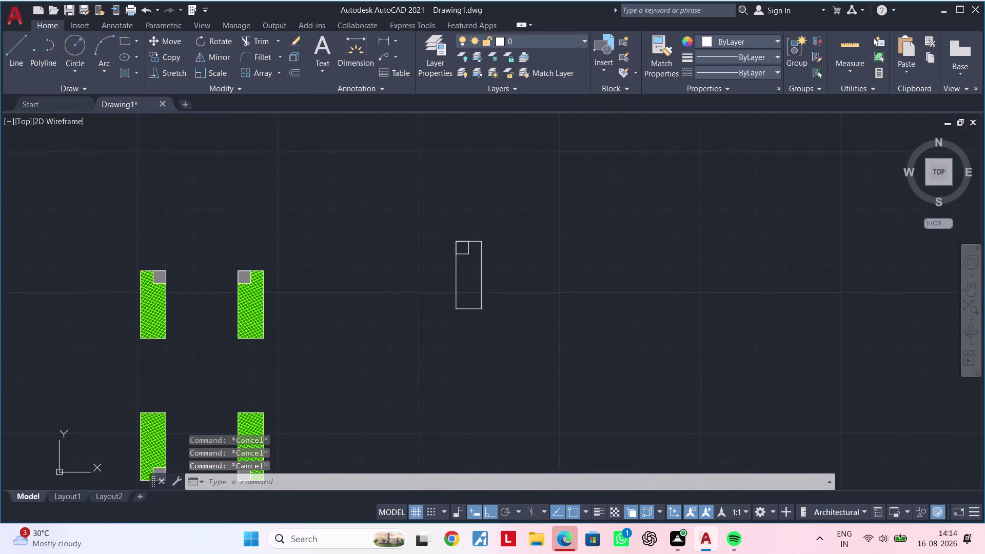
scroll(up, 3)
middle_drag(463, 283, 425, 307)
key(Escape)
Make the Hatch color layer current and hatch inside the tall outline.
key(Escape)
key(Escape)
text(h)
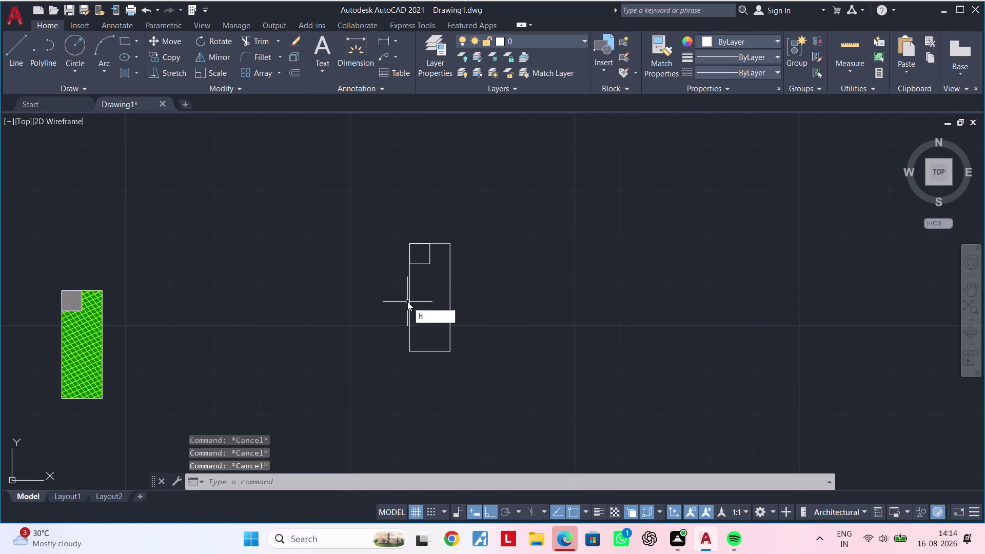
key(space)
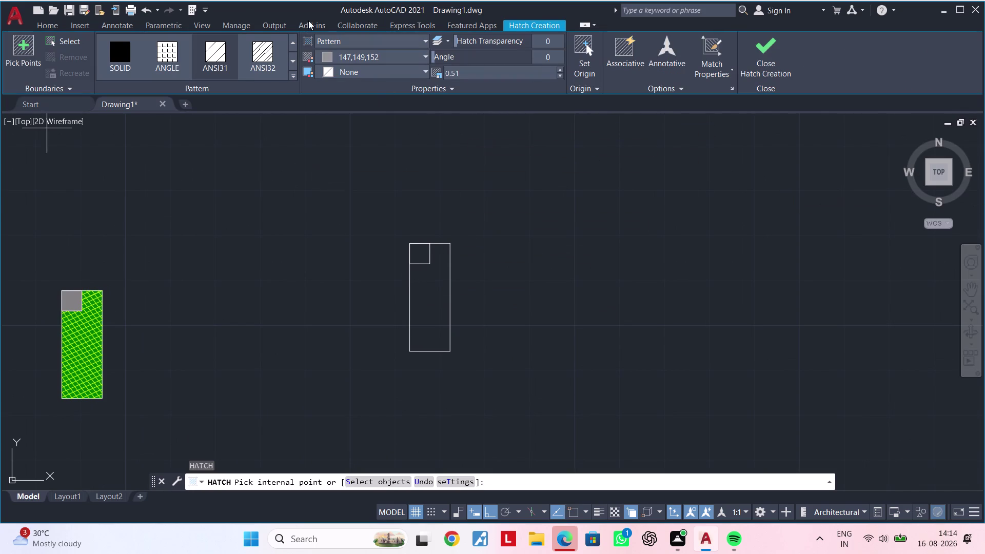
click(40, 25)
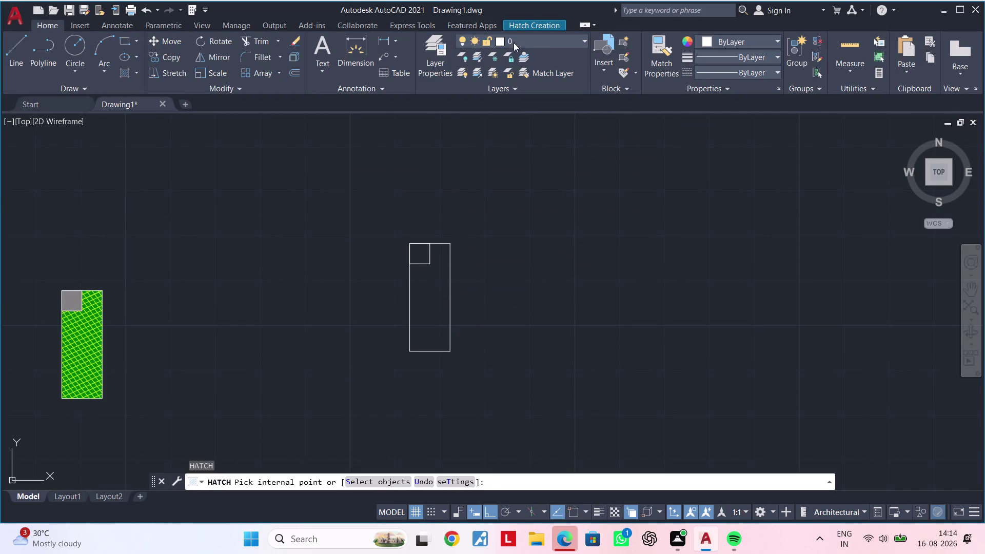
click(529, 39)
click(520, 100)
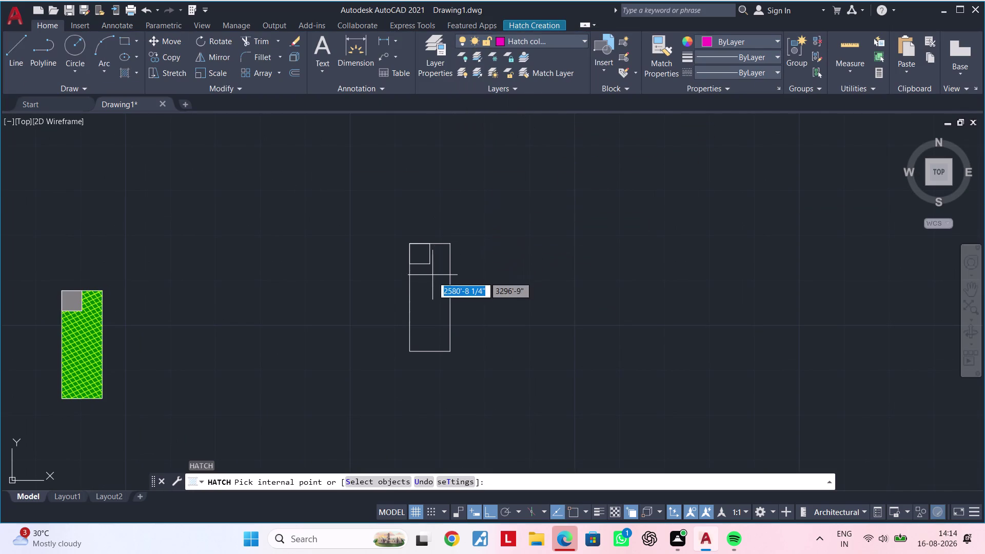
click(430, 292)
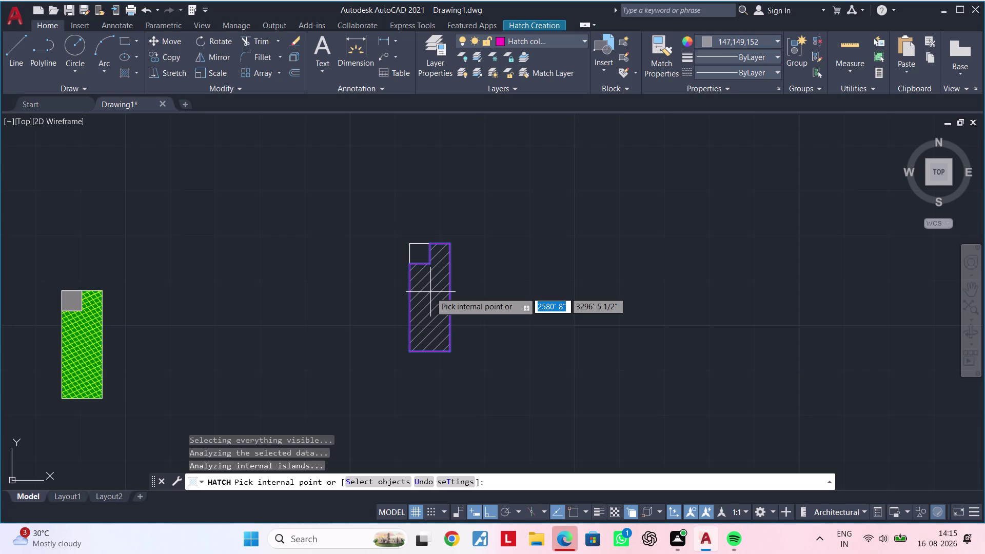
scroll(up, 3)
scroll(down, 3)
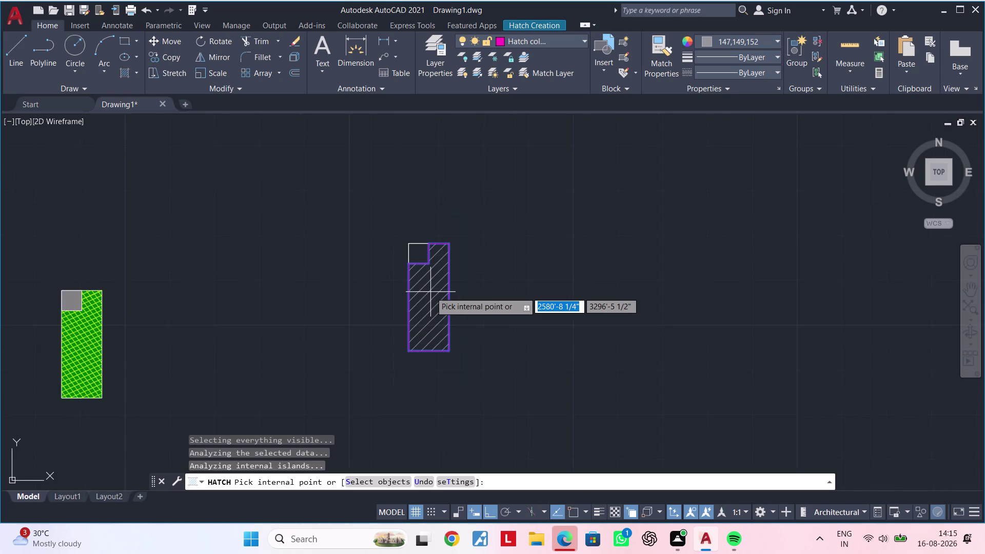
middle_drag(430, 292, 518, 289)
key(Escape)
key(Escape)
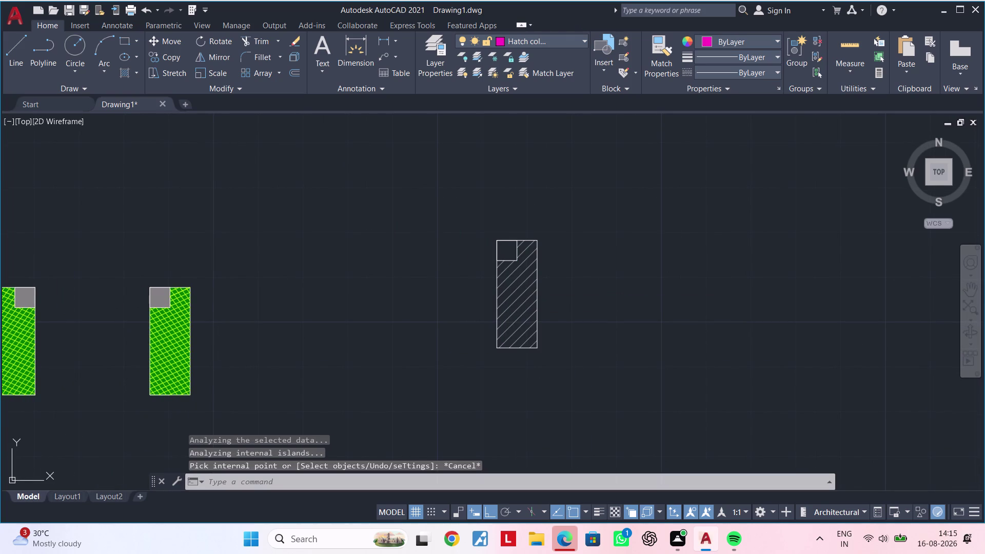
Erase the unwanted hatch and set Hatch color as the current layer again.
click(512, 295)
key(Delete)
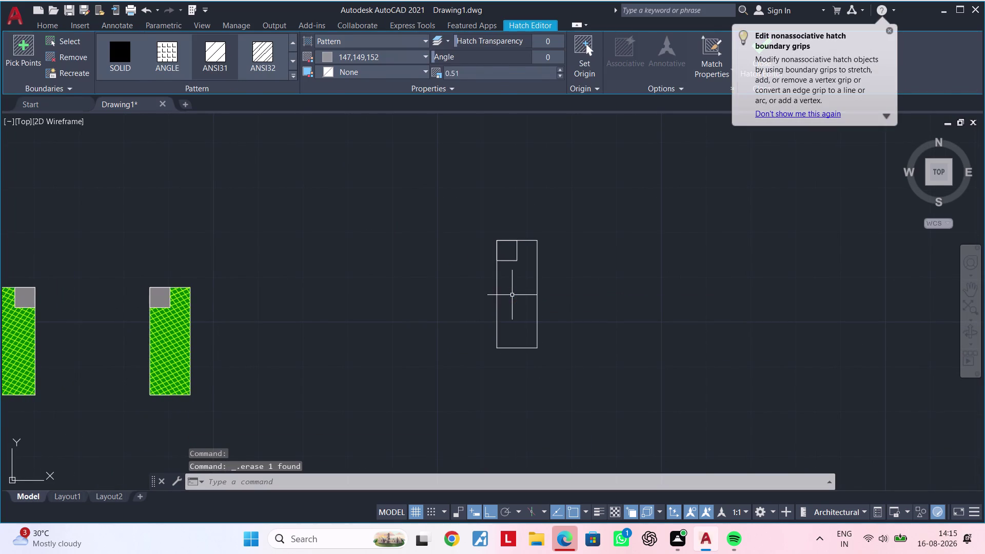
click(529, 44)
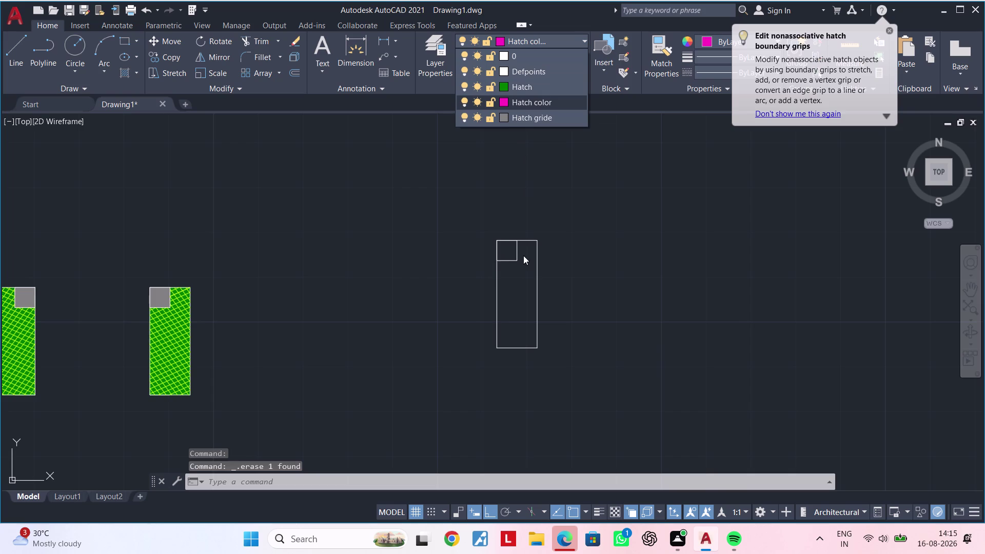
click(532, 104)
click(515, 294)
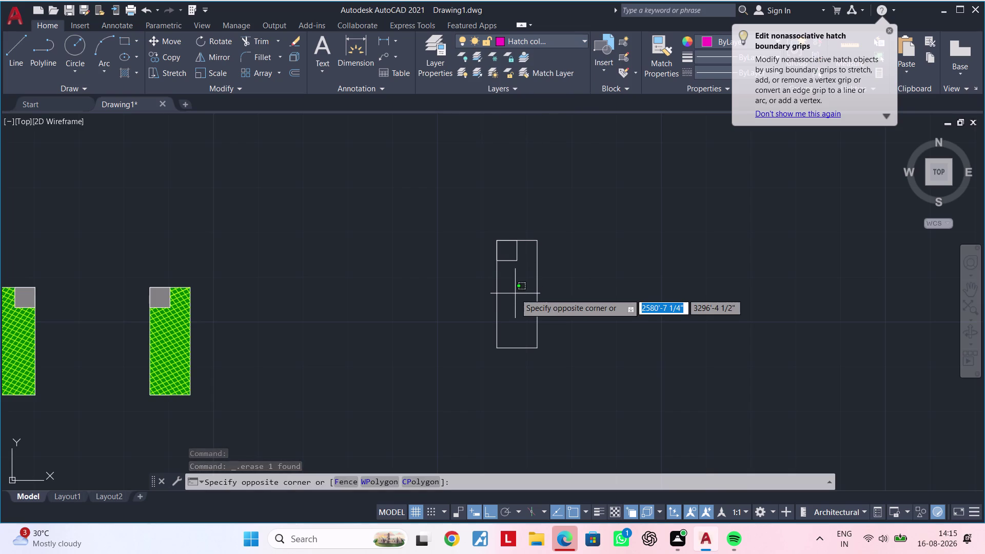
click(520, 291)
Fill the tall column outline with a solid hatch.
text(h)
key(space)
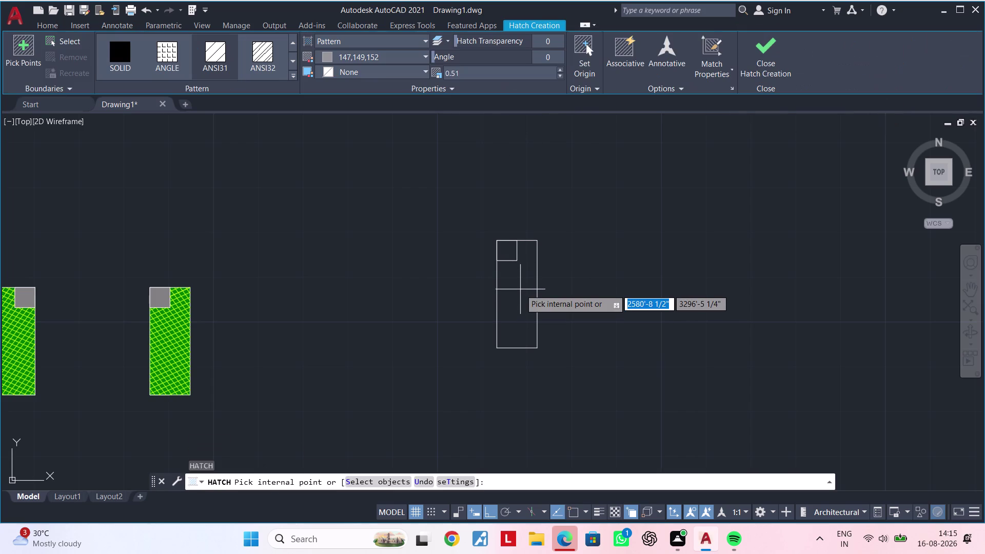
click(520, 290)
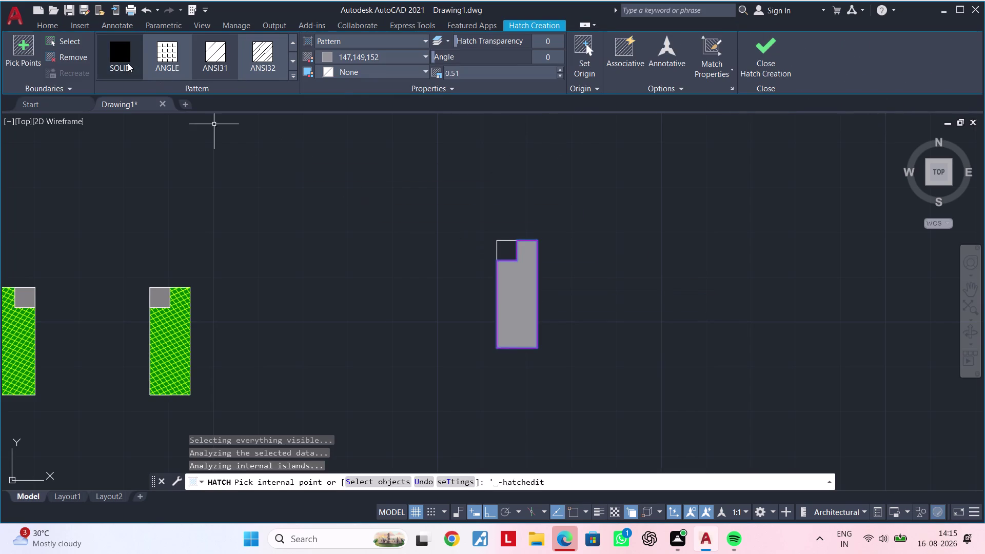
click(127, 63)
scroll(up, 3)
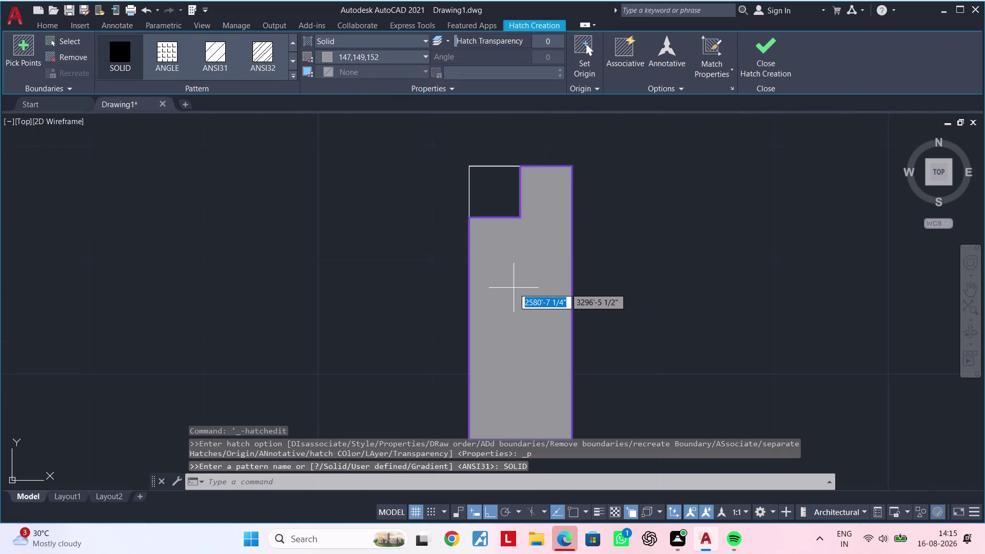
click(513, 287)
key(Escape)
click(528, 287)
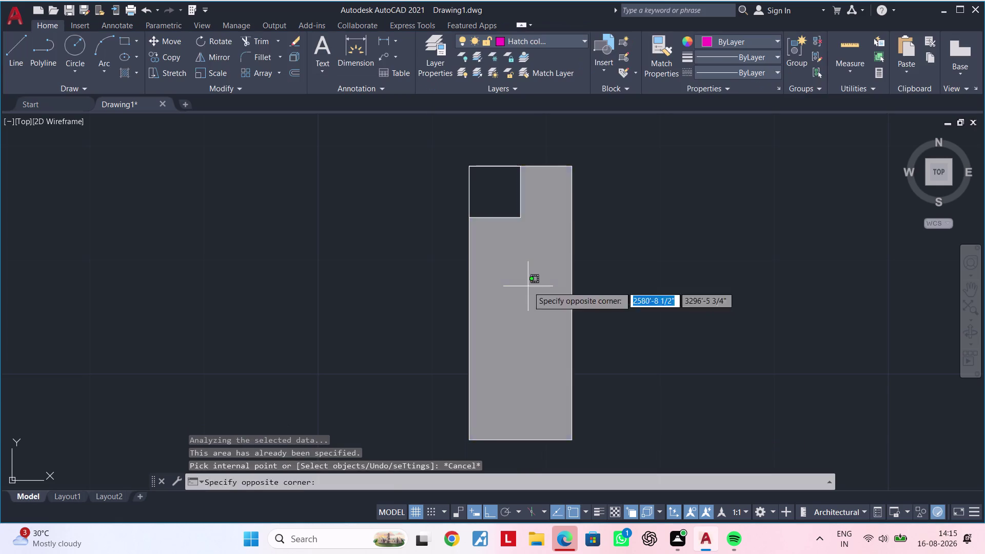
Select the grey solid fill inside the tall column and delete it.
click(56, 24)
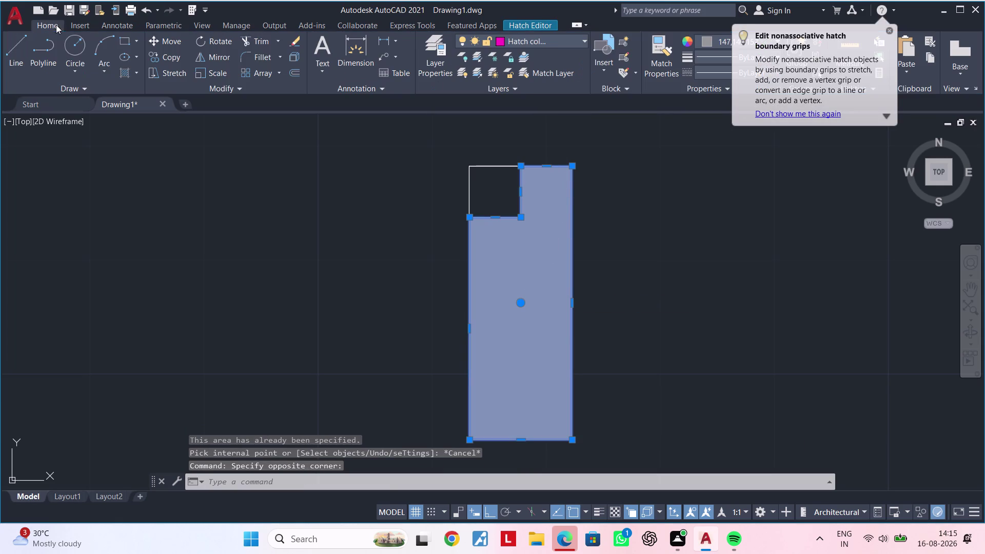
click(513, 40)
click(525, 101)
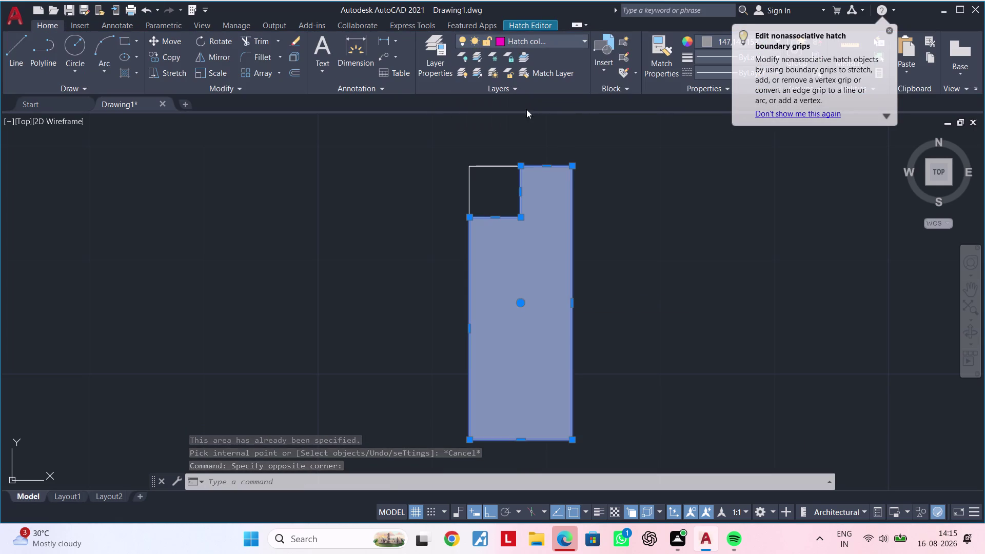
click(533, 262)
click(526, 263)
key(Escape)
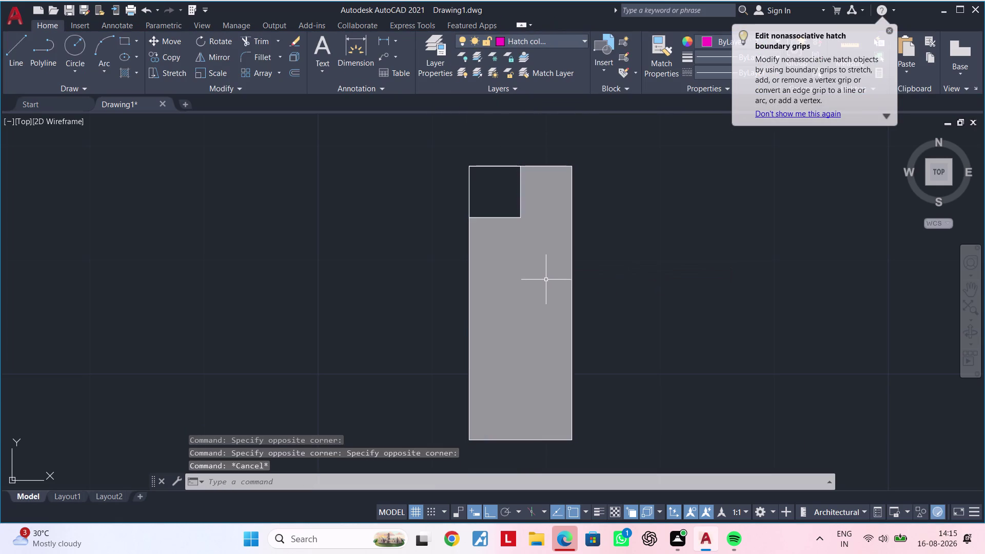
click(543, 283)
key(Delete)
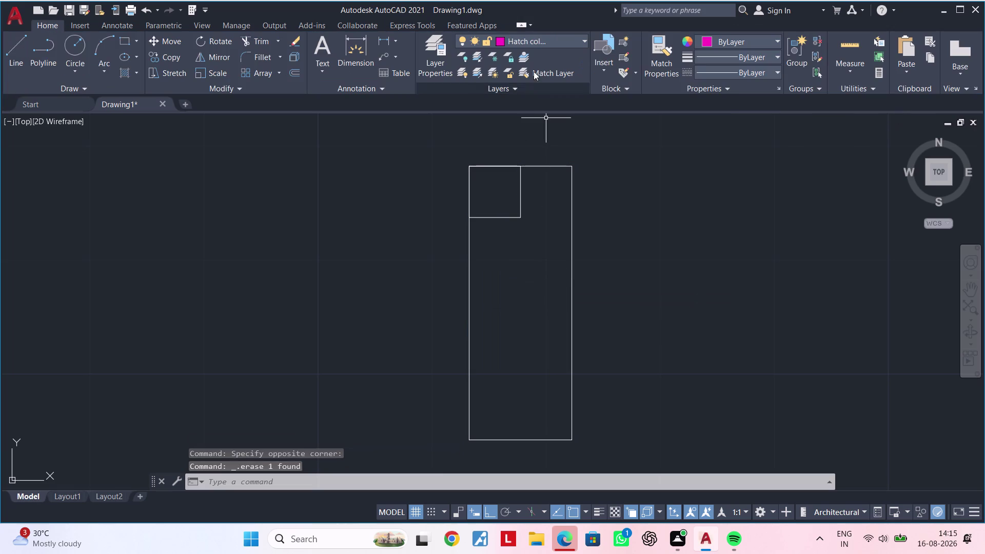
click(533, 46)
click(528, 104)
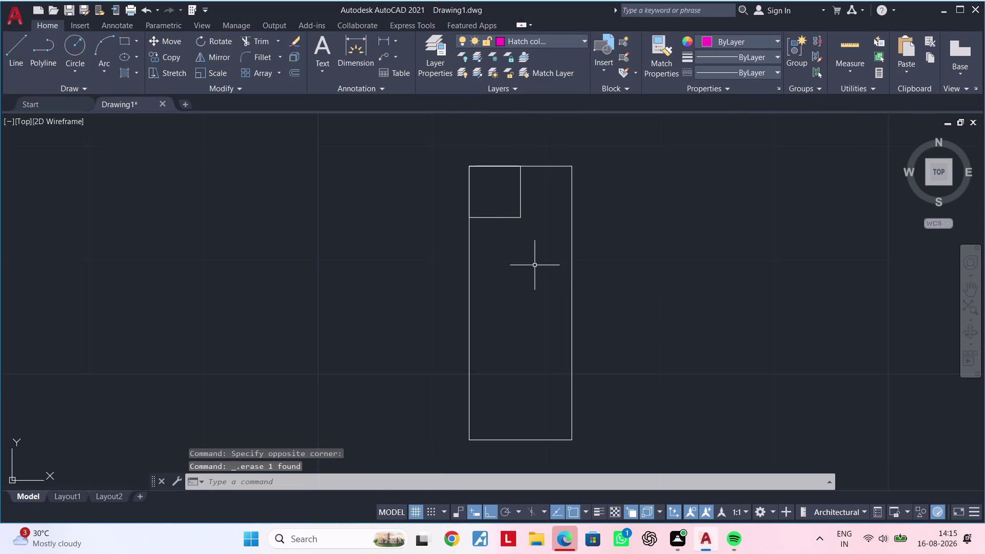
Start a hatch on the Hatch color layer and pick inside the tall column.
click(534, 265)
text(h)
key(space)
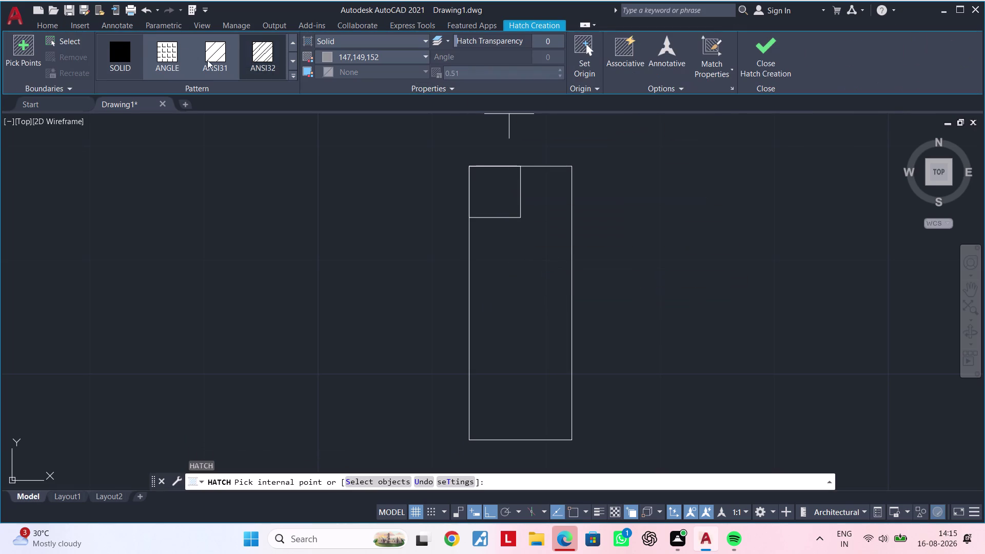
click(52, 25)
click(528, 42)
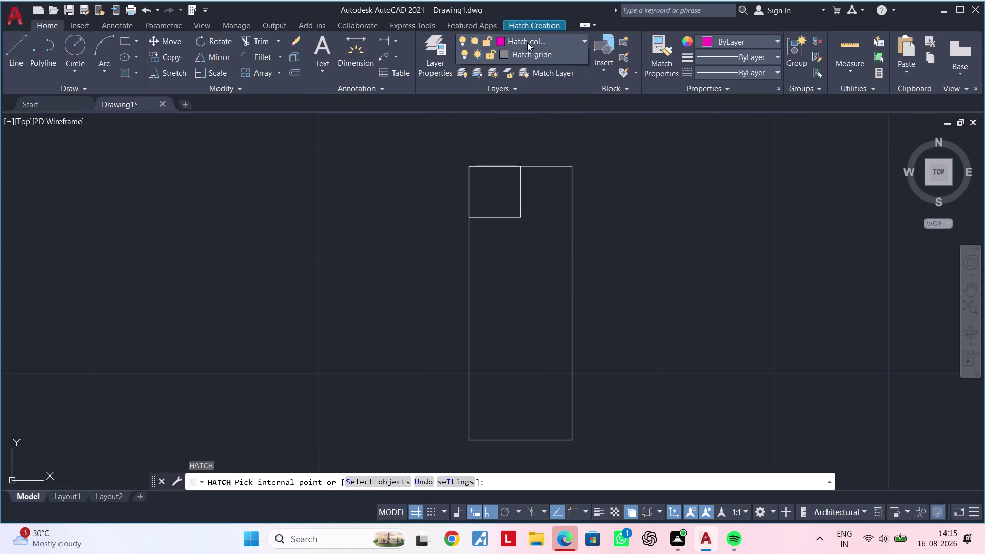
click(533, 101)
click(541, 262)
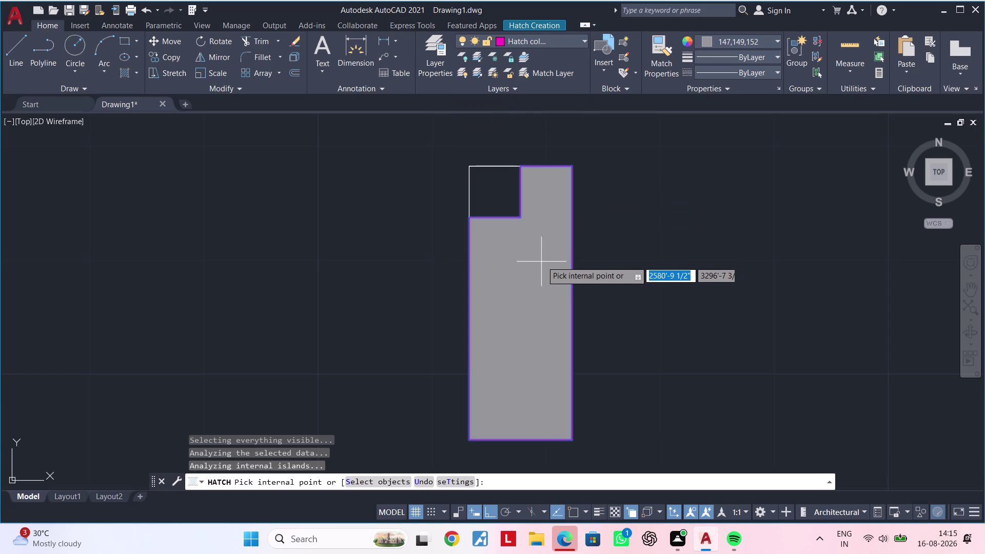
scroll(down, 3)
scroll(up, 3)
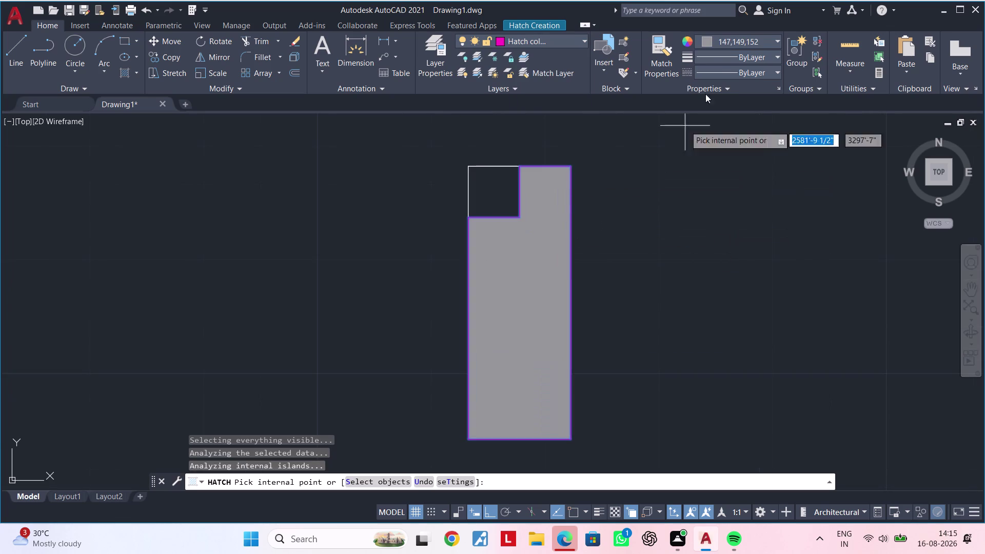
Set the column hatch colour to Magenta and finish the fill.
click(709, 44)
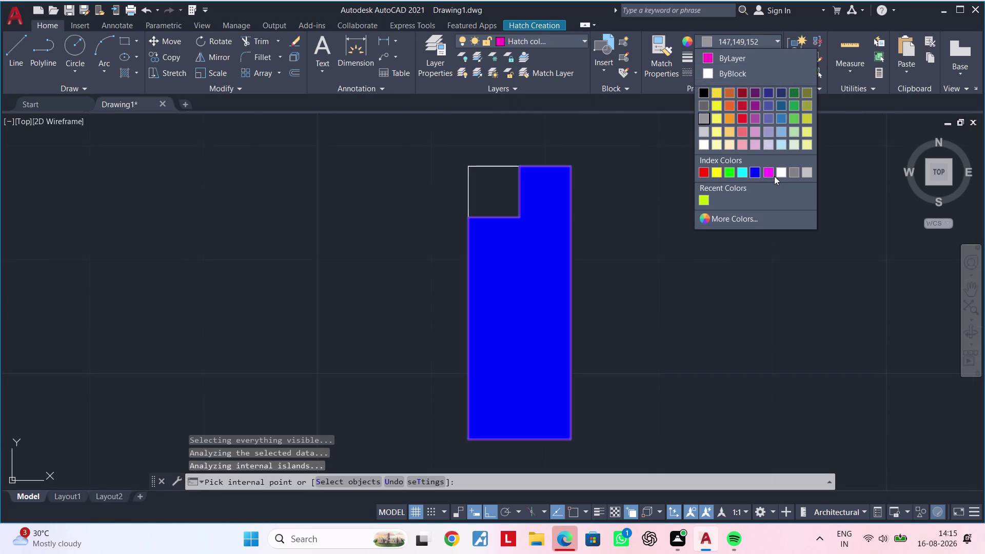
click(771, 175)
scroll(down, 3)
key(Escape)
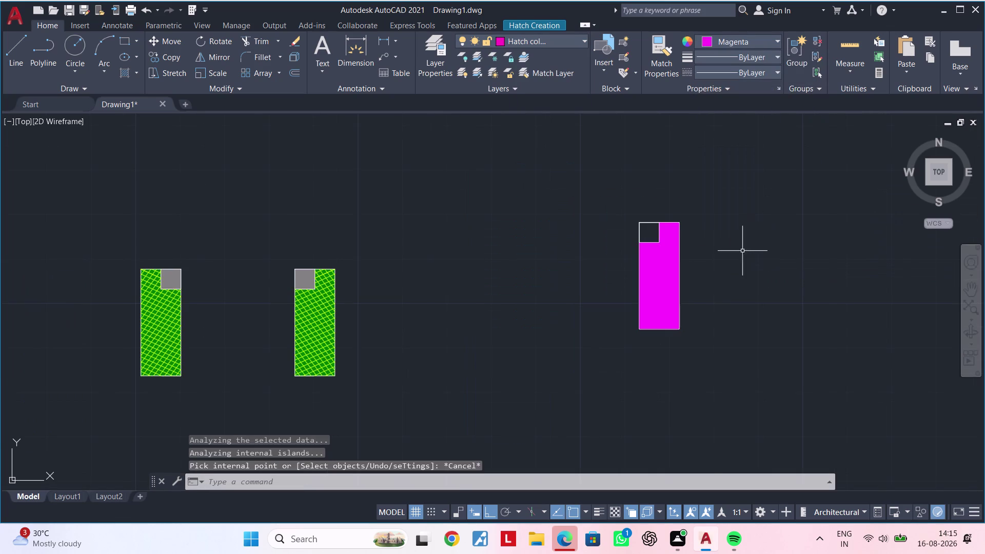
scroll(up, 3)
middle_drag(680, 236, 551, 234)
key(Escape)
key(Escape)
Hatch the small top-left corner square on the Hatch gride layer.
text(h)
key(space)
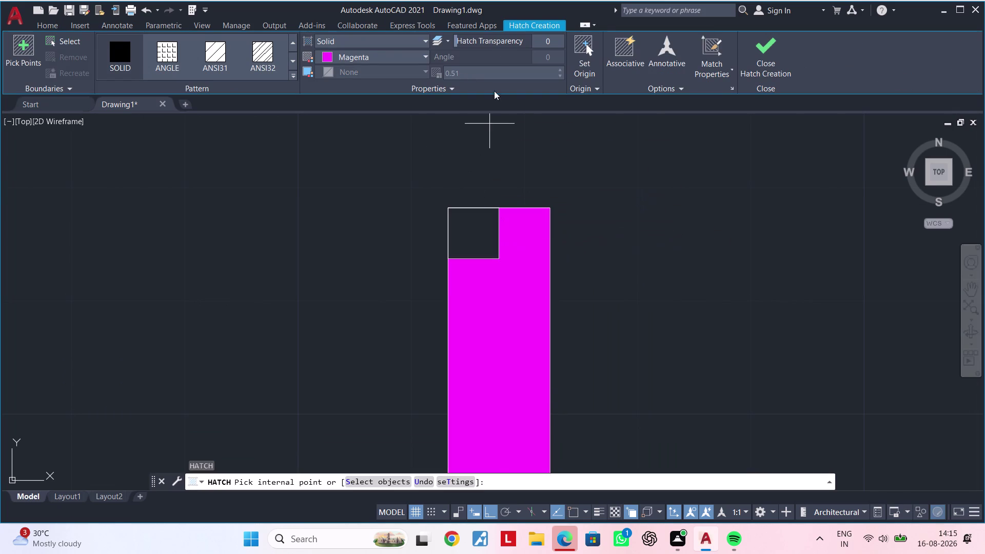
click(45, 23)
click(526, 42)
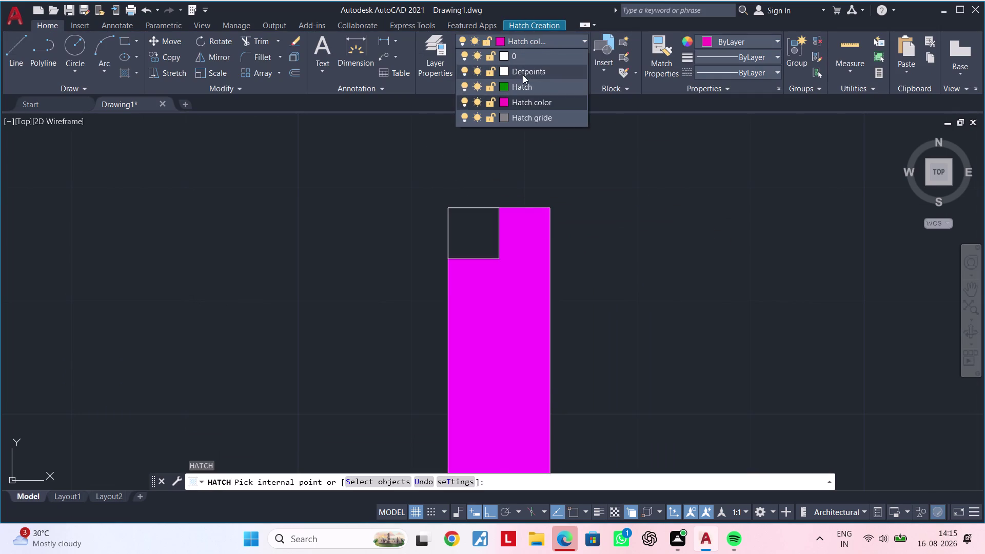
click(531, 118)
click(473, 228)
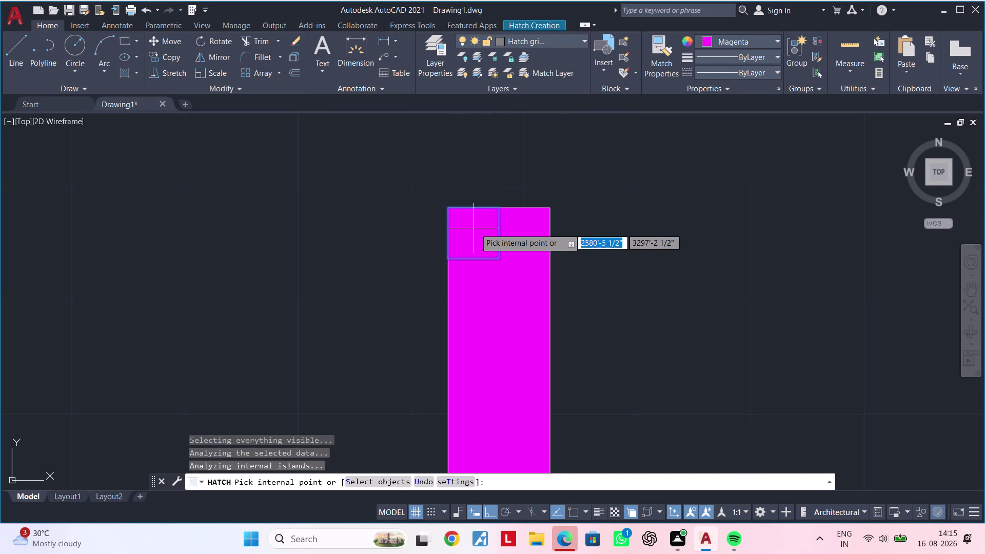
click(485, 239)
key(Escape)
key(Escape)
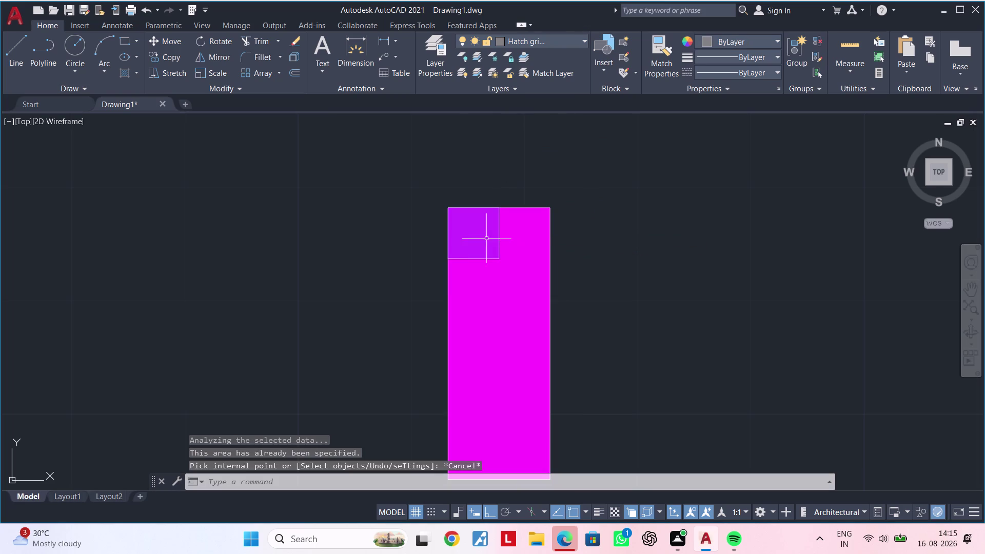
key(Escape)
click(484, 239)
key(Escape)
key(Escape)
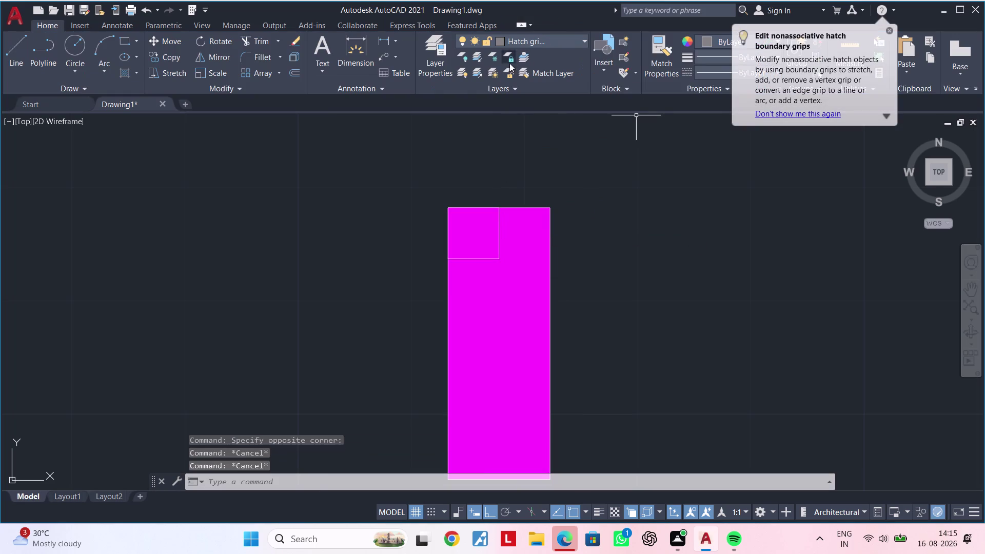
key(Escape)
Change the corner square's fill colour to grey.
click(481, 229)
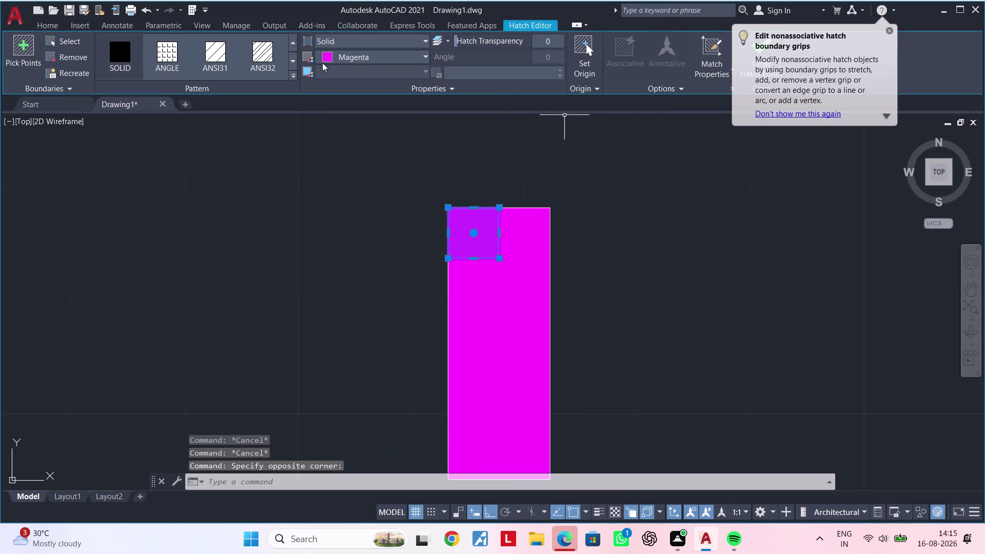
click(328, 59)
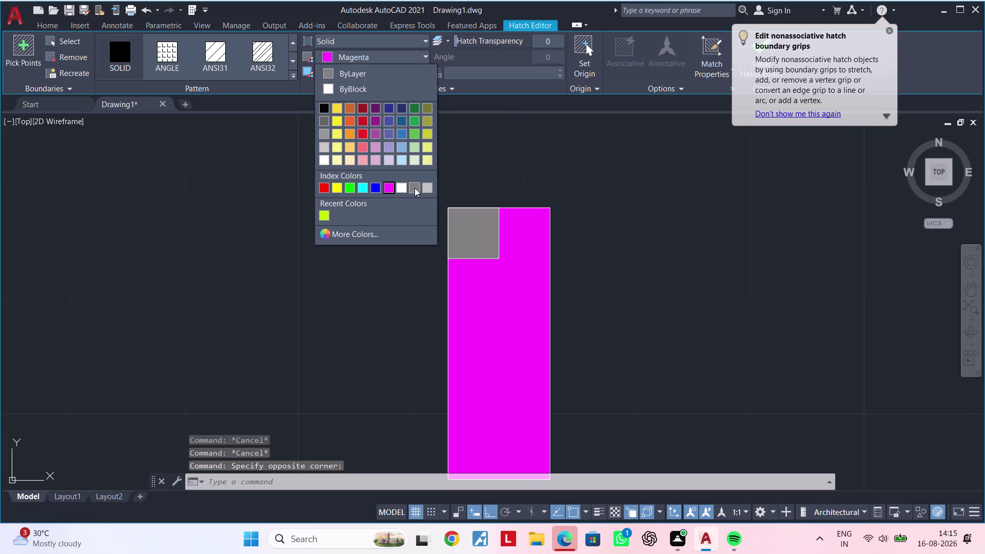
click(415, 188)
key(Escape)
scroll(down, 3)
middle_drag(579, 256, 553, 269)
Window-select the magenta column detail with its grey corner square.
key(Escape)
key(Escape)
key(Escape)
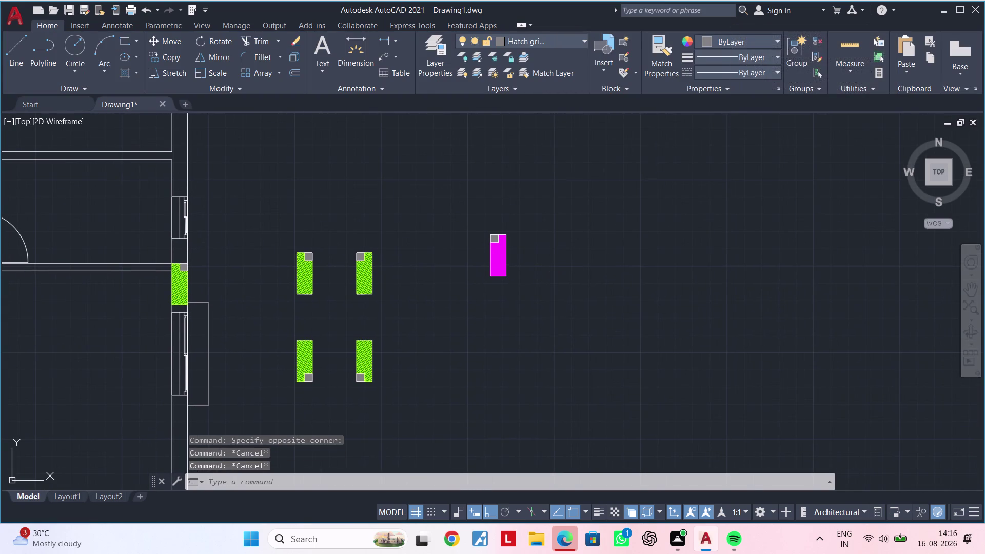
key(Escape)
scroll(down, 3)
drag(558, 206, 553, 211)
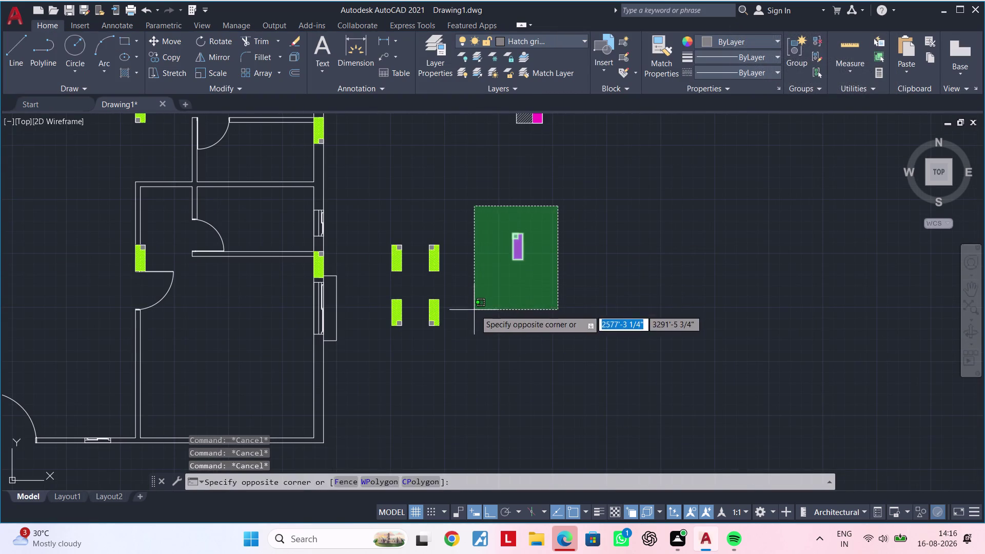
click(479, 308)
scroll(up, 3)
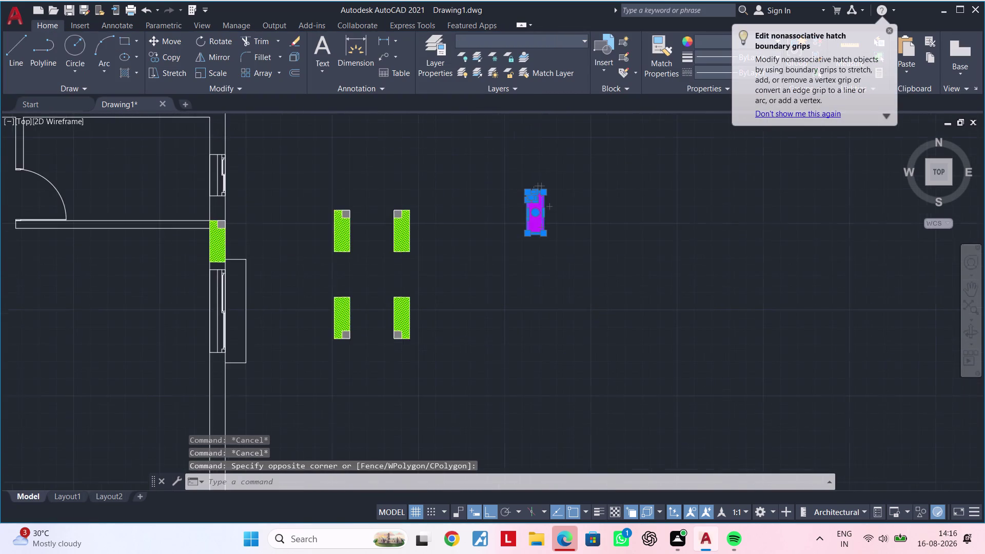
middle_drag(517, 299, 448, 401)
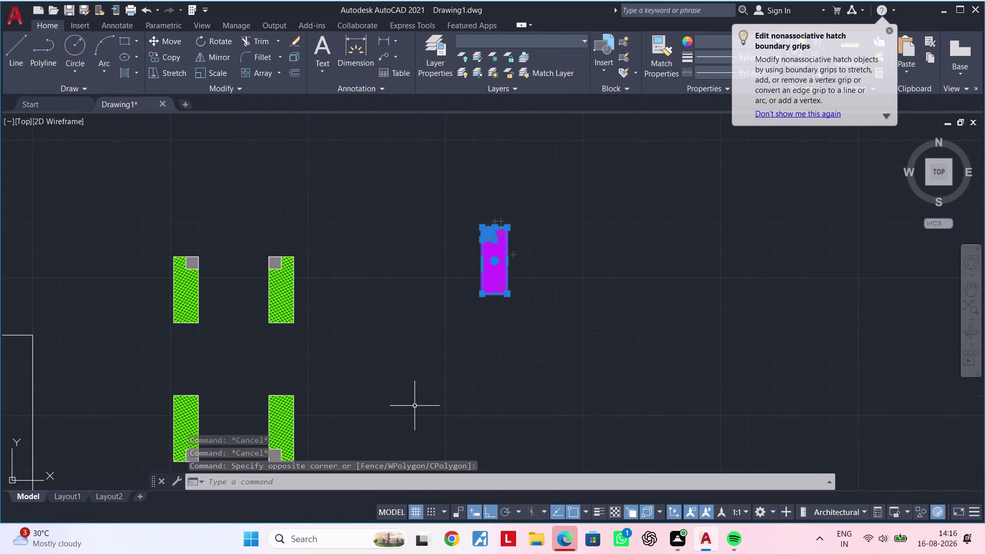
Rotate the detail 180° with RO so the grey square sits bottom right.
text(r)
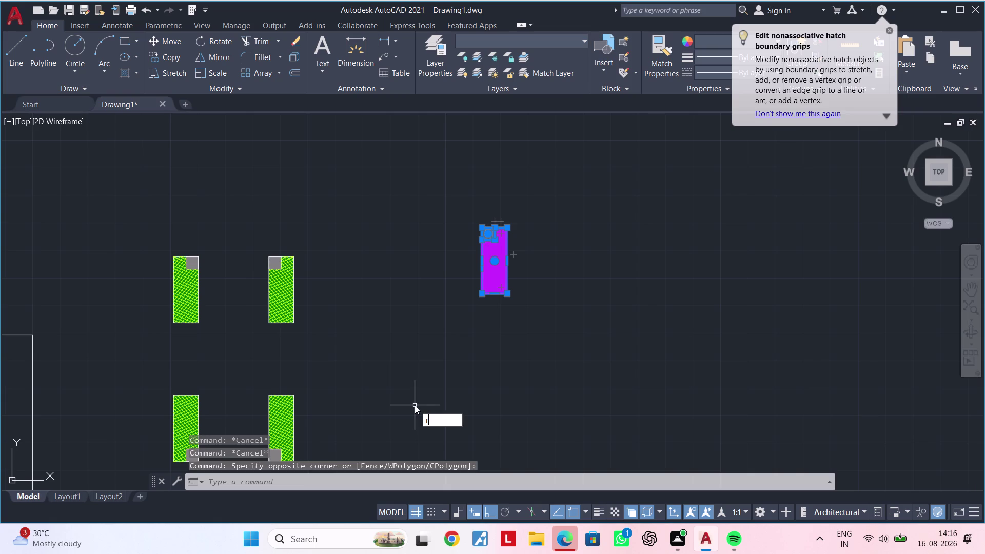
text(o)
key(space)
drag(467, 360, 482, 359)
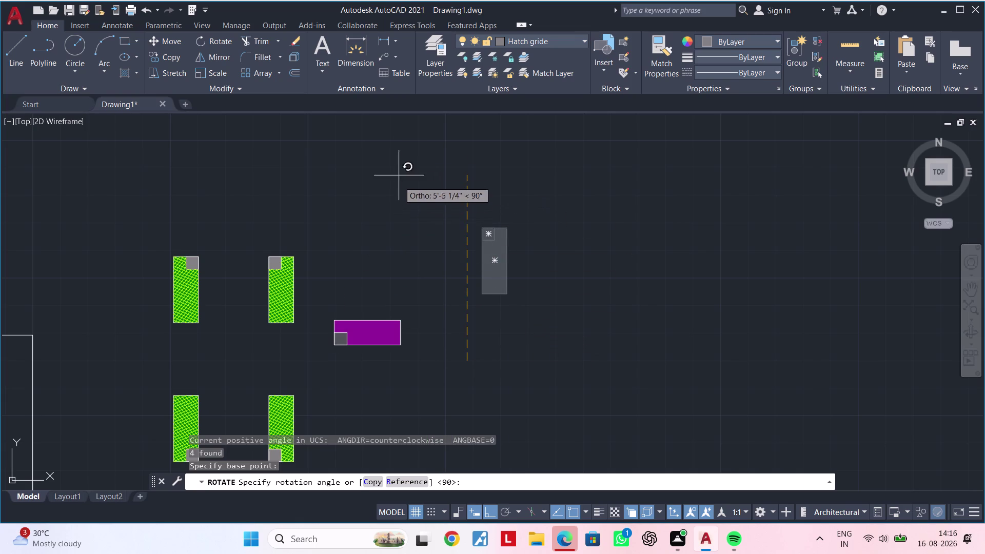
scroll(down, 3)
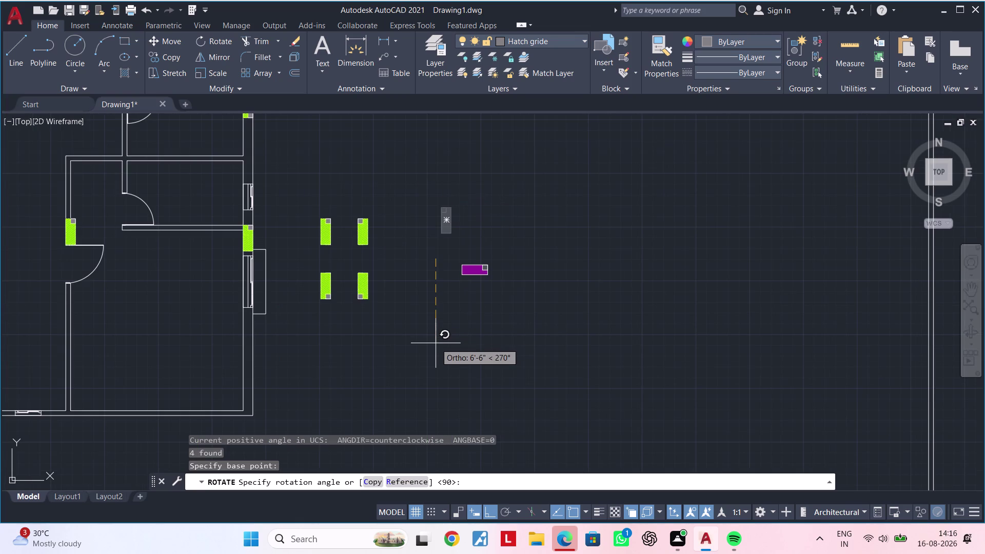
click(399, 282)
middle_drag(431, 344, 494, 325)
key(Escape)
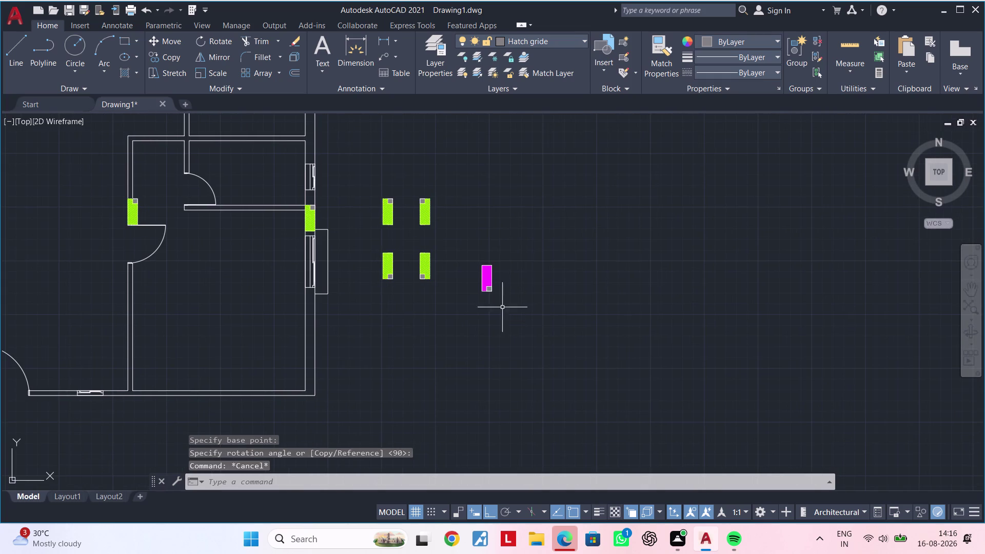
Mirror the magenta column detail with MI, keeping the original.
key(Escape)
drag(507, 238, 498, 258)
click(443, 347)
text(m)
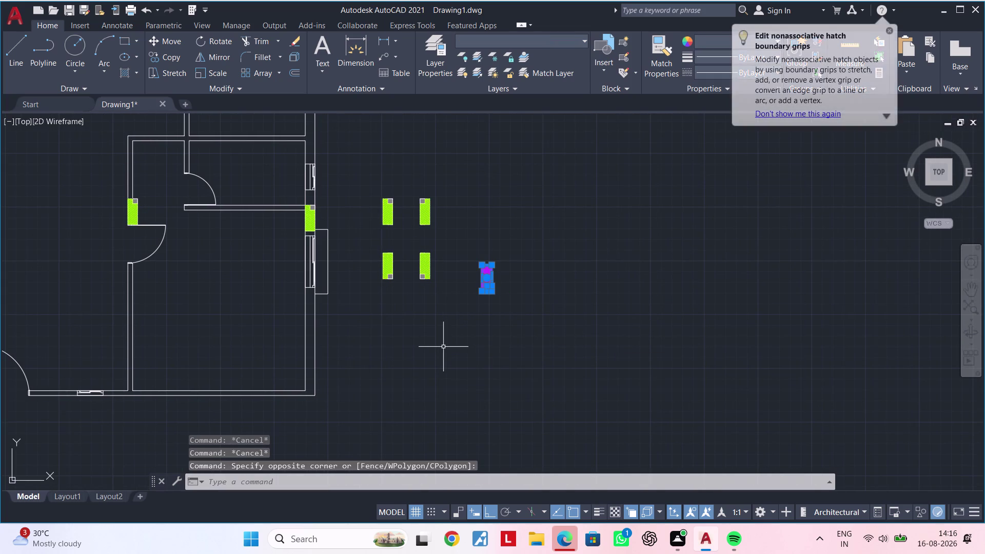
text(i)
key(space)
click(514, 268)
click(517, 367)
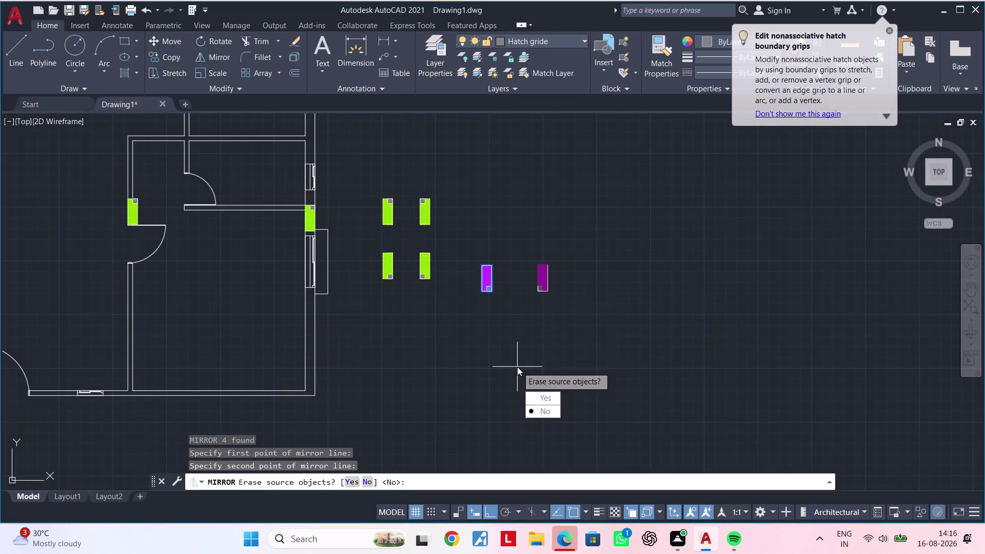
drag(549, 415, 517, 367)
middle_drag(512, 287, 521, 283)
key(Escape)
Copy the four column pieces onto the plan's outer wall corner.
click(585, 237)
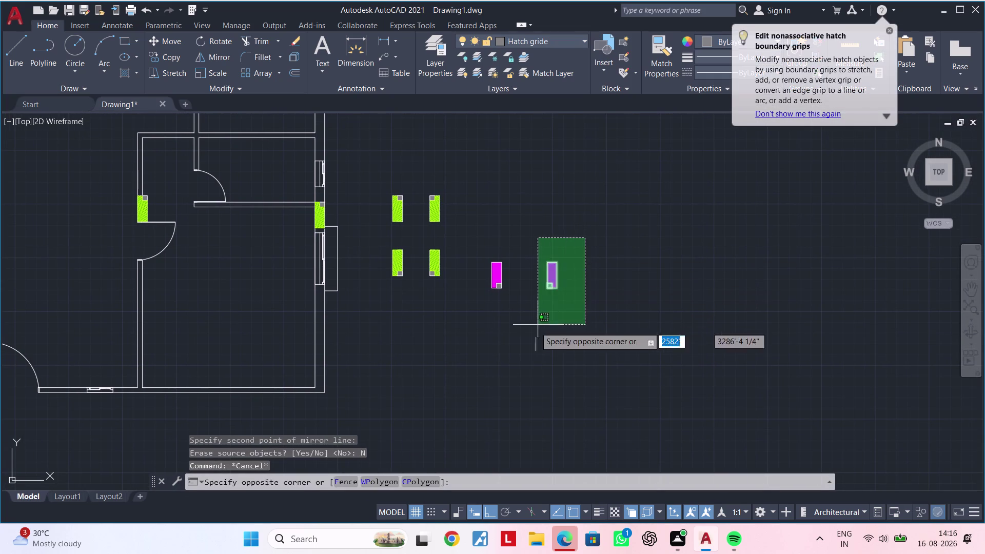
click(531, 330)
text(co)
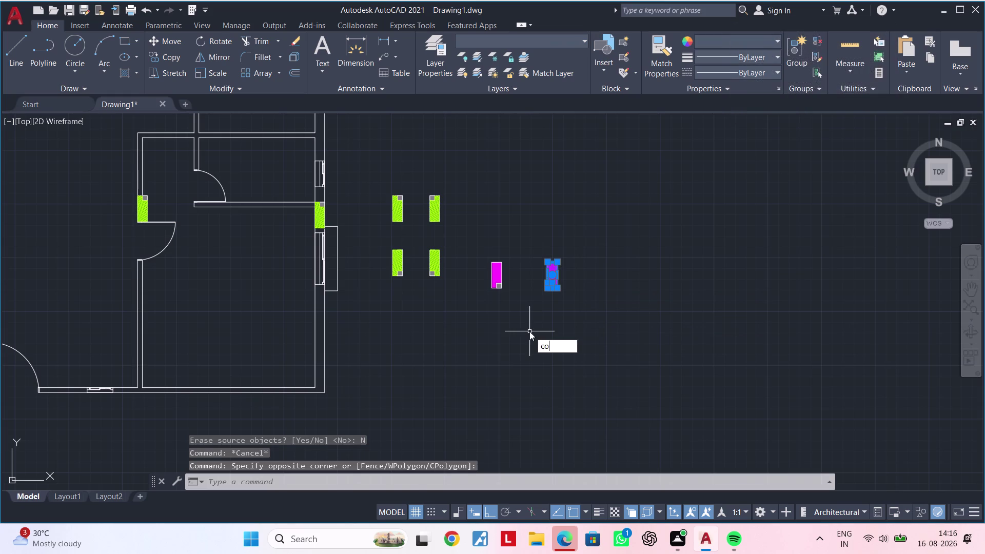
key(space)
scroll(up, 3)
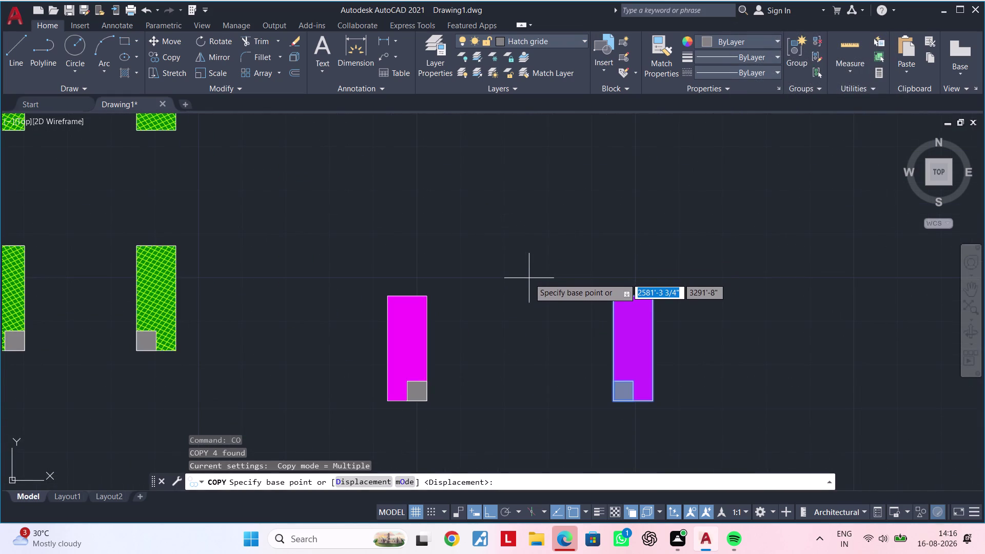
click(615, 402)
scroll(down, 3)
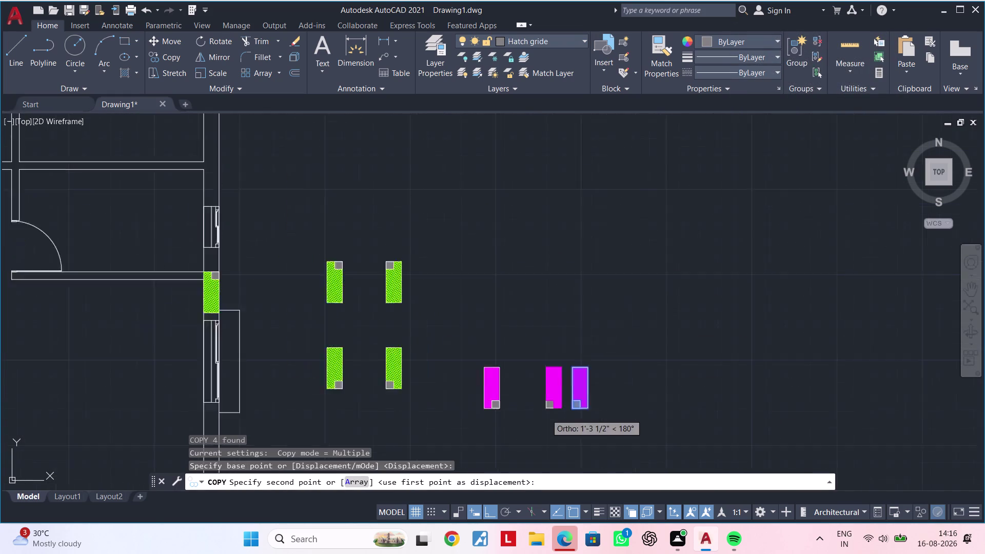
scroll(down, 3)
middle_drag(495, 407, 691, 300)
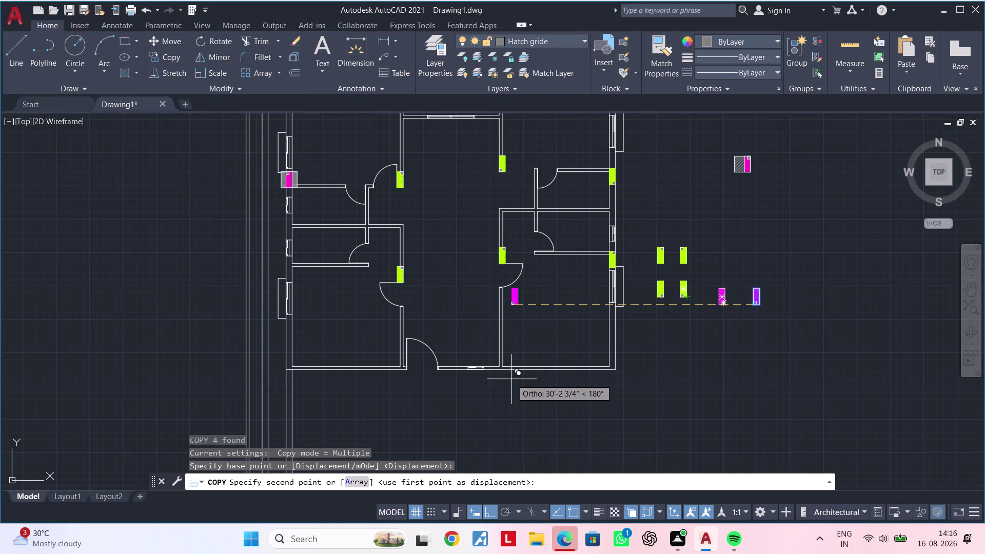
scroll(up, 3)
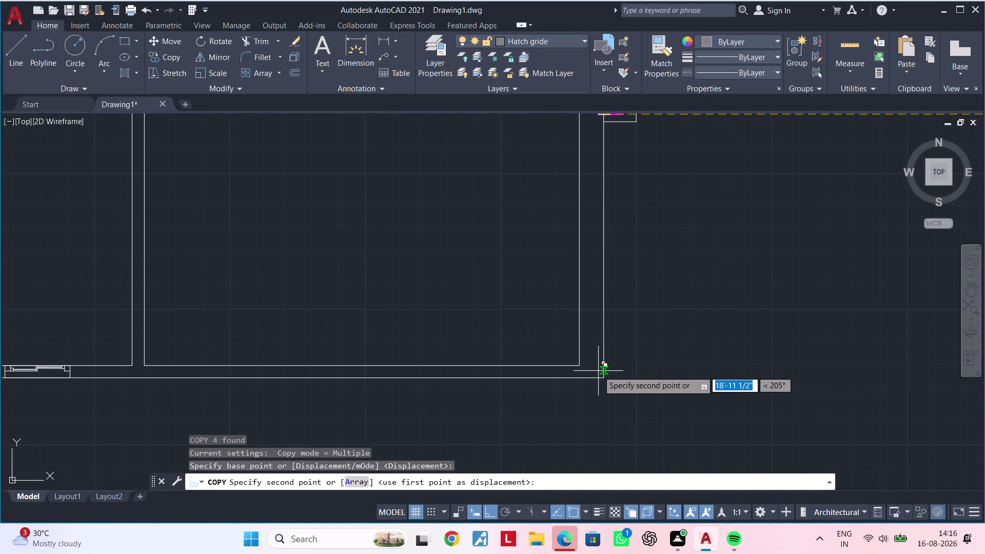
scroll(up, 3)
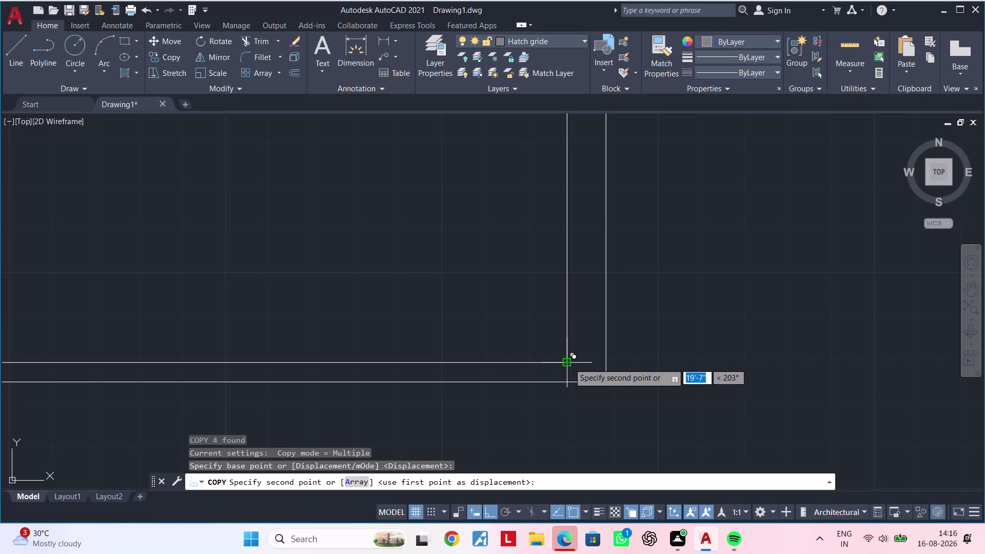
click(569, 363)
key(Escape)
middle_drag(576, 379, 548, 393)
key(Escape)
Move the placed column detail so it sits flush with the wall corner.
scroll(up, 3)
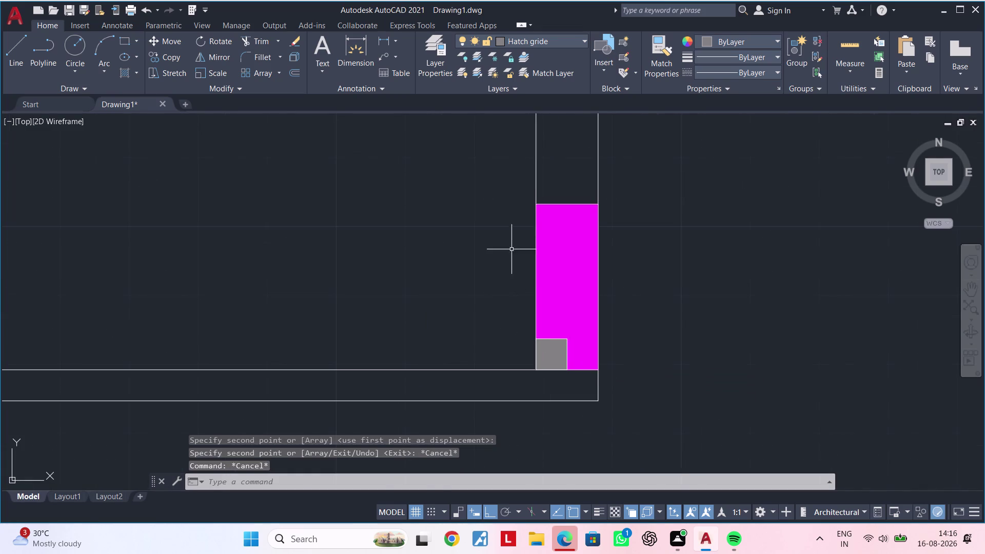
click(505, 193)
click(643, 393)
text(m)
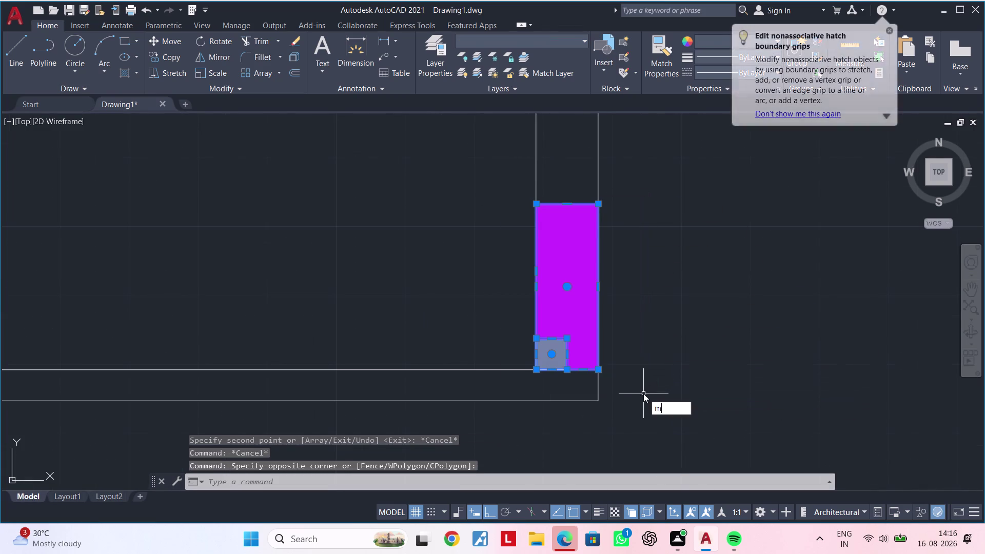
key(space)
click(601, 374)
click(597, 401)
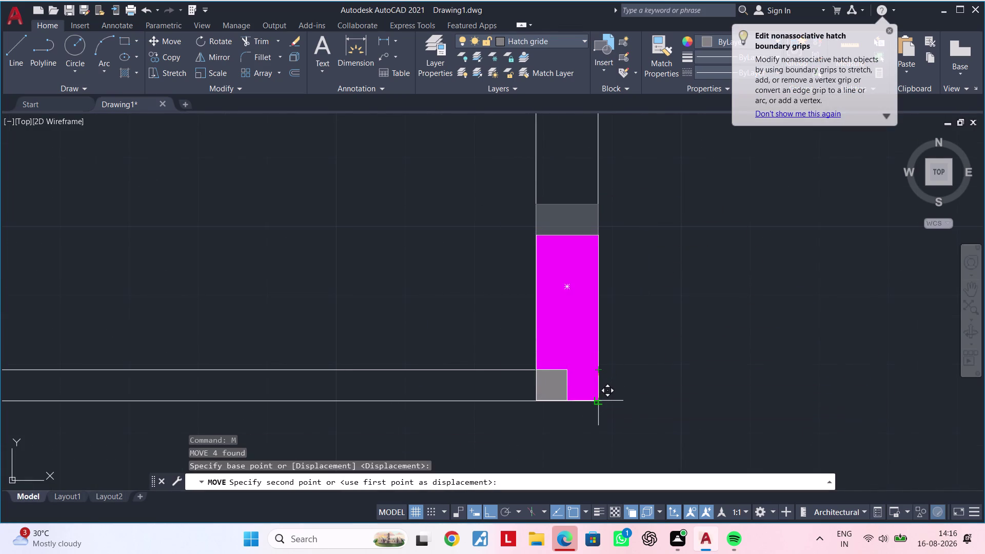
key(Escape)
scroll(down, 3)
middle_drag(565, 407, 639, 394)
scroll(down, 3)
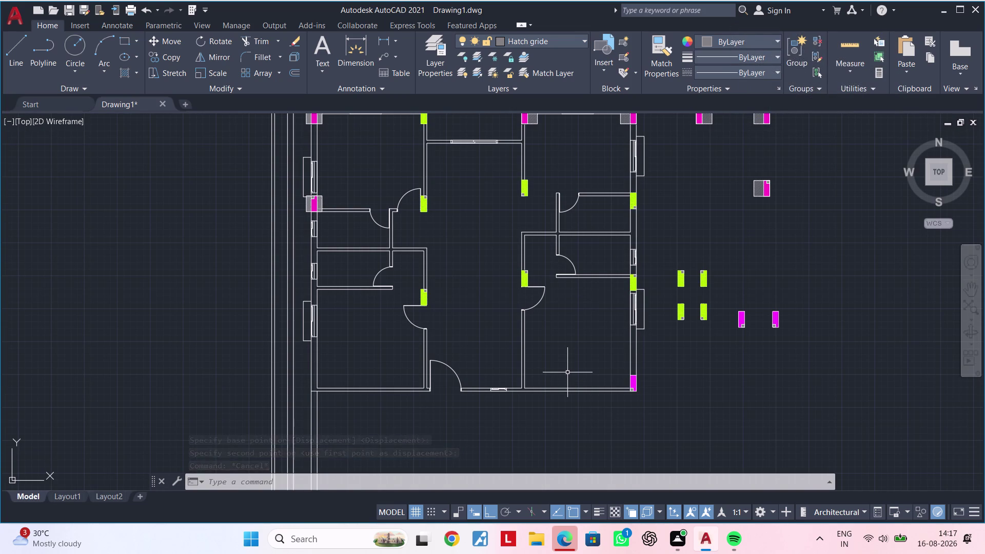
Select the loose column detail beside the plan and rotate it.
scroll(down, 3)
middle_drag(560, 360, 530, 387)
scroll(up, 3)
scroll(down, 3)
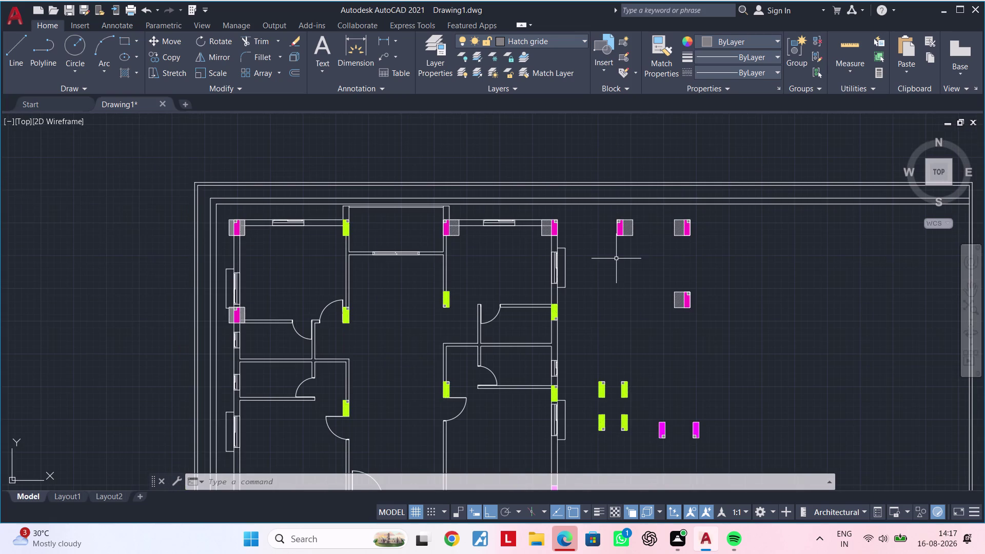
middle_drag(607, 266, 538, 294)
scroll(up, 3)
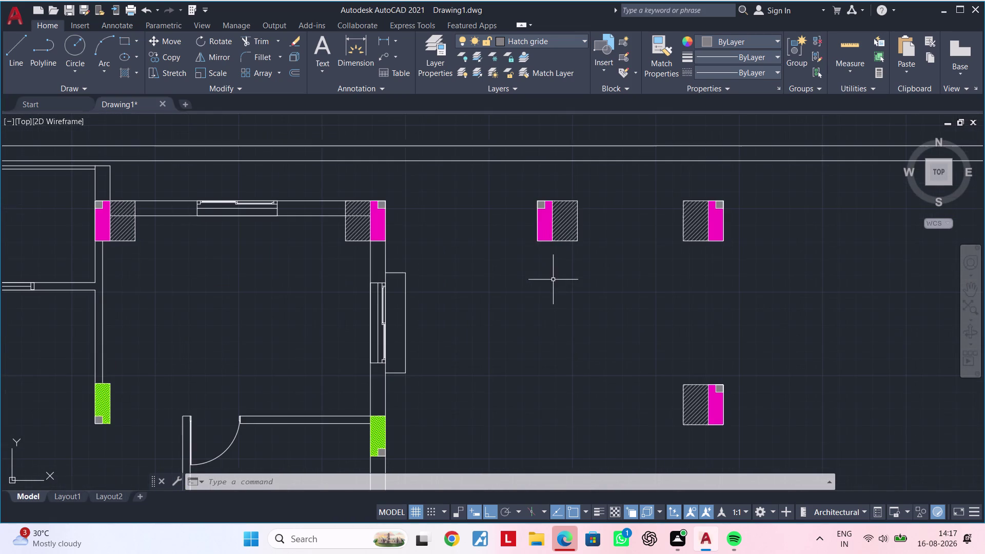
key(Escape)
click(524, 179)
click(596, 276)
text(r)
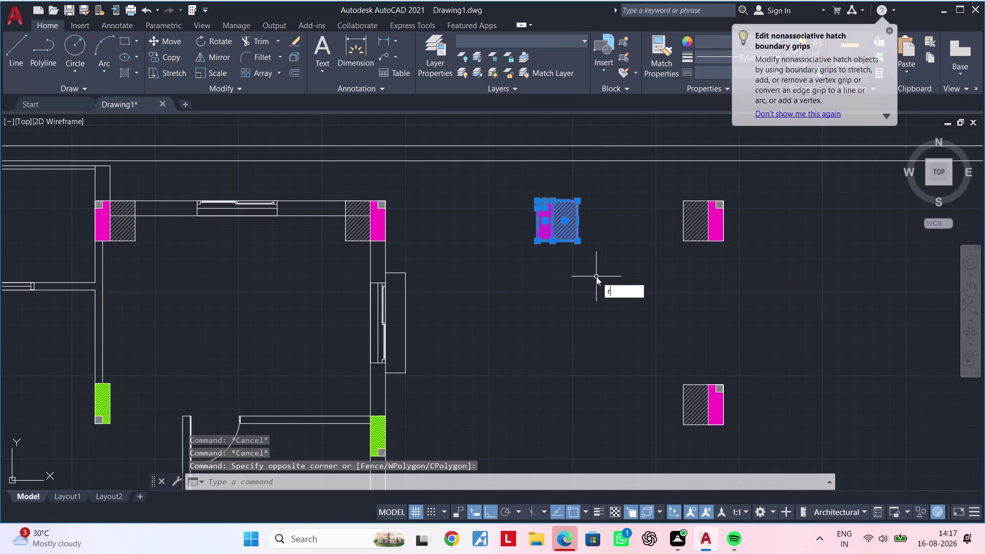
text(o)
key(space)
drag(532, 280, 544, 281)
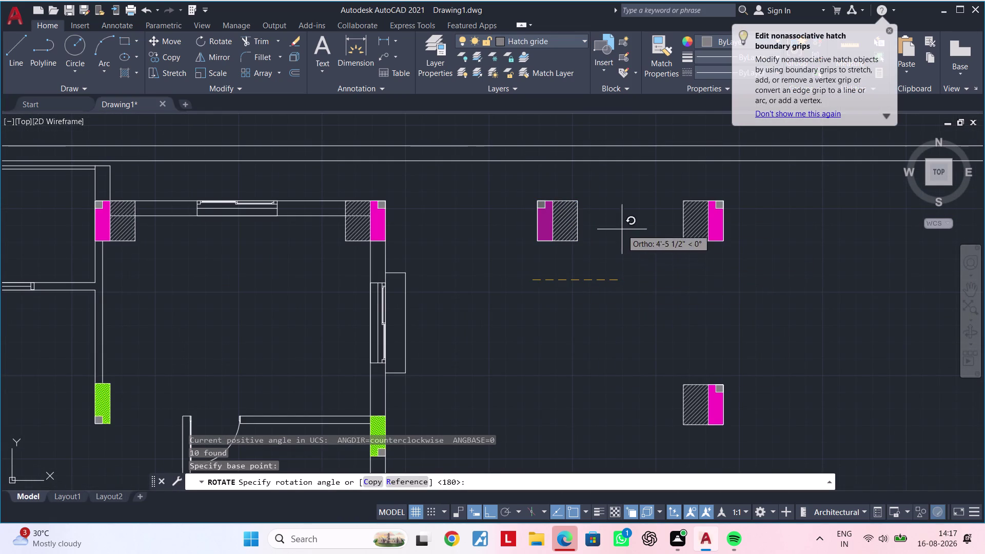
scroll(down, 3)
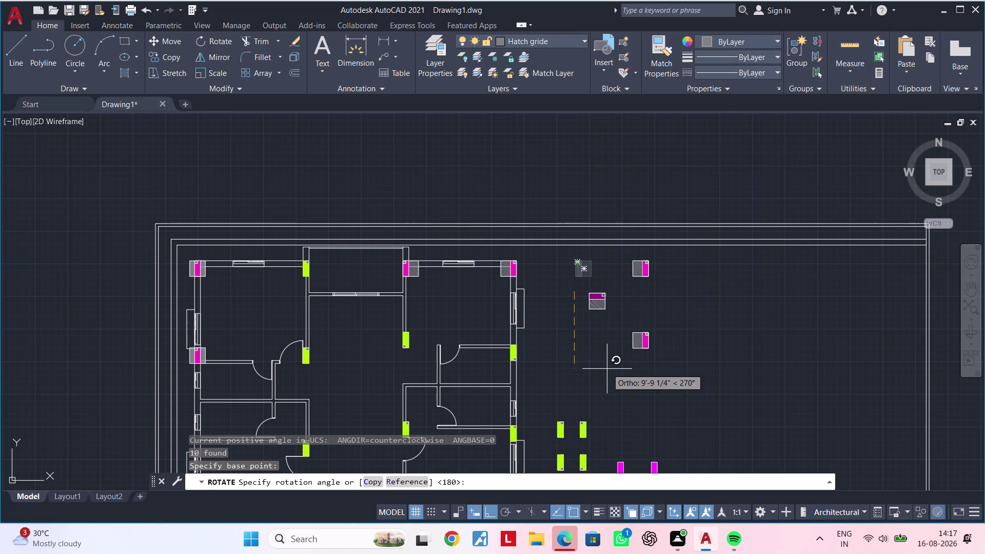
click(523, 263)
Undo that rotation, reselect the detail, and cancel a second rotation attempt.
key(ctrl+z)
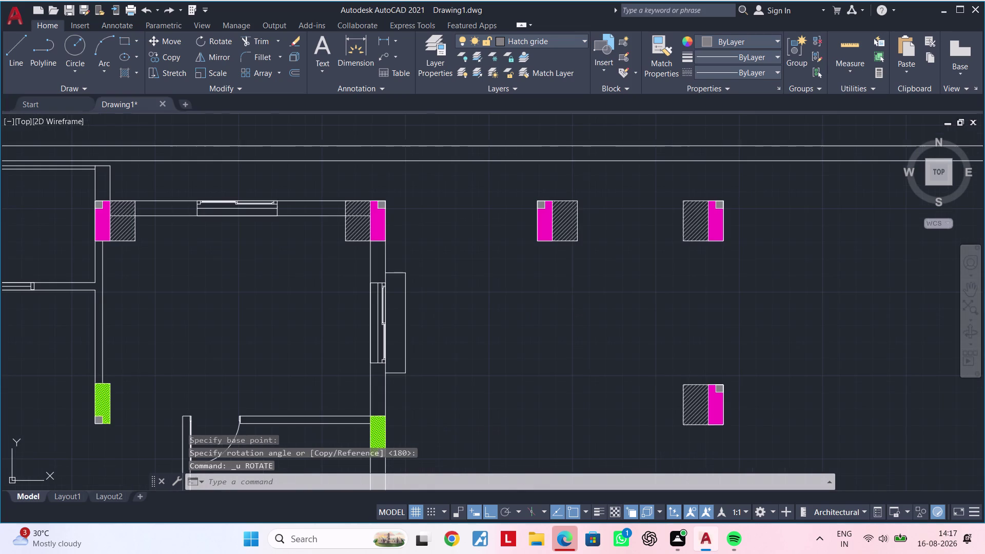
key(Escape)
scroll(down, 3)
key(Escape)
middle_click(525, 352)
click(596, 231)
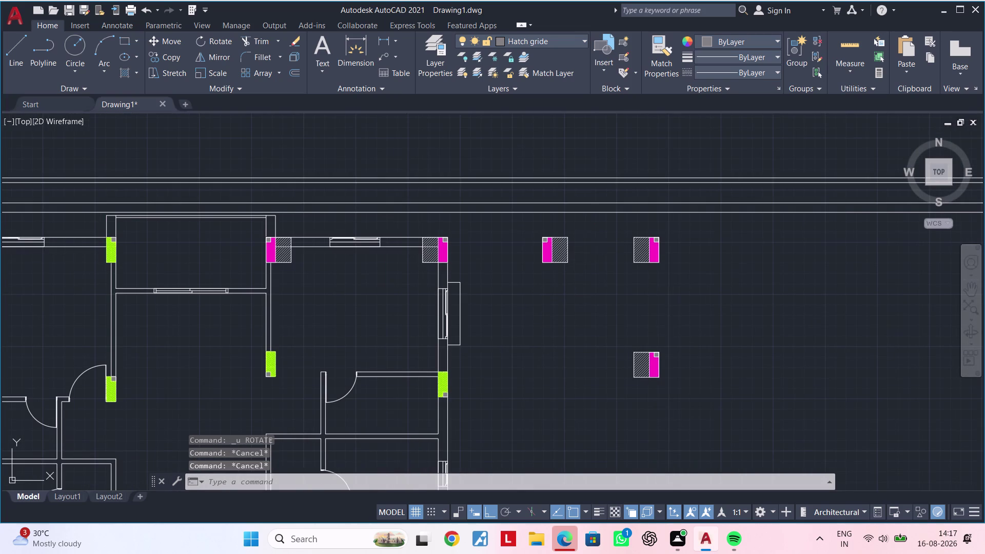
click(511, 295)
text(ro)
key(space)
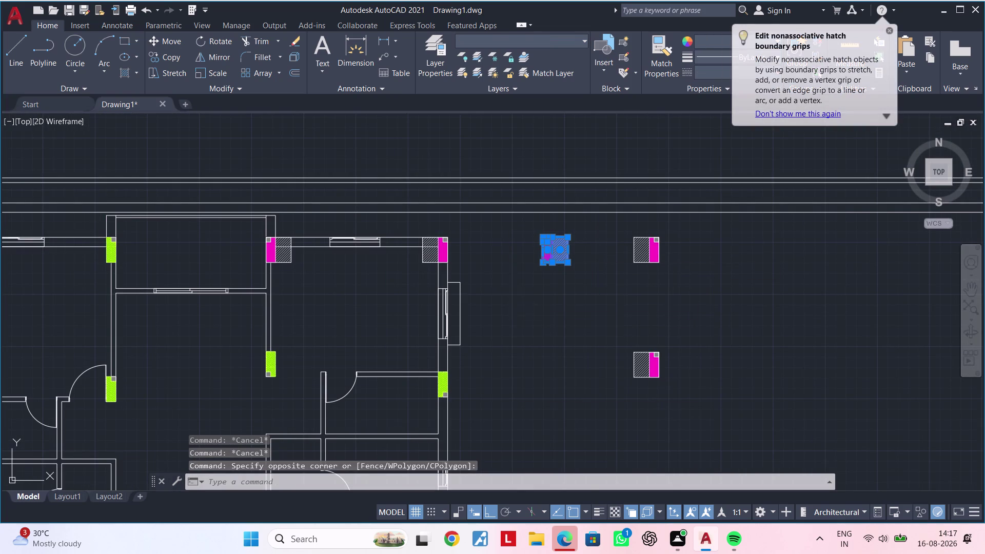
drag(510, 295, 522, 295)
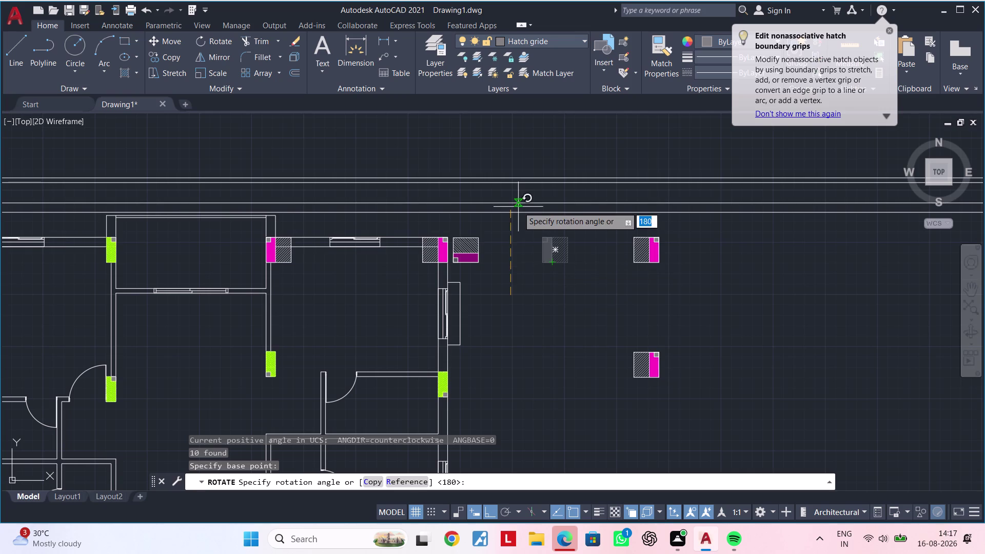
key(Escape)
middle_drag(565, 297, 513, 359)
key(Escape)
Rotate the detail 180° so its magenta strip is on the right, then reselect it.
click(538, 285)
click(451, 350)
text(r)
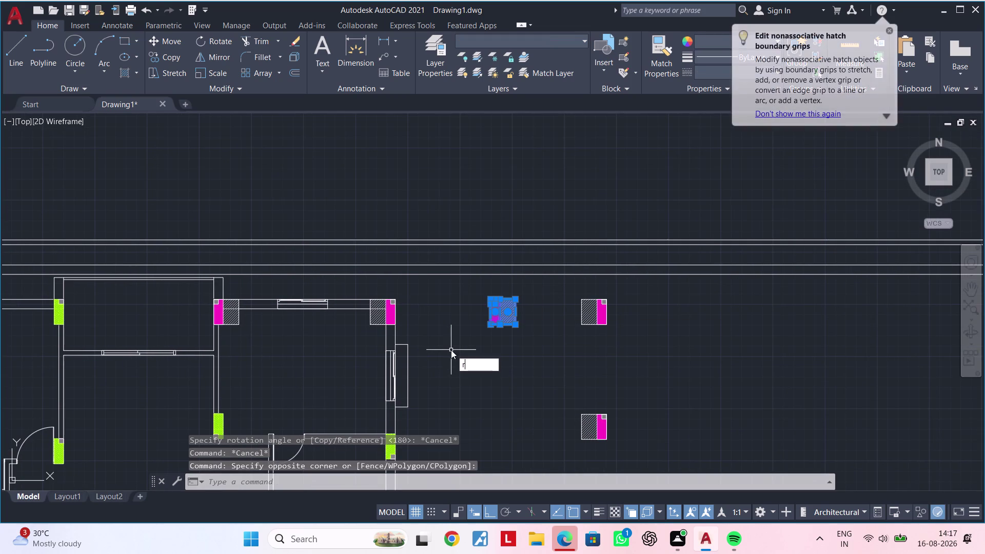
text(o)
key(space)
click(532, 306)
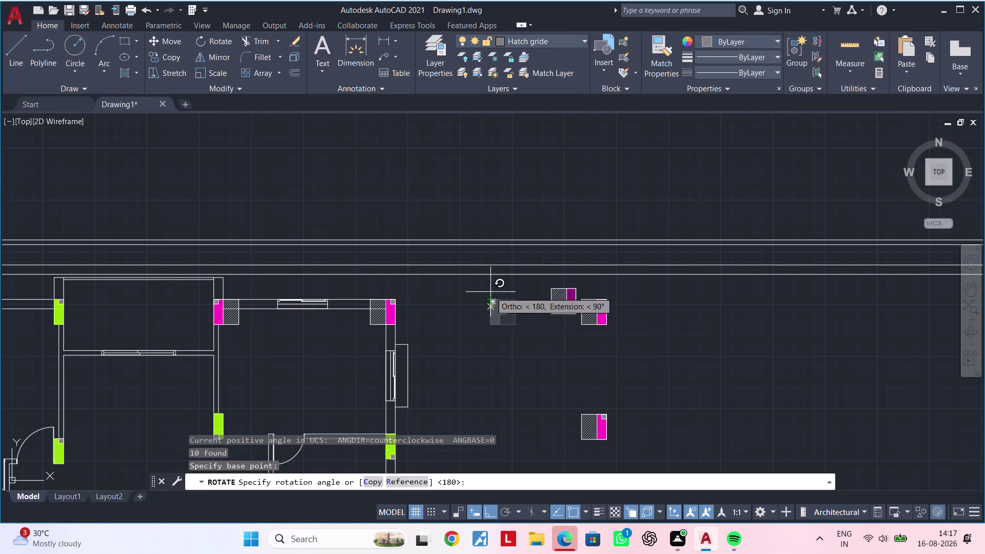
click(460, 301)
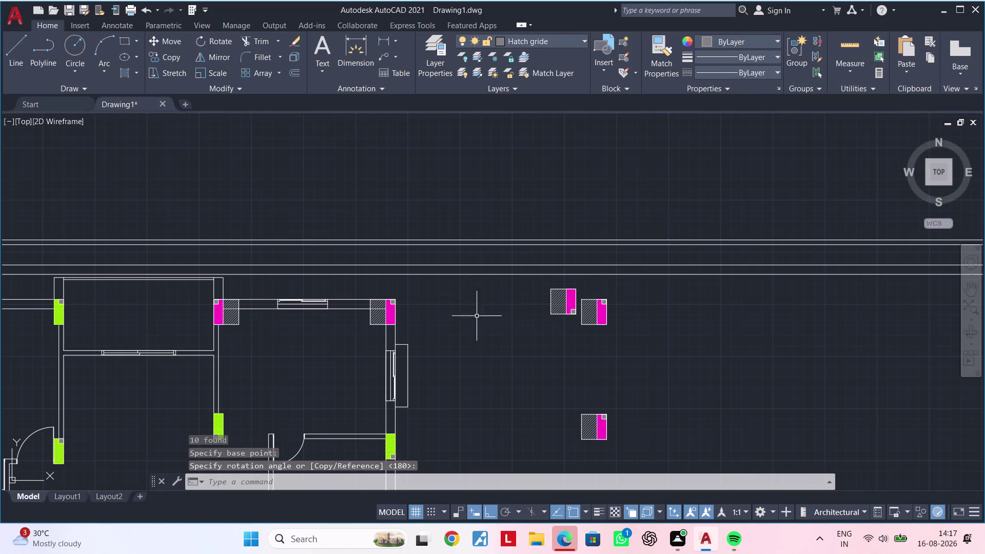
middle_drag(540, 338, 441, 360)
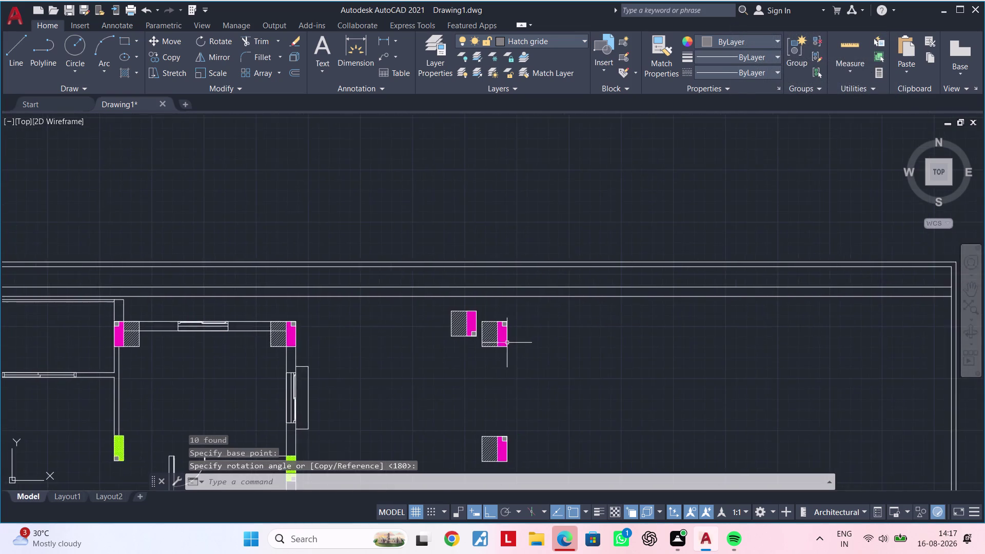
scroll(up, 3)
click(530, 275)
click(431, 374)
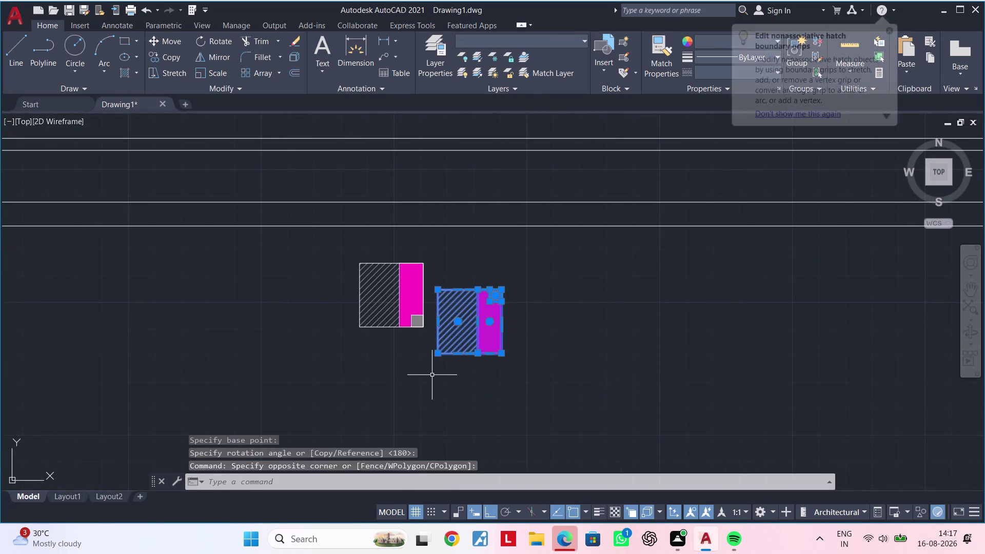
Move the selected column detail lower and to the right.
text(m)
key(space)
drag(460, 374, 467, 374)
drag(486, 378, 607, 382)
click(801, 382)
key(Escape)
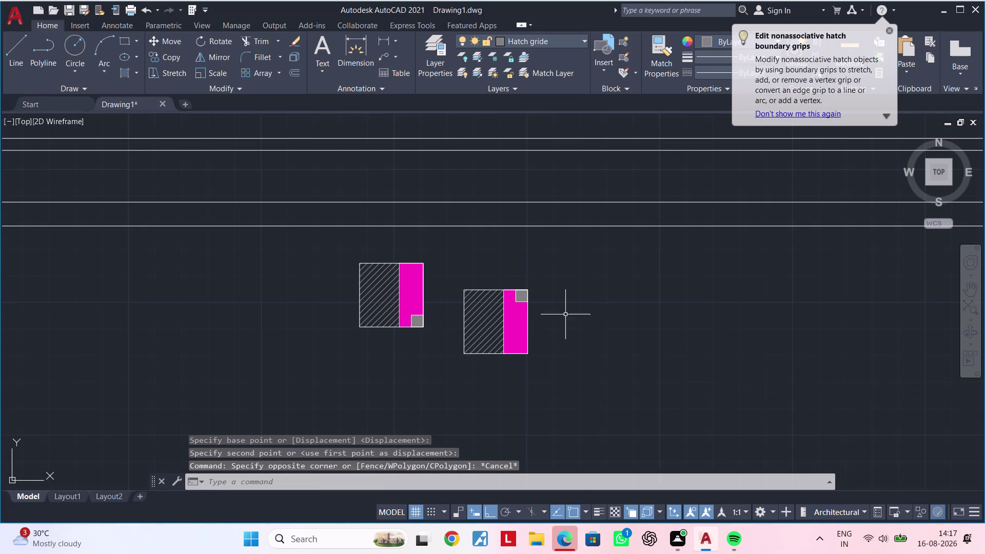
key(Escape)
Reselect the column detail and shift it farther to the right.
click(560, 266)
click(450, 374)
text(m)
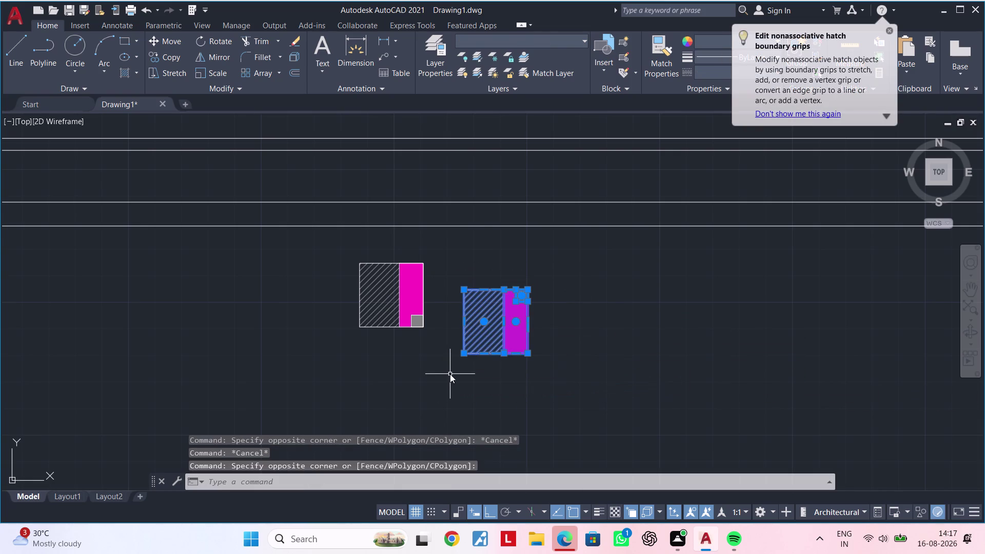
key(space)
drag(476, 376, 628, 376)
click(832, 377)
key(Escape)
middle_drag(557, 365, 790, 405)
key(Escape)
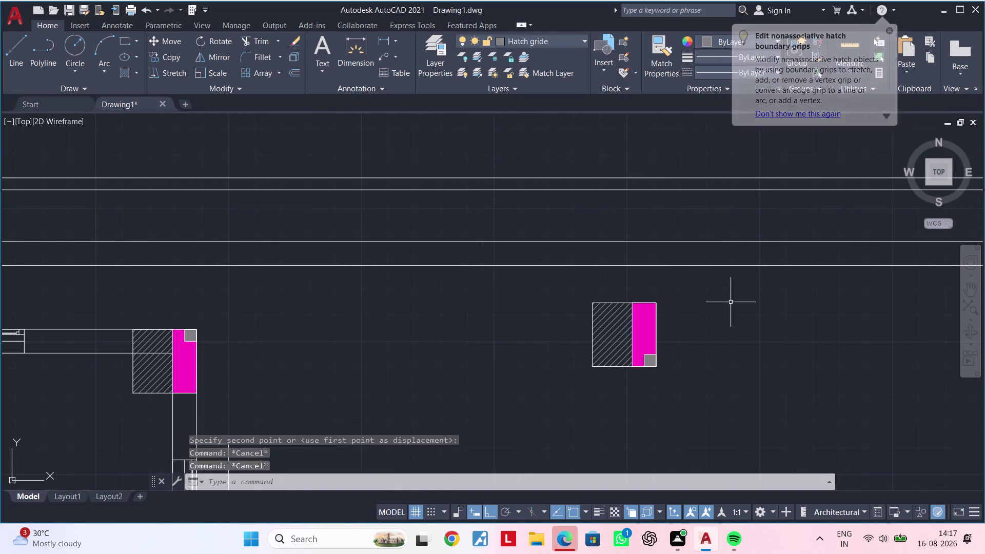
Mirror the column detail, keeping the original, so its magenta strip faces left.
click(724, 272)
click(554, 395)
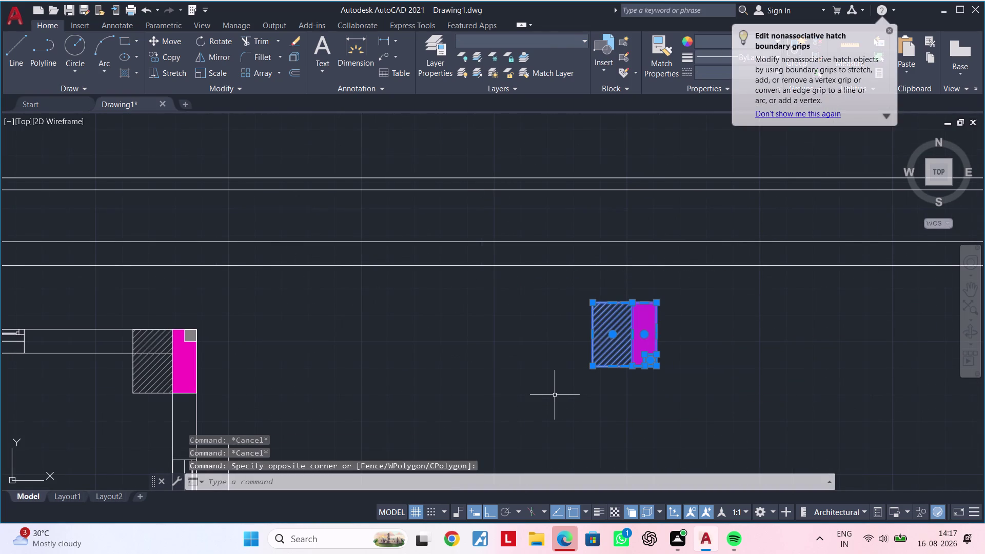
text(mi)
key(space)
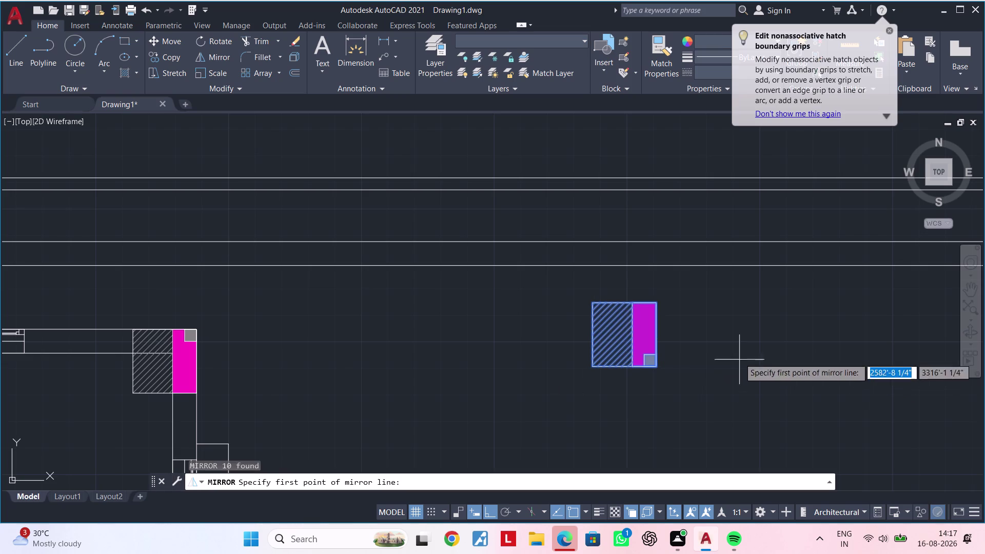
click(728, 301)
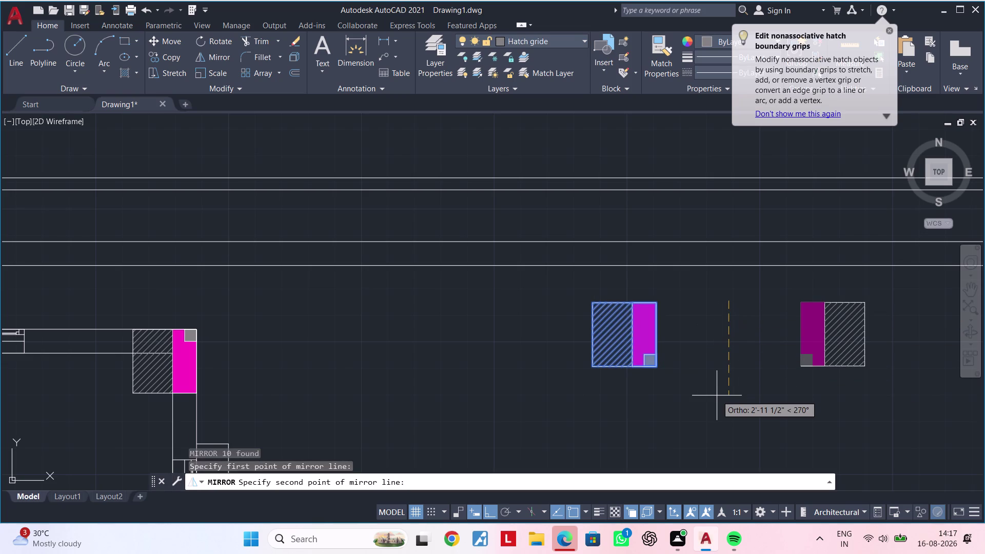
click(716, 396)
drag(740, 444, 716, 395)
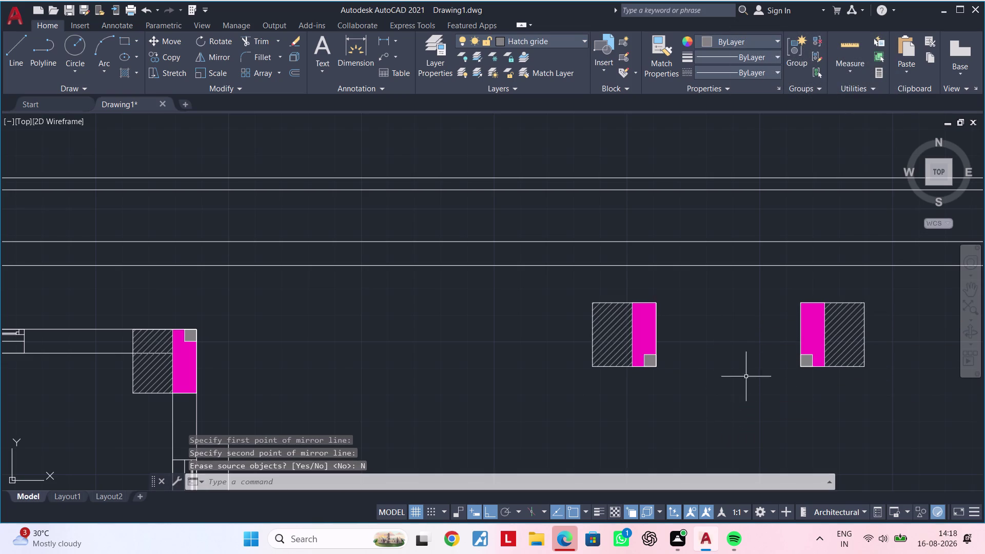
middle_drag(739, 362, 608, 364)
key(Escape)
key(Escape)
key(Escape)
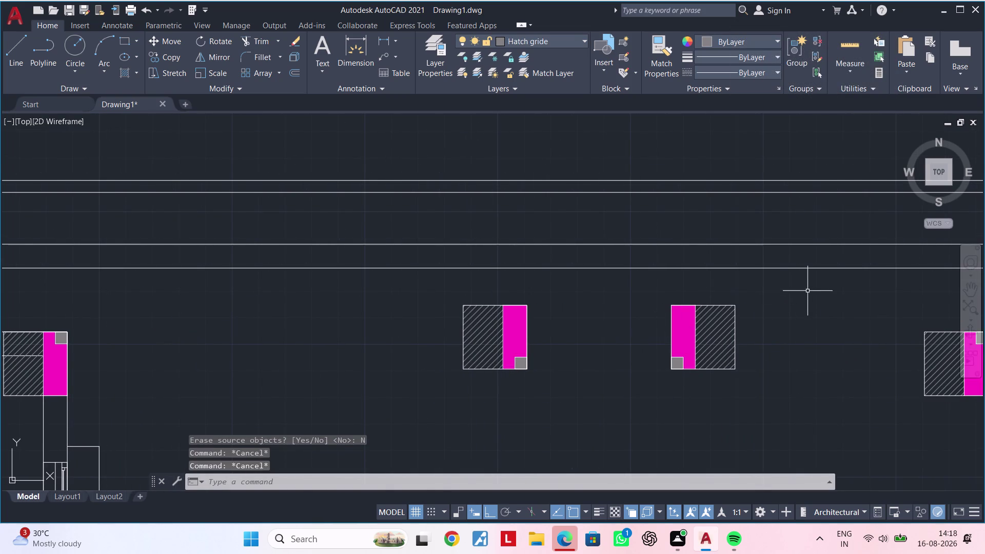
Select the mirrored column detail and launch Copy with CO.
click(781, 277)
click(615, 410)
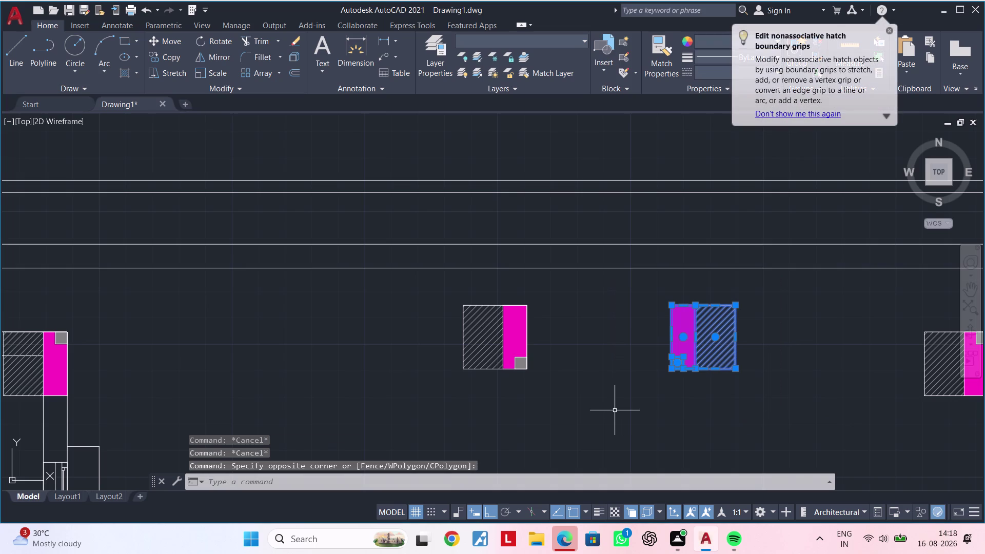
text(co)
key(space)
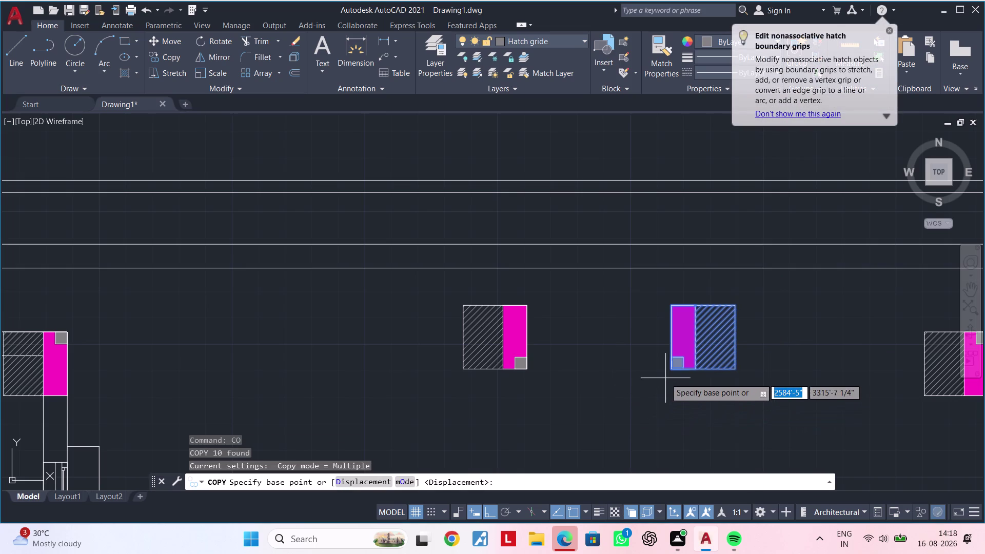
Copy the column detail from its base point to a wall corner in the floor plan.
click(670, 373)
scroll(down, 3)
middle_drag(567, 414, 644, 238)
middle_drag(591, 377, 592, 374)
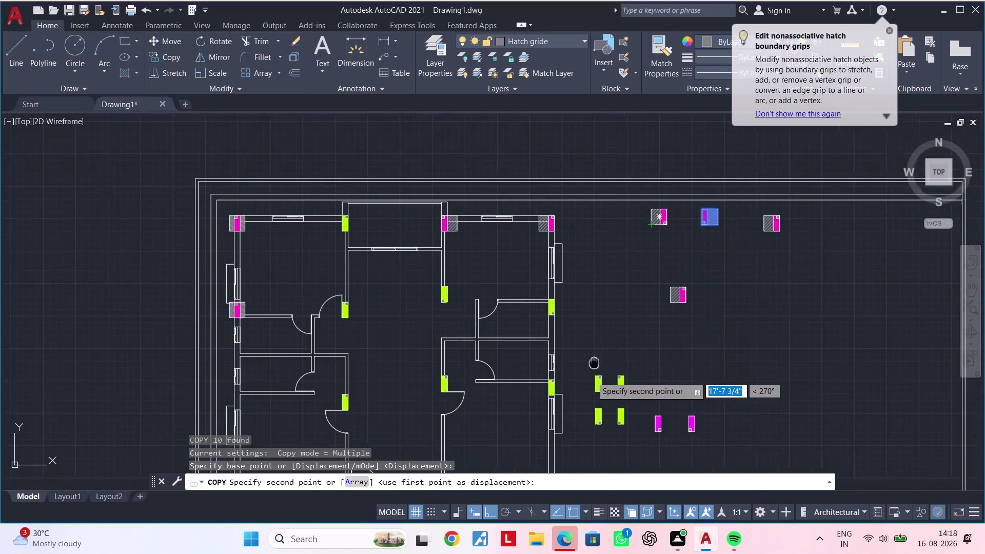
middle_drag(591, 374, 621, 275)
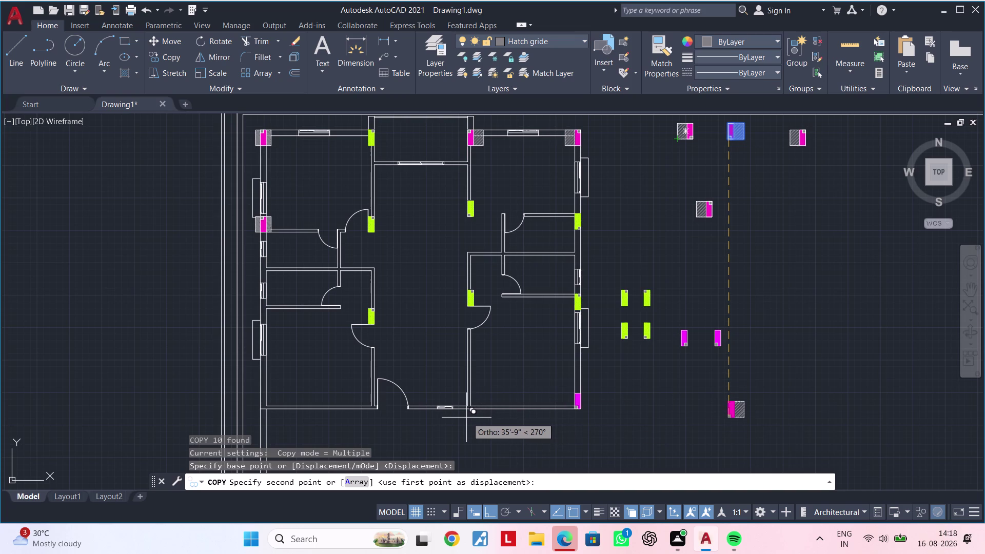
scroll(up, 3)
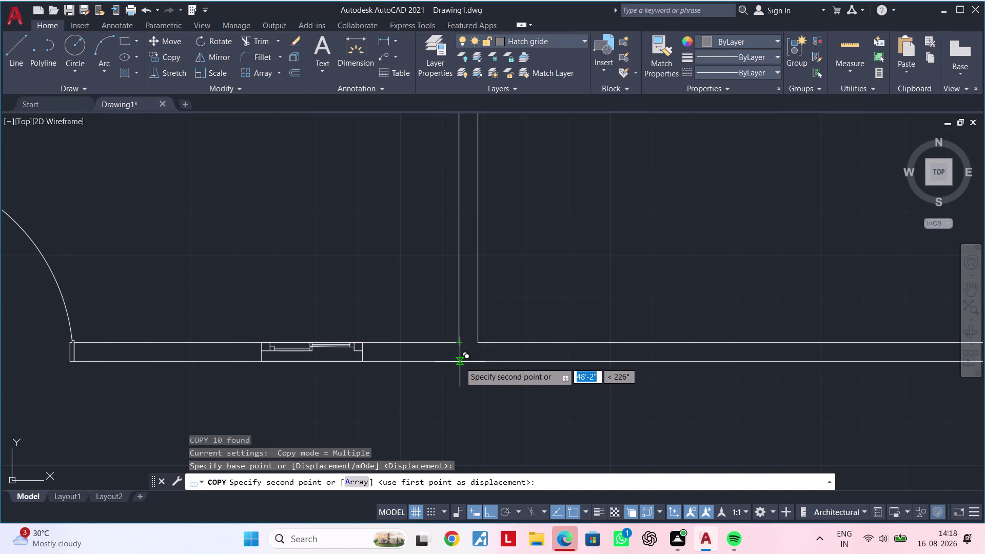
scroll(up, 3)
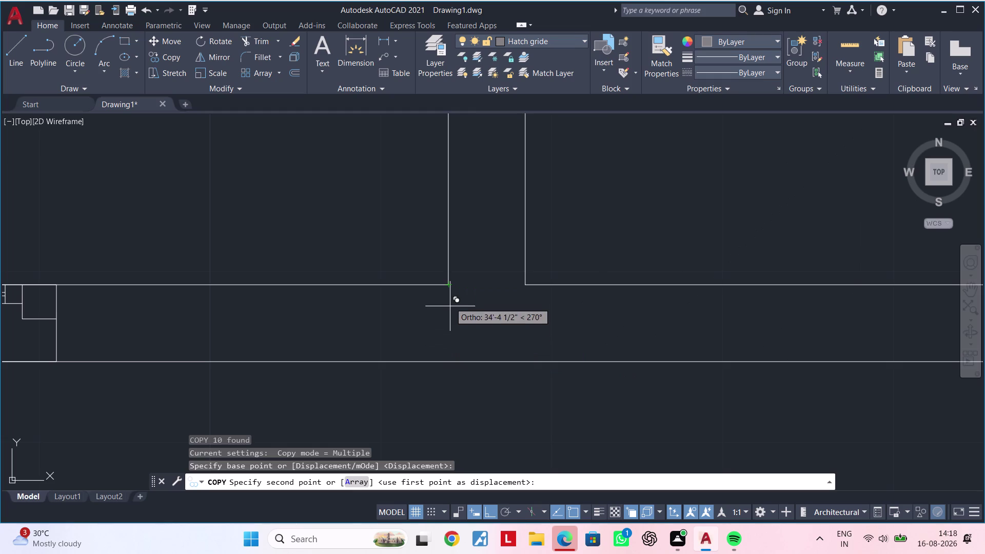
click(448, 287)
scroll(down, 3)
middle_drag(460, 338, 446, 372)
key(Escape)
key(Escape)
Move the new copy so its corner lands on the wall corner.
click(426, 168)
click(620, 366)
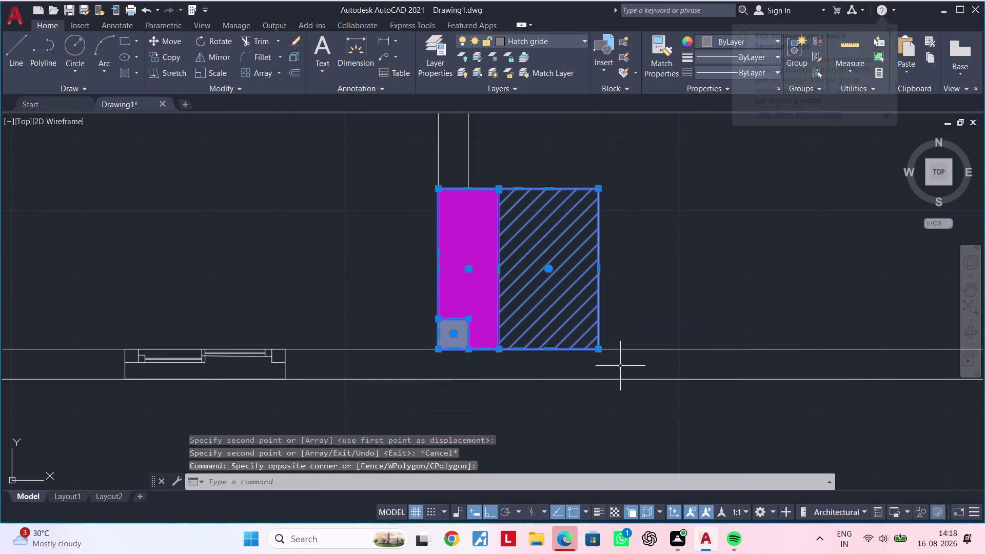
text(m)
key(space)
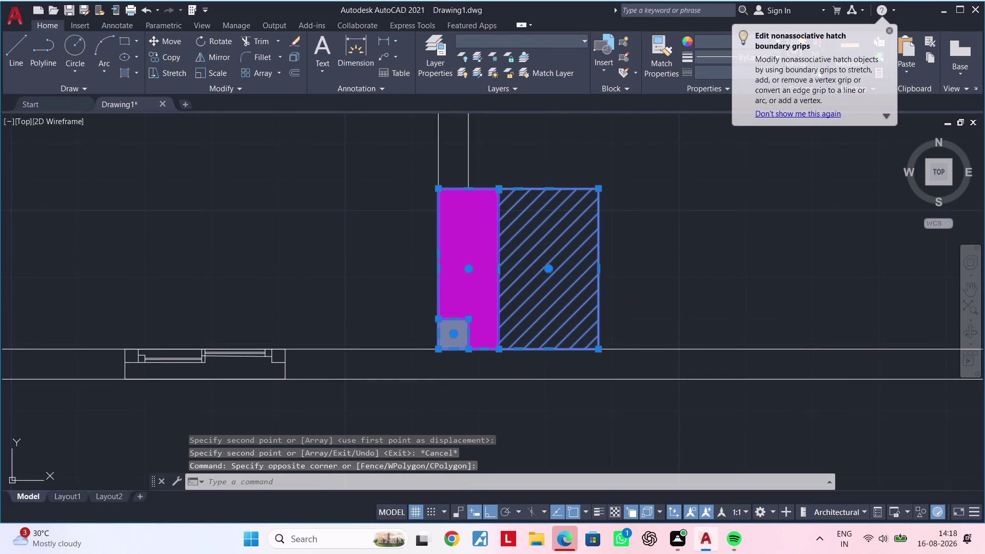
scroll(up, 3)
click(437, 348)
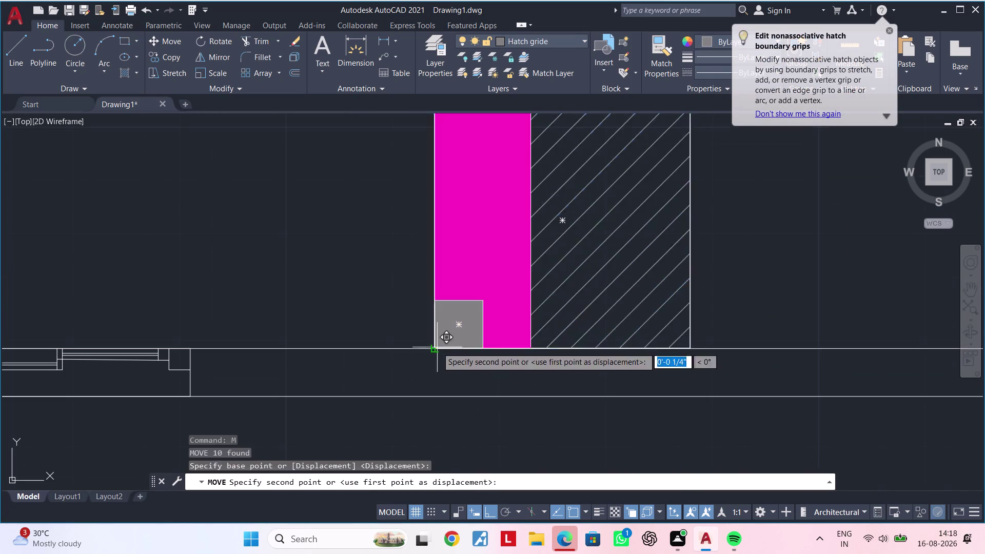
click(433, 396)
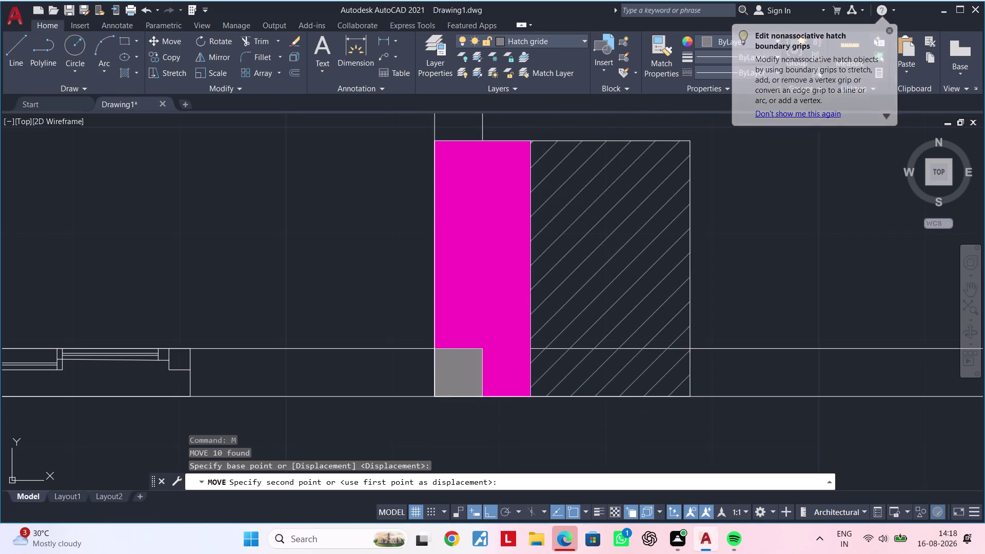
scroll(down, 3)
middle_drag(575, 446, 572, 352)
key(Escape)
key(Escape)
Pan along the wall, select the column detail by the window, and start Move.
middle_drag(546, 372, 592, 368)
scroll(up, 3)
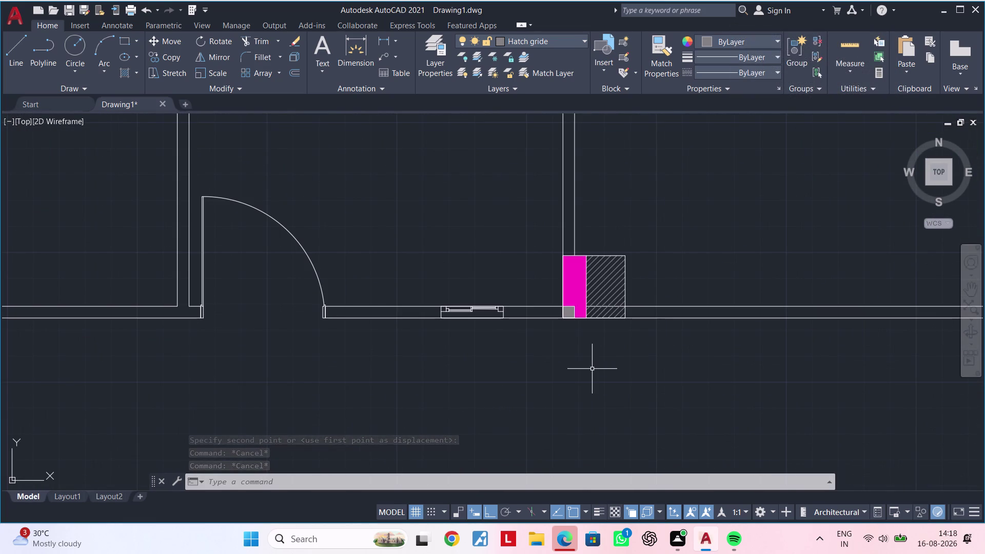
key(Escape)
middle_drag(581, 364, 575, 366)
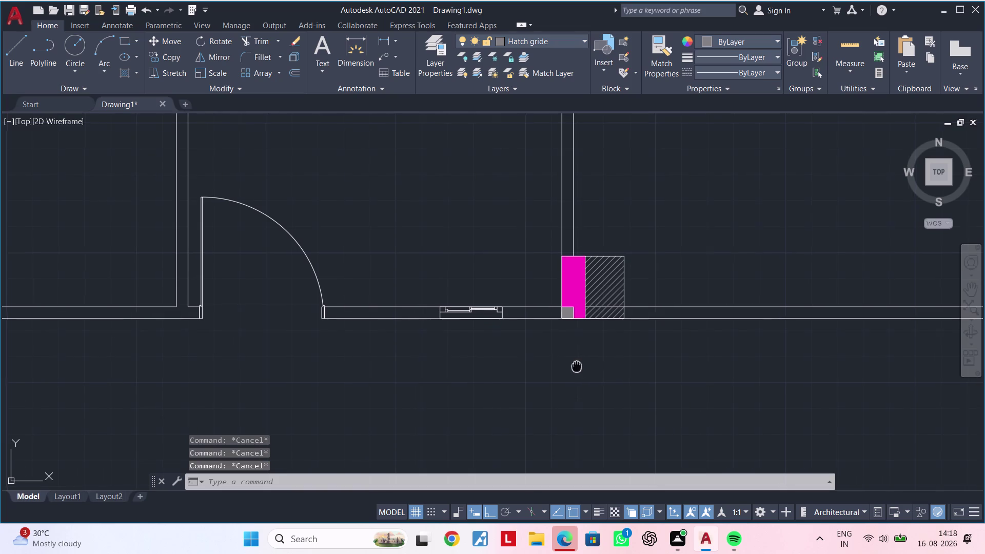
middle_drag(574, 367, 547, 380)
key(Escape)
key(Escape)
click(514, 251)
click(625, 359)
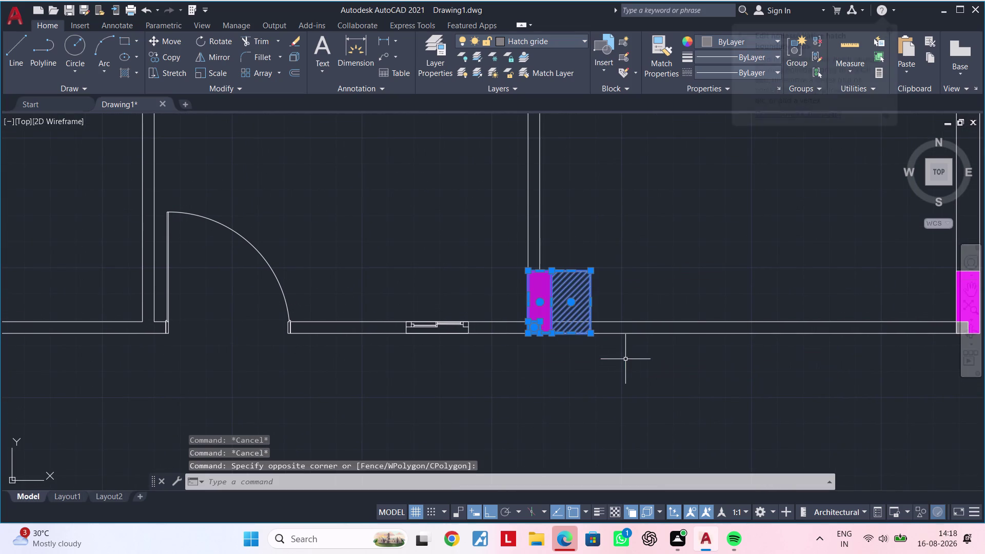
text(m)
key(space)
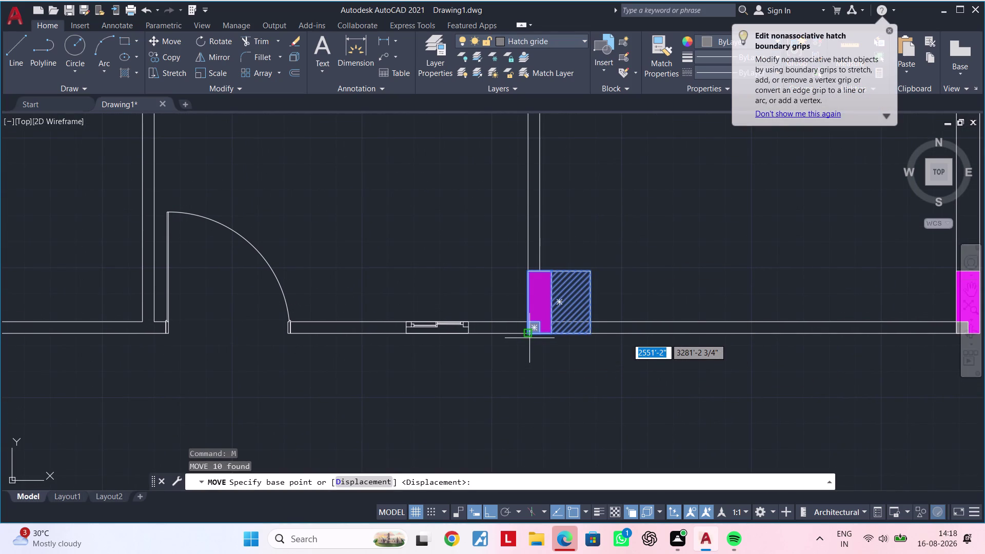
Place the detail's lower corner at the wall corner beside the door.
click(529, 338)
scroll(down, 3)
middle_drag(406, 356, 590, 366)
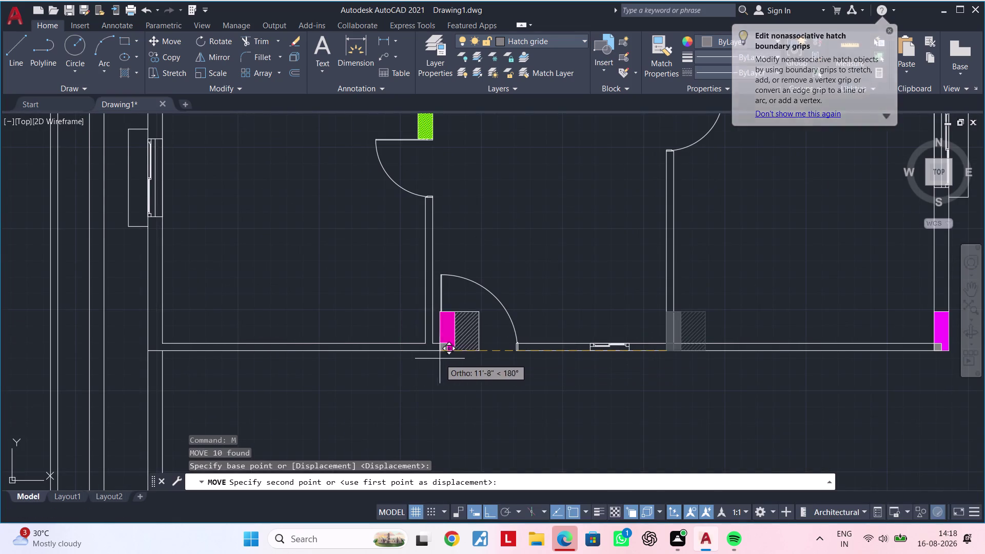
scroll(up, 3)
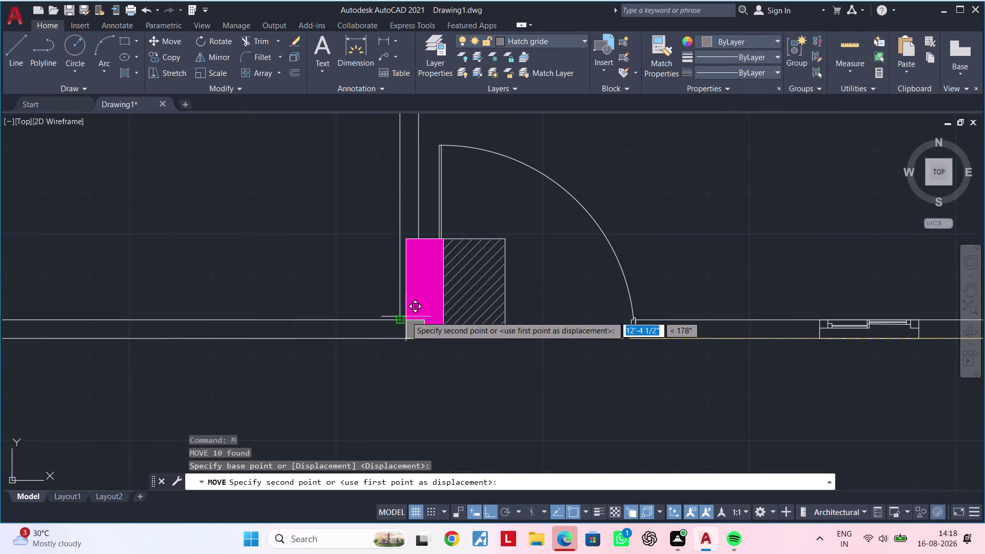
scroll(up, 3)
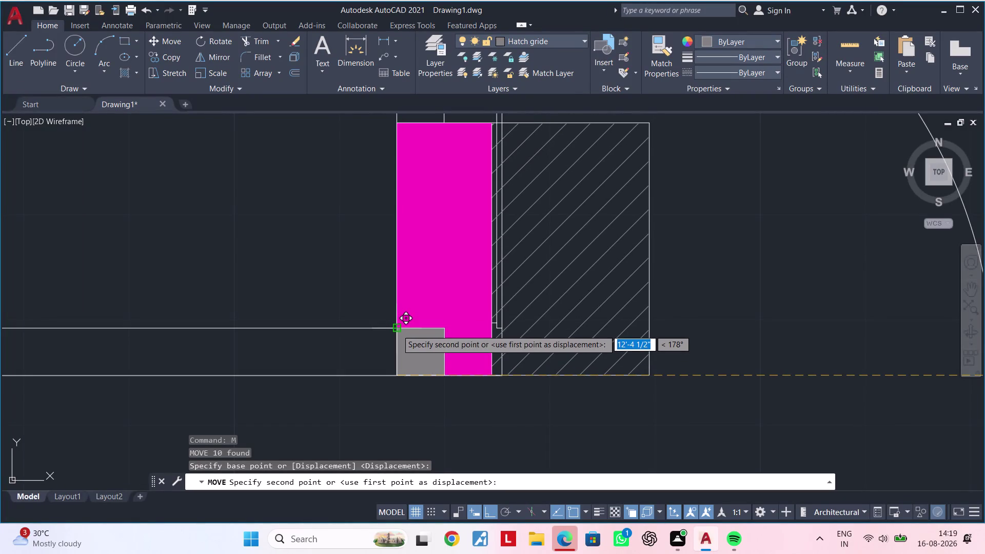
click(395, 378)
key(Escape)
scroll(down, 3)
middle_drag(411, 352, 404, 389)
key(Escape)
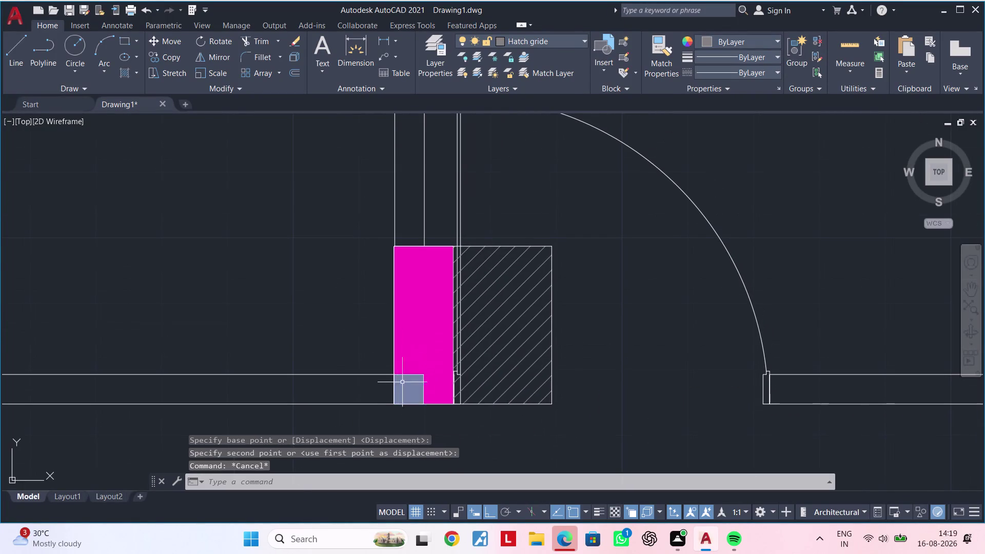
Nudge the column detail so it sits flush with the wall.
click(375, 220)
click(578, 419)
text(m)
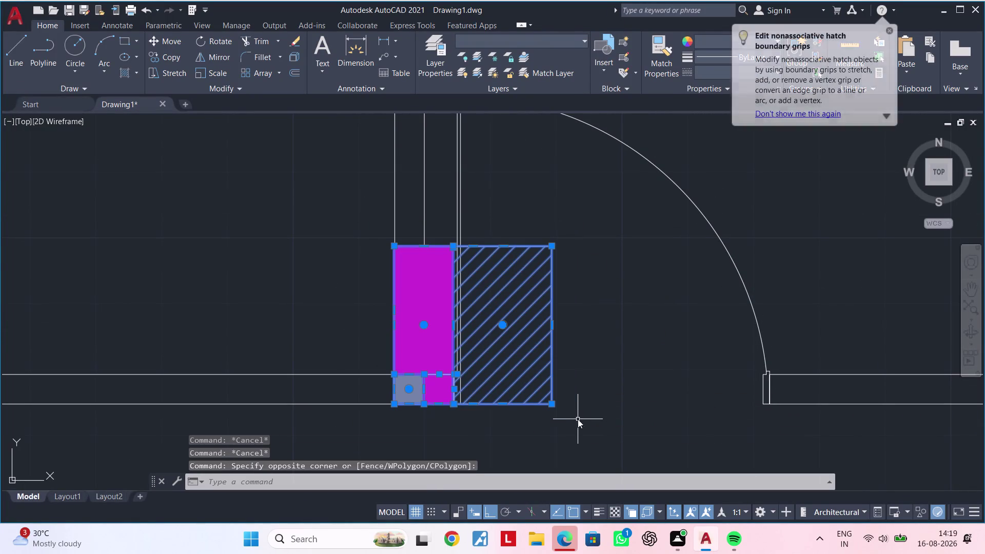
key(space)
scroll(up, 3)
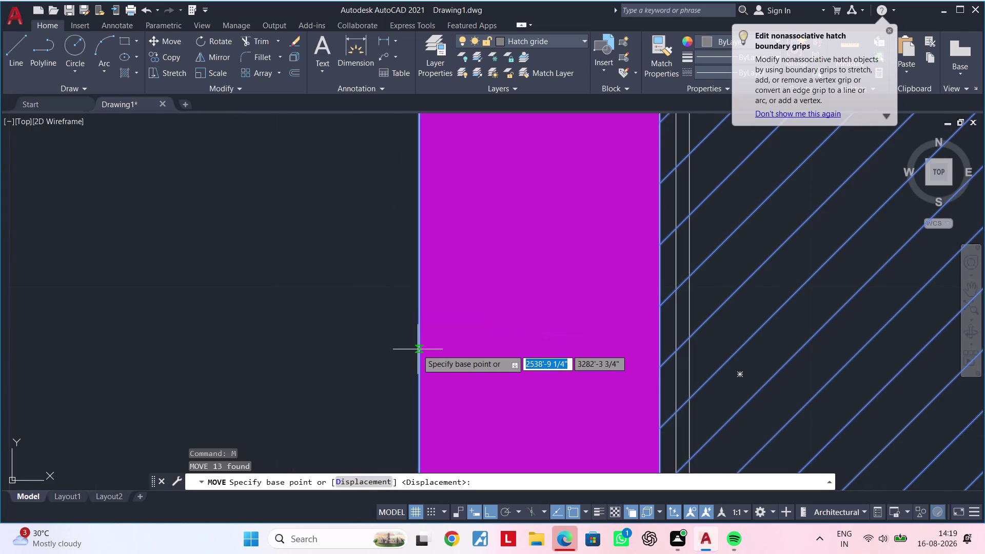
scroll(down, 3)
click(417, 349)
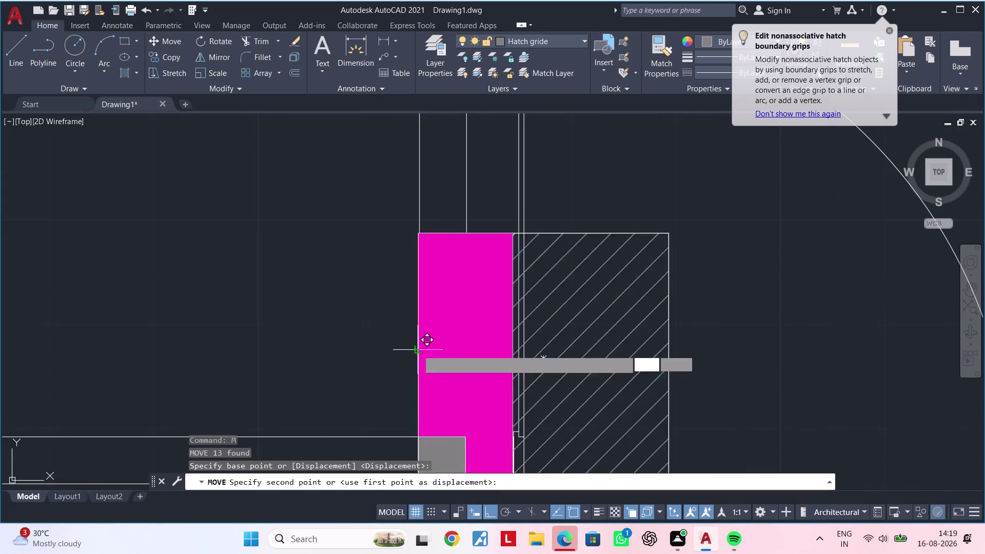
click(422, 351)
scroll(down, 3)
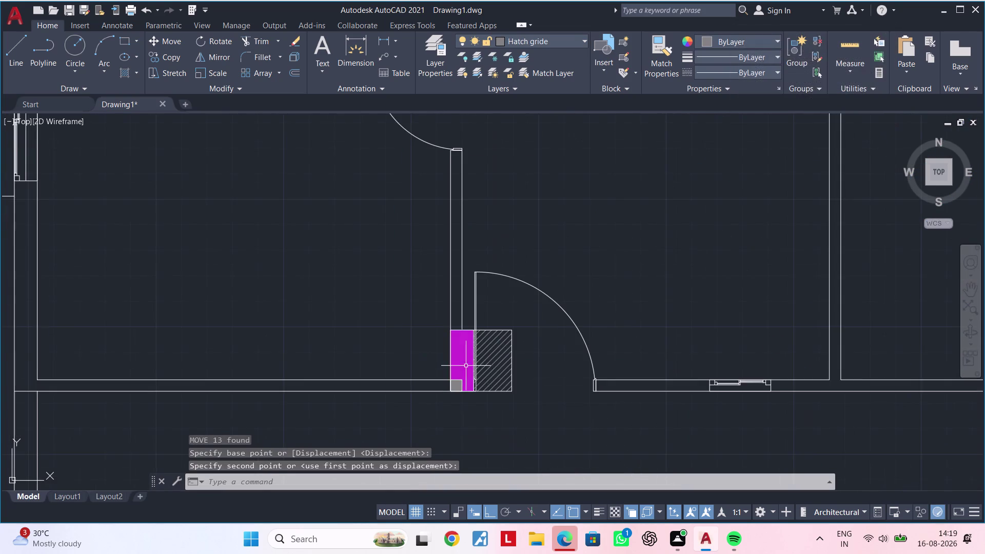
middle_drag(466, 366, 462, 339)
key(Escape)
key(Escape)
Pan across the floor plan to check the column placement.
scroll(down, 3)
middle_drag(483, 399, 629, 391)
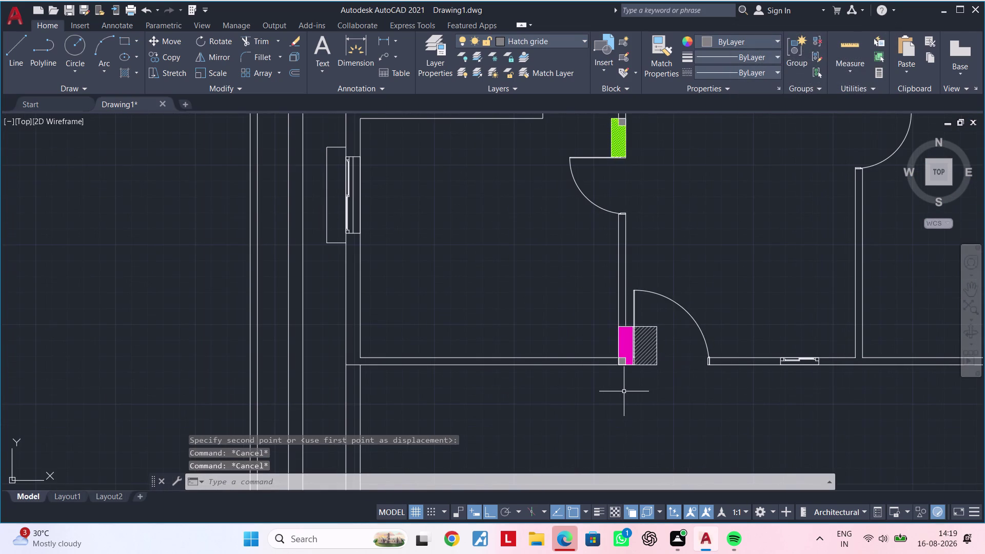
key(Escape)
key(Escape)
key(Escape)
key(Escape)
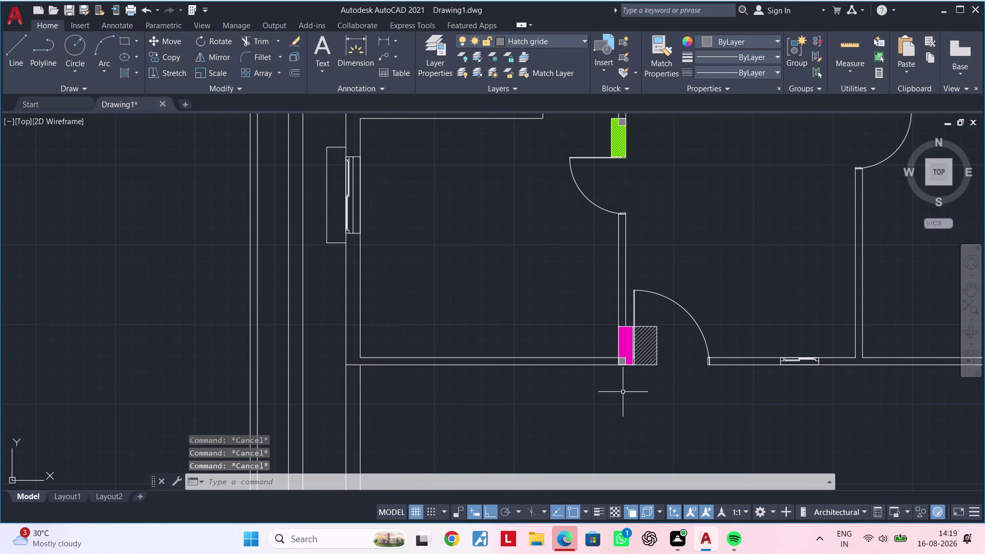
middle_drag(570, 394, 508, 404)
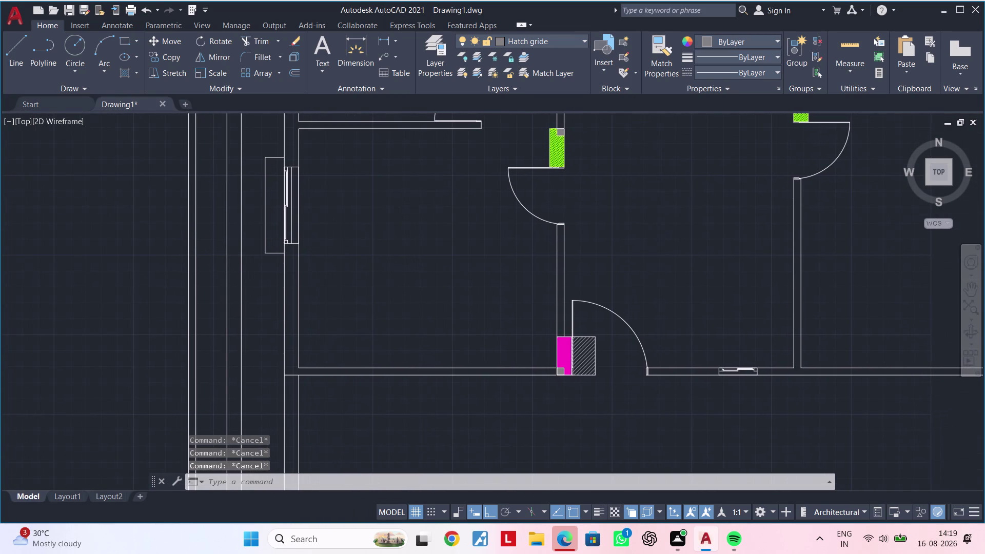
Zoom to the column detail beside the door, select it, and start Move.
scroll(down, 3)
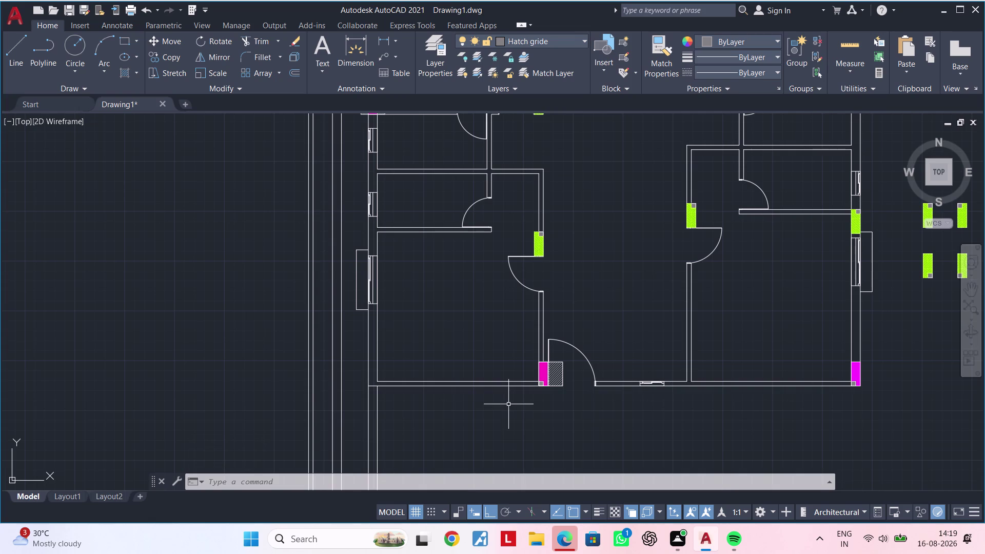
key(Escape)
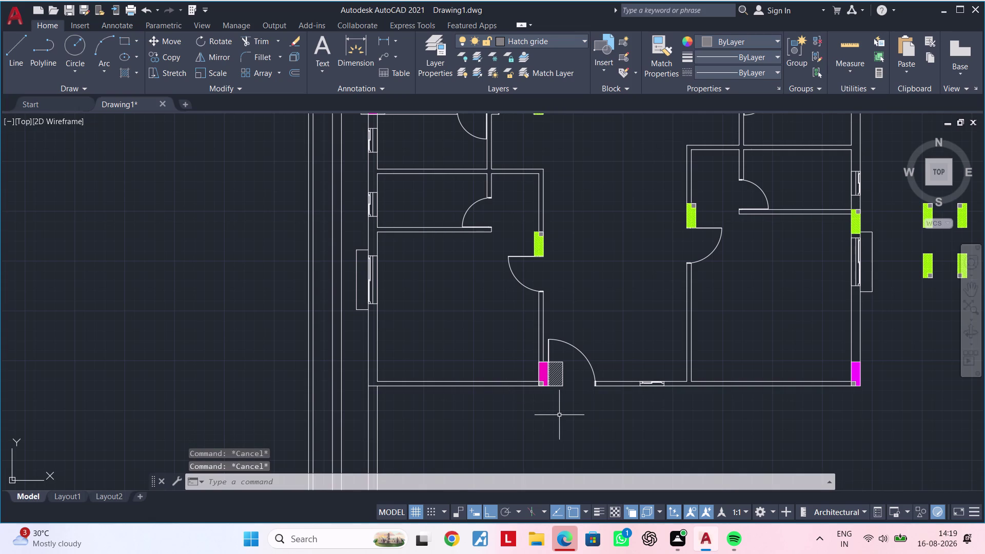
middle_drag(571, 417, 452, 424)
scroll(up, 3)
middle_drag(445, 404, 436, 413)
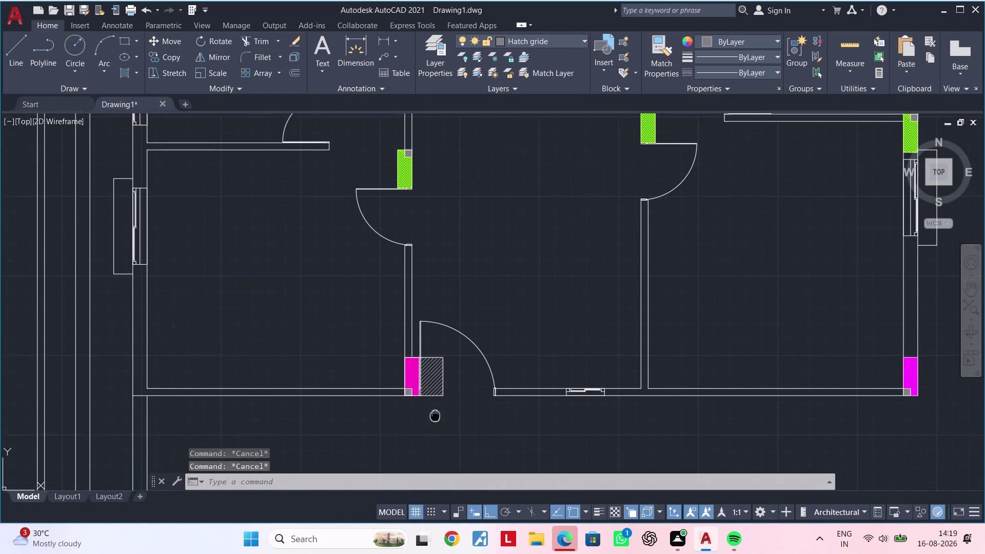
middle_drag(435, 413, 434, 415)
key(Escape)
drag(386, 333, 400, 341)
click(458, 425)
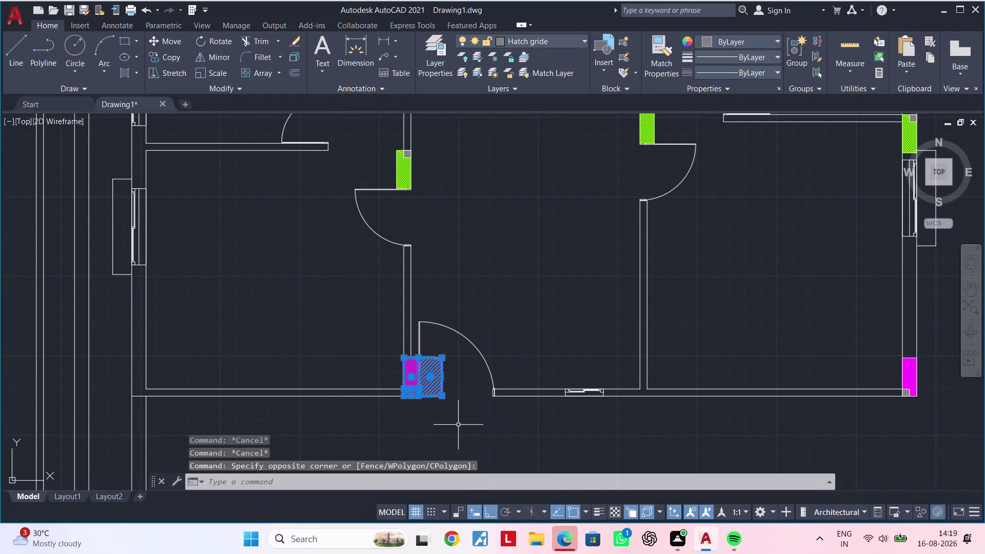
text(m)
key(space)
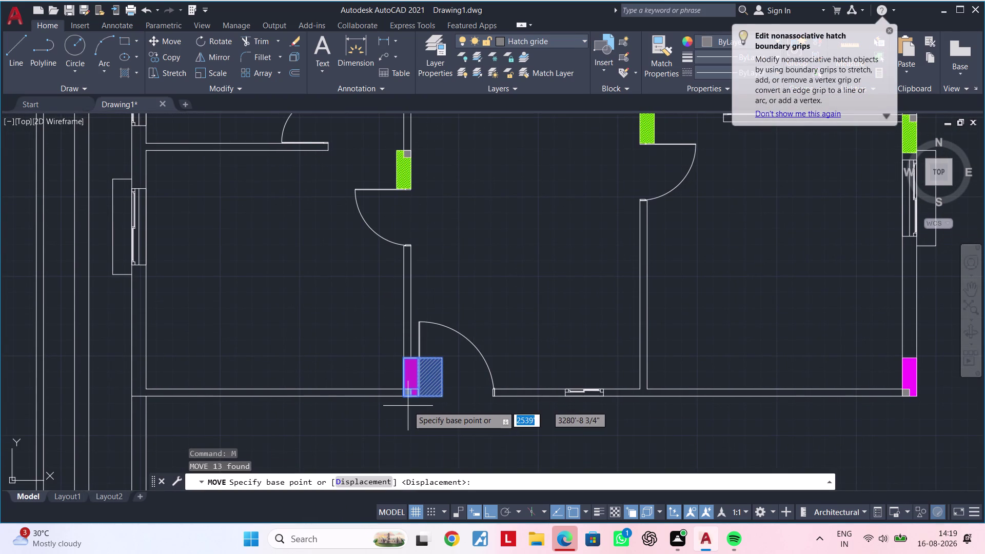
Move the detail by its corner to the next interior wall corner.
scroll(up, 3)
click(392, 384)
middle_drag(625, 391, 482, 387)
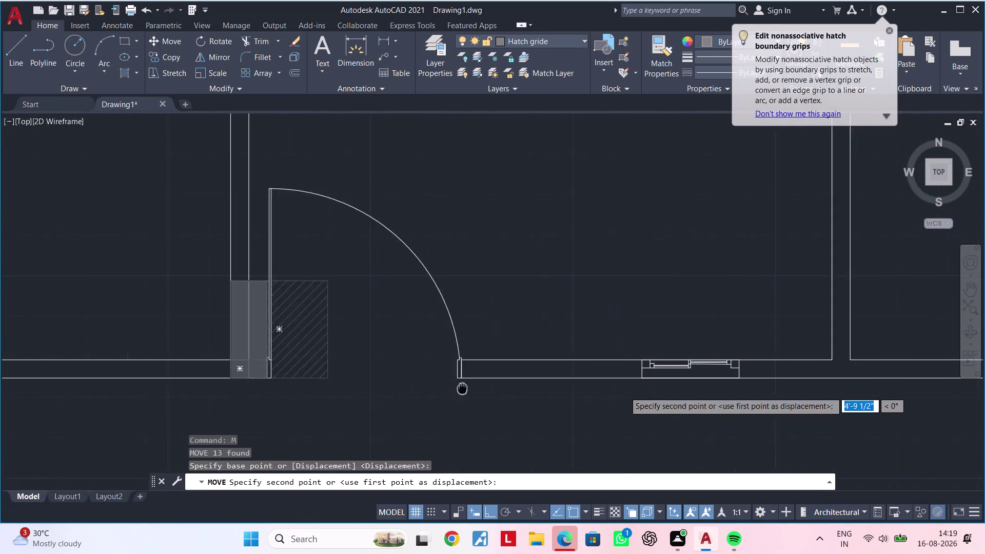
middle_drag(482, 387, 398, 388)
scroll(up, 3)
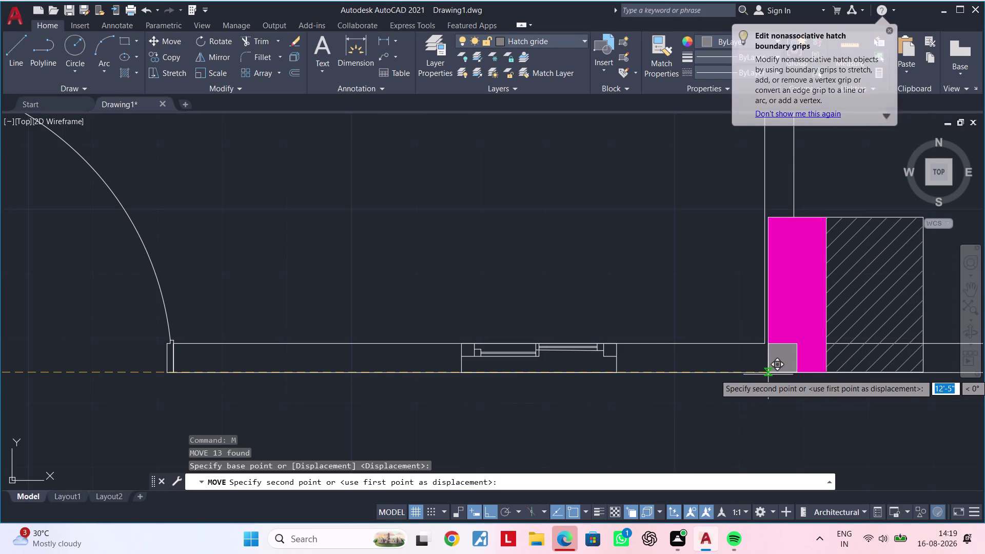
click(773, 374)
key(Escape)
middle_drag(783, 387, 627, 412)
key(Escape)
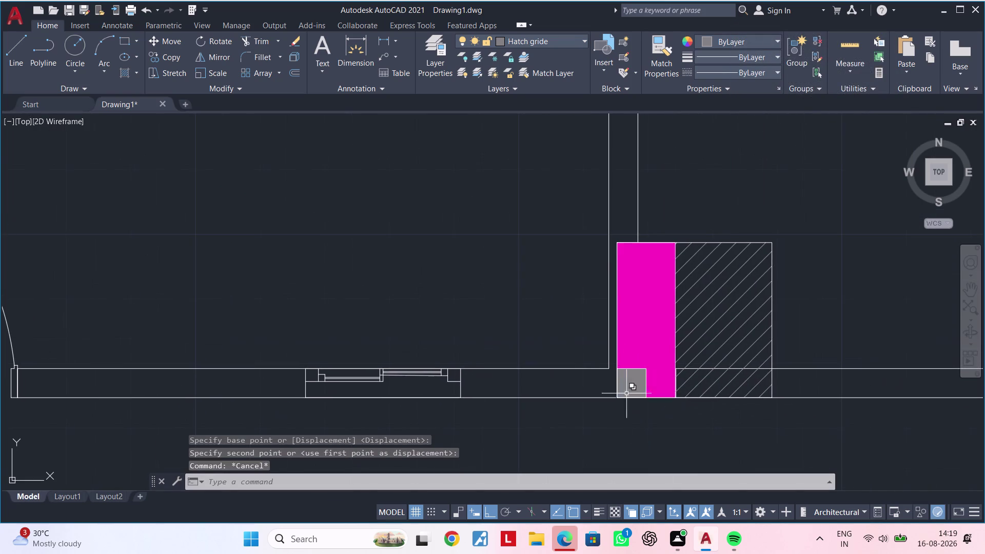
key(Escape)
Reselect the column detail and pick a base point for another move.
click(602, 230)
click(843, 417)
text(m)
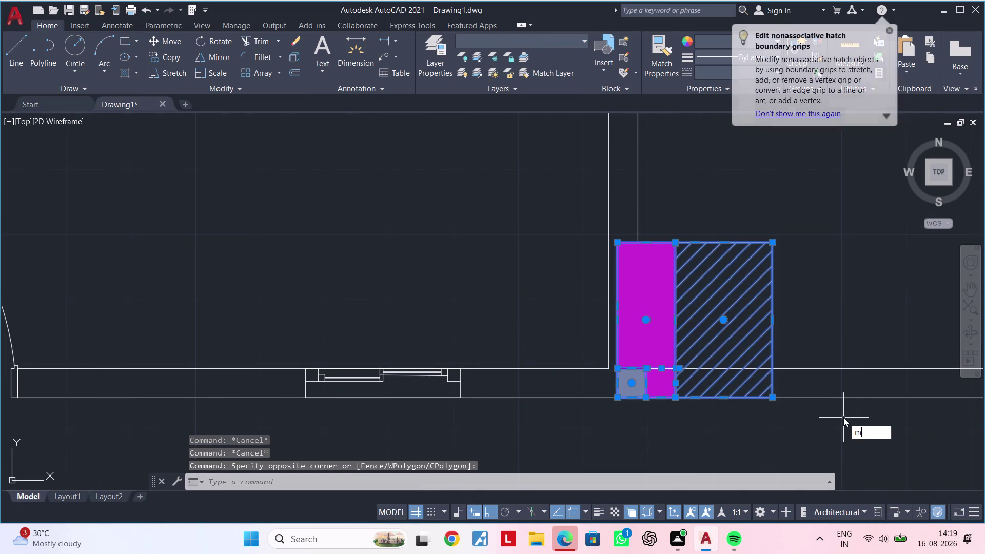
key(space)
scroll(up, 3)
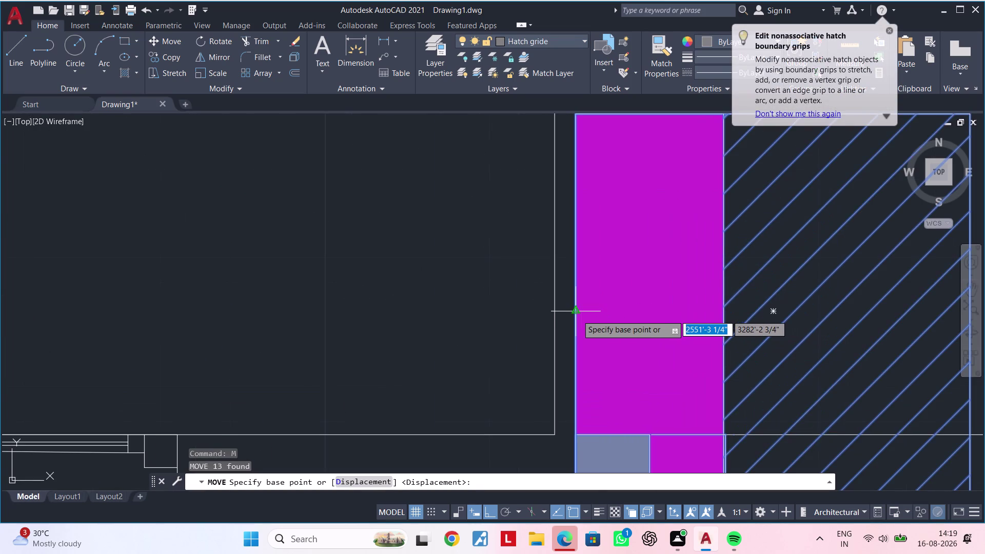
click(577, 315)
click(554, 316)
scroll(down, 3)
middle_drag(606, 335, 606, 301)
key(Escape)
Pan toward the target column and window-select the placed column detail.
scroll(down, 3)
middle_drag(567, 387, 692, 374)
key(Escape)
key(Escape)
middle_drag(682, 378, 611, 398)
key(Escape)
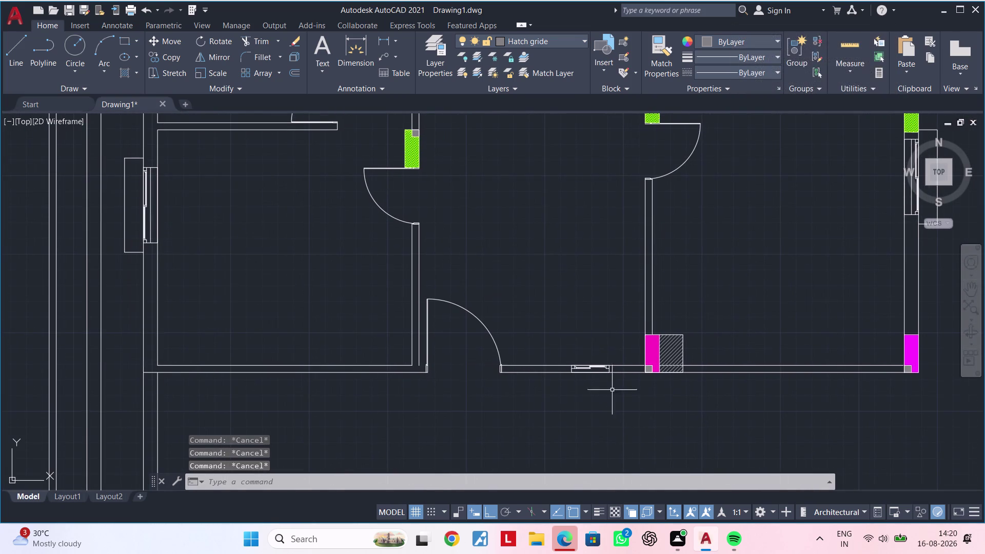
drag(622, 308, 641, 320)
click(711, 410)
Copy the column detail to a spot below the floor plan and centre it in view.
text(c)
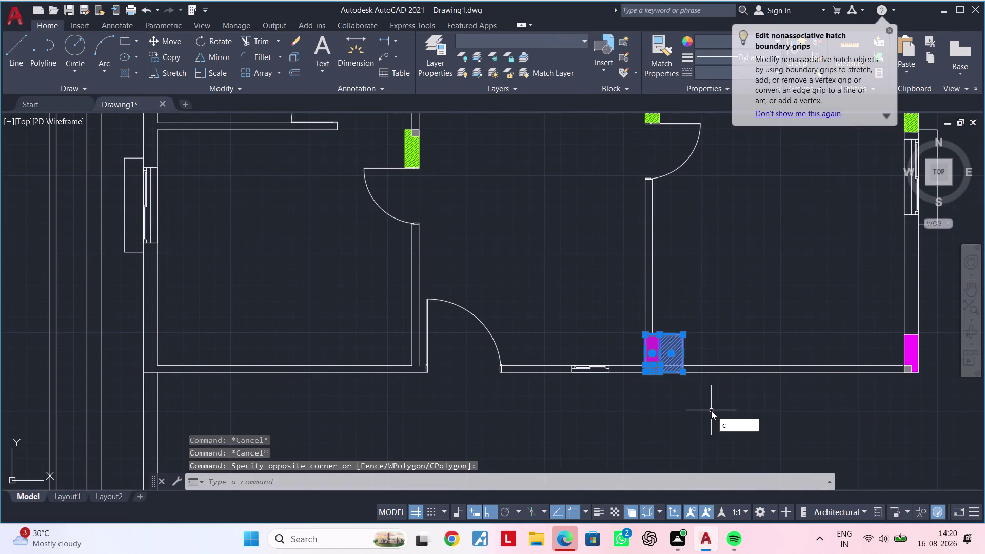
text(o)
key(space)
click(711, 410)
middle_drag(702, 433, 691, 331)
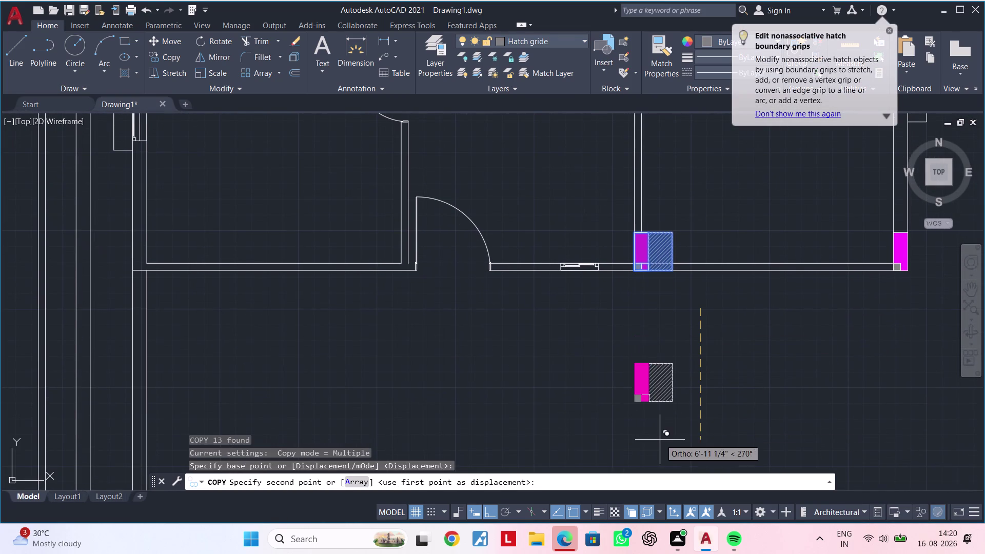
click(661, 409)
key(Escape)
key(Escape)
scroll(up, 3)
middle_drag(659, 384, 609, 398)
key(Escape)
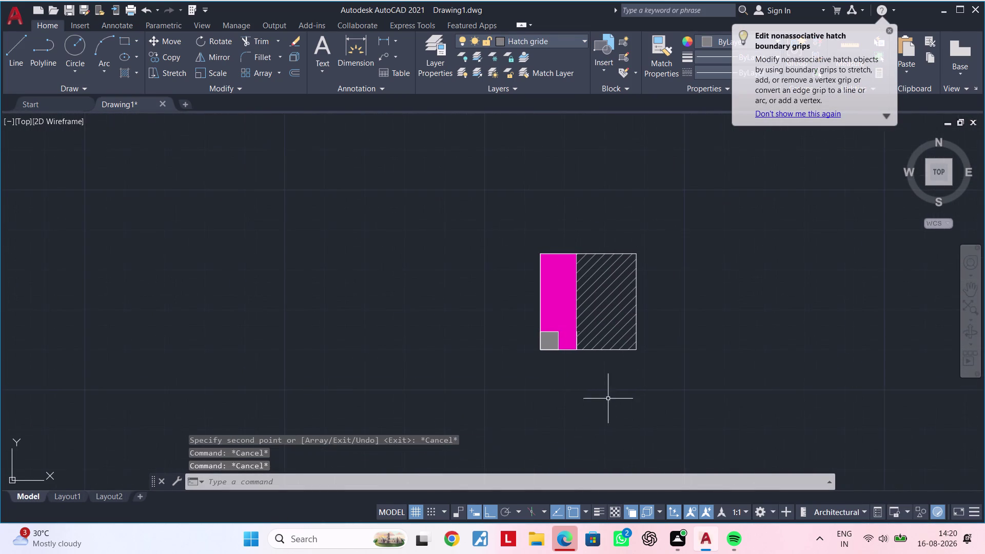
key(Escape)
key(Escape)
key(Escape)
middle_drag(589, 380, 530, 395)
key(Escape)
key(Escape)
key(Escape)
key(Escape)
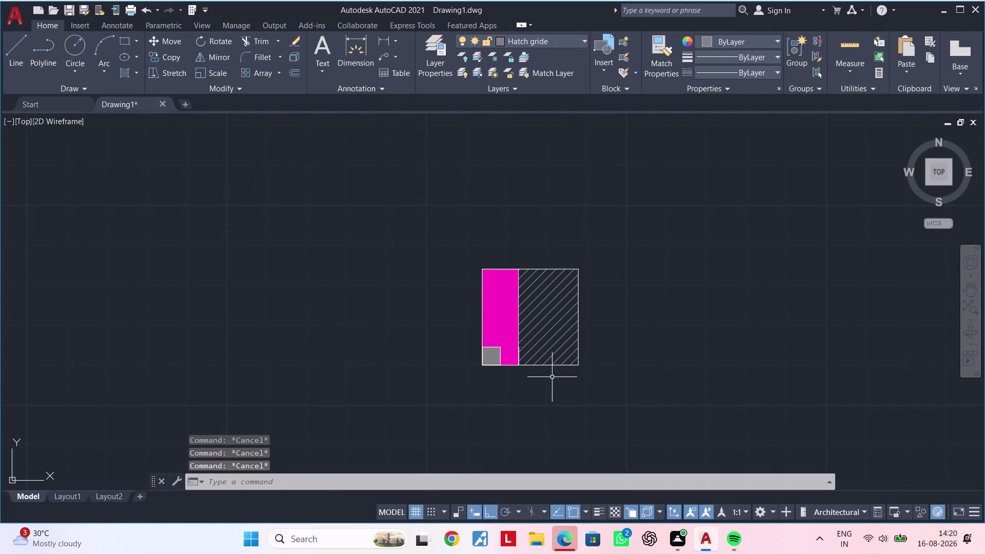
key(Escape)
key(Escape)
key(Escape)
key(Escape)
key(Escape)
Start a stretch on the whole copied detail, then cancel it.
key(s)
key(space)
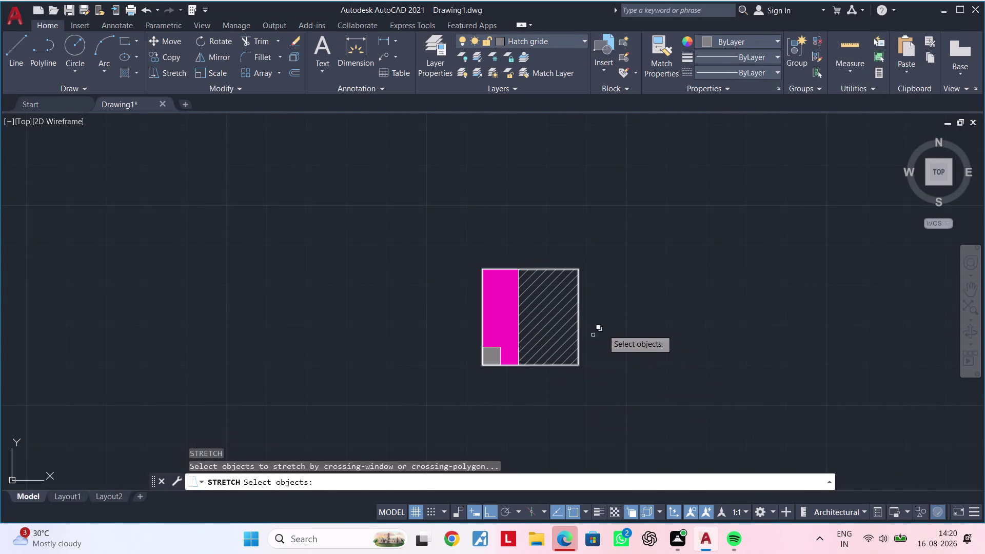
click(613, 326)
click(420, 372)
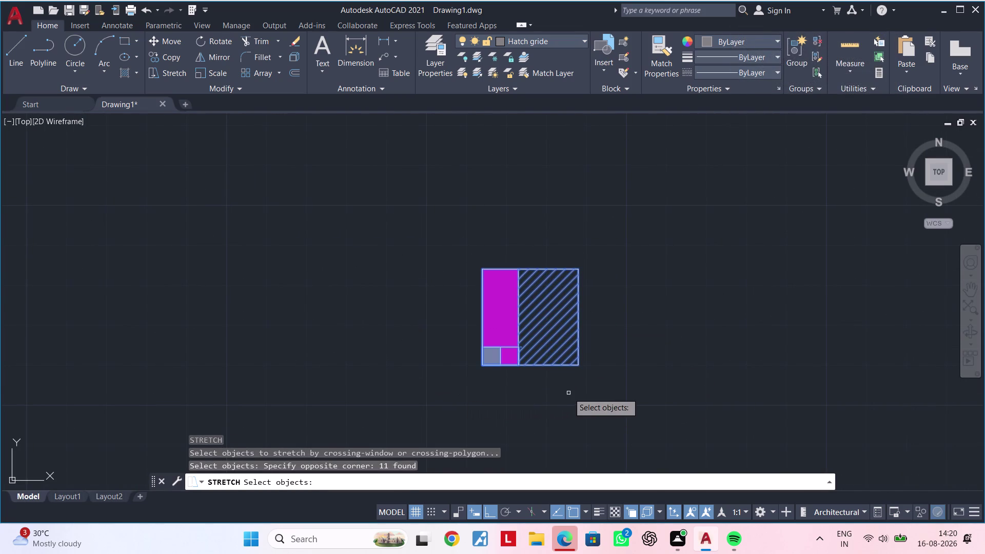
key(space)
click(579, 365)
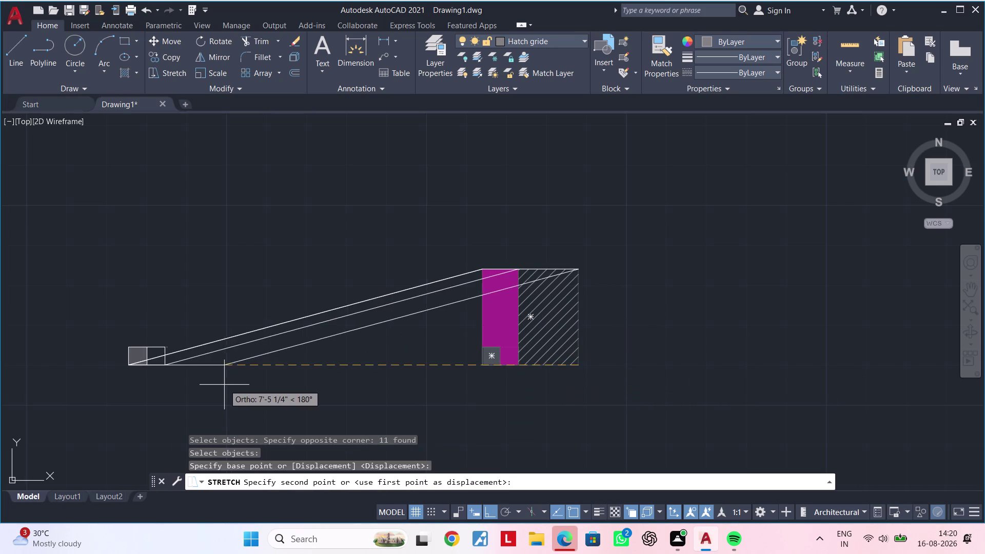
key(Escape)
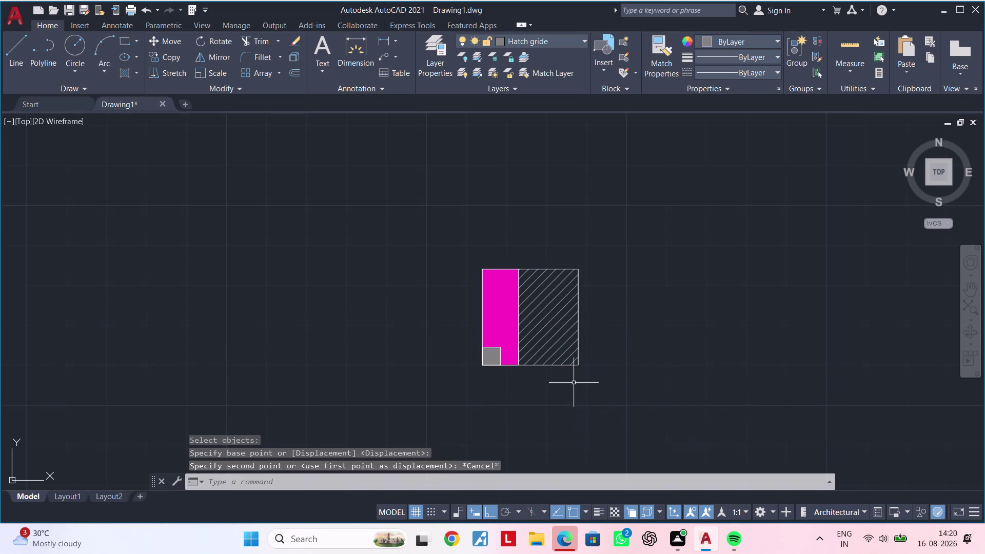
key(Escape)
key(Escape)
key(Escape)
Stretch only the detail's right edge 4" inward using a crossing window.
click(609, 230)
click(551, 380)
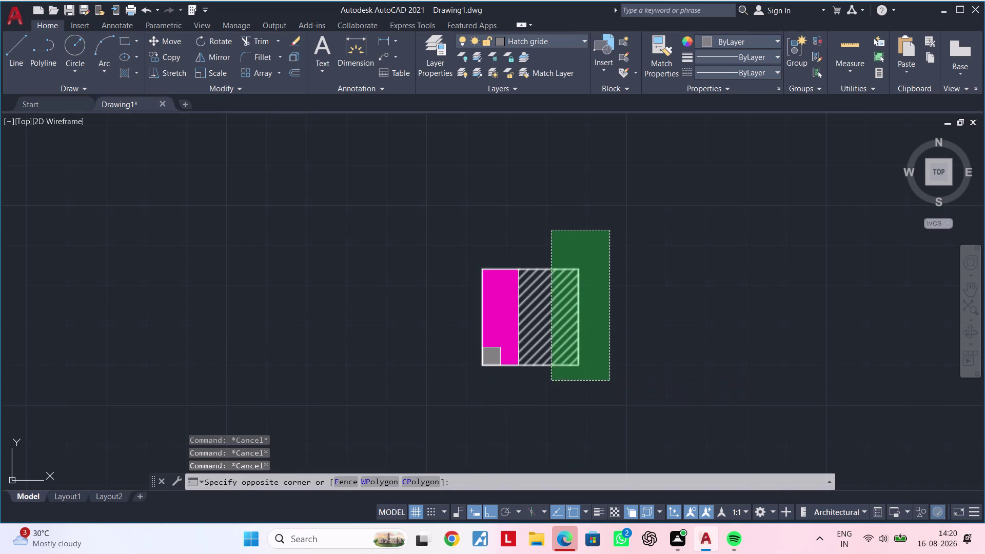
text(s)
key(space)
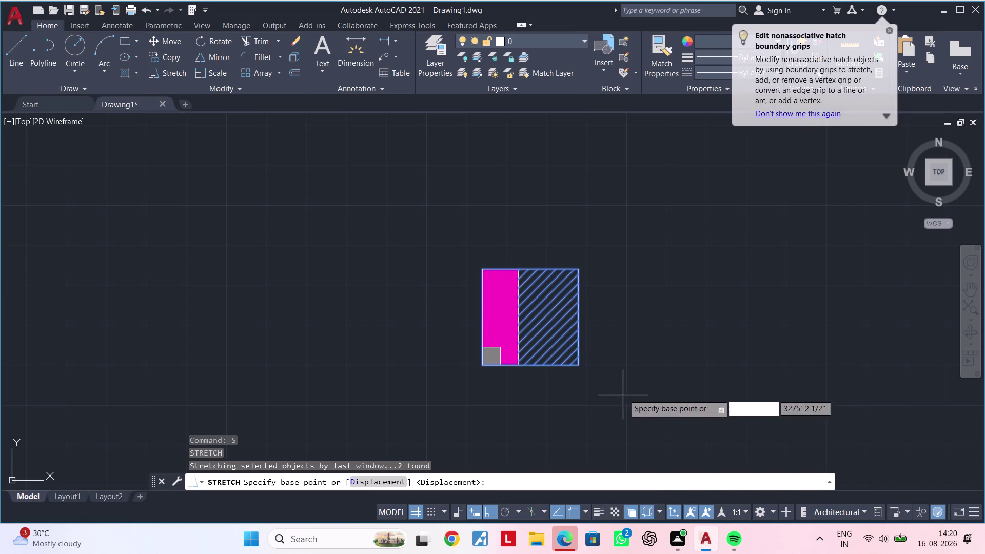
click(578, 365)
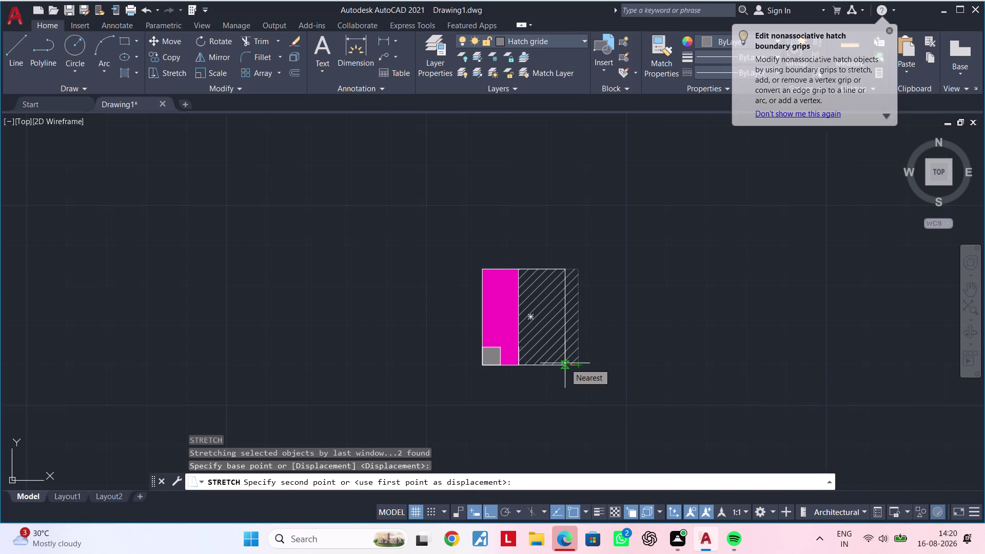
text(4")
key(Return)
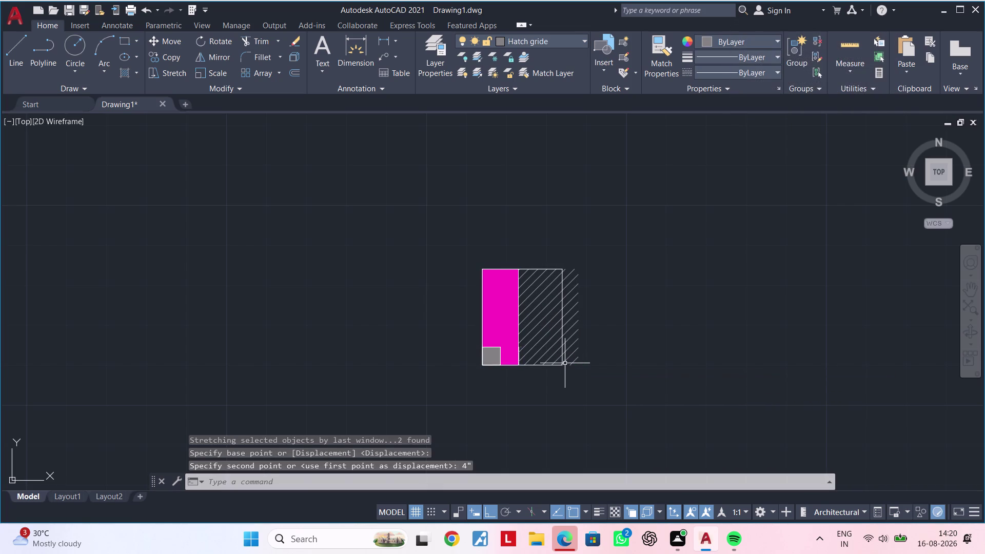
key(Escape)
key(Escape)
key(Escape)
key(Escape)
Fence-trim the hatch lines beyond the right edge, then cancel the trim.
text(tr)
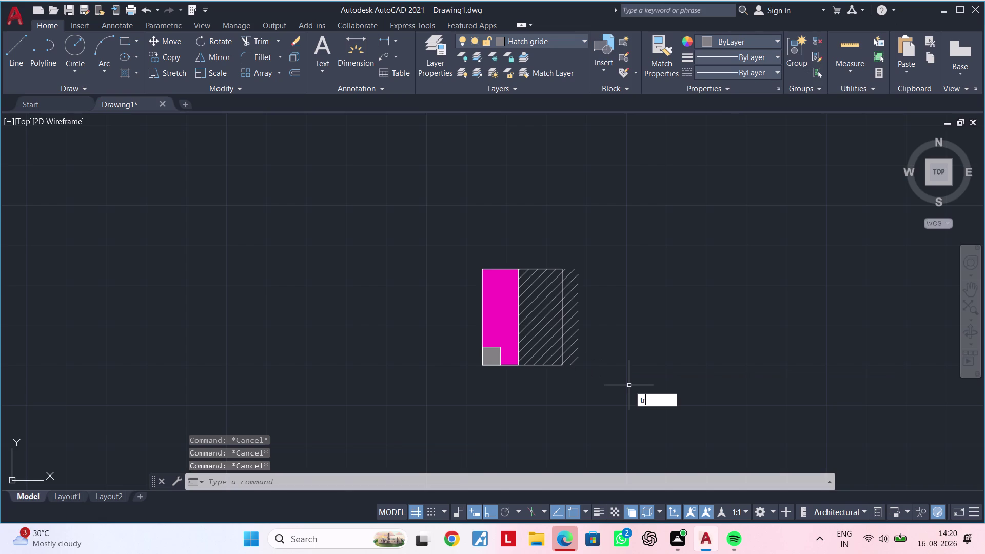
key(space)
drag(584, 372, 570, 272)
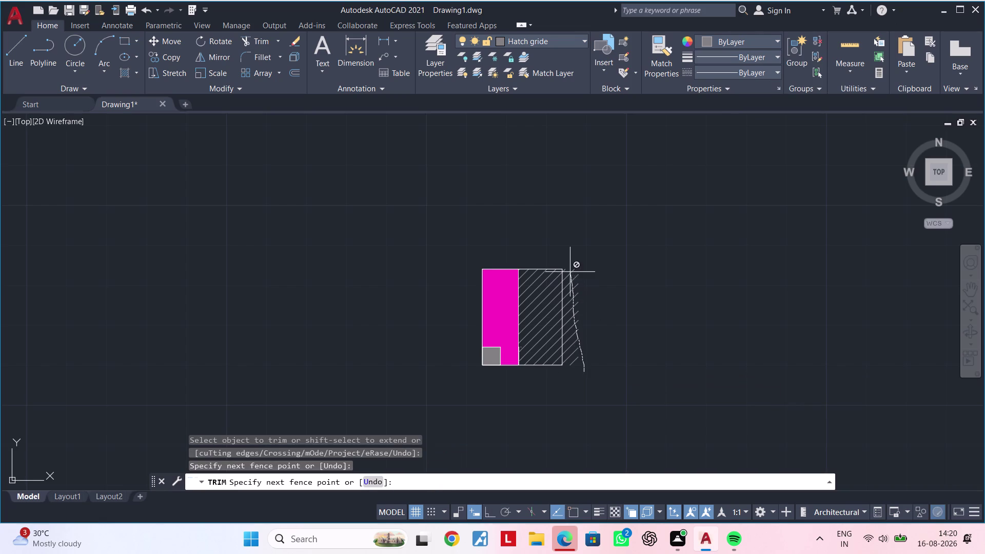
drag(570, 272, 569, 269)
drag(570, 268, 572, 330)
click(572, 331)
key(Escape)
key(Escape)
Window-select the whole detail and try exploding it with X, then cancel.
click(599, 239)
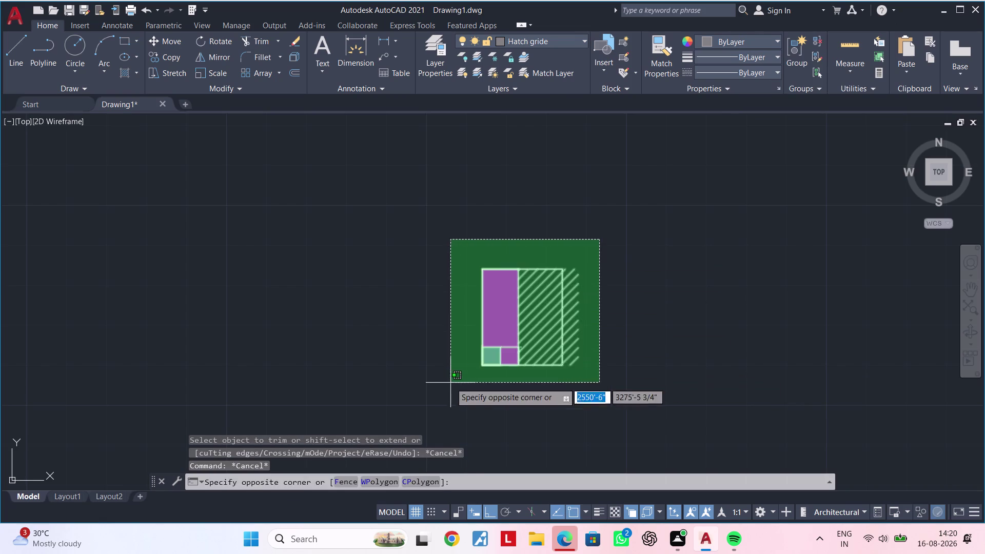
click(449, 385)
text(x)
key(space)
key(Escape)
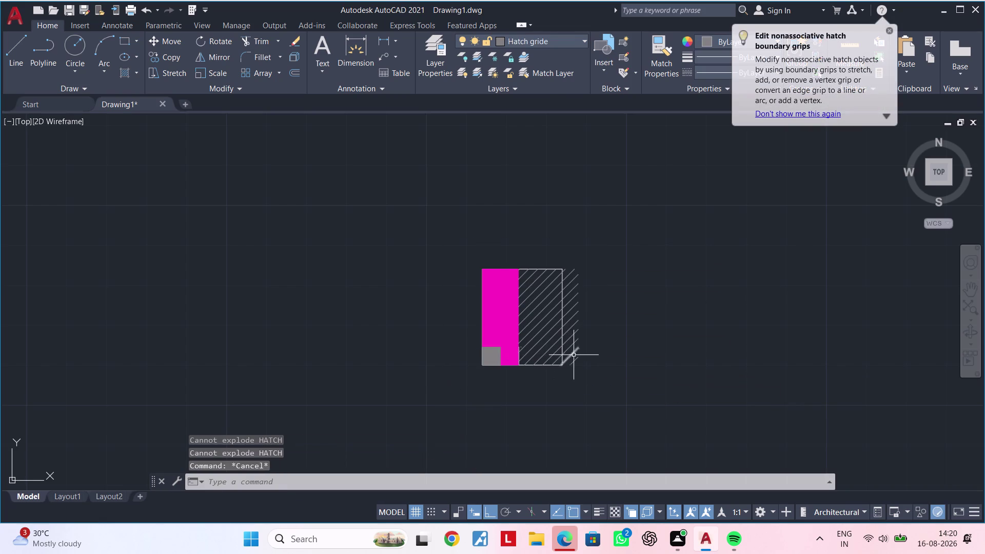
key(Escape)
Fence-trim the protruding hatch lines past the right edge again.
text(tr)
key(space)
drag(588, 360, 573, 345)
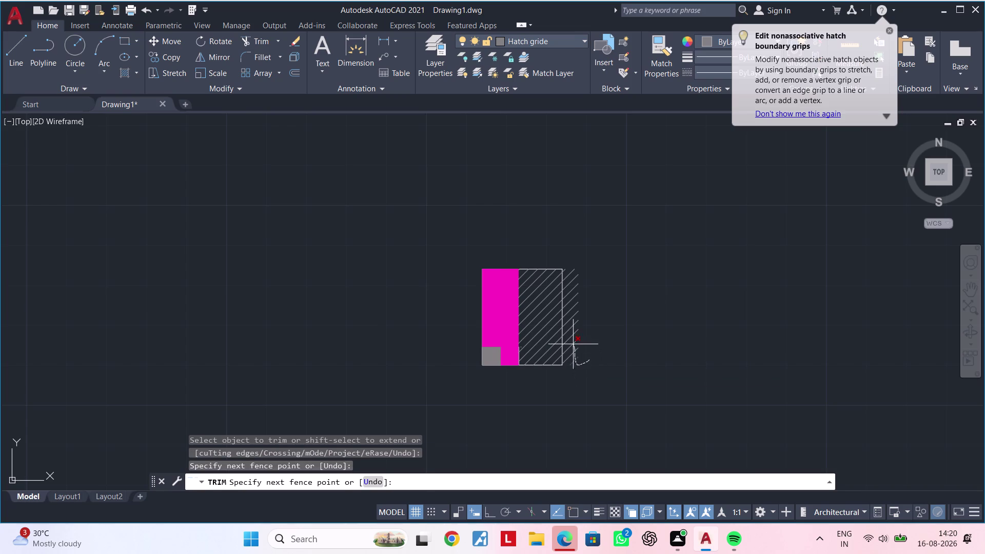
drag(573, 345, 566, 262)
scroll(up, 3)
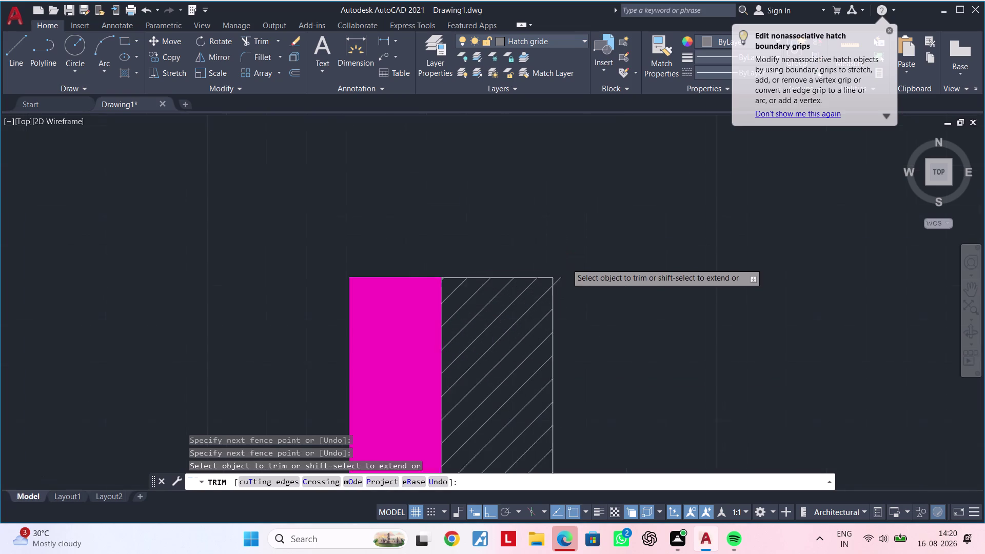
scroll(up, 3)
click(550, 289)
scroll(down, 3)
Zoom and pan to inspect the trimmed lower corner, then end the trim.
middle_drag(596, 346, 593, 319)
scroll(up, 3)
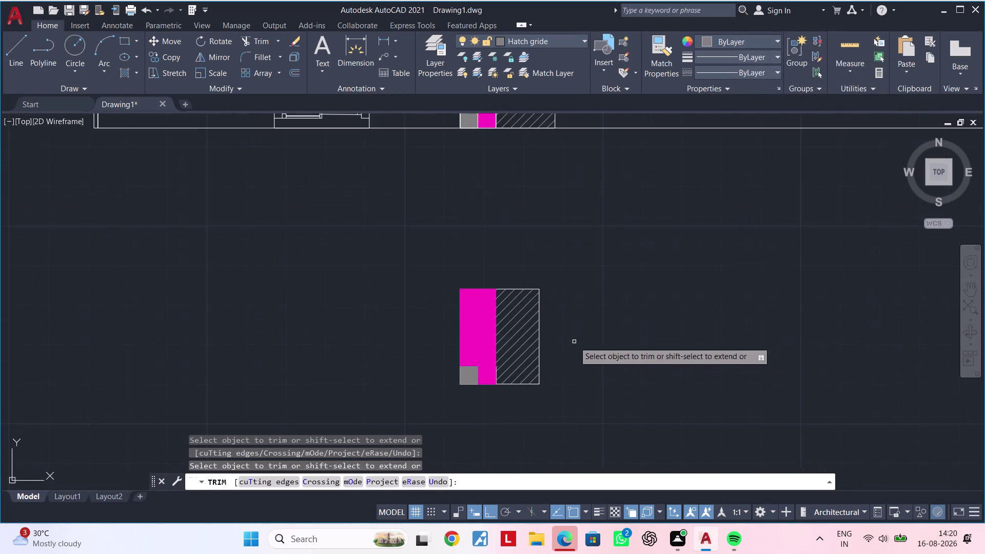
scroll(up, 3)
scroll(up, 3)
scroll(down, 3)
scroll(up, 3)
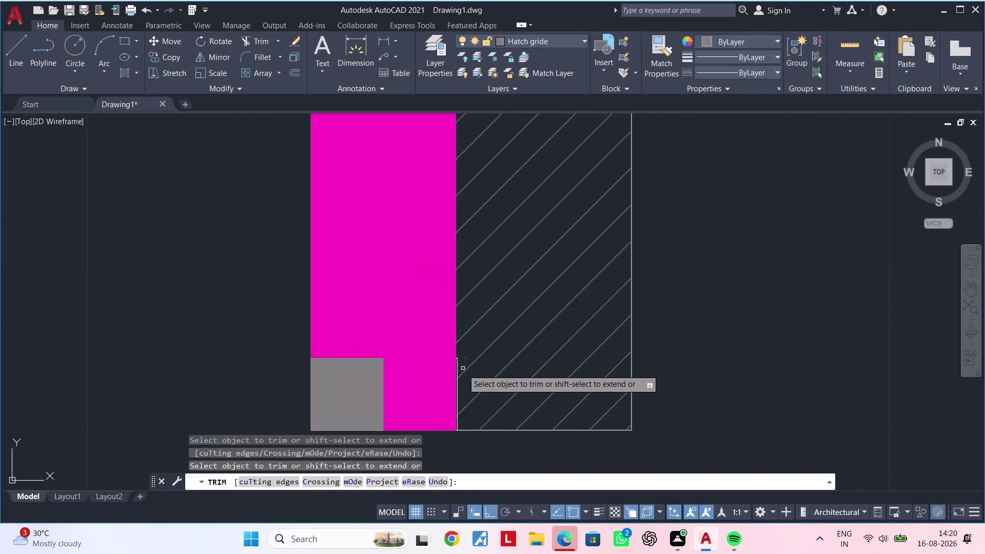
scroll(up, 3)
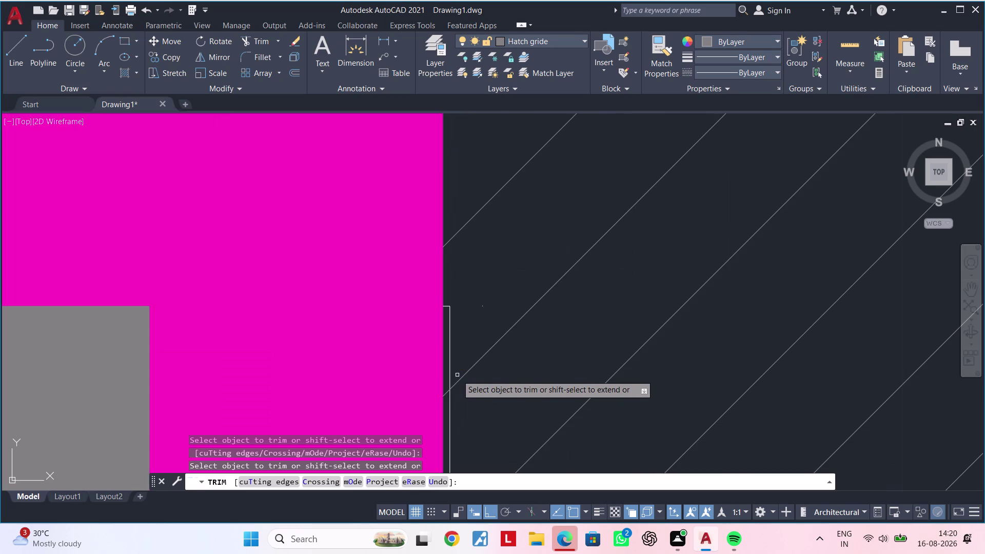
scroll(down, 3)
middle_drag(469, 400, 546, 375)
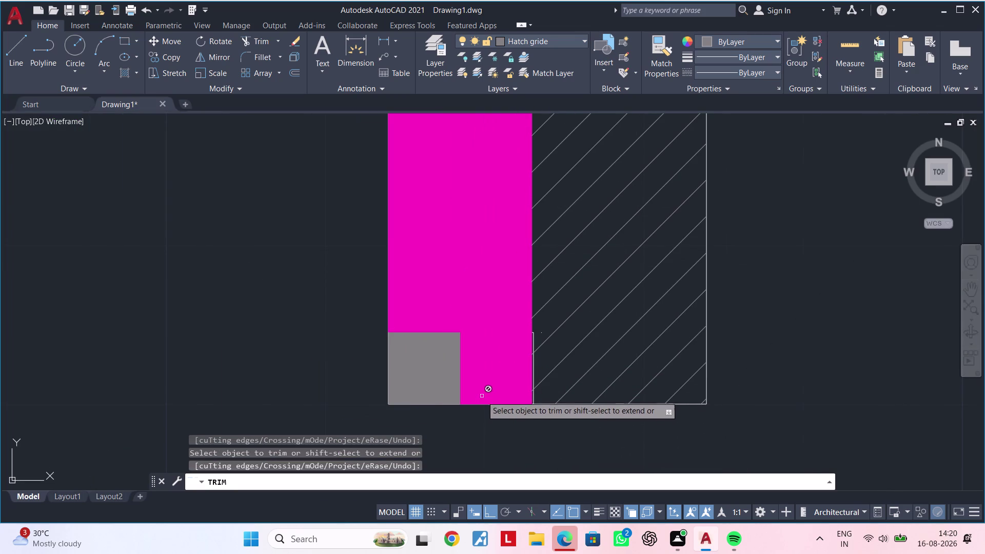
scroll(up, 3)
scroll(down, 3)
middle_drag(537, 406, 547, 334)
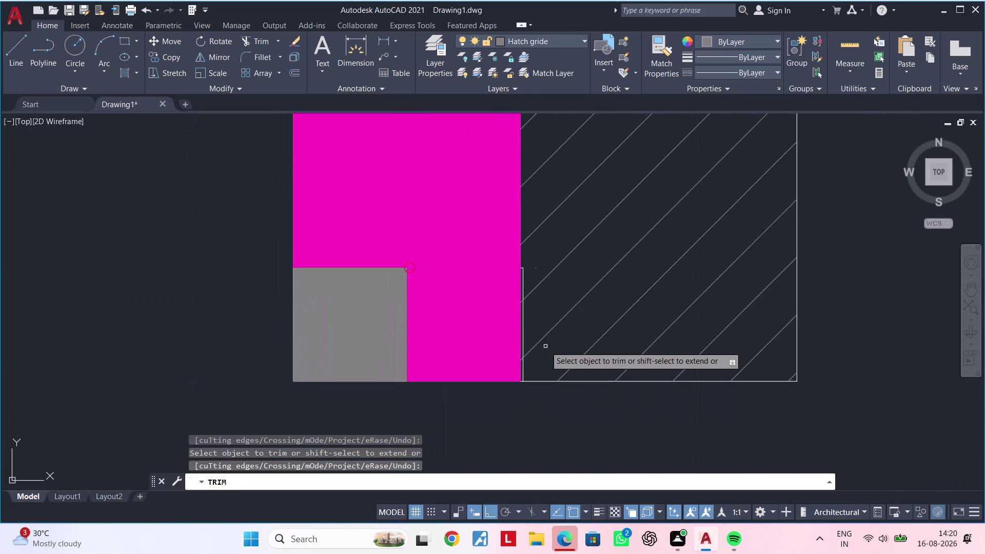
scroll(up, 3)
scroll(down, 3)
key(Escape)
key(Escape)
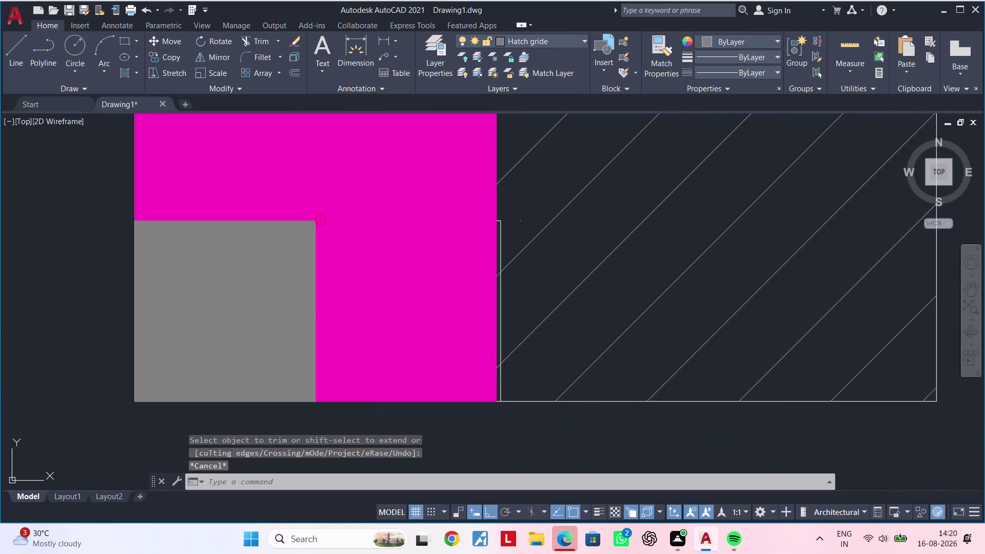
click(494, 346)
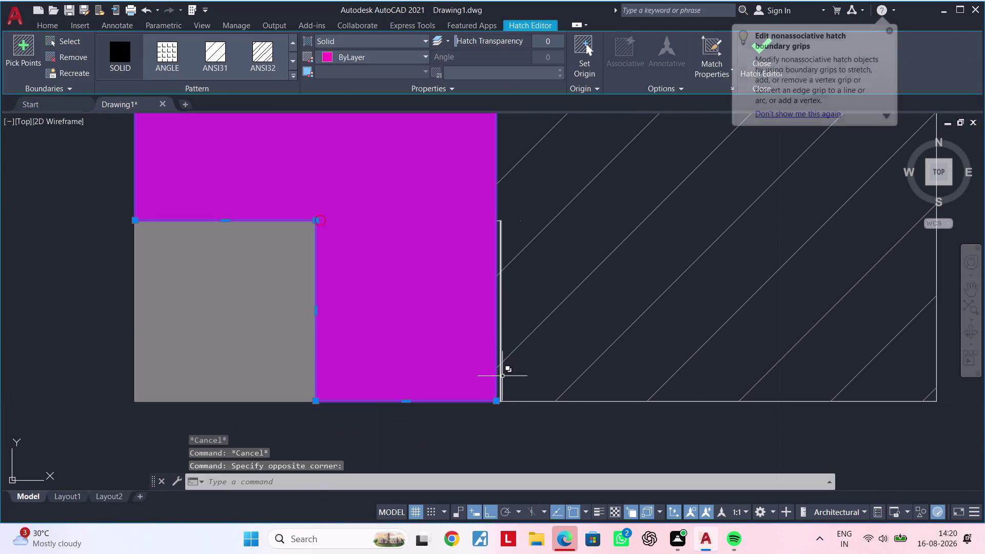
Try reshaping the magenta fill by its corner grip, then cancel the selection.
click(496, 401)
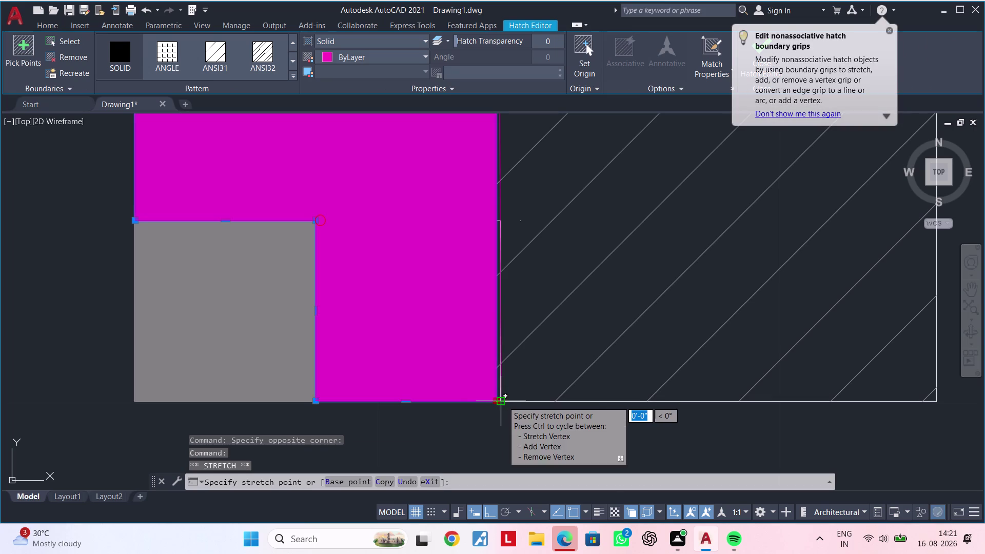
click(503, 401)
key(Escape)
scroll(down, 3)
scroll(up, 3)
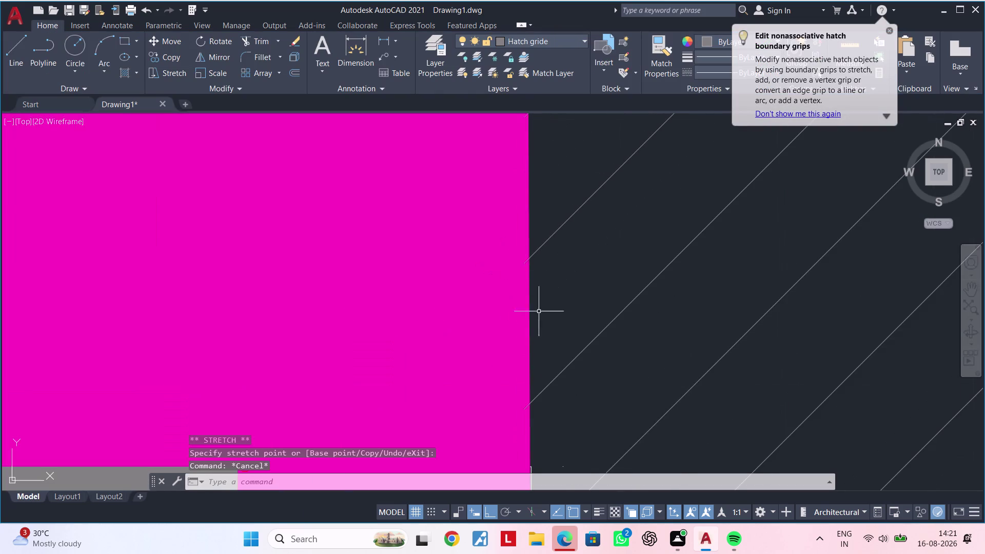
scroll(down, 3)
middle_drag(544, 373, 496, 233)
scroll(up, 3)
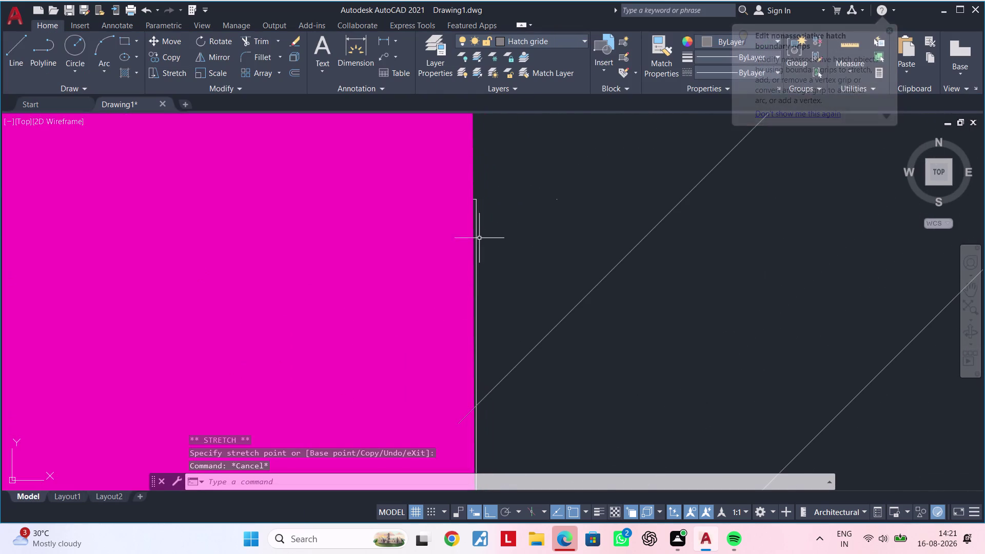
click(469, 235)
scroll(down, 3)
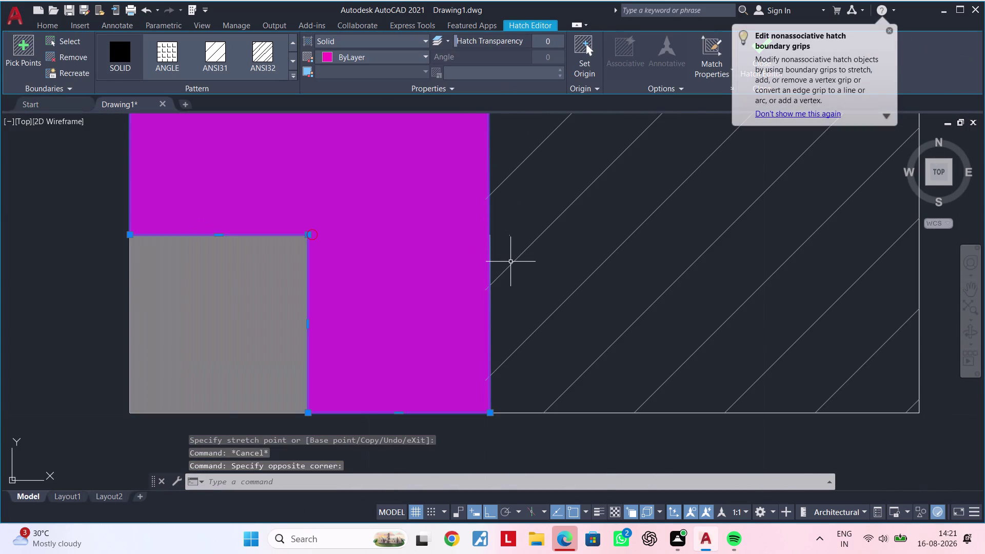
key(Escape)
Pan to the whole column detail, pick the magenta hatch and delete it.
middle_drag(527, 279, 538, 280)
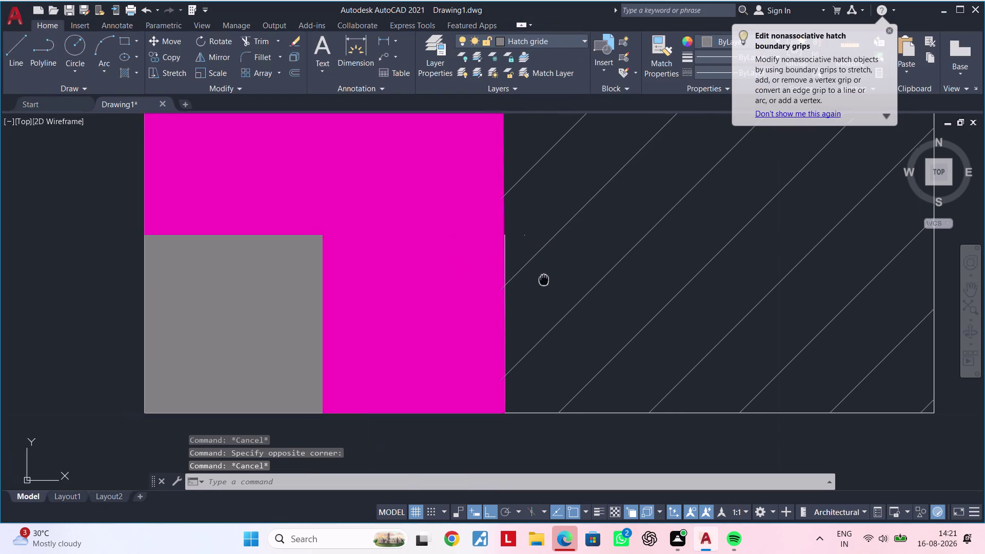
middle_drag(538, 280, 655, 281)
scroll(down, 3)
click(616, 287)
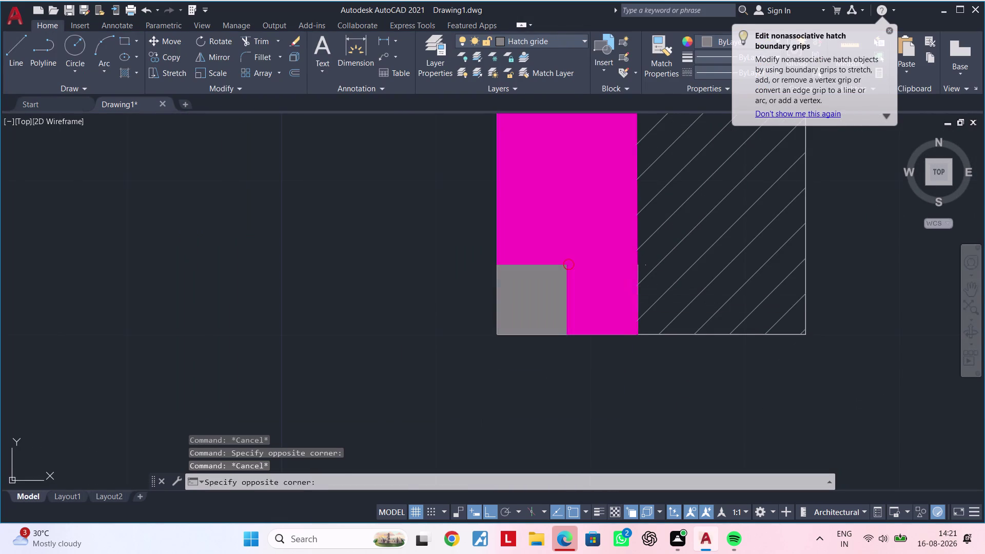
key(Delete)
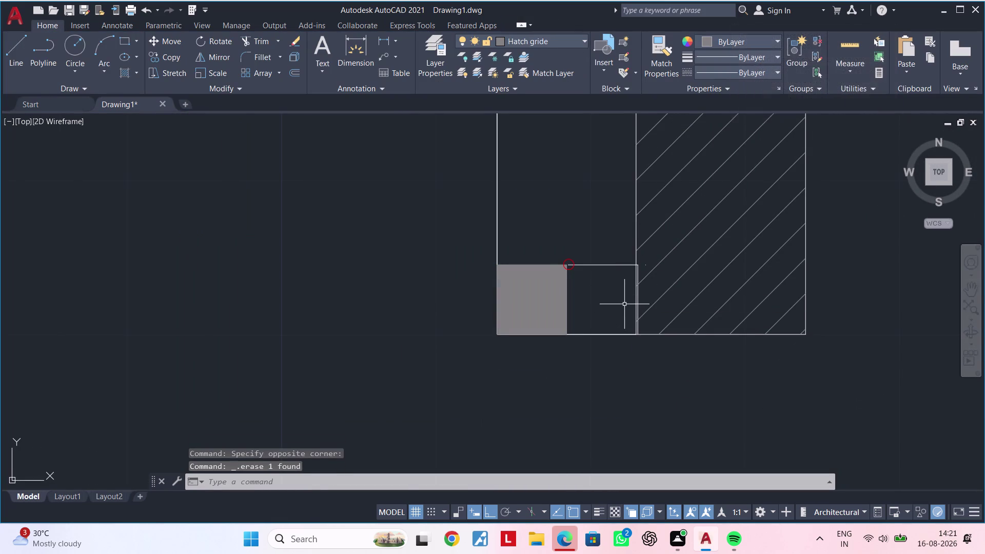
Erase two edge lines beside the grey square.
middle_drag(625, 304, 589, 311)
scroll(up, 3)
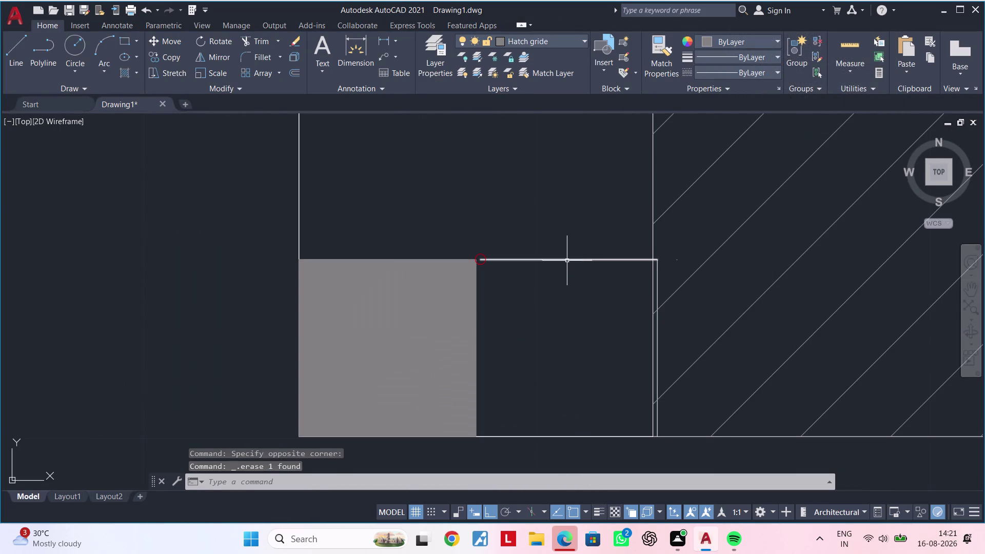
click(566, 259)
scroll(down, 3)
middle_drag(577, 280, 492, 291)
key(Delete)
scroll(up, 3)
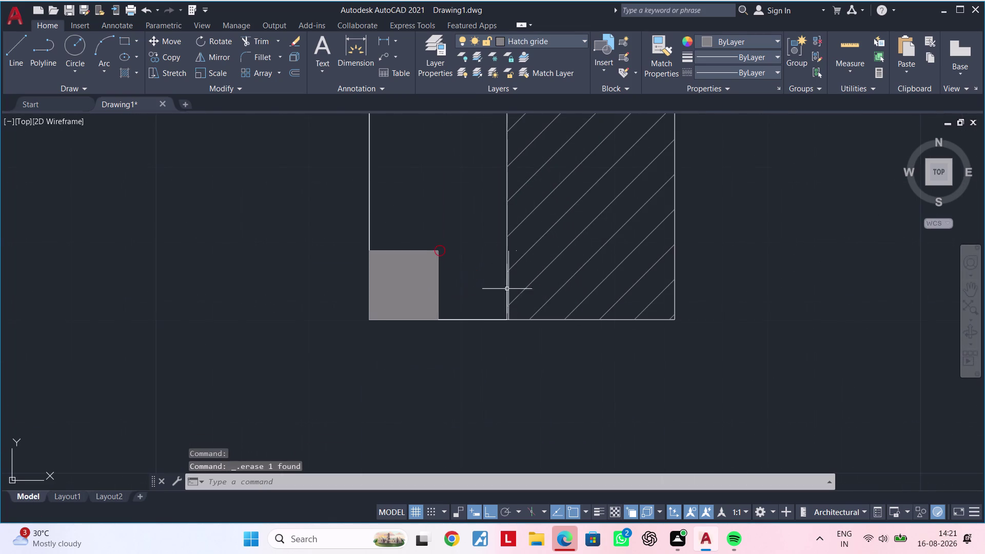
scroll(up, 3)
click(507, 280)
key(Delete)
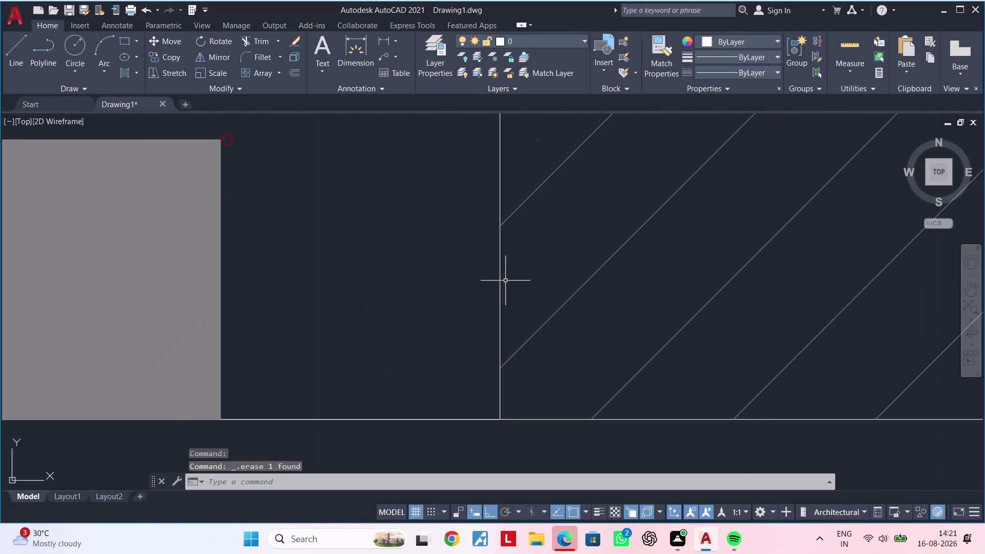
middle_drag(472, 284, 561, 276)
scroll(down, 3)
middle_drag(461, 281, 535, 282)
key(Escape)
key(Escape)
key(Escape)
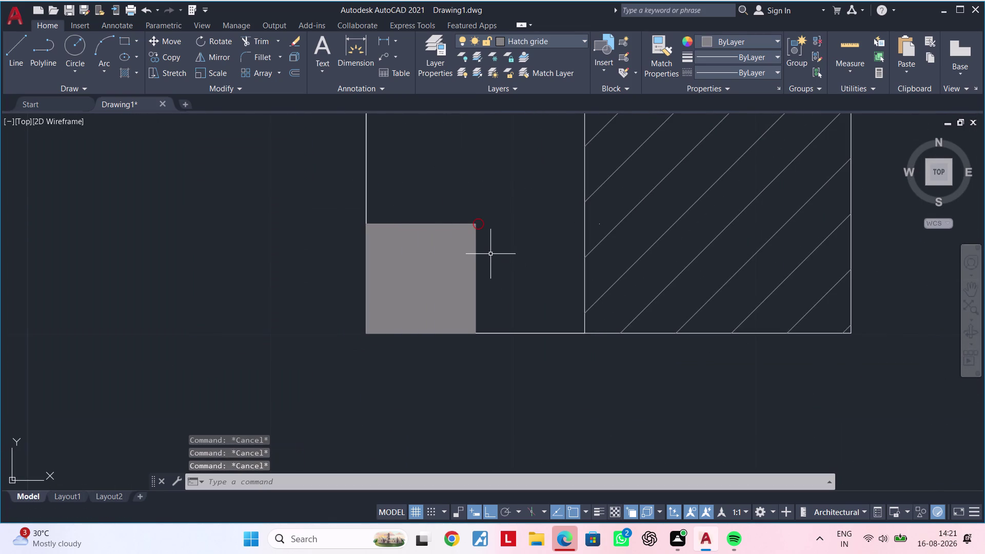
Draw a two-segment line from the grey square's corner upward, then left.
text(l)
key(space)
click(476, 329)
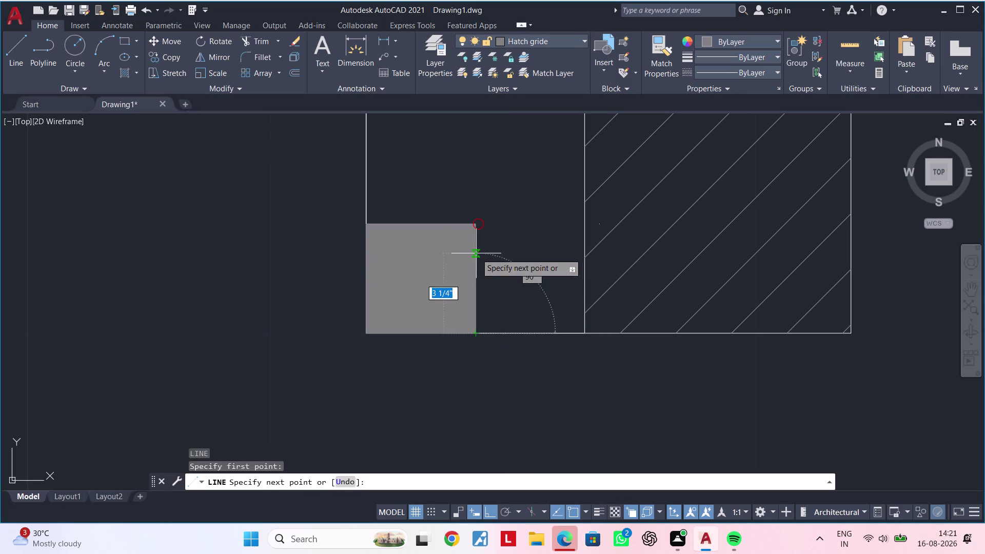
click(476, 222)
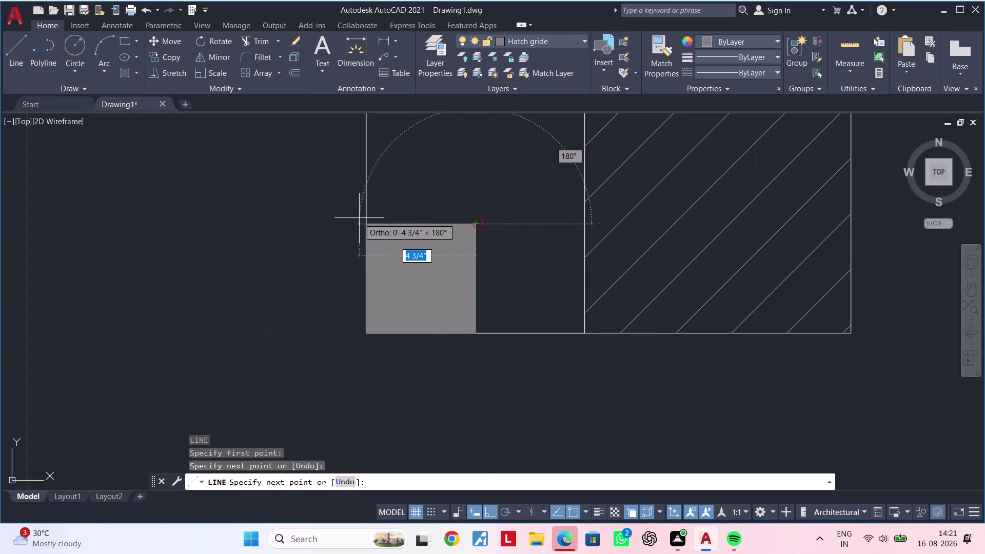
click(365, 223)
key(Escape)
key(Escape)
Erase the grey square hatch and the overlapping leftover inner lines.
click(407, 251)
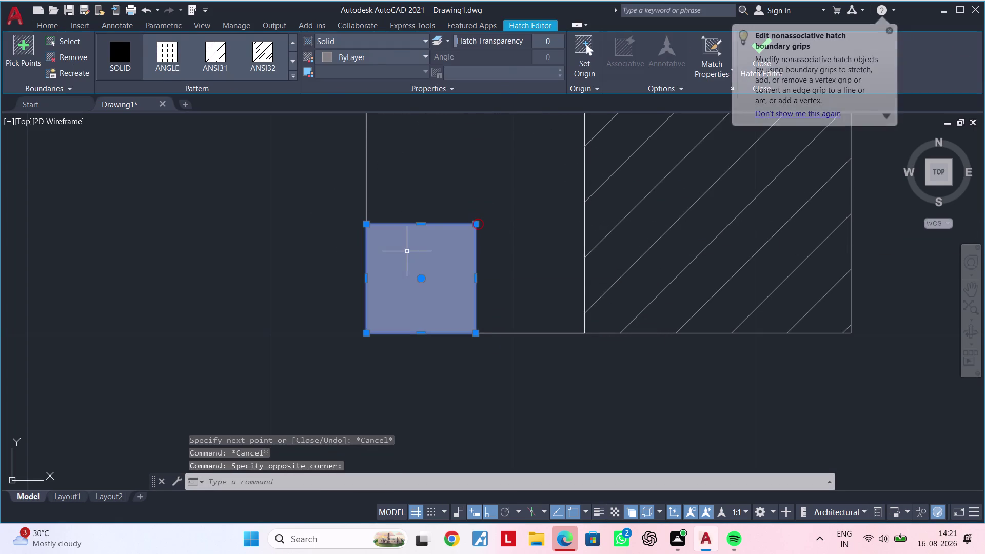
key(Delete)
click(475, 233)
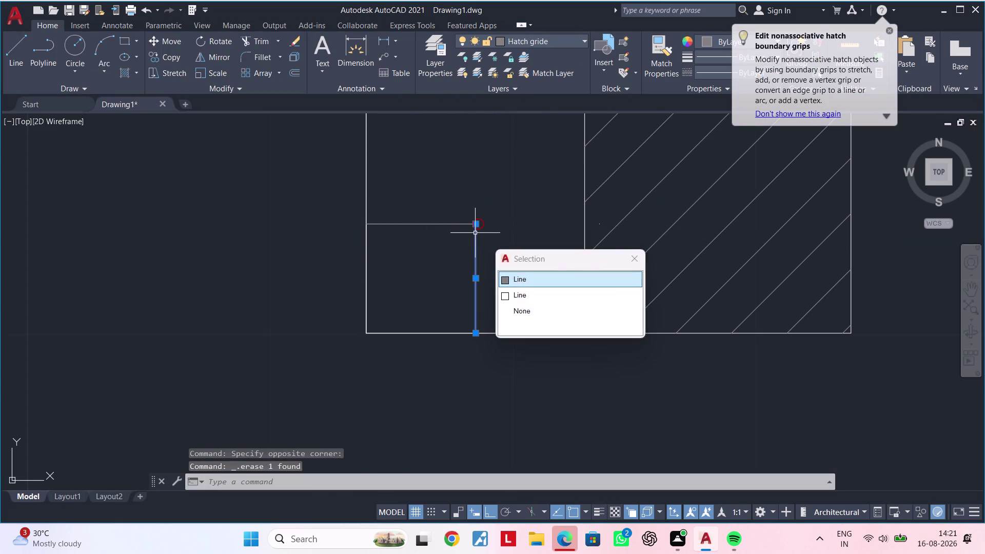
key(Delete)
click(465, 224)
key(Delete)
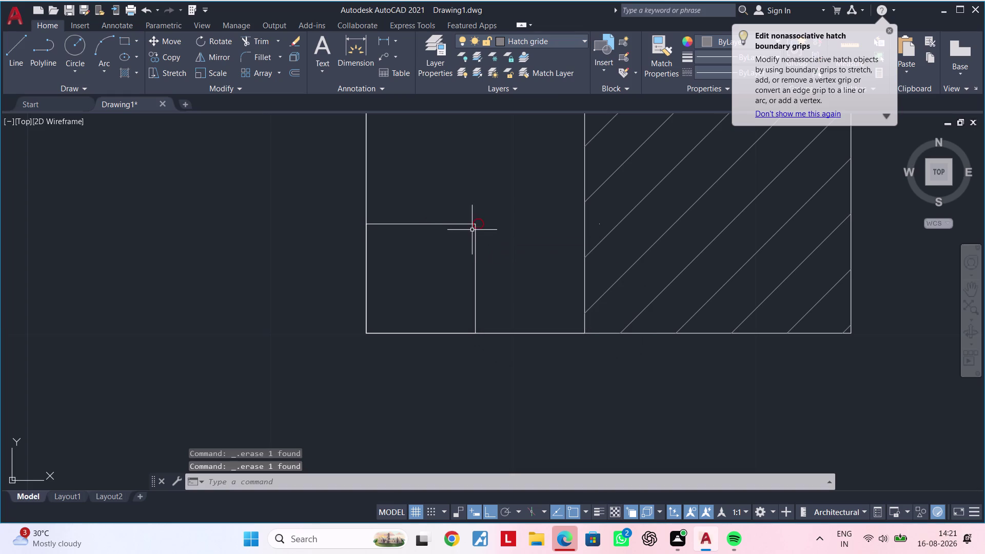
click(477, 235)
key(Delete)
click(459, 224)
key(Delete)
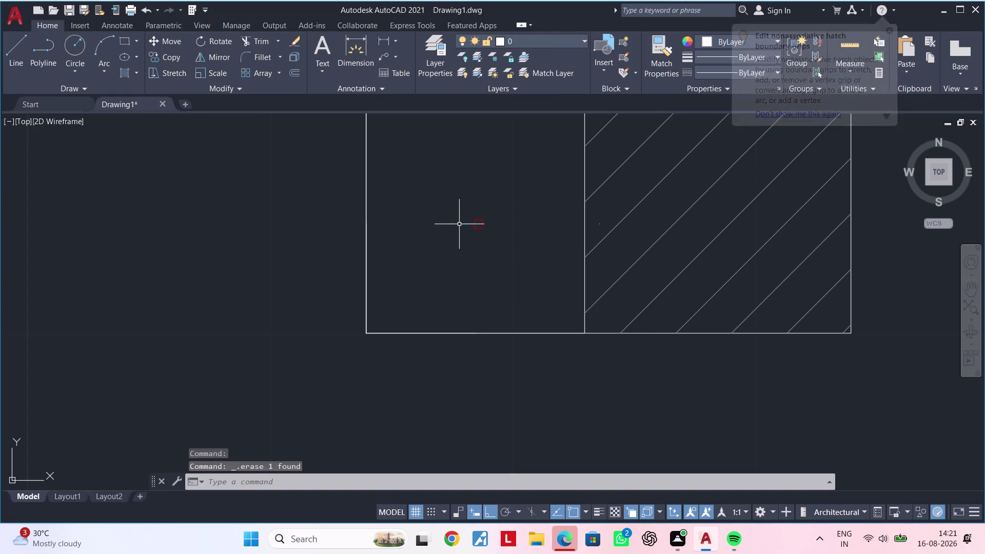
scroll(down, 3)
Erase a window-selected duplicate piece, then back out of an accidental LINE command.
click(476, 226)
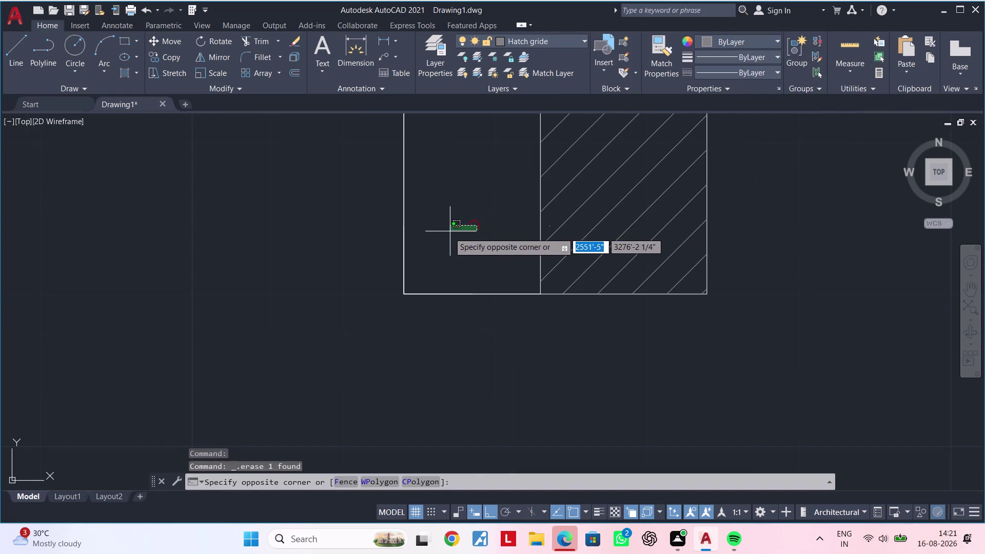
click(442, 238)
key(Delete)
middle_drag(444, 249, 439, 291)
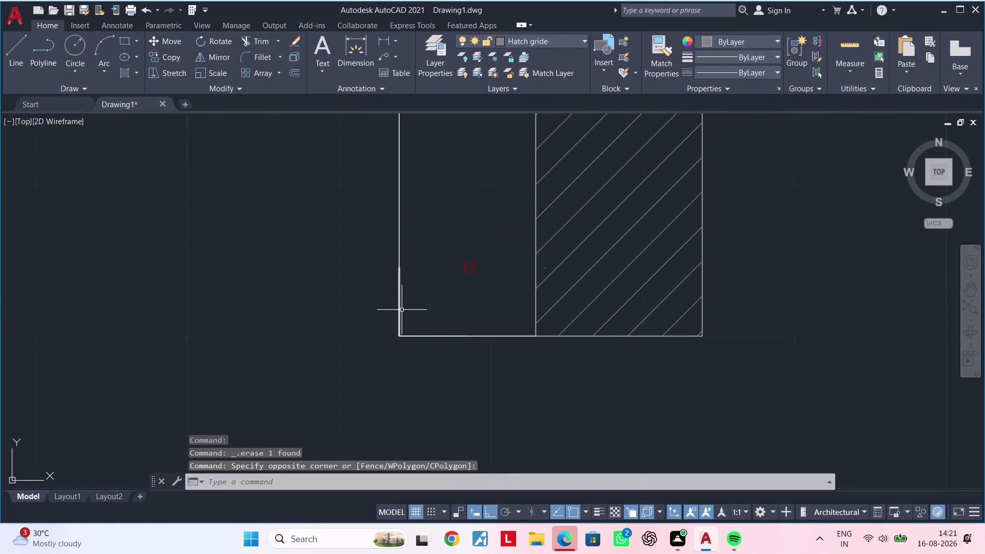
click(397, 308)
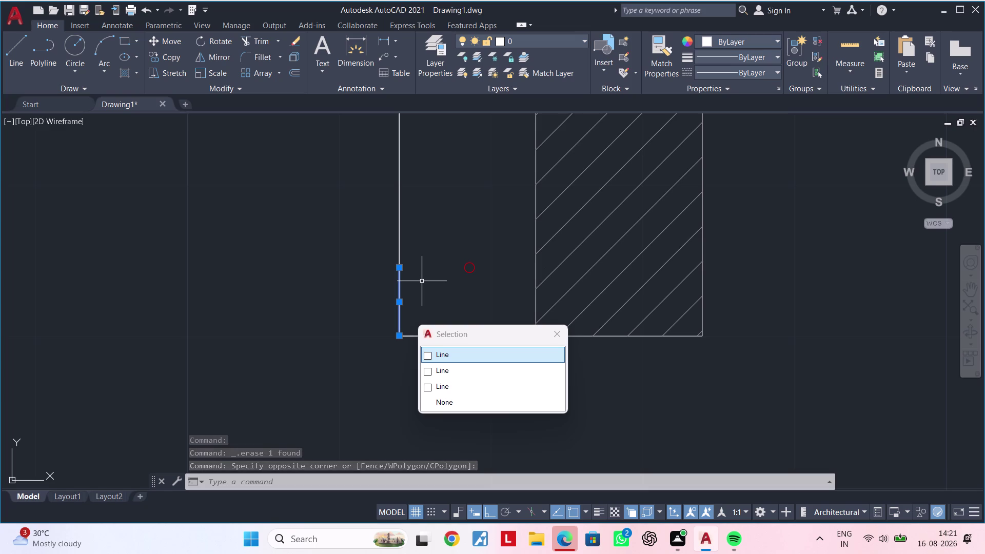
text(l)
key(space)
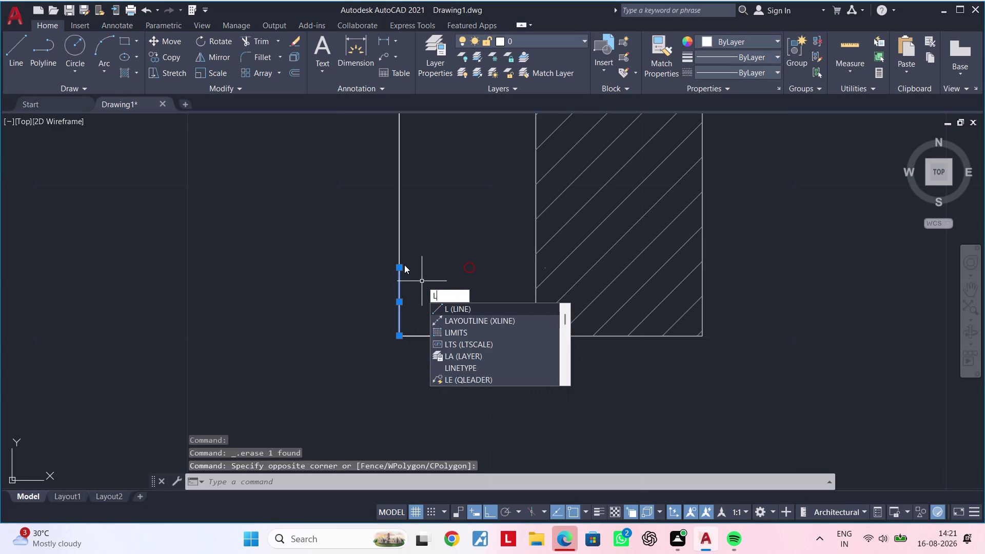
key(space)
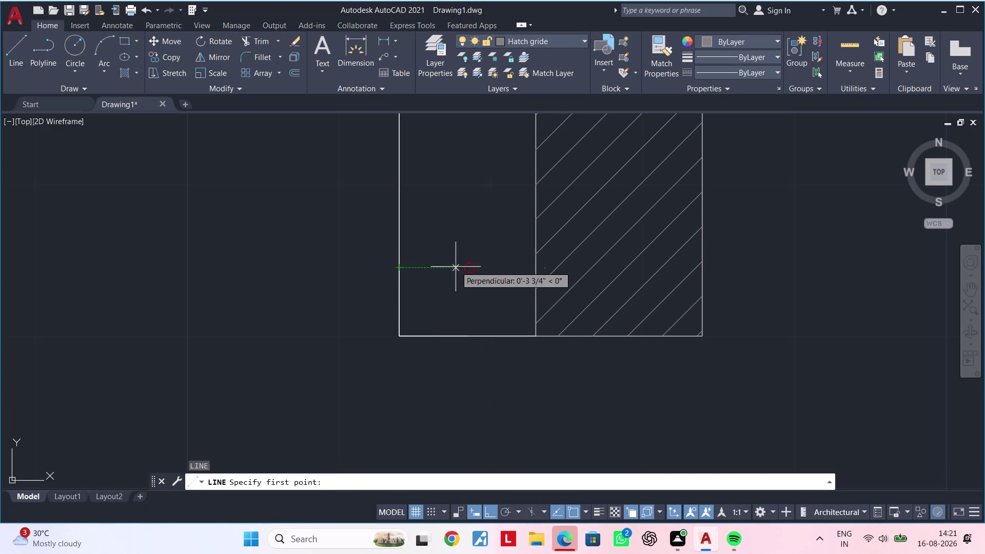
scroll(up, 3)
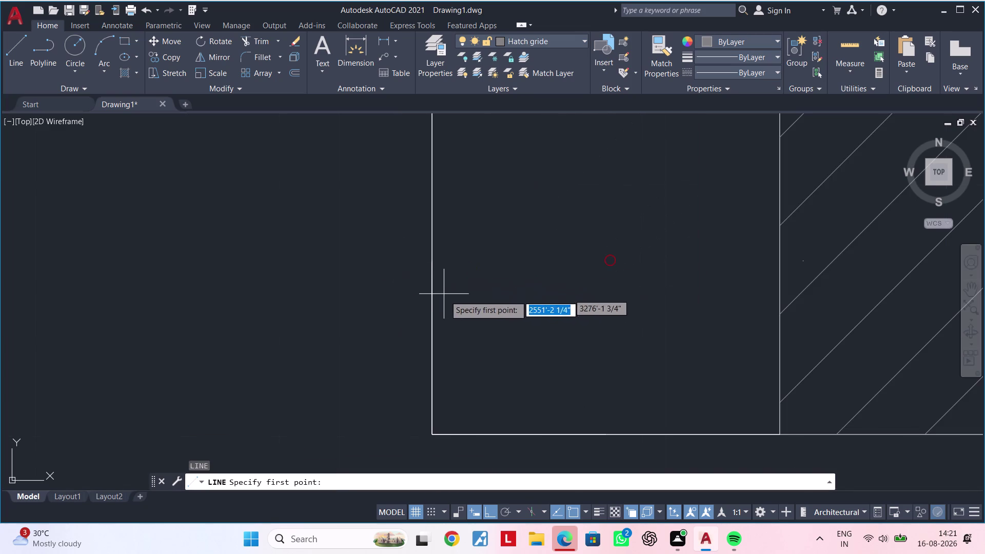
key(Escape)
Pick the left-edge line, then cancel the accidental grip stretch and clear the selection.
click(432, 305)
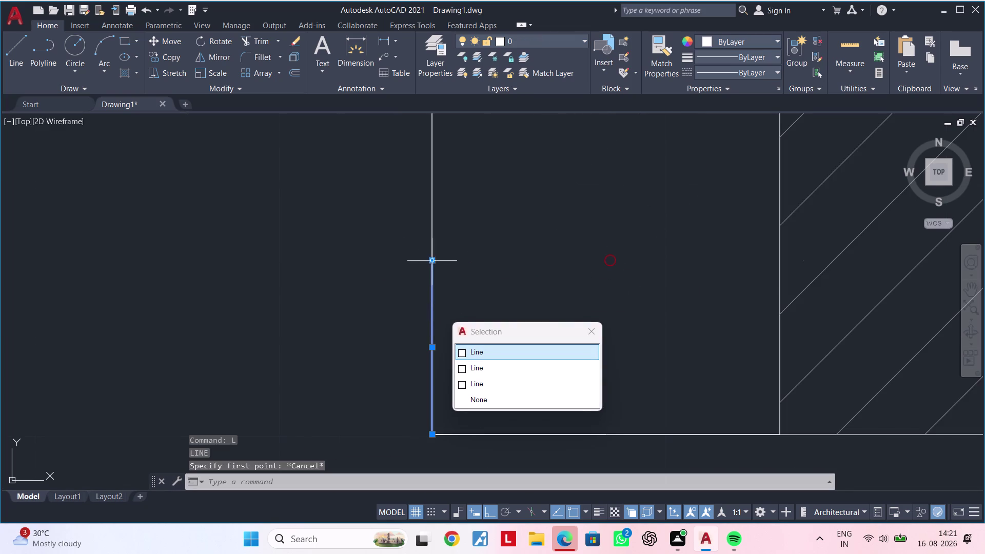
click(432, 262)
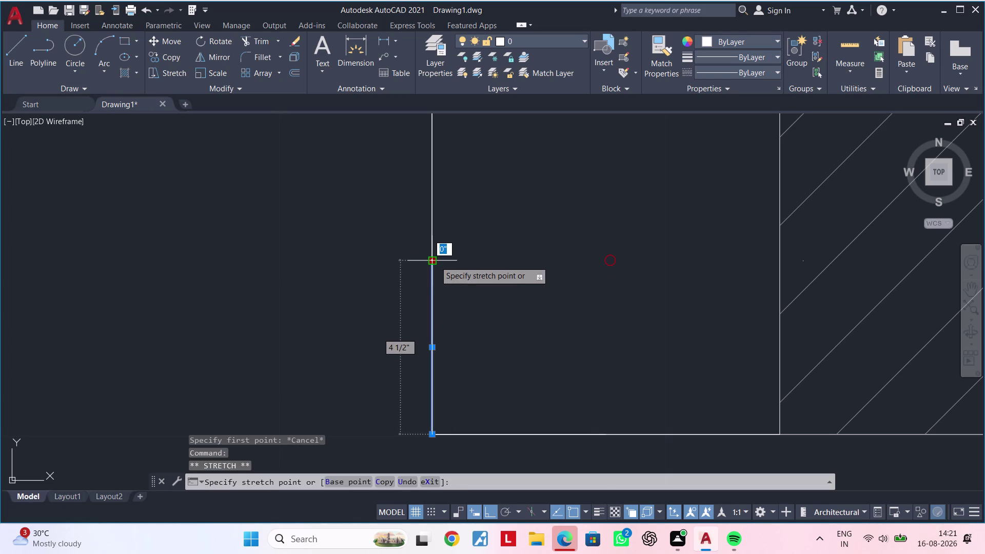
text(l)
key(space)
key(Escape)
key(Escape)
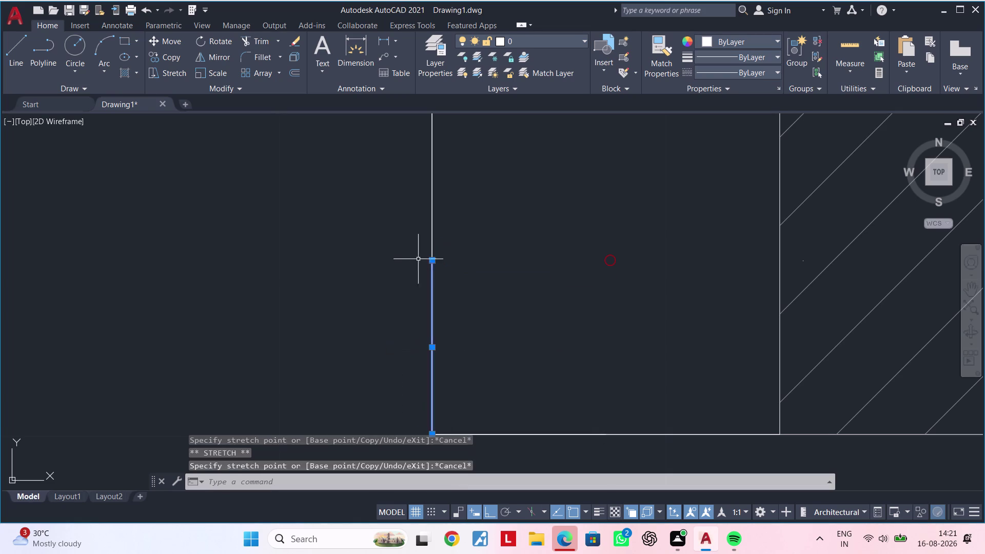
key(Escape)
key(Escape)
key(Escape)
Erase both overlapping left-edge lines, choosing each from the Selection cycling list.
click(430, 279)
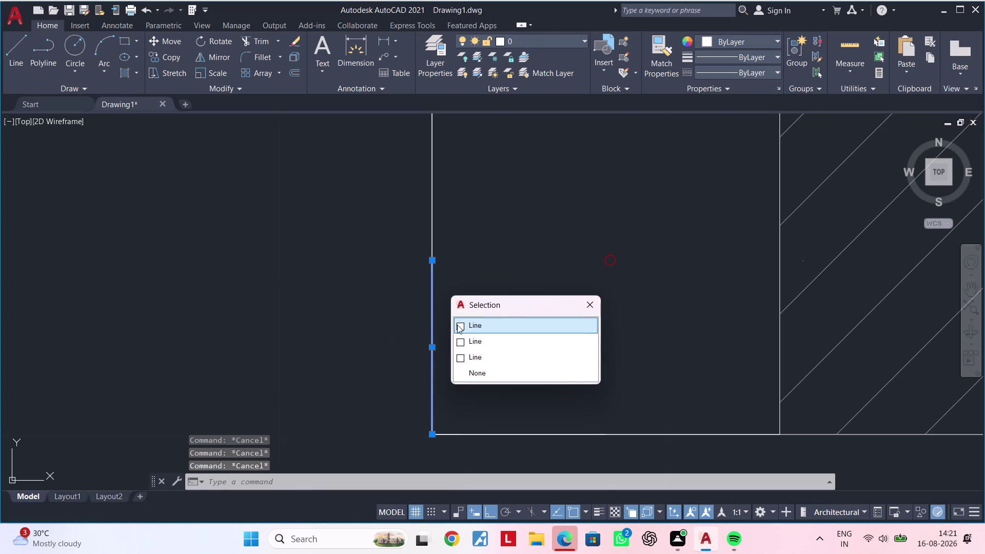
click(472, 331)
key(Delete)
click(433, 323)
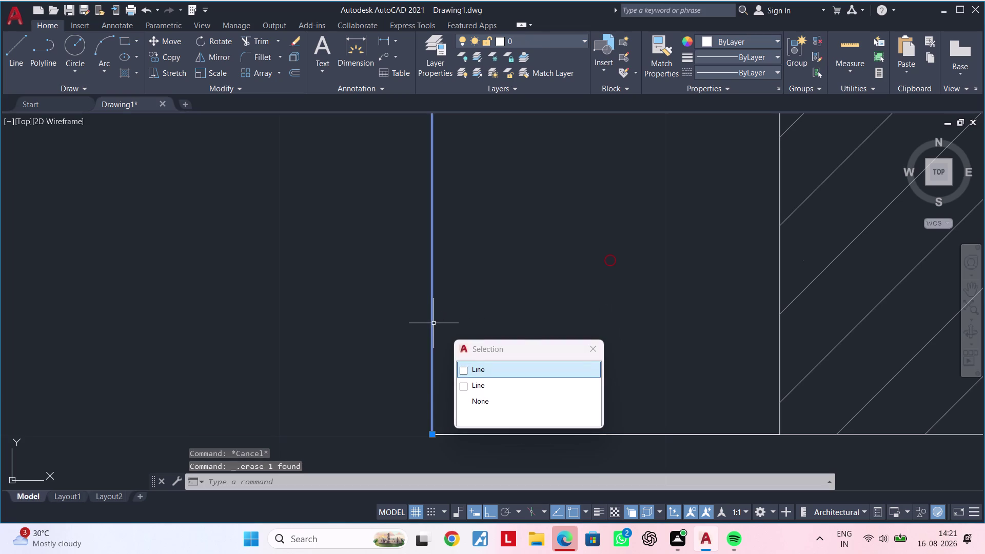
key(Delete)
middle_drag(508, 336, 493, 290)
scroll(up, 3)
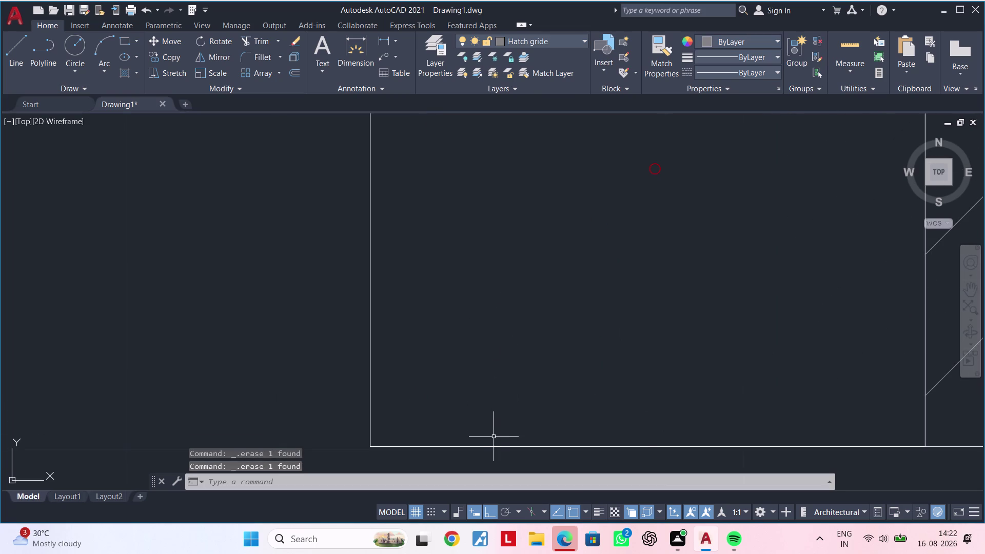
Erase an object near the outline's bottom and zoom out to show the whole column outline.
click(489, 444)
key(Delete)
scroll(down, 3)
middle_drag(536, 370, 457, 361)
scroll(down, 3)
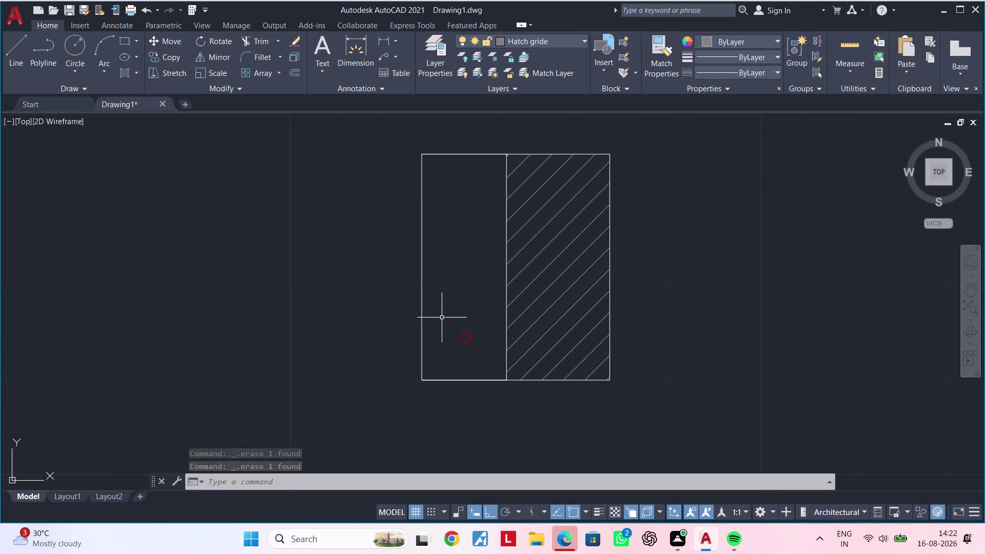
middle_drag(445, 313, 444, 263)
Start a selection window, then cancel it while panning to the outline's bottom.
key(Escape)
click(483, 277)
click(452, 300)
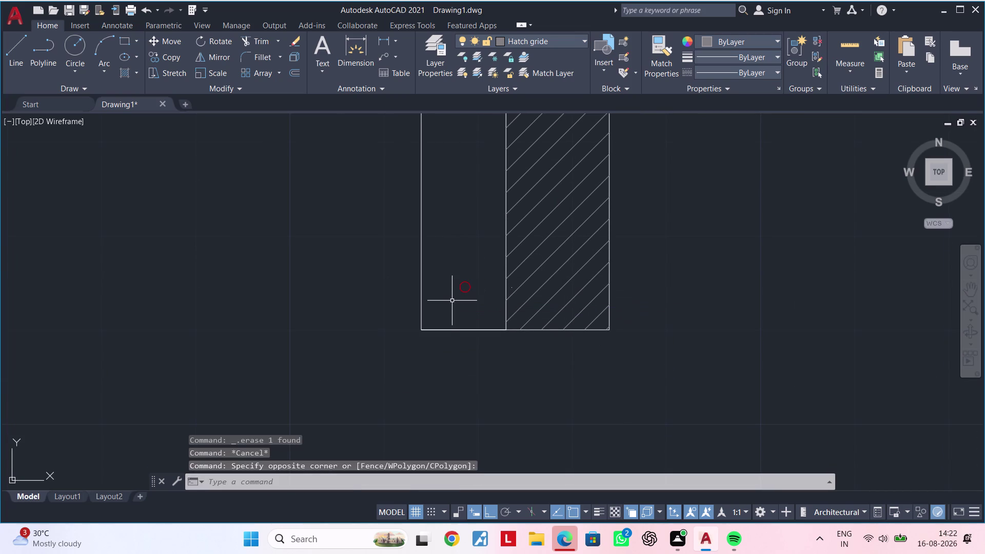
middle_drag(452, 301, 450, 277)
key(Escape)
key(Escape)
middle_drag(450, 277, 437, 282)
key(Escape)
key(Escape)
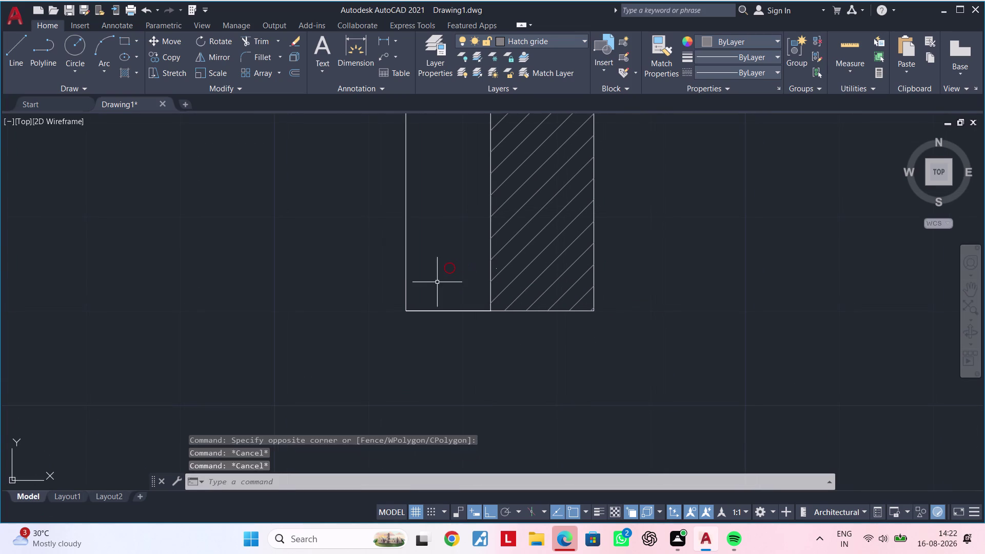
Clear active commands, cancelling the briefly entered RE and C commands.
key(l)
key(Escape)
key(Escape)
key(Escape)
text(re)
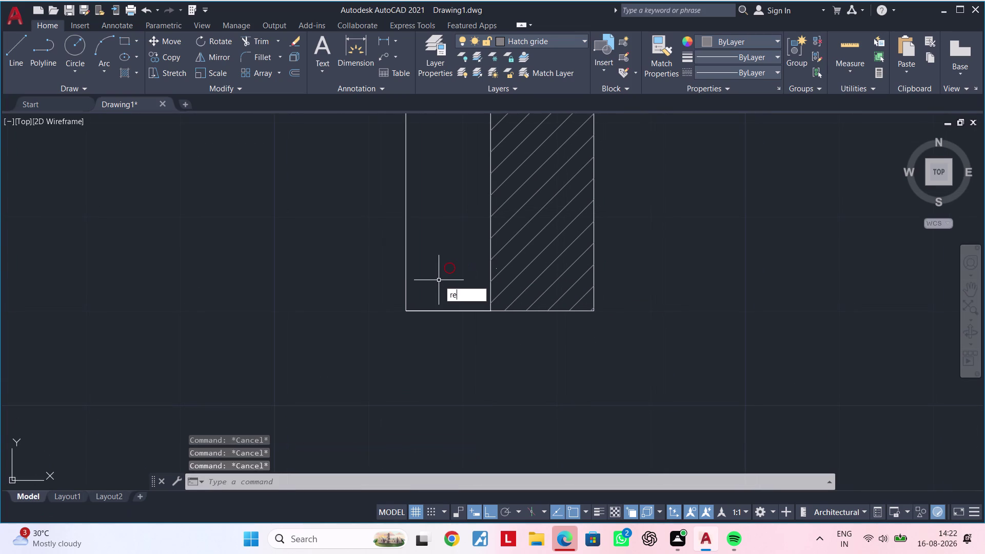
text(c)
key(Escape)
key(Escape)
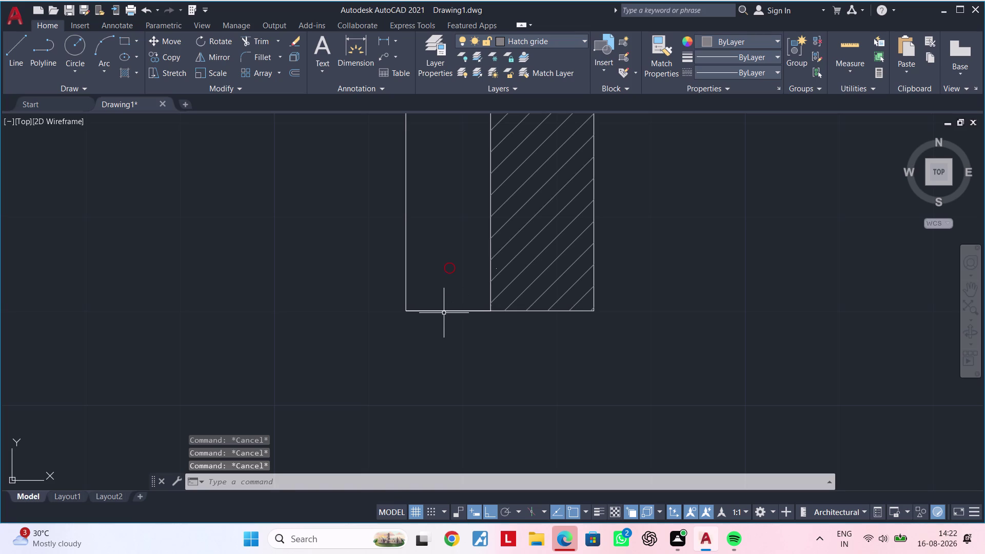
Erase the outline's bottom line, restore it with Ctrl+Z, and zoom back out.
click(443, 311)
key(Delete)
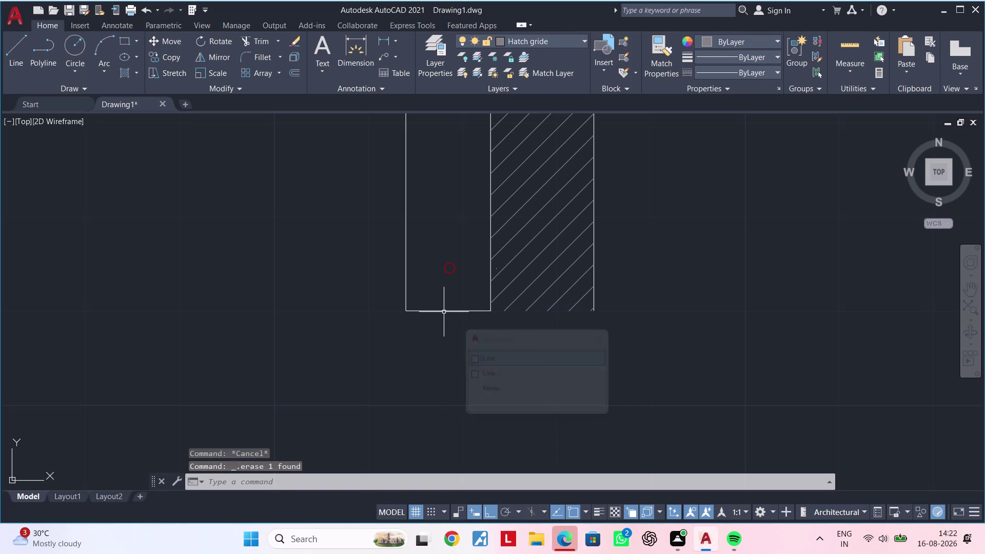
key(ctrl+z)
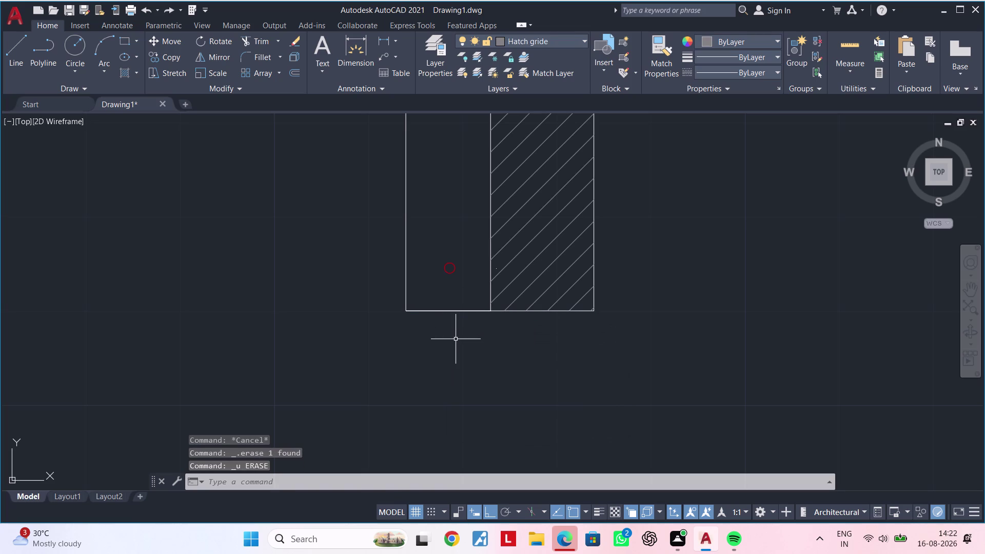
key(ctrl+z)
key(Escape)
scroll(down, 3)
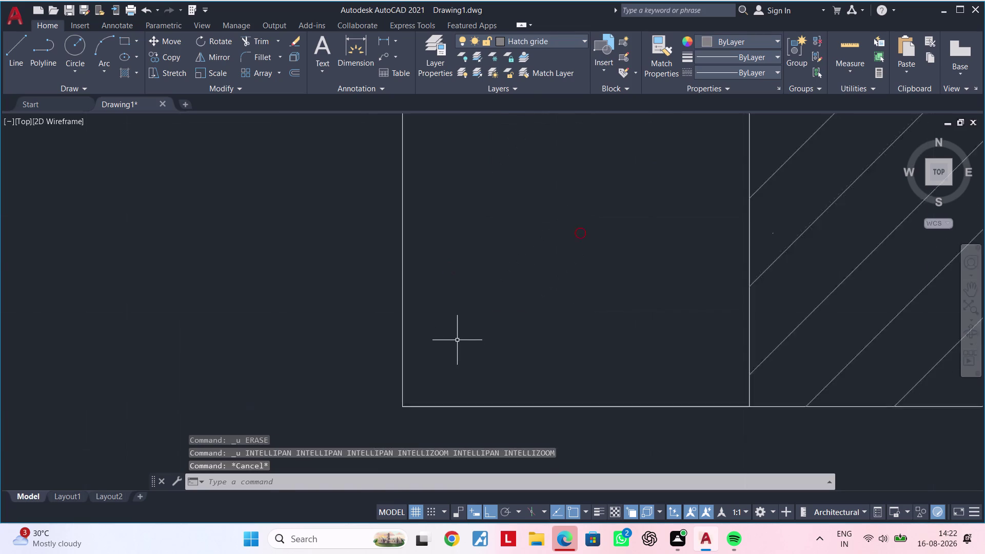
scroll(down, 3)
key(Escape)
middle_click(473, 328)
Zoom and pan until the column detail is centred in view.
key(Escape)
middle_drag(473, 327, 460, 293)
key(Escape)
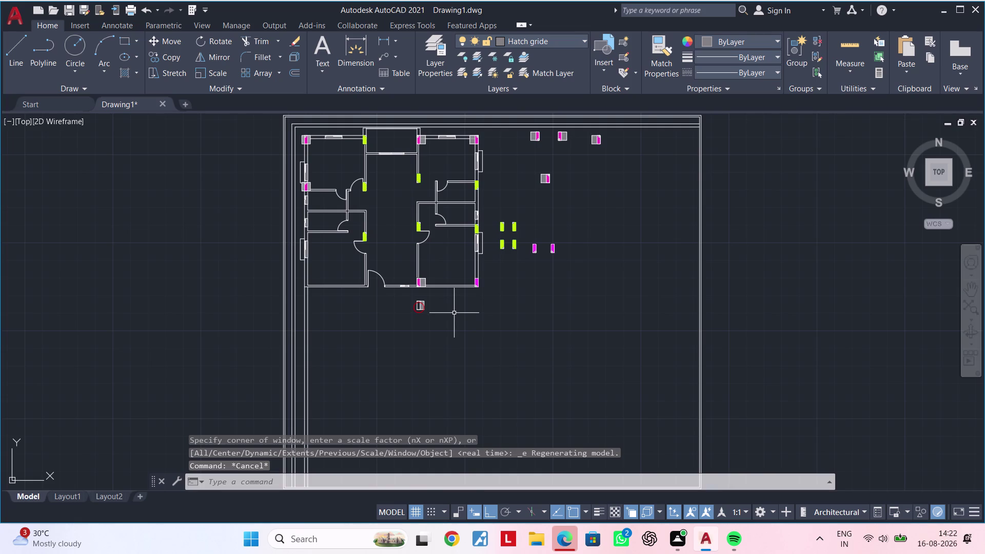
scroll(up, 3)
scroll(up, 3)
scroll(up, 3)
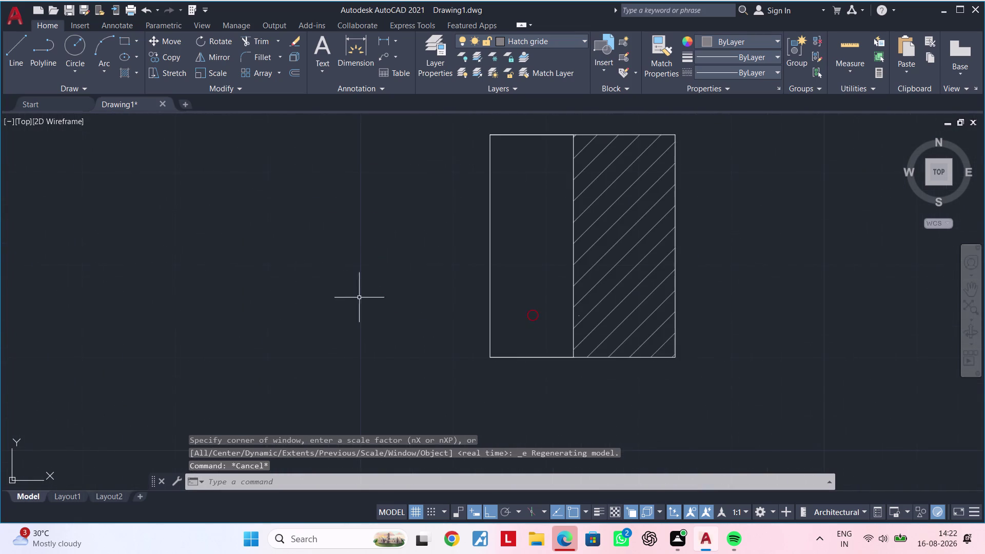
middle_drag(521, 321, 505, 302)
scroll(up, 3)
scroll(up, 3)
scroll(down, 3)
scroll(down, 3)
scroll(down, 3)
scroll(up, 3)
middle_drag(543, 311, 499, 325)
scroll(up, 3)
middle_drag(535, 359, 526, 348)
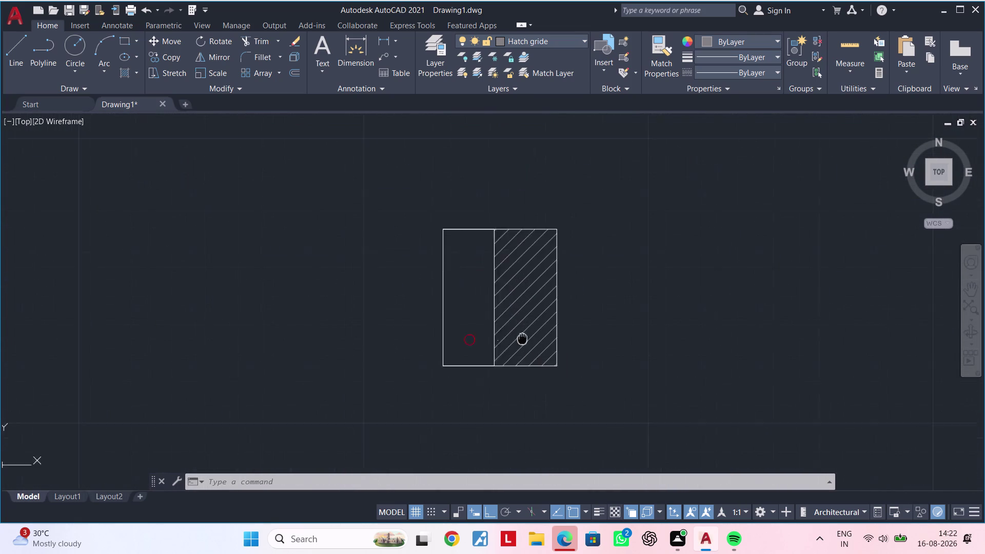
middle_drag(525, 348, 512, 241)
scroll(up, 3)
middle_drag(500, 242, 472, 291)
scroll(down, 3)
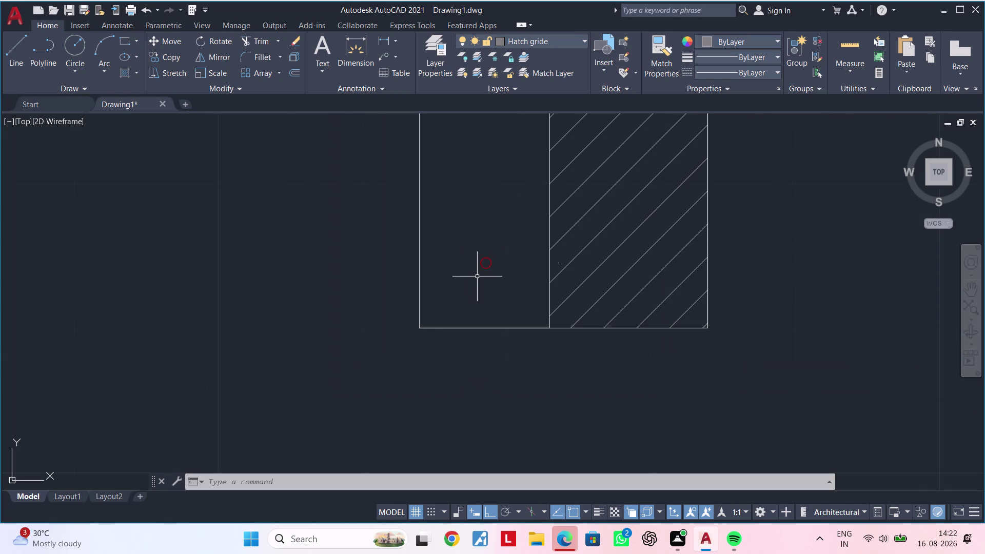
scroll(down, 3)
scroll(down, 3)
middle_drag(477, 286, 468, 311)
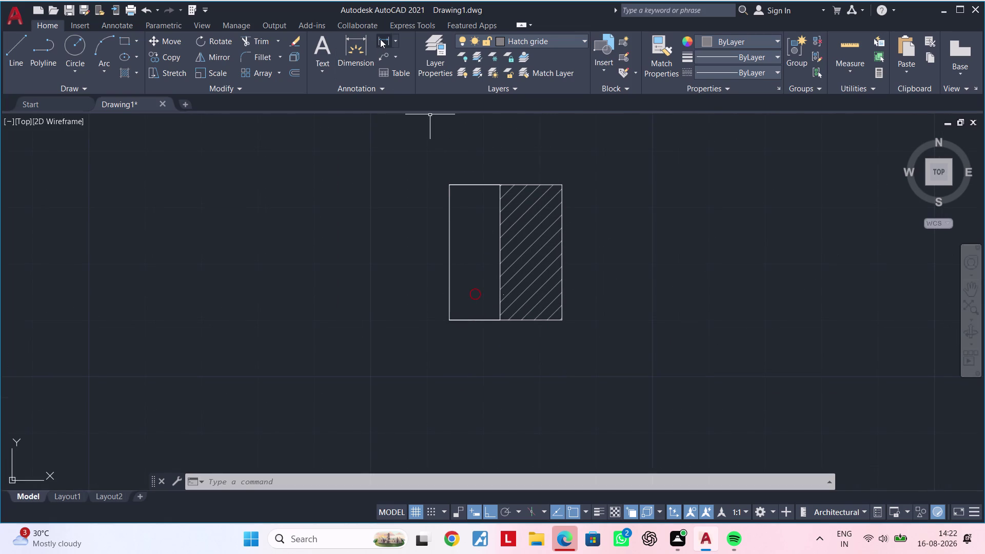
Measure the detail's 1'-8" bottom edge with DIMLINEAR without placing the dimension.
click(381, 39)
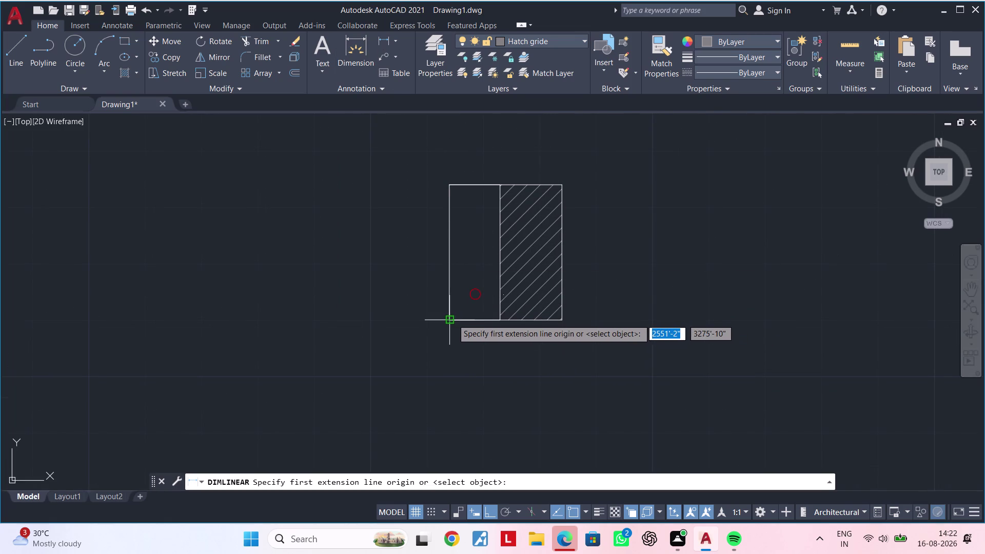
click(451, 319)
click(562, 320)
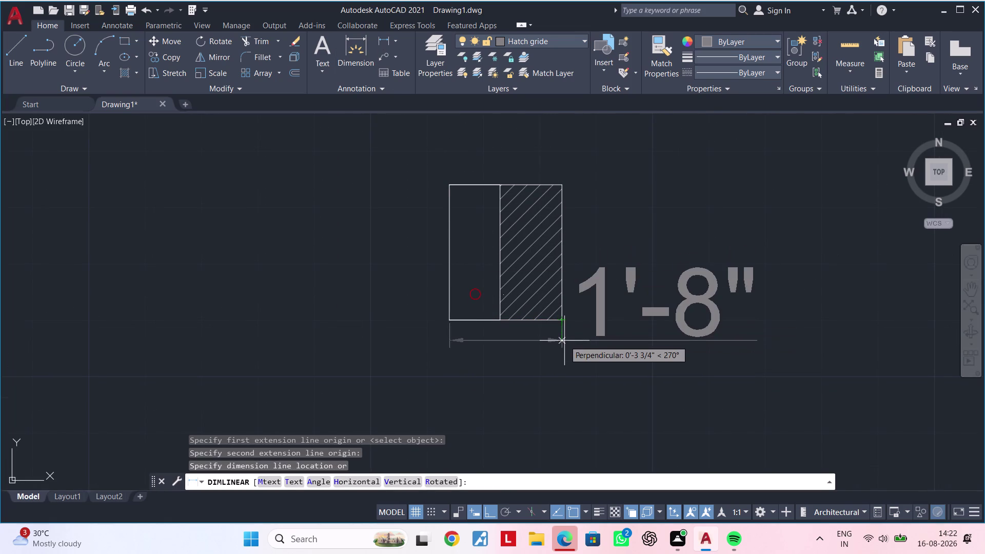
key(Escape)
key(Escape)
middle_drag(565, 337, 556, 351)
key(Escape)
key(Escape)
key(Escape)
key(Escape)
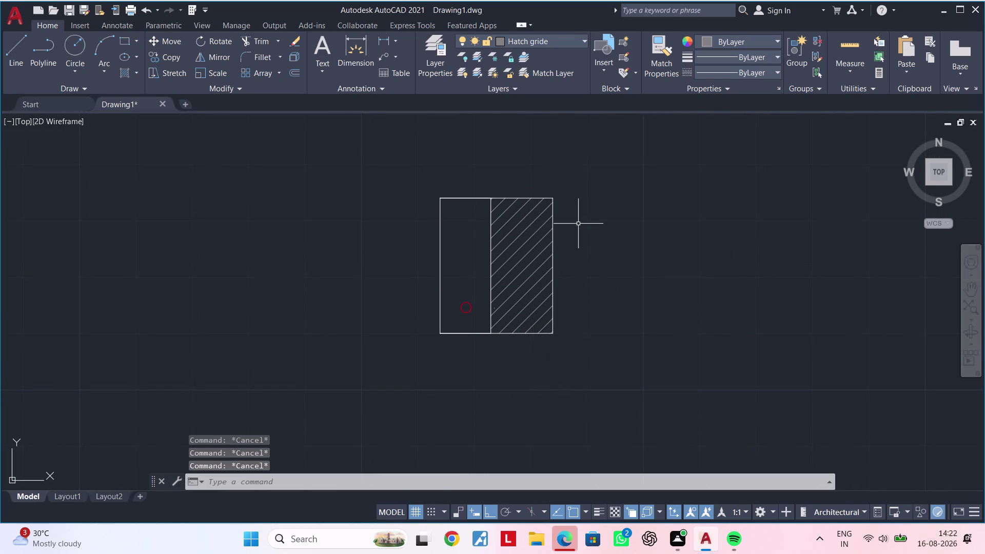
Window-select the column detail's lines and hatch, then clear the selection.
click(571, 175)
click(545, 352)
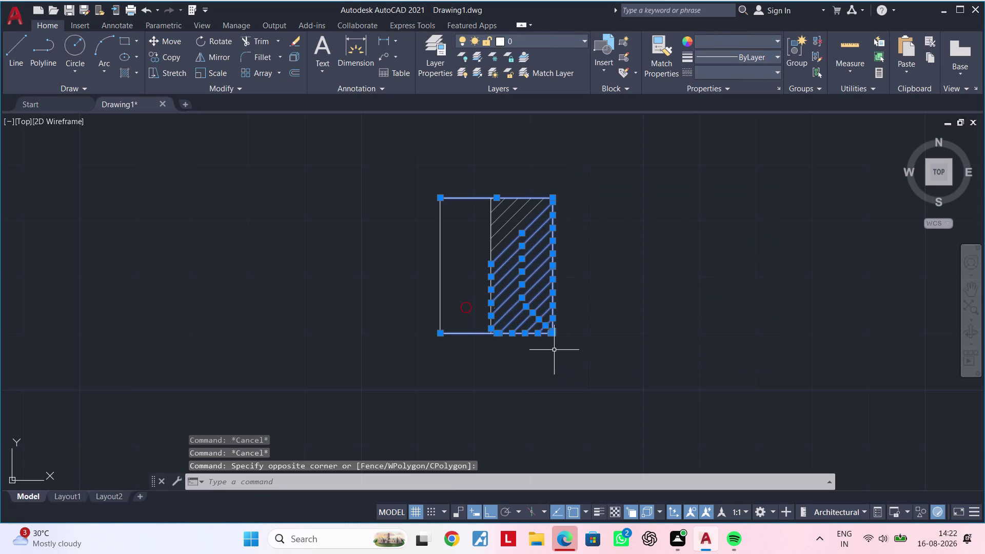
key(Escape)
key(Escape)
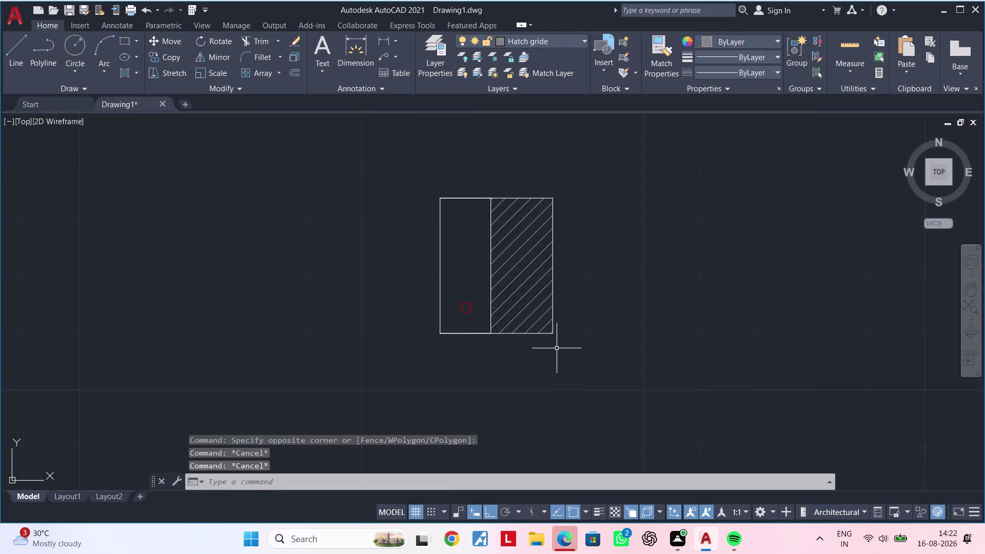
key(Escape)
key(Escape)
Try EXPLODE (X) on the column detail, then crossing-select its hatched right side.
click(601, 173)
click(397, 382)
text(x)
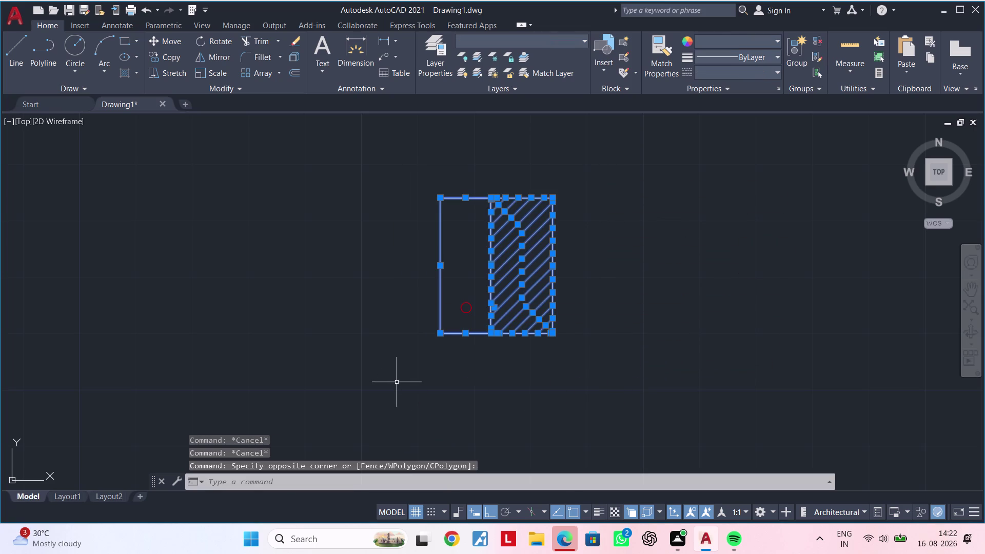
key(space)
click(553, 368)
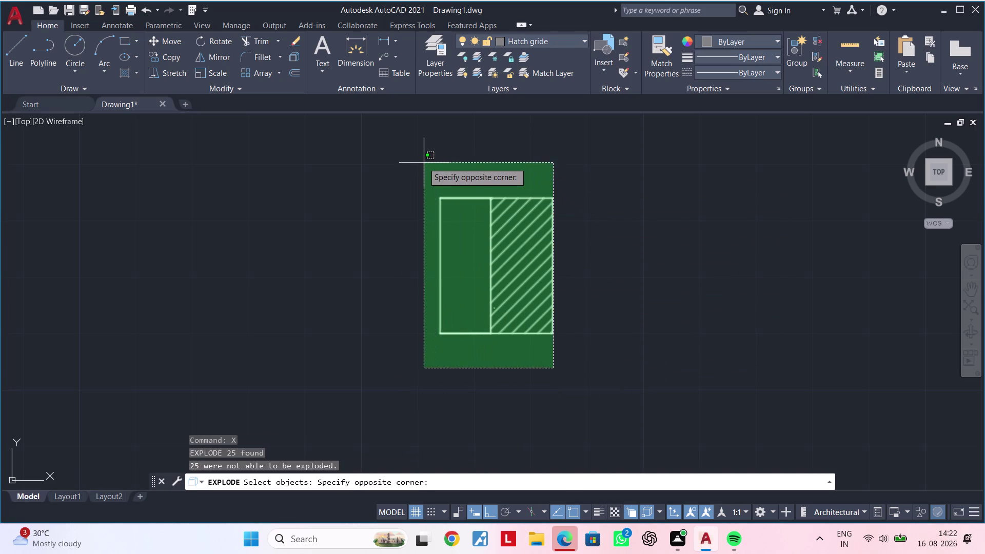
key(Escape)
click(590, 349)
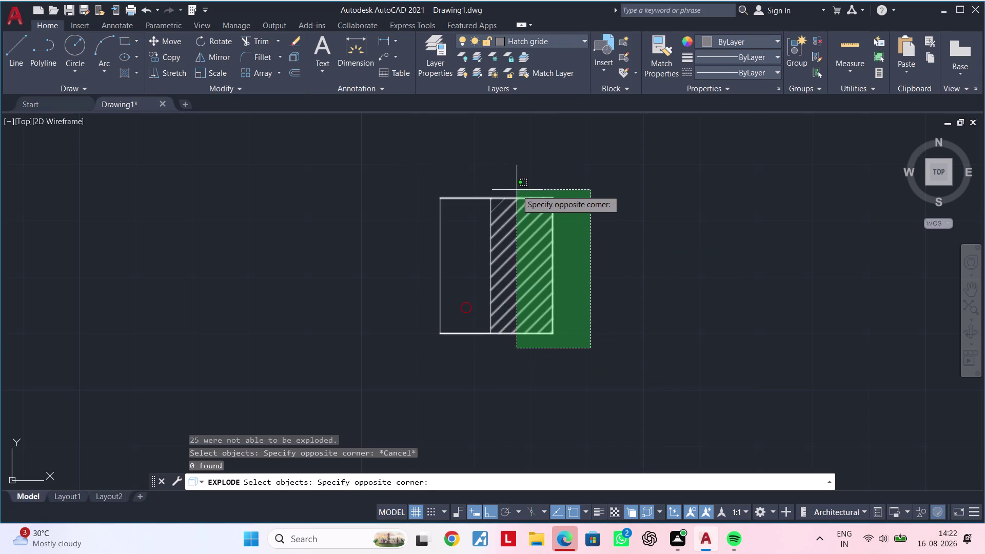
click(515, 188)
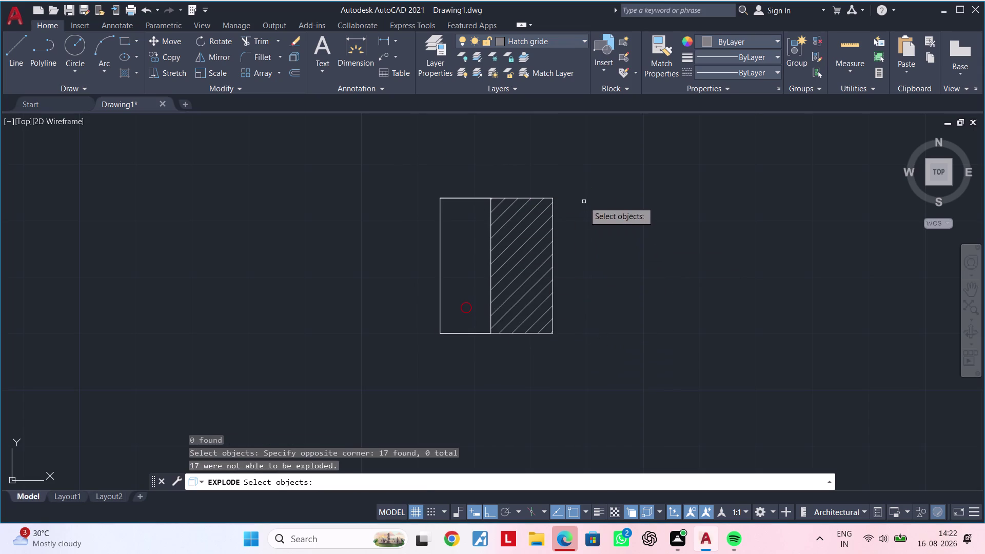
key(Escape)
drag(573, 177, 568, 190)
click(523, 389)
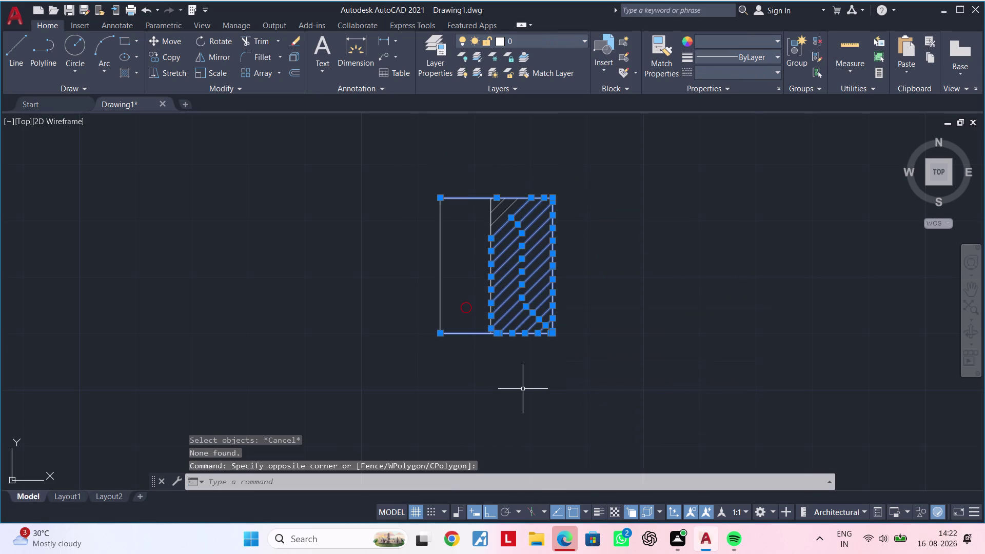
Stretch the selected right side 2" leftward, using the bottom-right corner as base point.
text(s)
key(space)
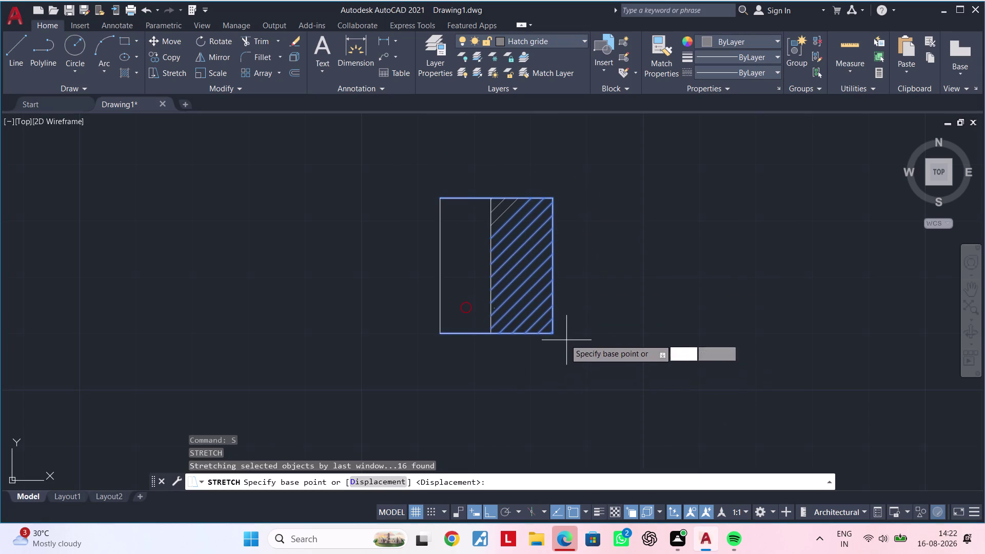
click(555, 334)
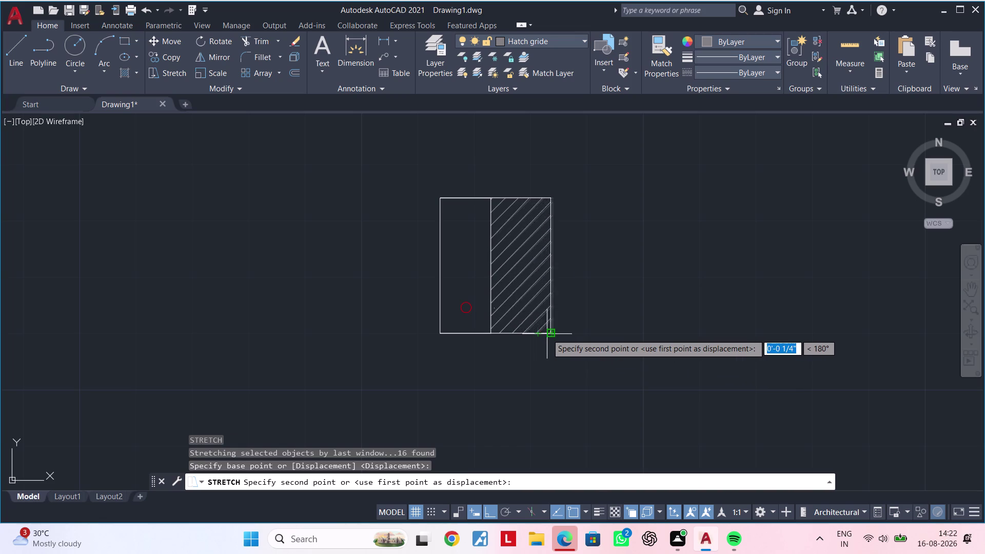
key(2)
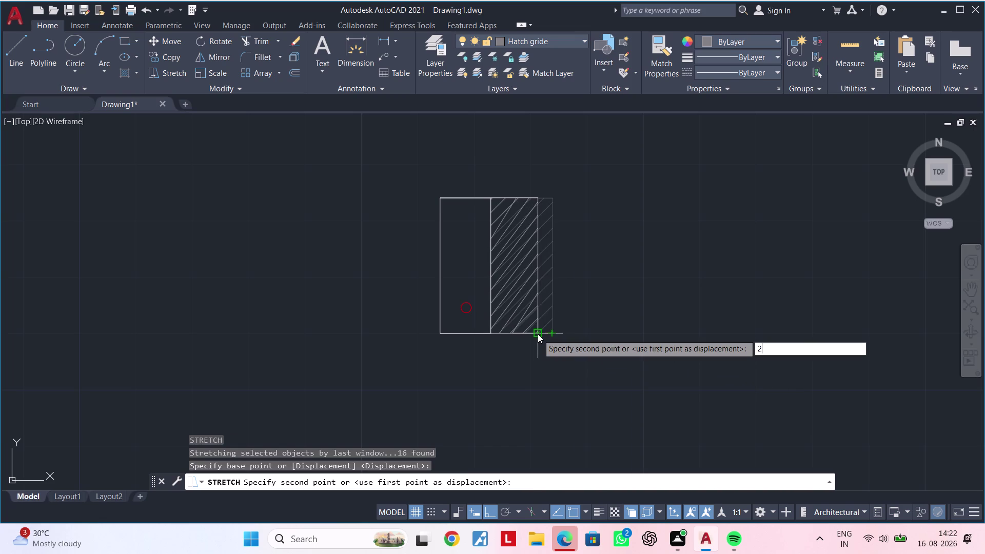
key(shift+quotedbl)
key(Return)
key(Escape)
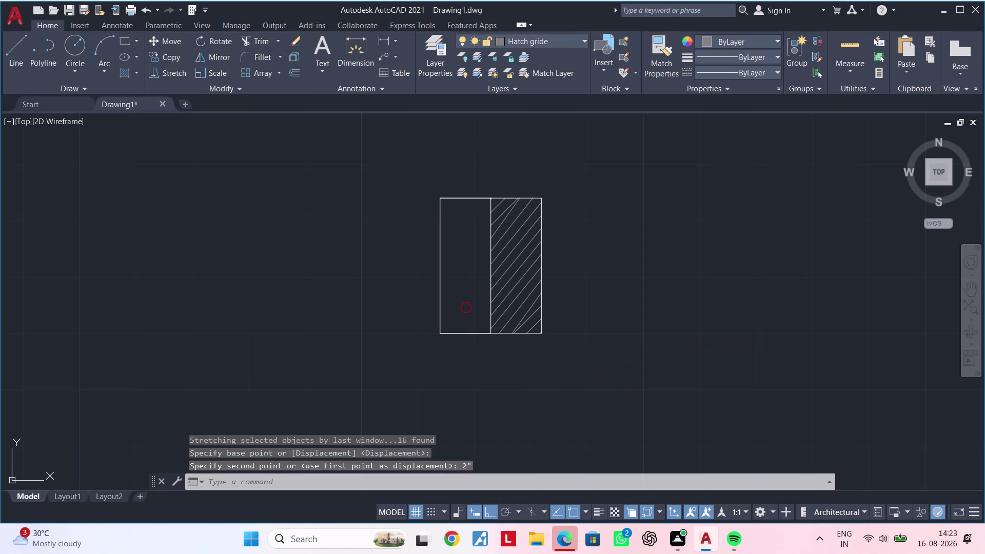
key(Escape)
key(Escape)
key(Escape)
key(Escape)
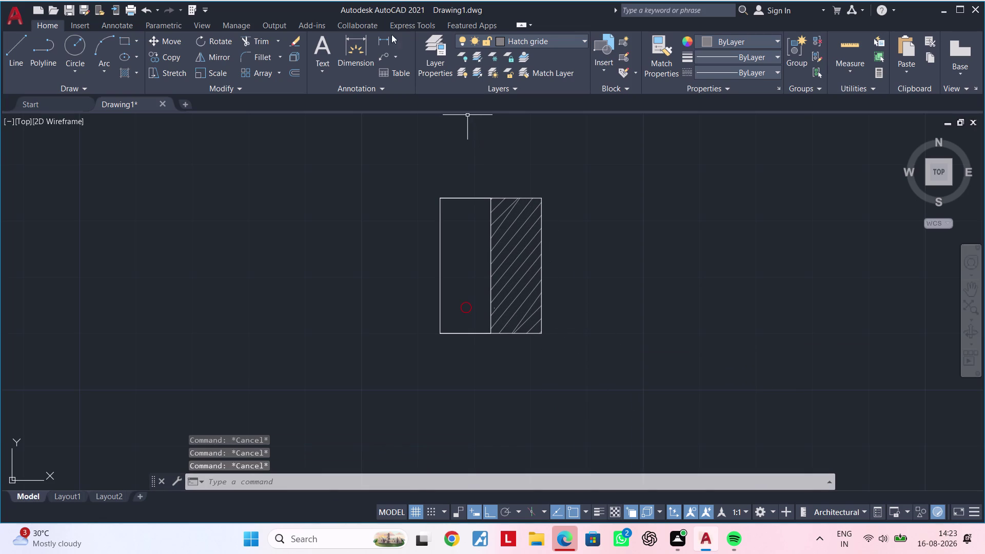
Re-measure the bottom edge with DIMLINEAR, then window-select the whole column detail.
click(380, 38)
click(441, 332)
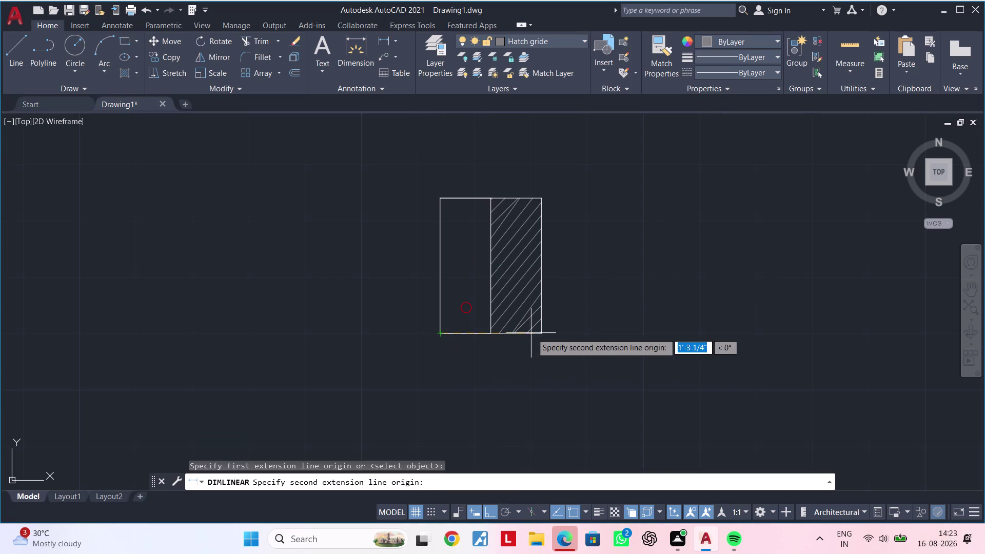
click(540, 334)
key(Escape)
key(Escape)
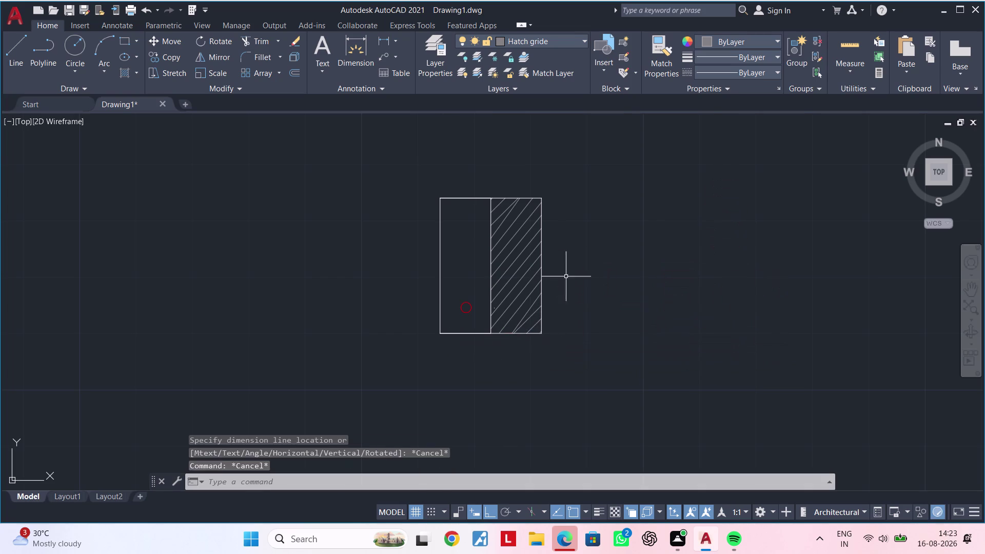
click(573, 166)
click(418, 364)
key(Delete)
scroll(down, 3)
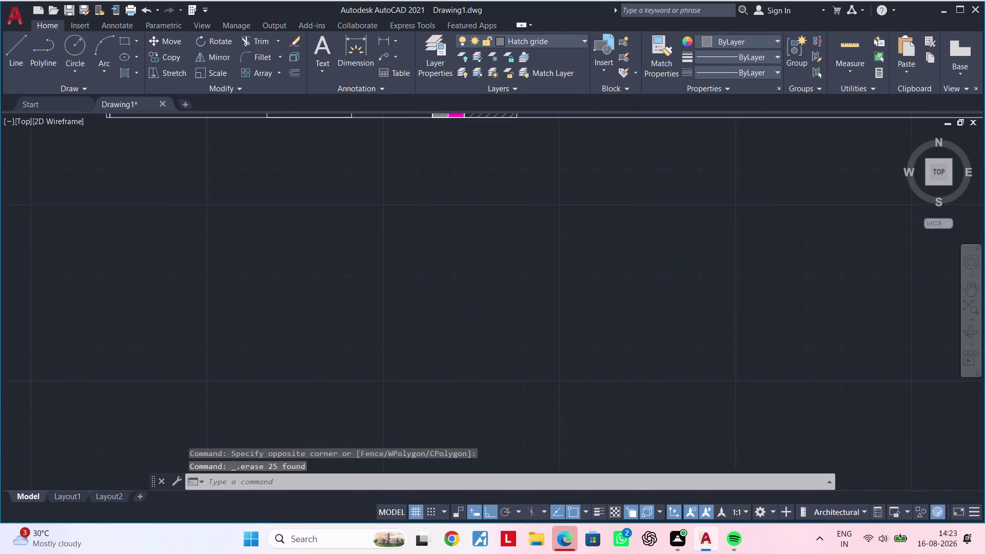
middle_drag(453, 349, 399, 356)
click(388, 346)
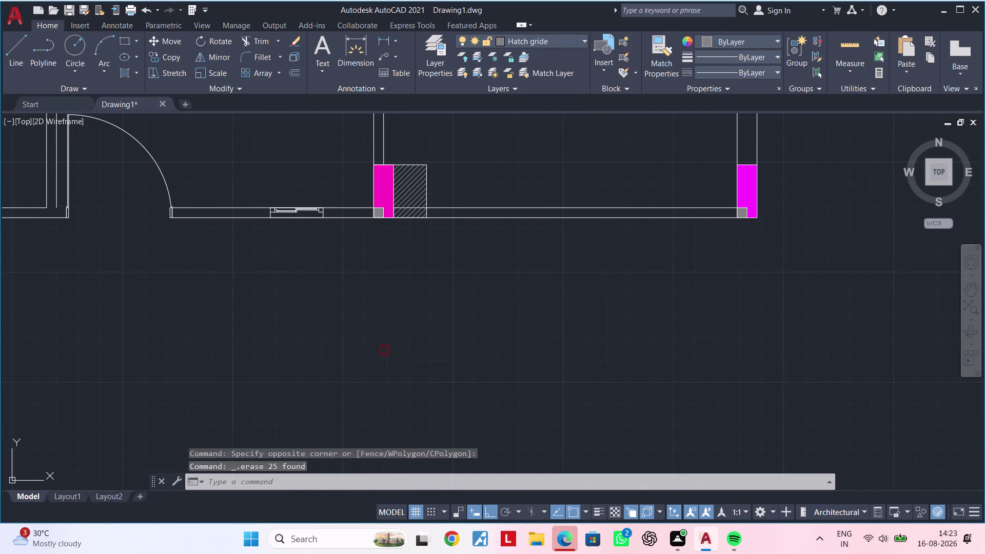
key(Escape)
scroll(down, 3)
middle_drag(476, 358, 350, 375)
key(Escape)
key(Escape)
key(Escape)
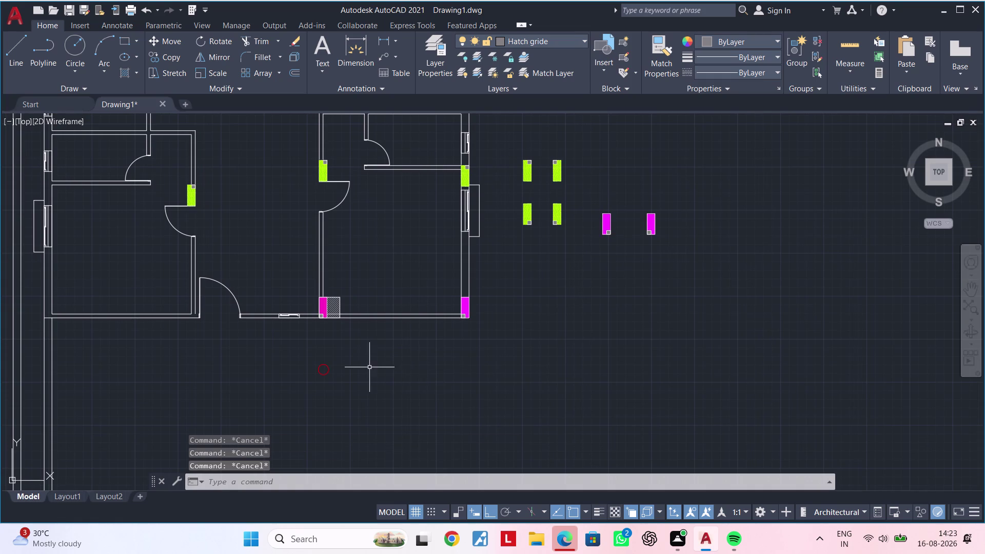
click(370, 352)
click(292, 392)
key(Escape)
scroll(down, 3)
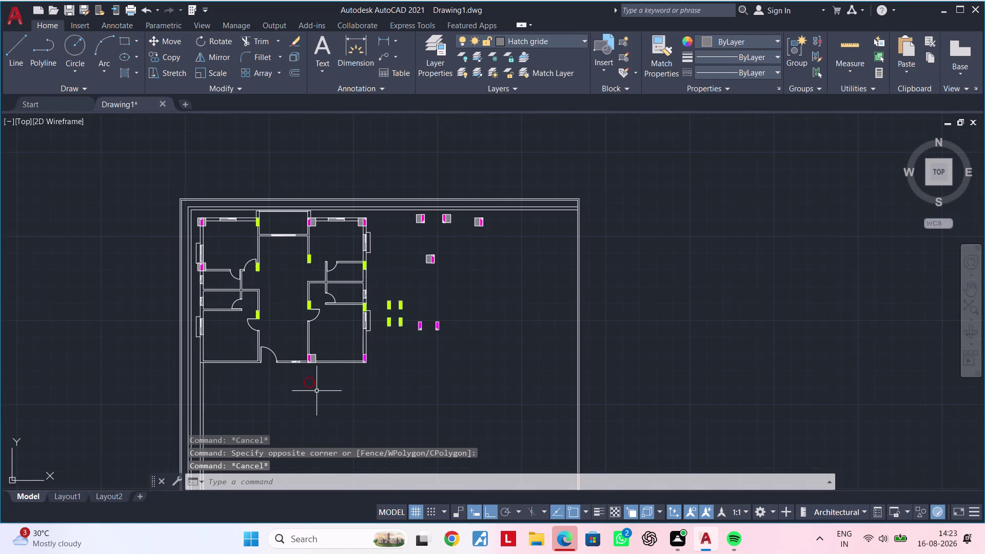
middle_drag(318, 391, 412, 385)
scroll(up, 3)
key(Escape)
key(Escape)
key(Escape)
key(Escape)
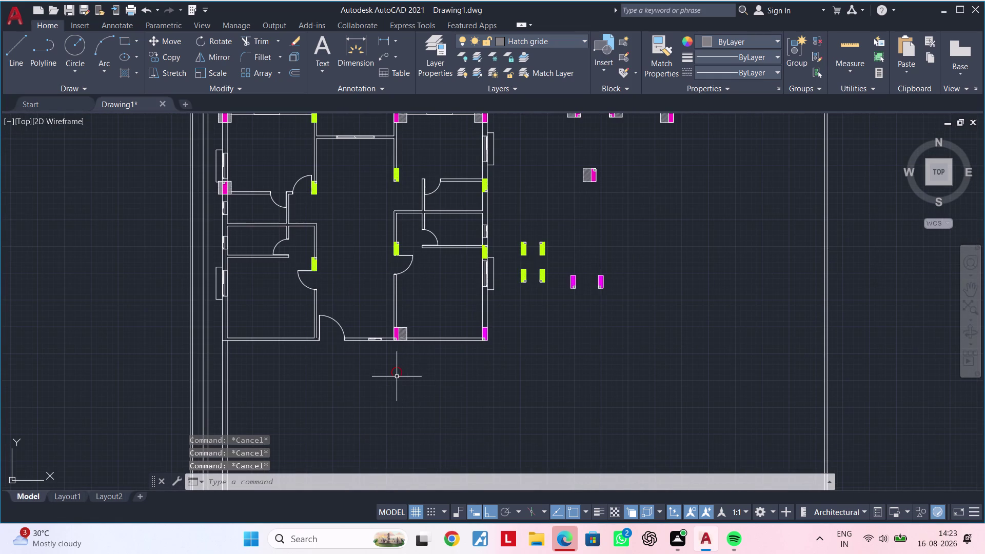
scroll(up, 3)
middle_drag(391, 384, 379, 415)
double_click(392, 395)
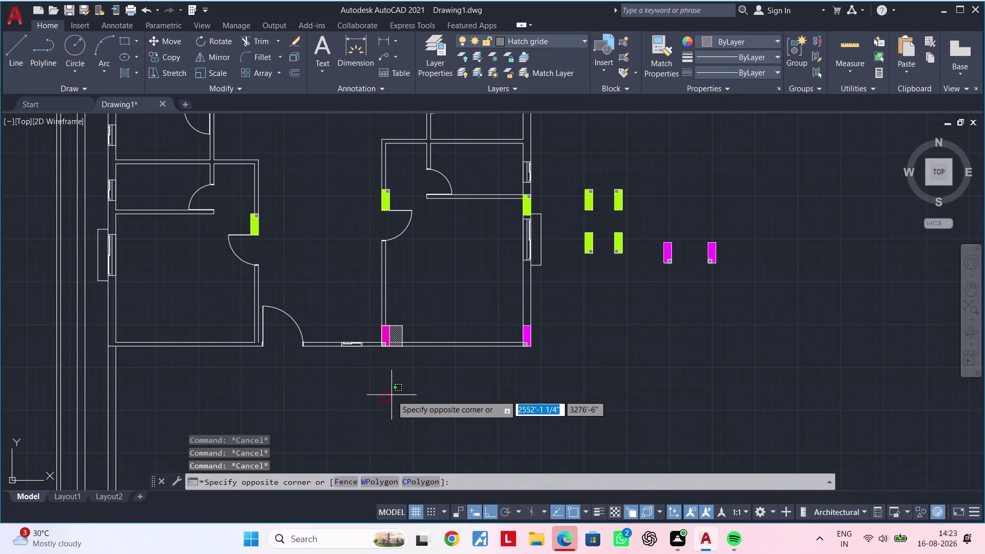
right_click(392, 395)
key(Escape)
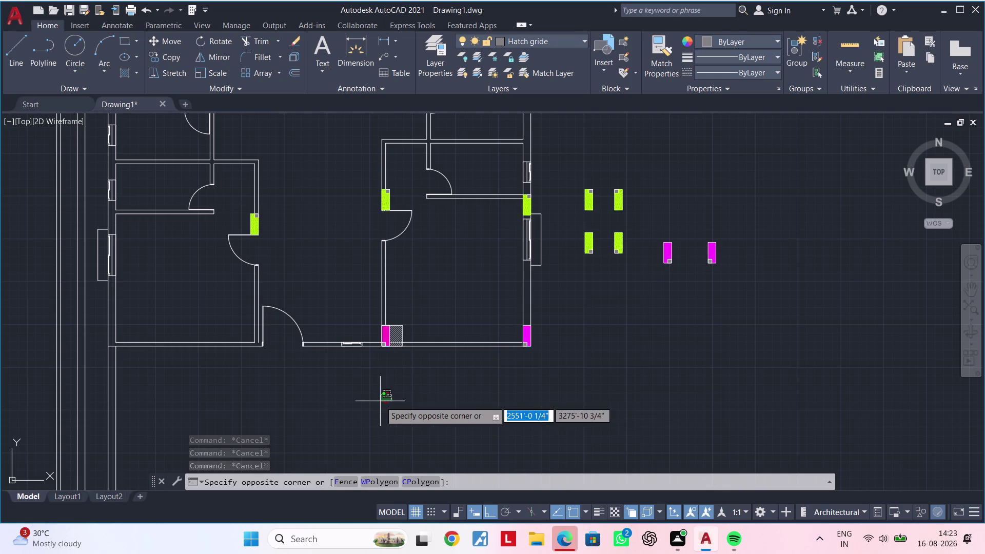
triple_click(380, 401)
triple_click(382, 399)
triple_click(382, 399)
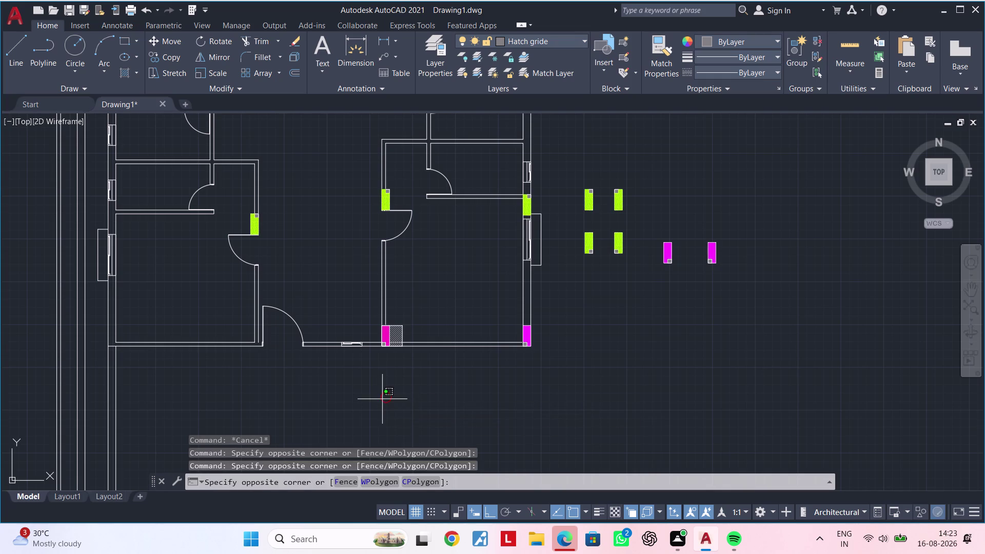
click(382, 399)
triple_click(383, 392)
scroll(up, 3)
middle_drag(372, 406, 366, 414)
key(Escape)
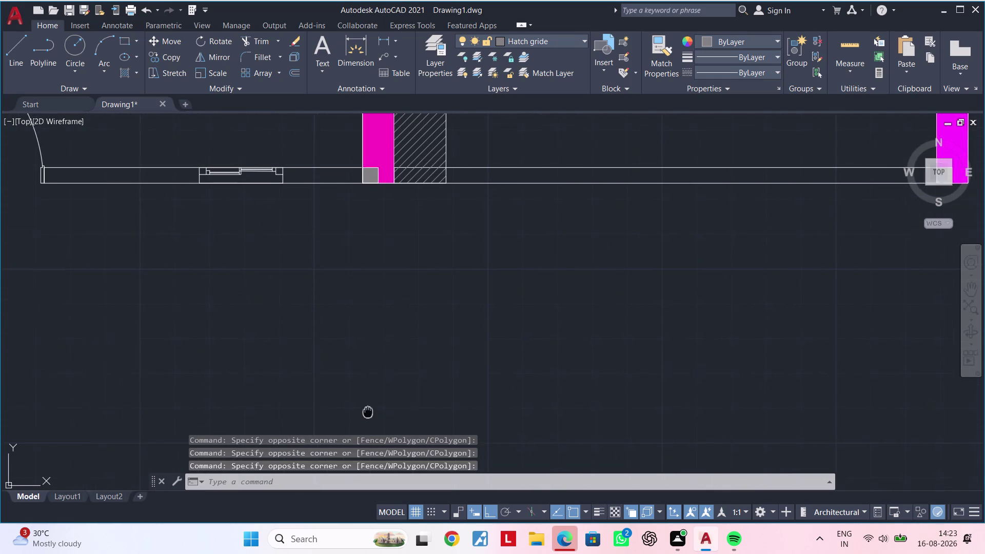
middle_drag(367, 414, 363, 417)
scroll(down, 3)
scroll(down, 3)
middle_drag(423, 402, 362, 350)
scroll(down, 3)
middle_click(383, 355)
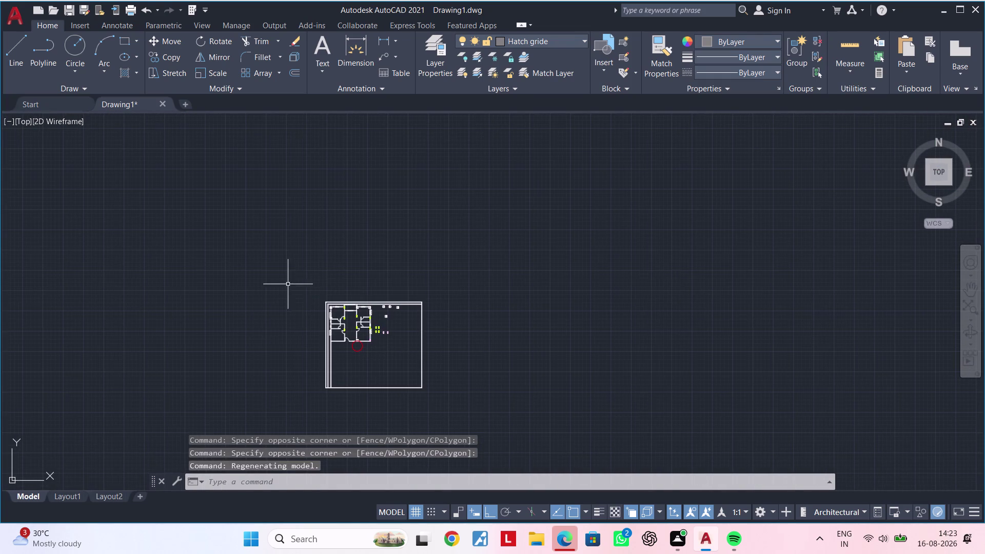
click(290, 276)
click(497, 422)
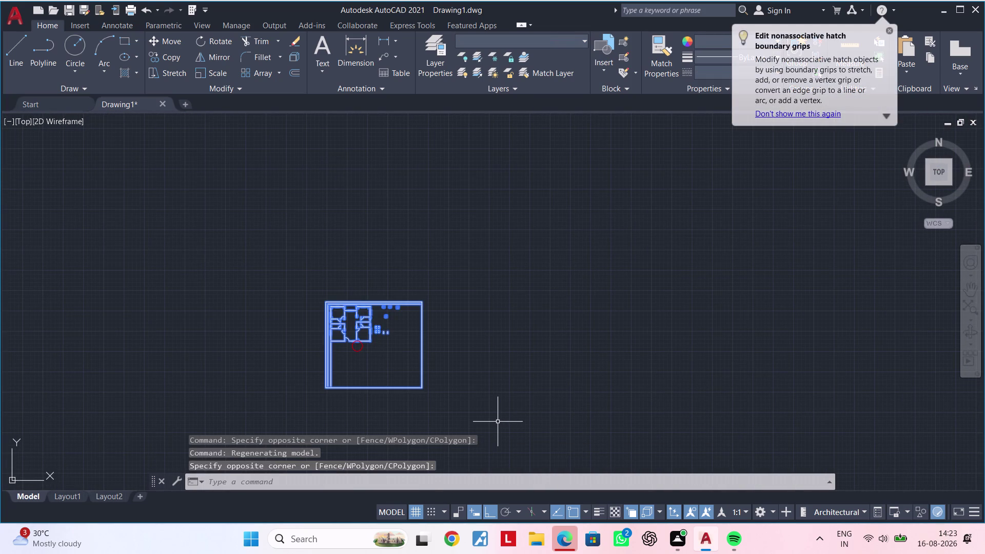
scroll(up, 3)
text(m)
key(space)
drag(454, 412, 507, 412)
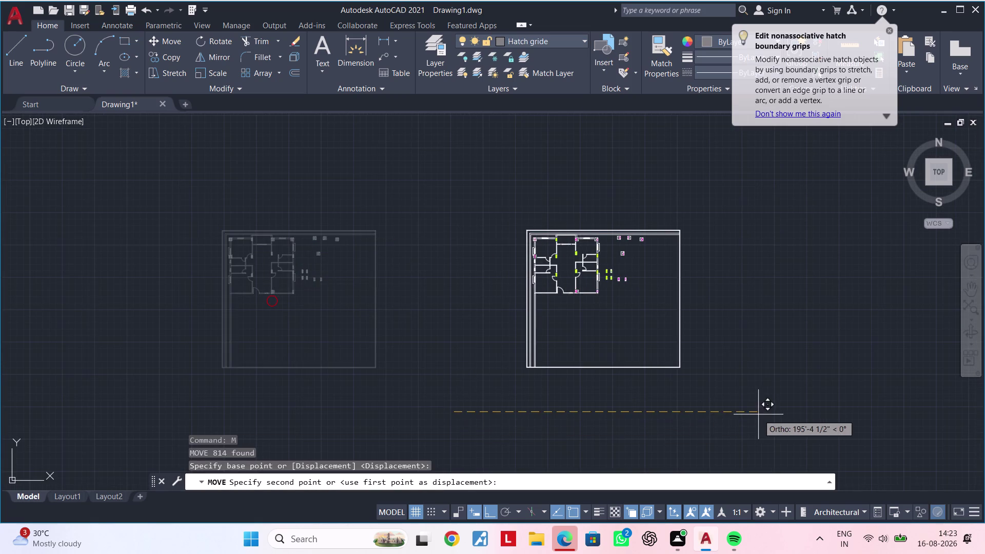
click(758, 414)
middle_drag(753, 405, 589, 433)
key(Escape)
scroll(up, 3)
middle_drag(441, 347, 442, 428)
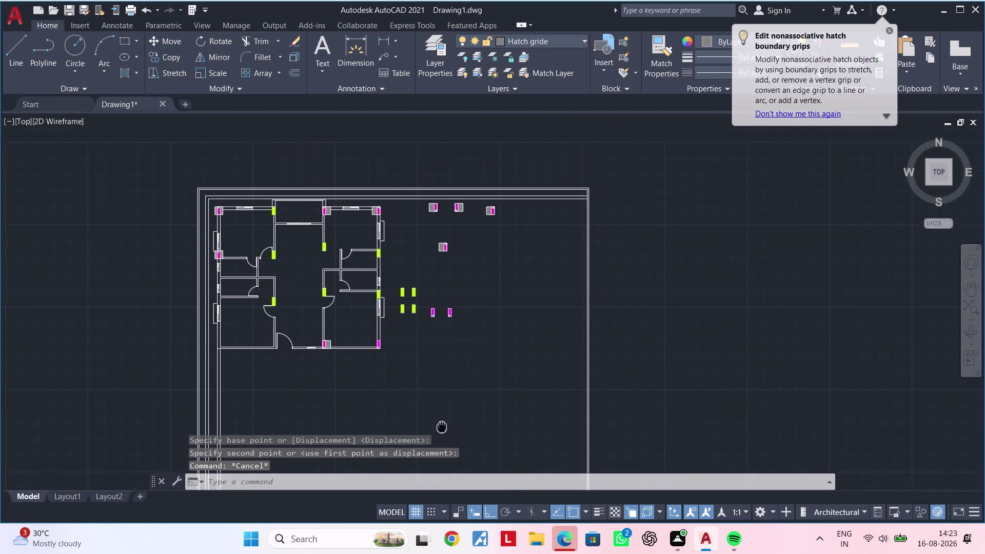
scroll(up, 3)
middle_drag(439, 344, 592, 344)
key(Escape)
key(Escape)
scroll(up, 3)
scroll(down, 3)
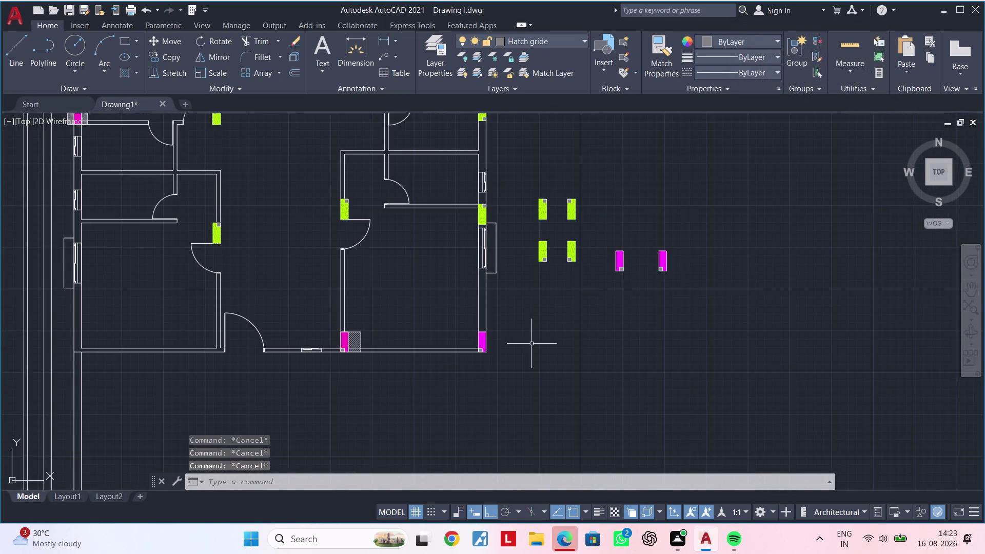
middle_drag(523, 351, 485, 363)
middle_drag(445, 360, 513, 345)
scroll(up, 3)
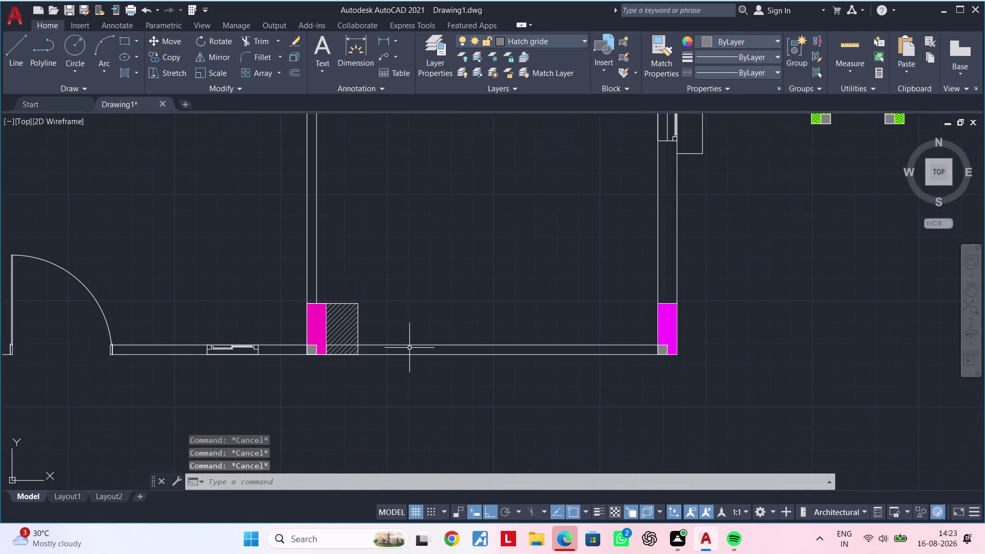
scroll(down, 3)
middle_drag(513, 400, 371, 407)
key(Escape)
middle_drag(451, 424, 369, 404)
key(Escape)
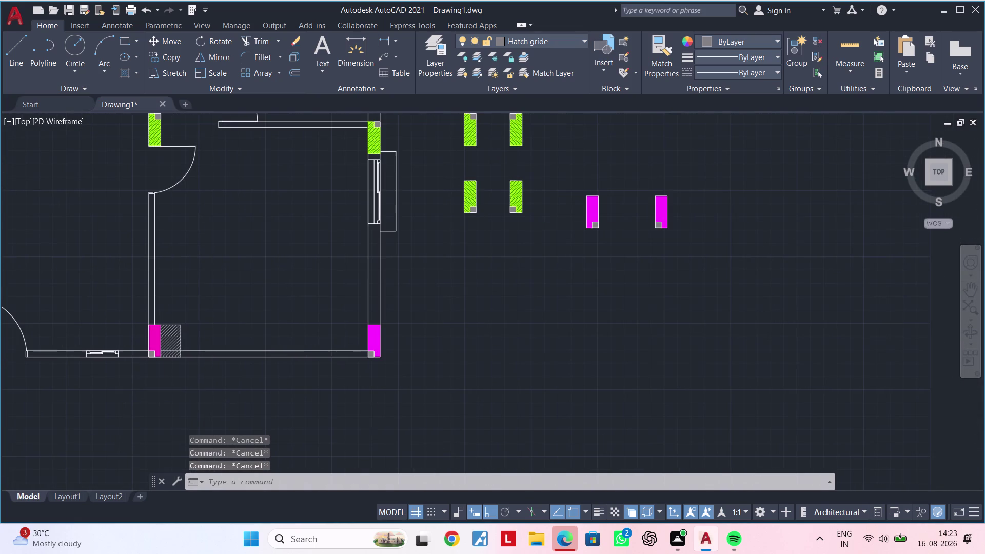
key(Escape)
key(Escape)
key(Escape)
key(Escape)
text(rec)
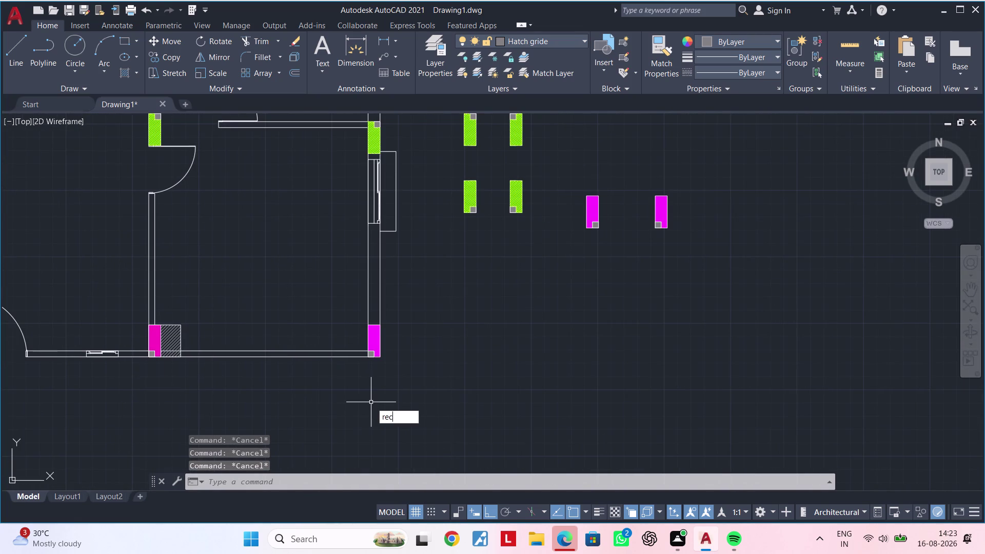
key(space)
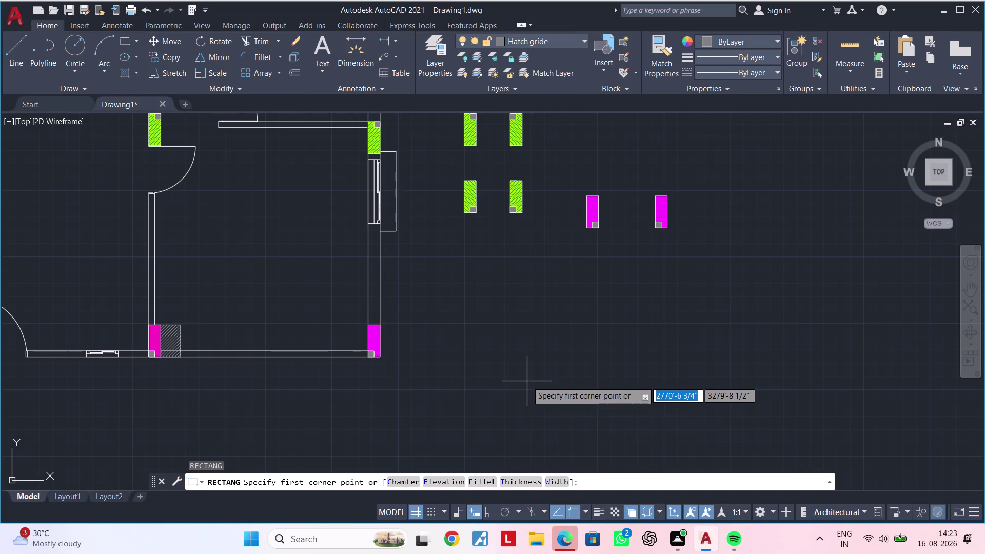
middle_drag(551, 382, 416, 382)
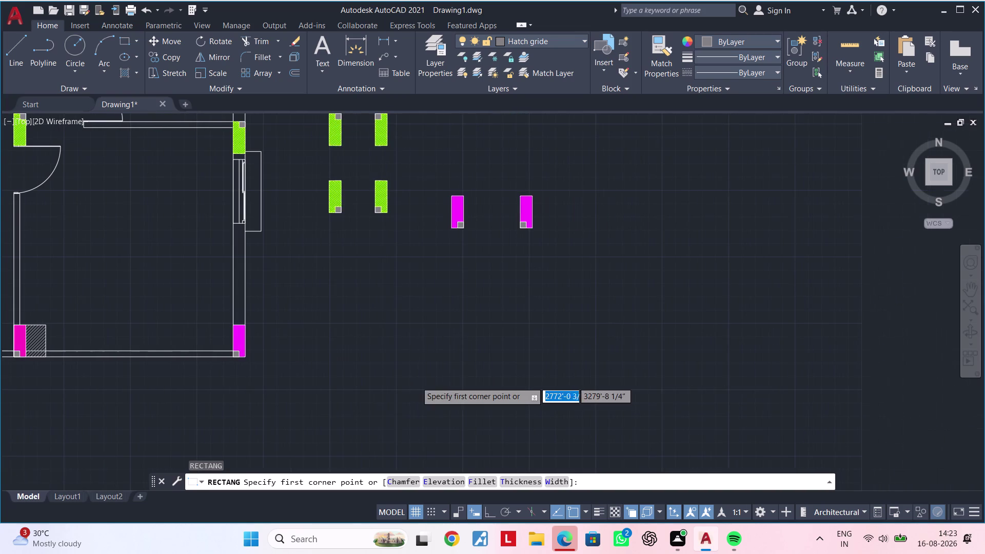
scroll(down, 3)
middle_drag(416, 382, 511, 371)
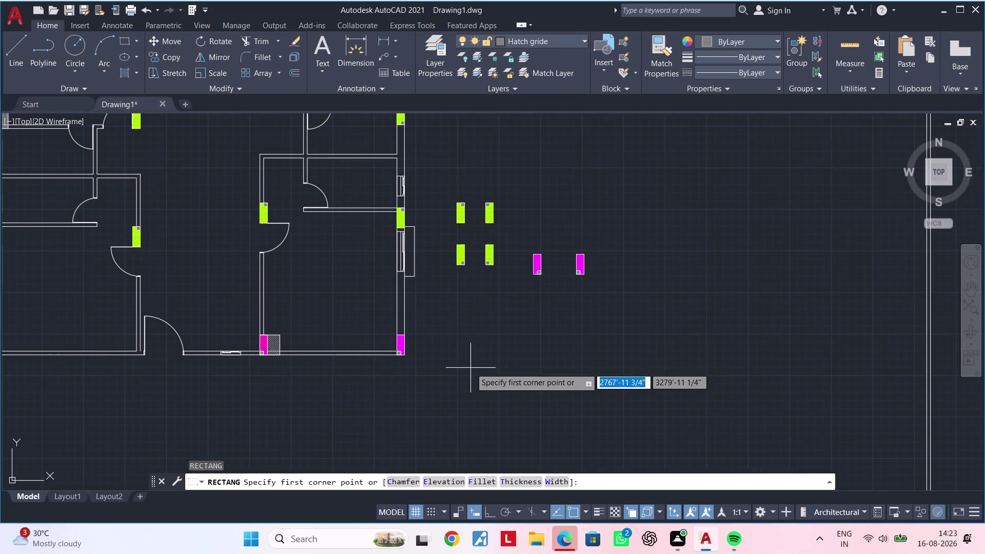
scroll(up, 3)
middle_drag(473, 366, 532, 369)
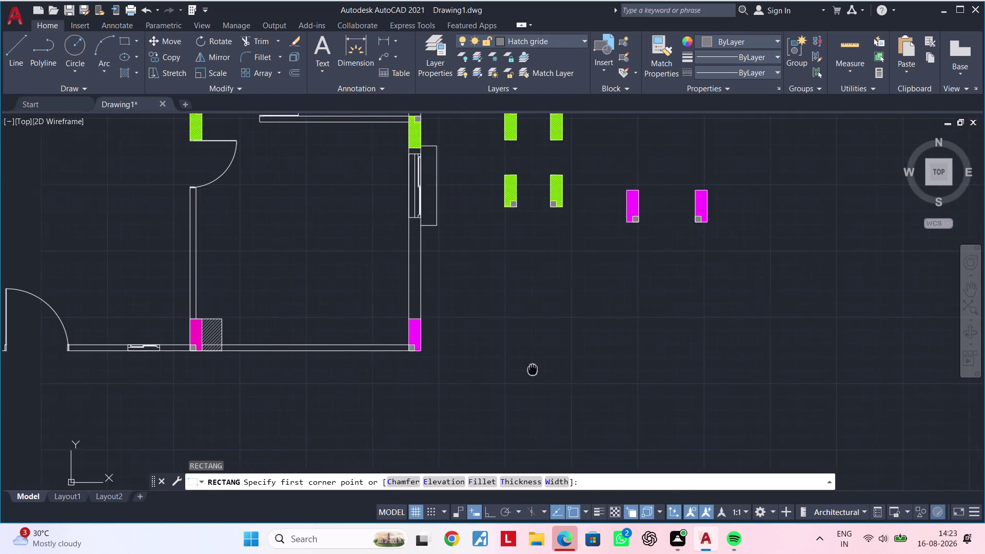
middle_drag(532, 368, 759, 366)
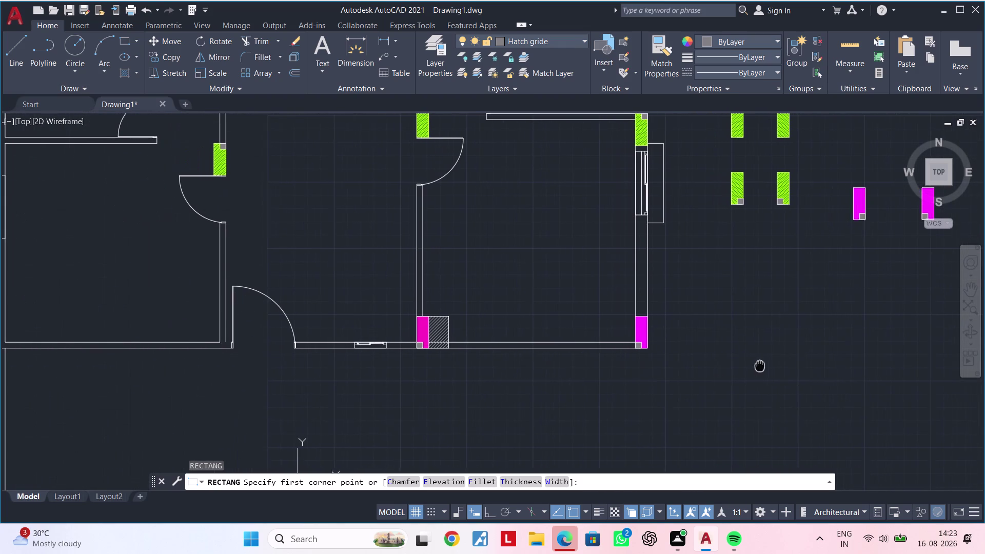
middle_drag(759, 366, 759, 366)
key(Escape)
key(Escape)
scroll(up, 3)
middle_drag(360, 387, 984, 461)
key(Escape)
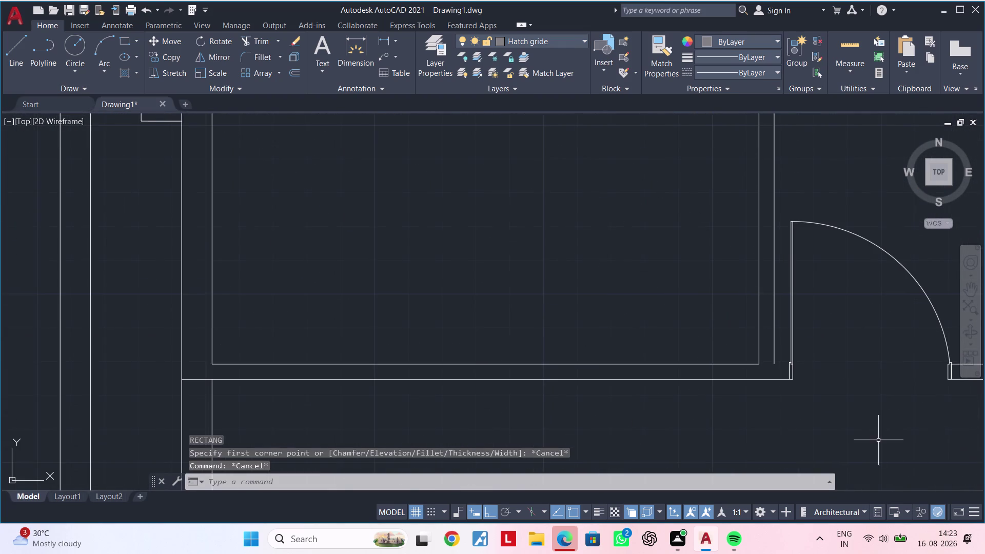
middle_drag(877, 441, 640, 442)
key(Escape)
key(Escape)
scroll(up, 3)
middle_drag(553, 385, 493, 408)
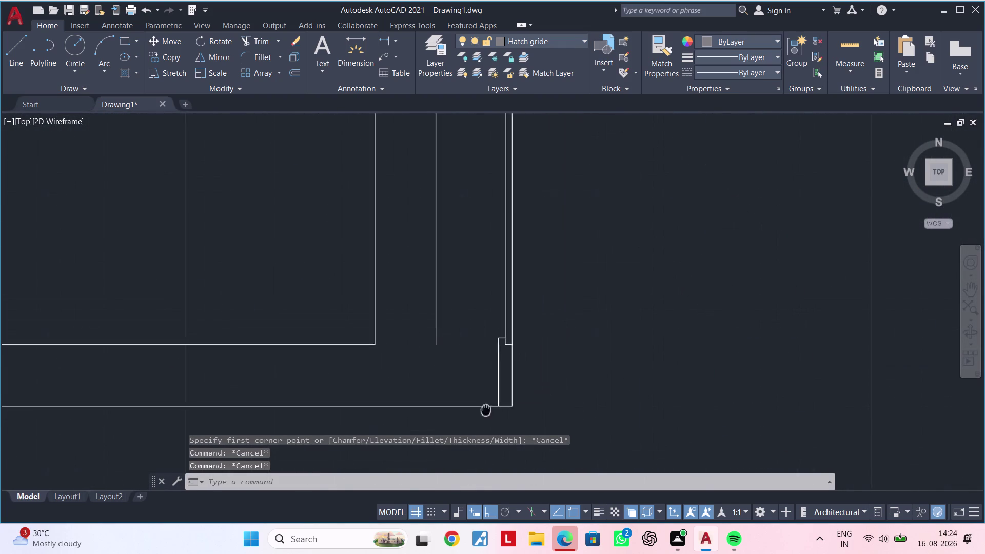
middle_drag(493, 408, 475, 412)
text(l)
key(space)
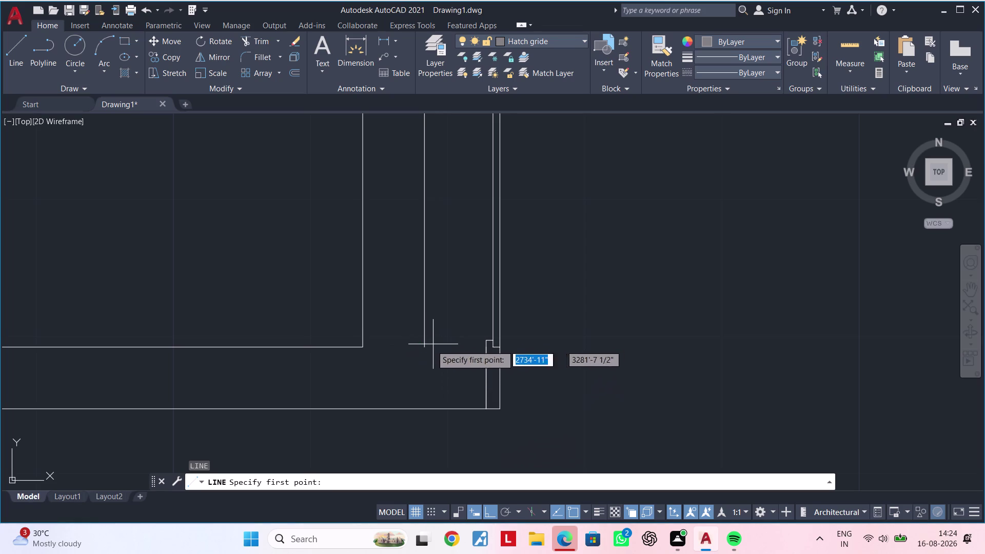
click(423, 348)
scroll(up, 3)
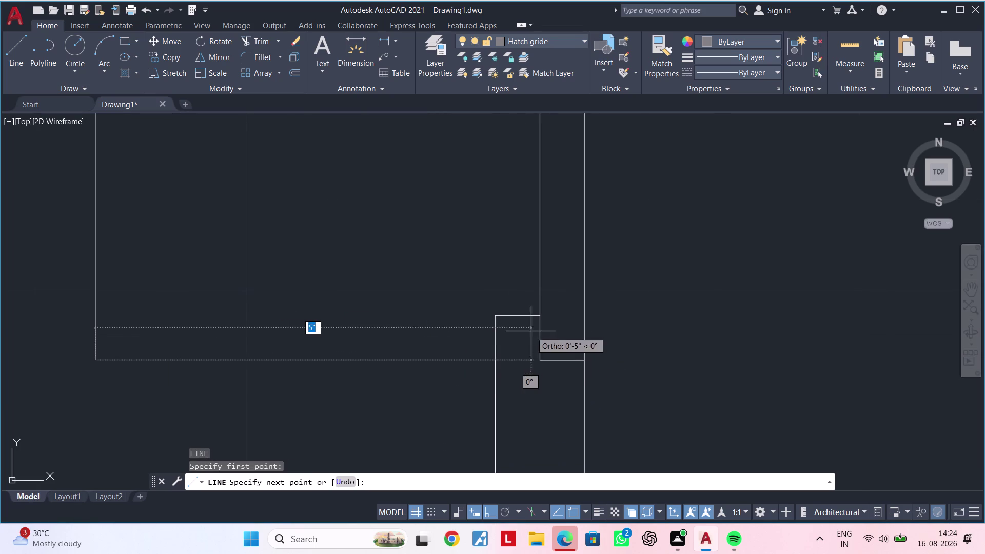
click(497, 356)
scroll(down, 3)
key(Escape)
key(Escape)
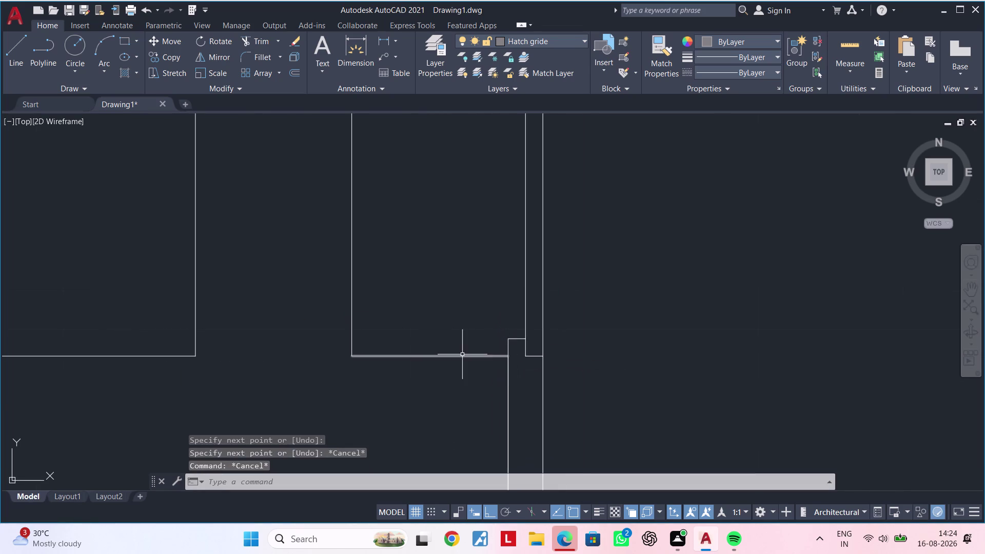
click(461, 354)
key(Escape)
key(Escape)
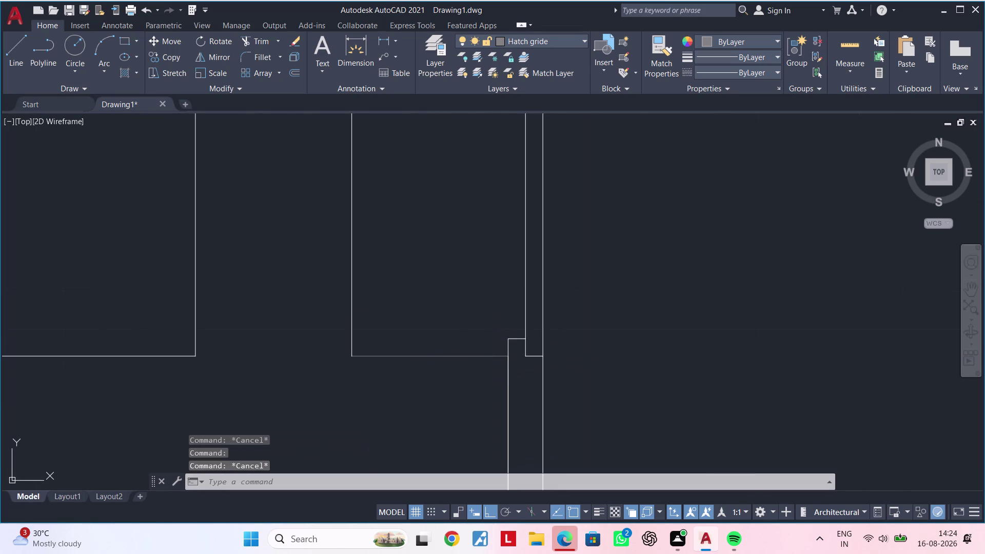
text(ma)
key(space)
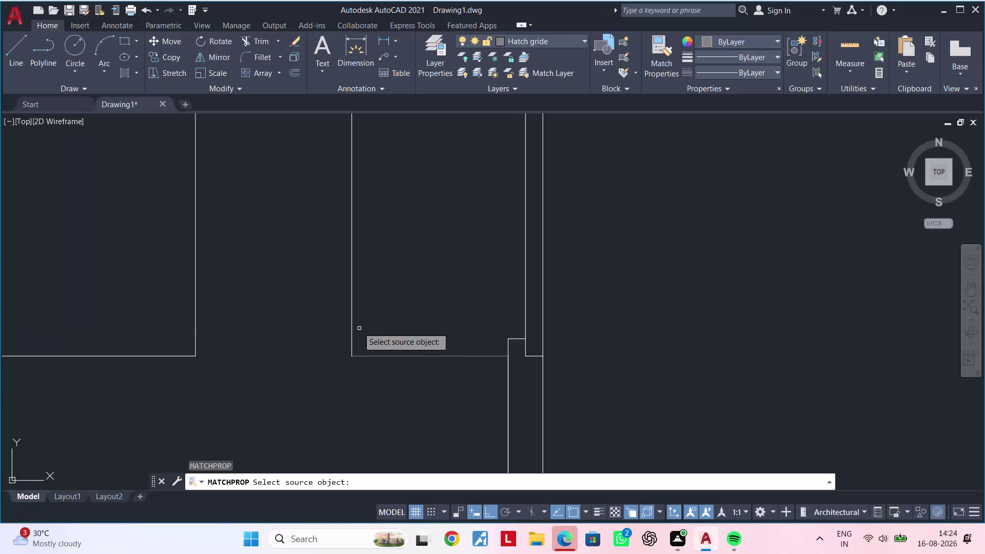
click(352, 323)
click(389, 355)
scroll(down, 3)
key(Escape)
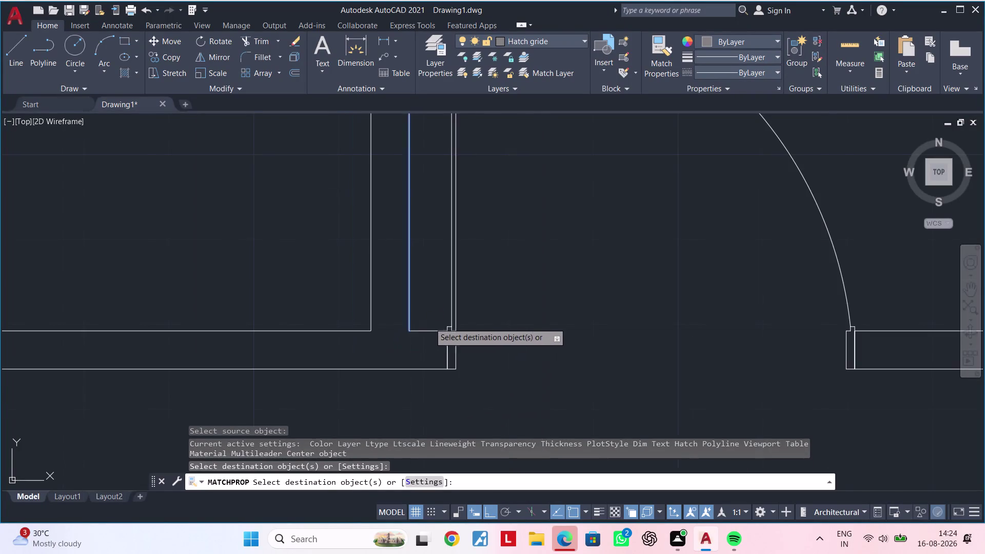
key(Escape)
scroll(down, 3)
scroll(down, 3)
middle_drag(518, 379, 384, 398)
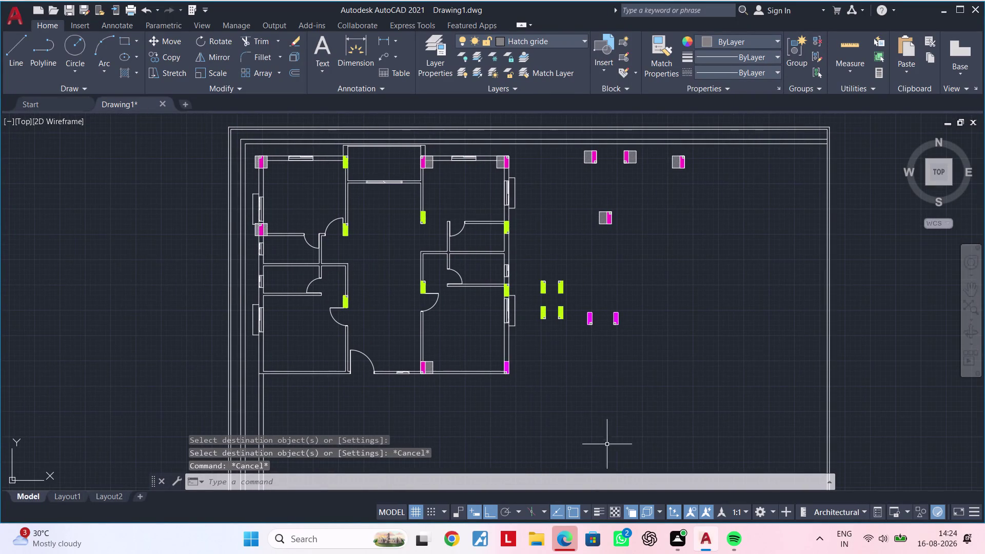
middle_drag(556, 414, 546, 402)
middle_click(527, 363)
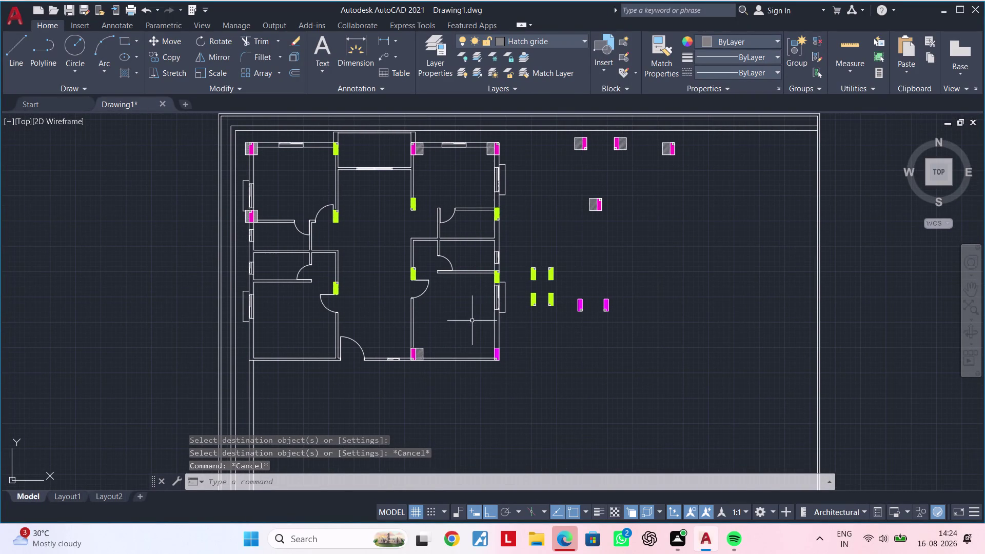
scroll(up, 3)
scroll(down, 3)
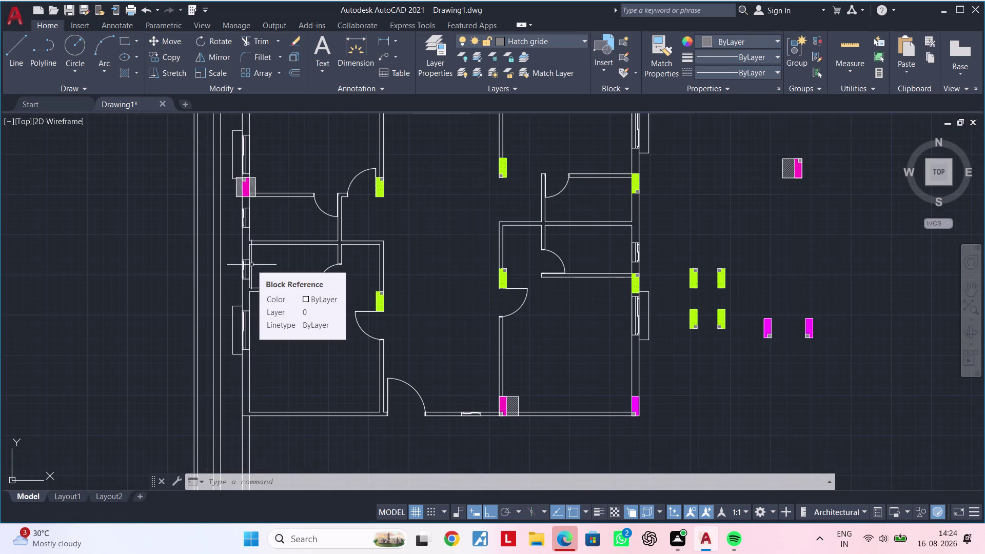
middle_drag(274, 266, 300, 303)
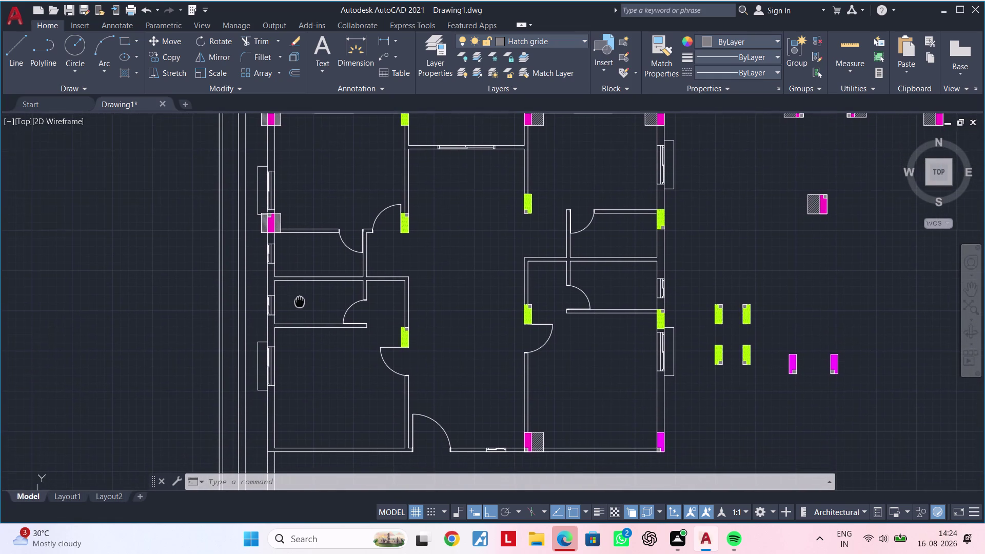
middle_drag(300, 303, 300, 302)
middle_drag(296, 305, 293, 280)
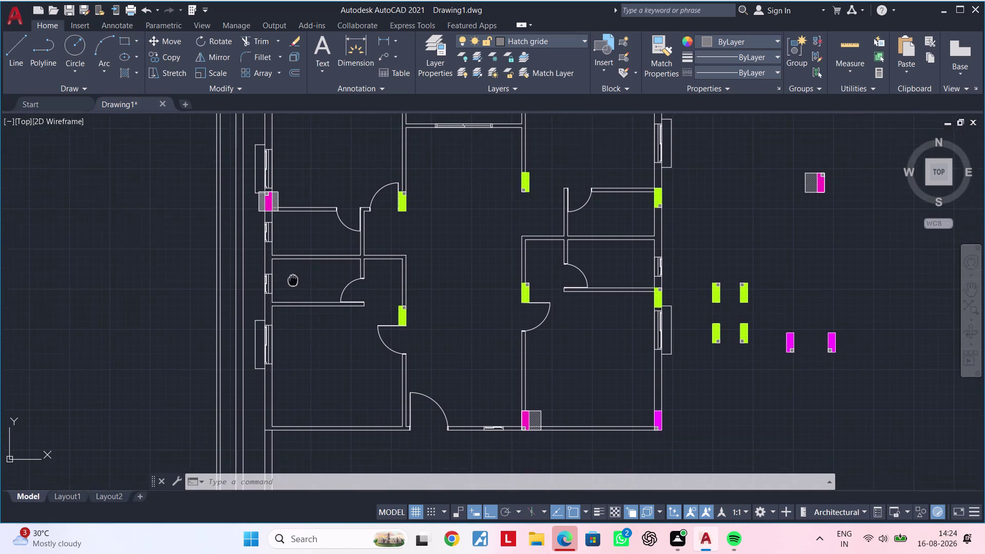
middle_drag(292, 280, 293, 272)
scroll(up, 3)
middle_drag(352, 320, 267, 355)
key(grave)
key(grave)
middle_drag(400, 258, 335, 273)
key(grave)
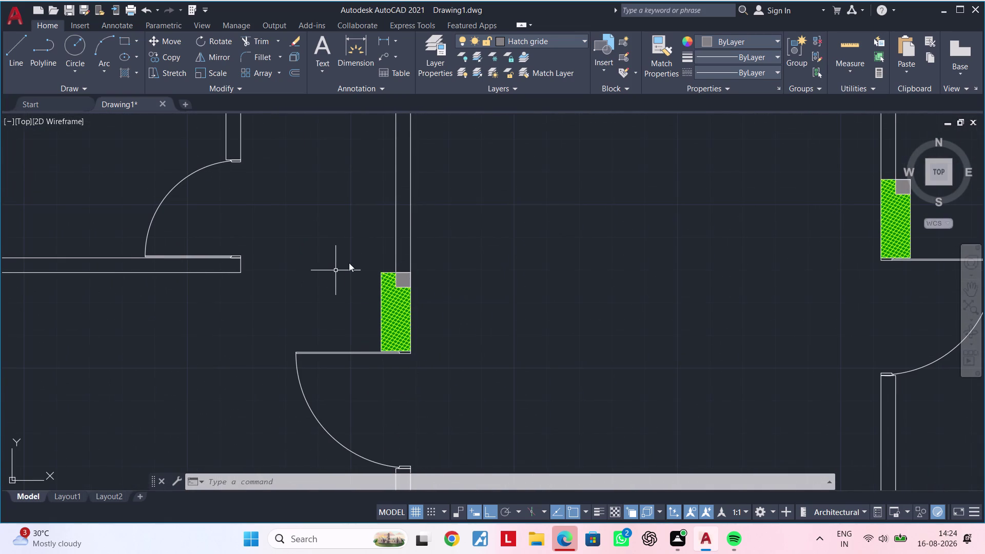
key(grave)
key(Escape)
key(Escape)
key(Escape)
key(Escape)
key(Escape)
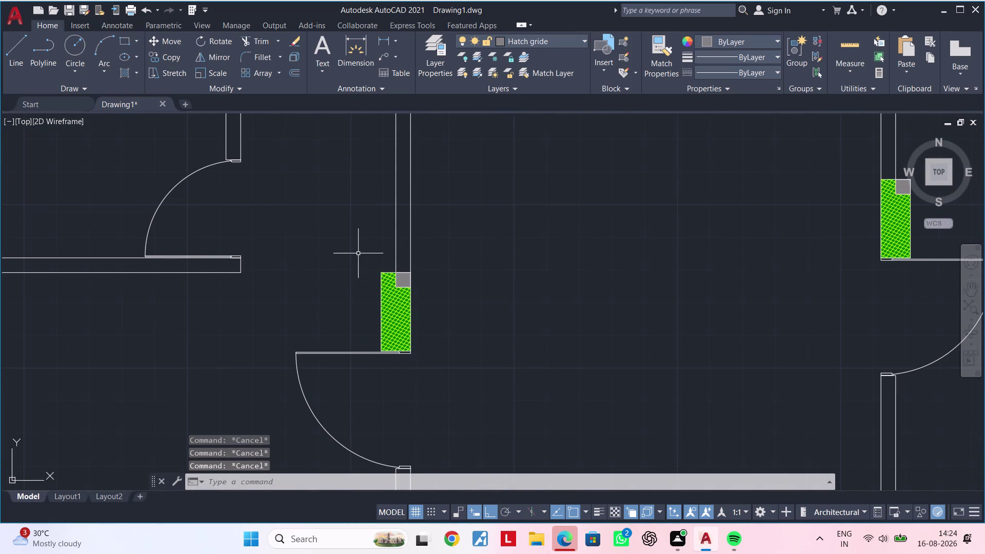
key(Escape)
key(Escape)
scroll(down, 3)
scroll(down, 3)
middle_drag(518, 274, 320, 287)
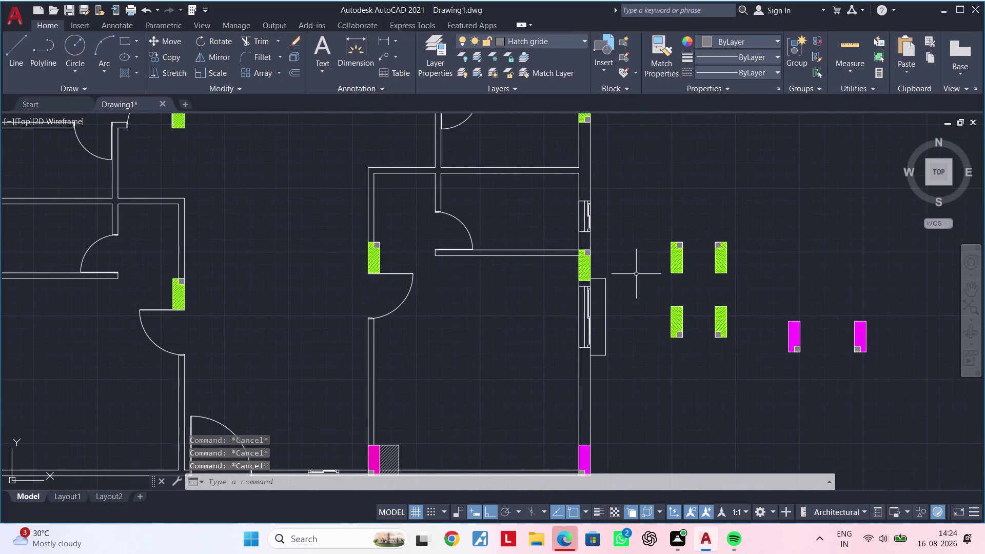
scroll(up, 3)
Move the leftover green column copy from its corner onto the left wall column.
drag(711, 224, 724, 251)
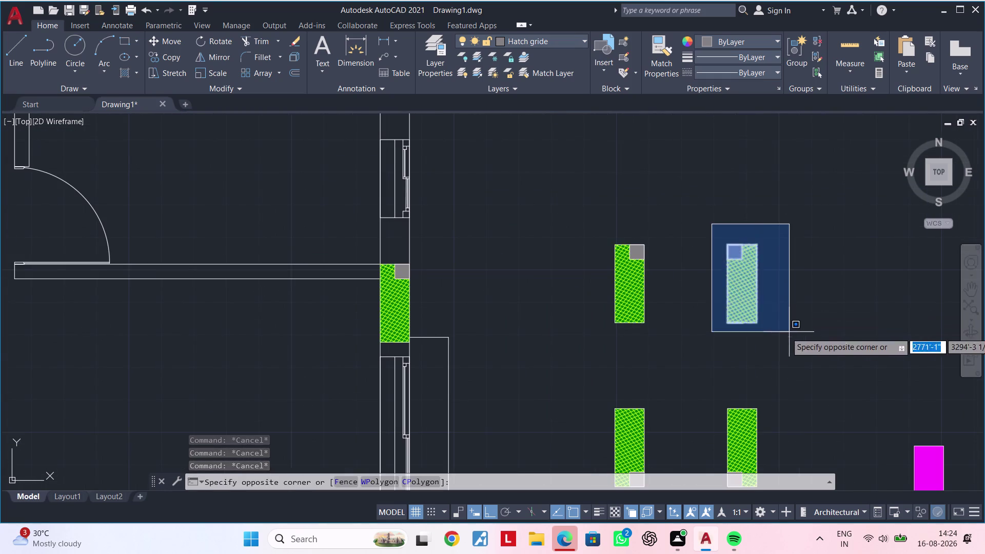
click(793, 338)
text(m)
key(space)
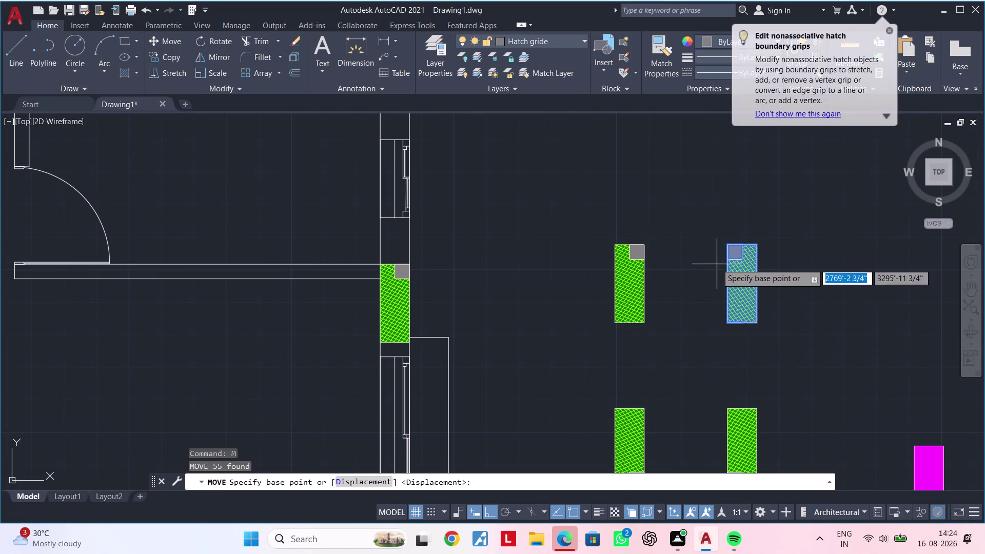
click(724, 243)
scroll(down, 3)
middle_drag(394, 303, 690, 289)
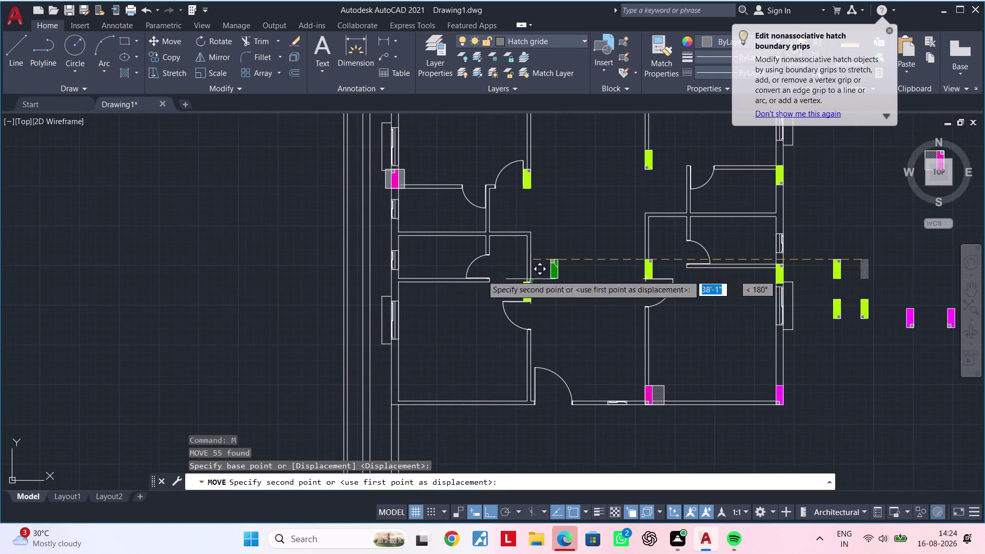
scroll(up, 3)
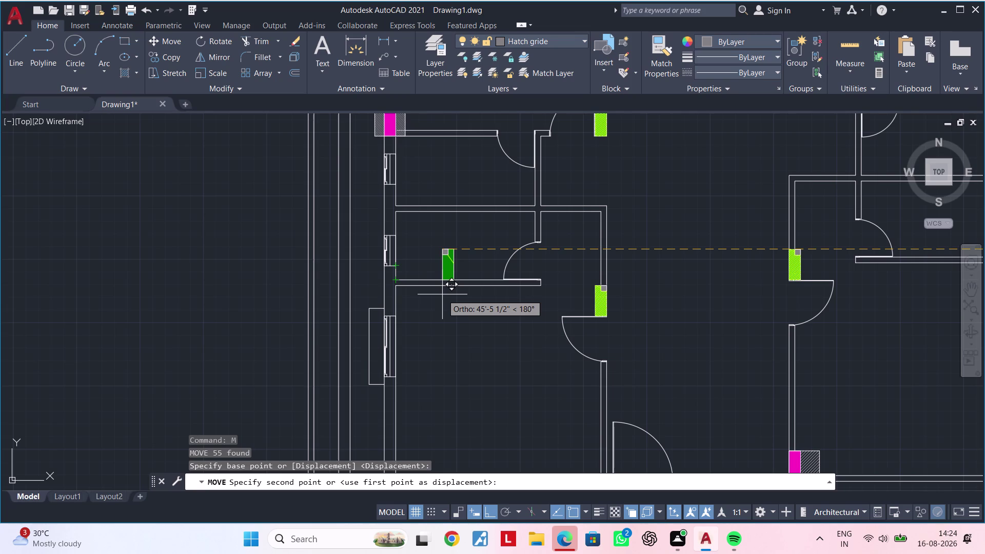
scroll(down, 3)
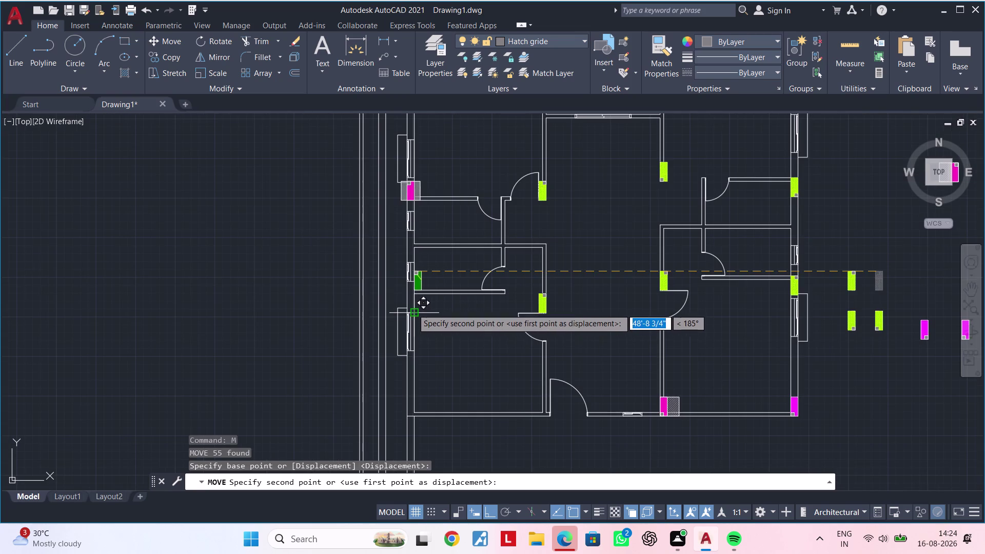
scroll(up, 3)
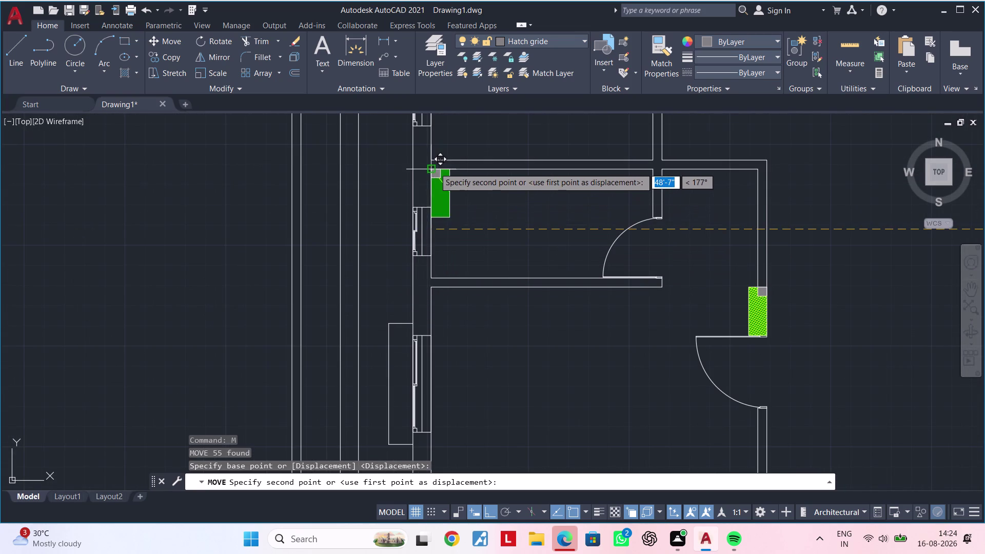
scroll(up, 3)
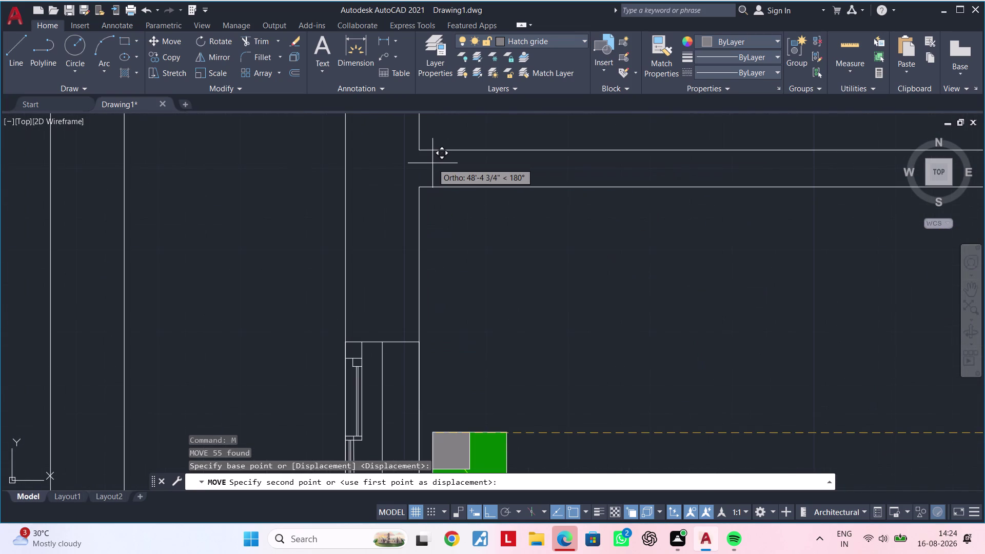
middle_drag(432, 165, 421, 248)
click(409, 232)
scroll(down, 3)
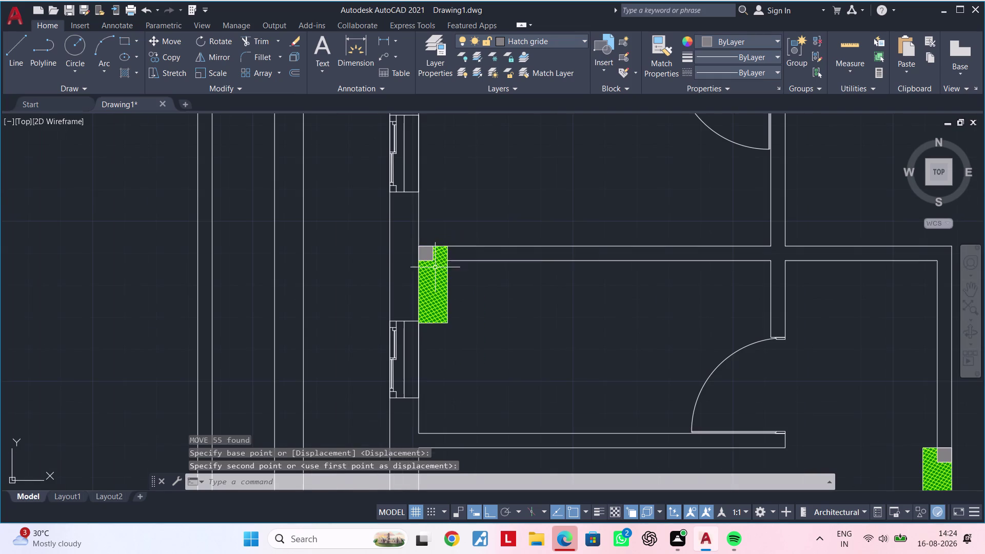
key(Escape)
Move the green column detail again so its corner aligns with the column corner.
click(403, 237)
click(474, 326)
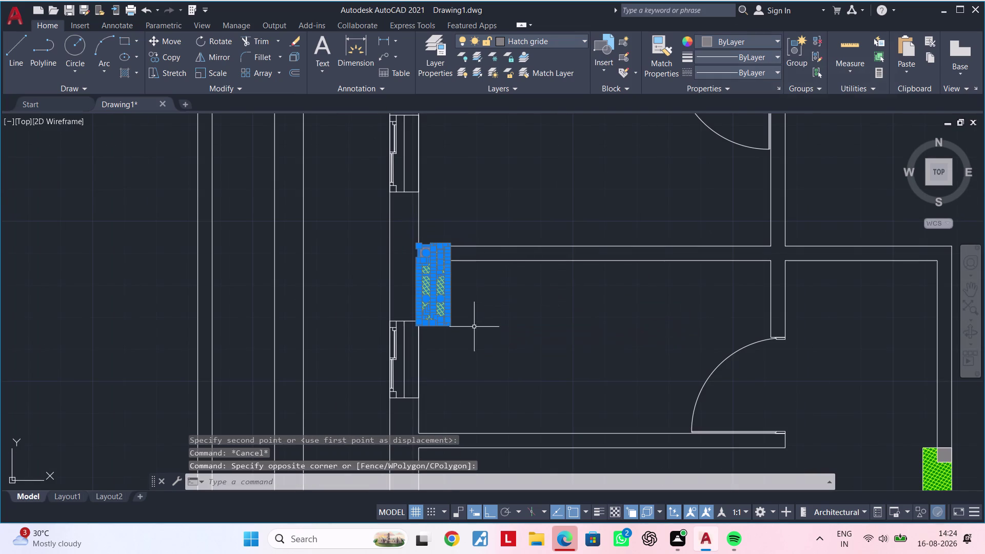
text(m)
key(space)
scroll(up, 3)
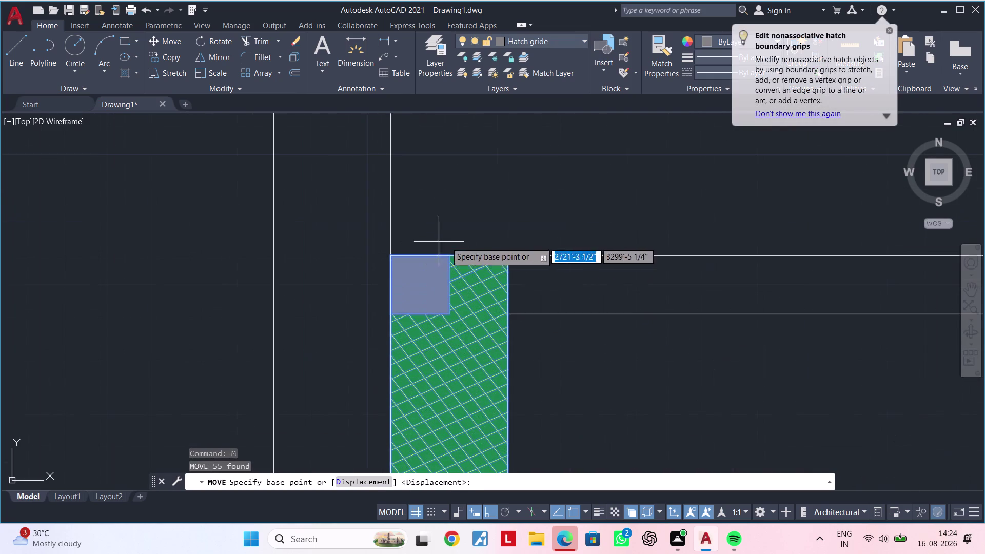
click(510, 259)
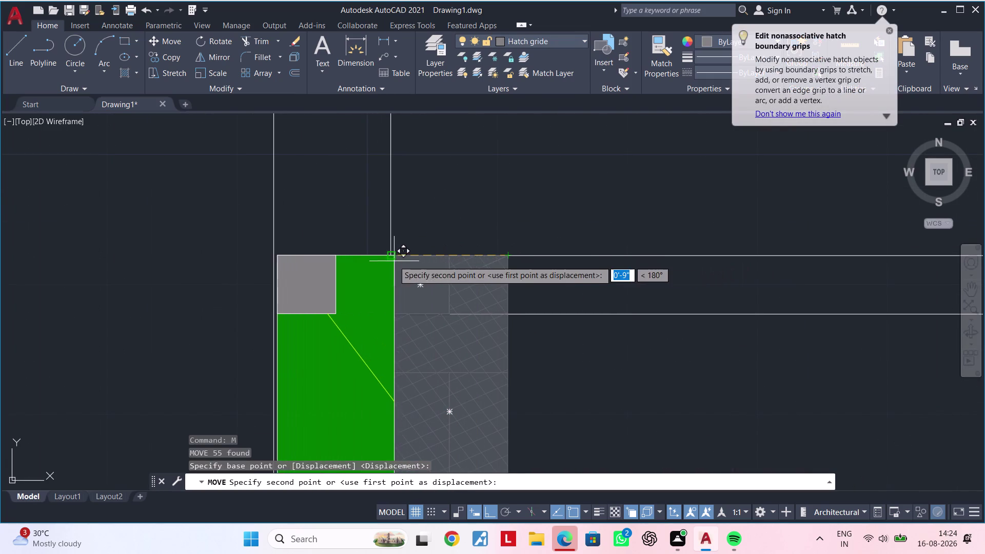
click(392, 256)
scroll(down, 3)
middle_drag(471, 324, 446, 278)
scroll(down, 3)
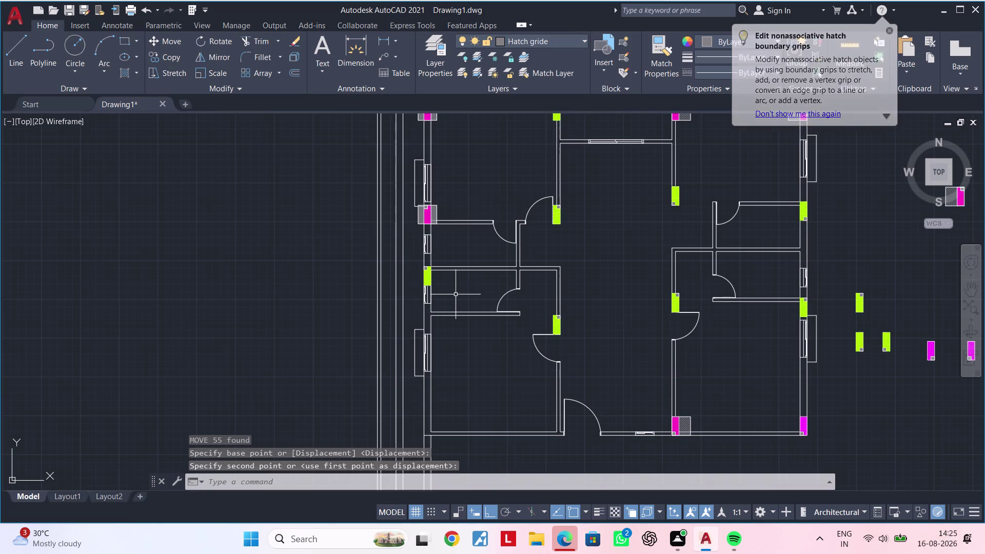
scroll(up, 3)
scroll(up, 3)
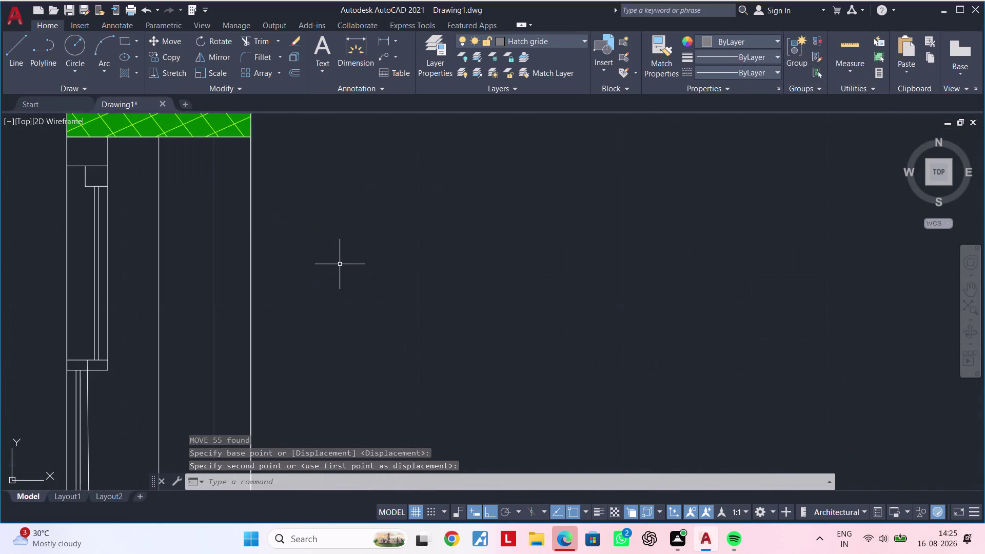
scroll(down, 3)
middle_drag(432, 302, 390, 227)
key(Escape)
Pan the view down to the empty space below the floor plan's bottom wall.
key(Escape)
middle_drag(476, 354, 423, 326)
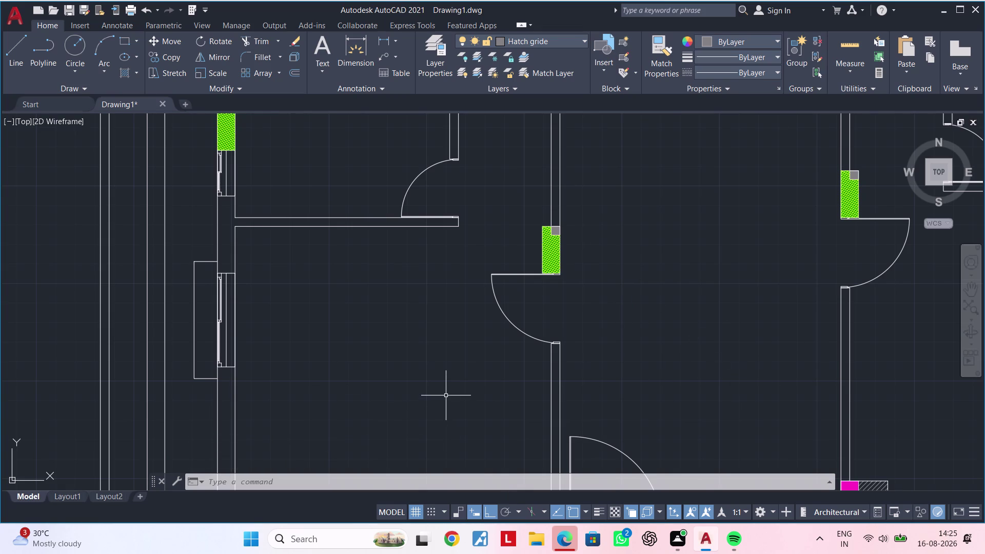
middle_drag(446, 395, 393, 197)
middle_drag(357, 303, 407, 272)
middle_drag(315, 344, 396, 374)
middle_drag(662, 382, 386, 377)
middle_drag(649, 380, 441, 379)
key(Escape)
key(Escape)
middle_drag(558, 372, 343, 323)
key(Escape)
key(Escape)
middle_drag(366, 356, 369, 342)
key(Escape)
key(Escape)
Start a rectangle with REC and place its first corner below the plan.
text(rec)
key(space)
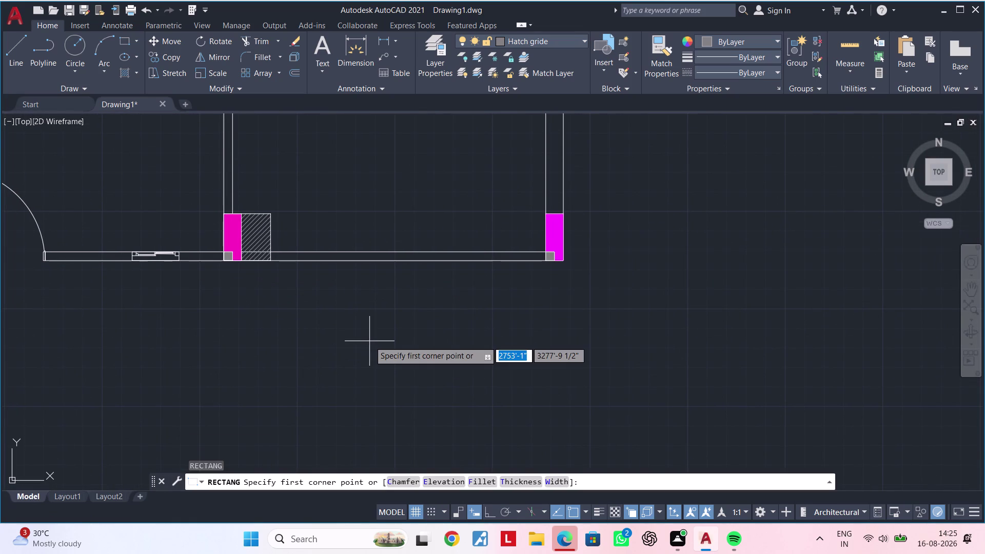
click(356, 329)
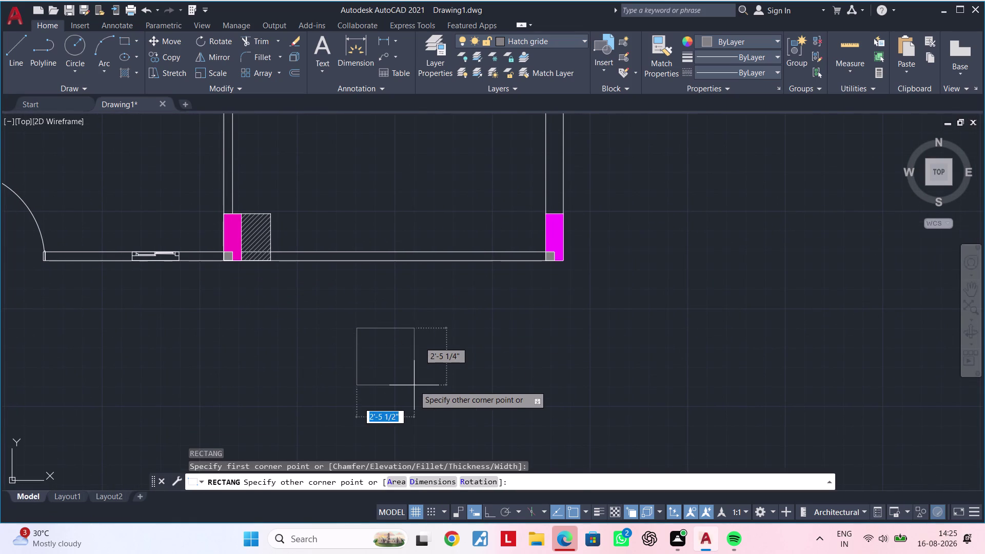
Abandon the unfinished rectangle and make layer 0 the current layer.
key(Escape)
key(Escape)
key(Escape)
click(546, 37)
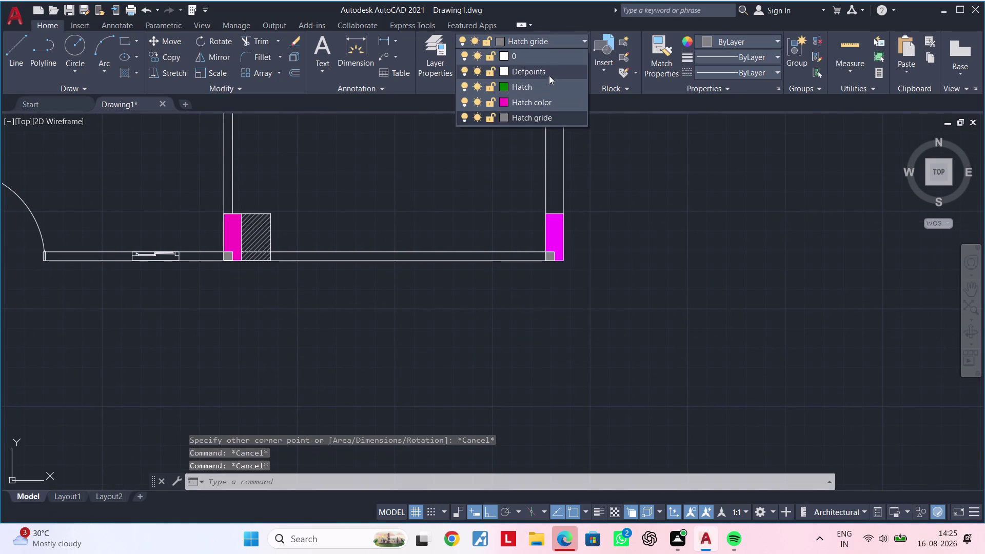
click(544, 58)
key(Escape)
key(Escape)
key(Escape)
key(Escape)
key(Escape)
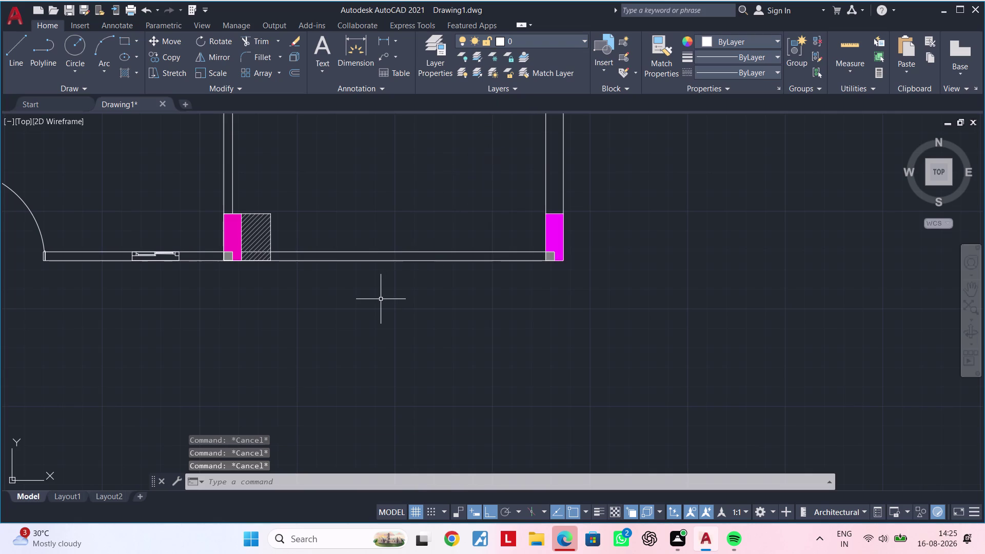
Draw a rectangle below the plan using Dimensions: length 1'6", width 2'.
text(rec)
key(space)
click(339, 312)
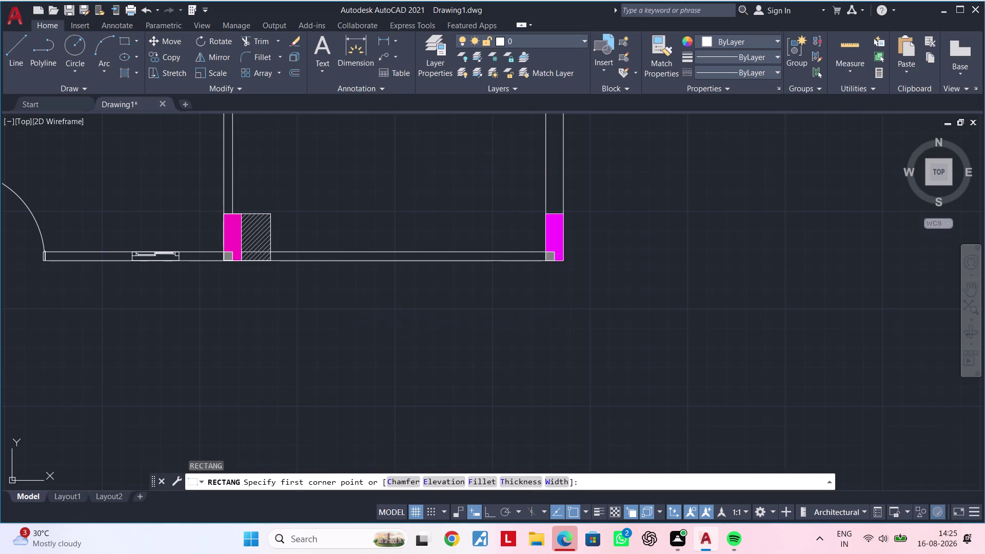
drag(339, 312, 345, 317)
text(d)
key(space)
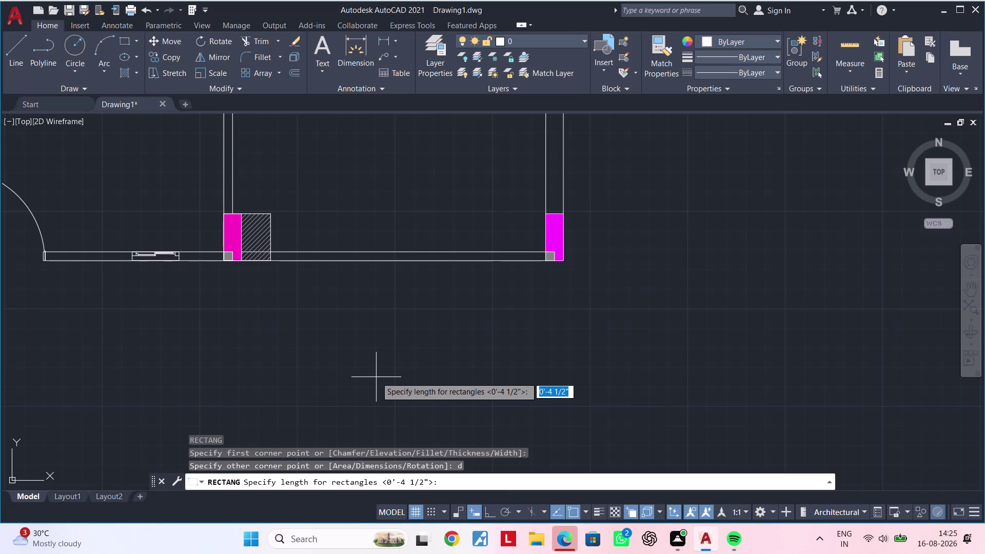
key(1)
key(apostrophe)
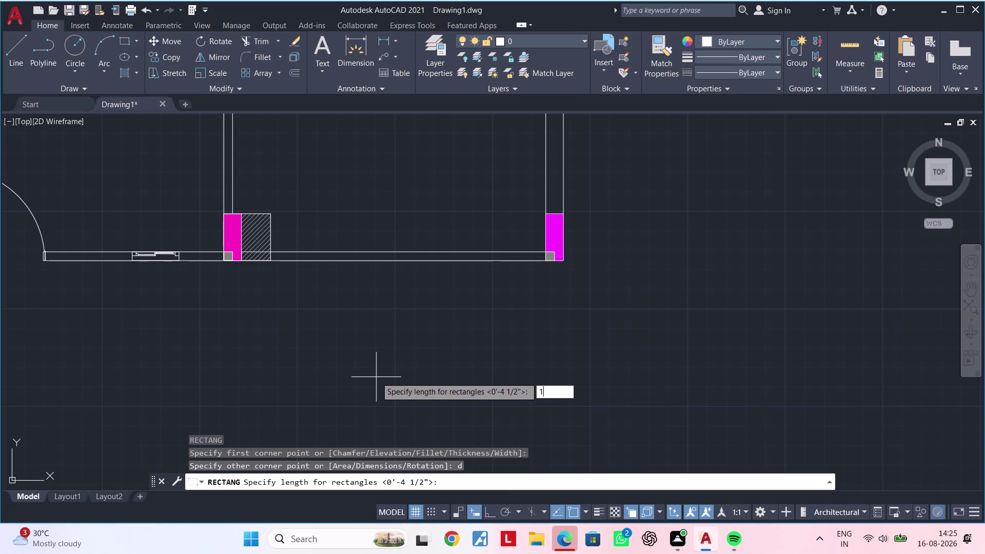
text(6")
key(Return)
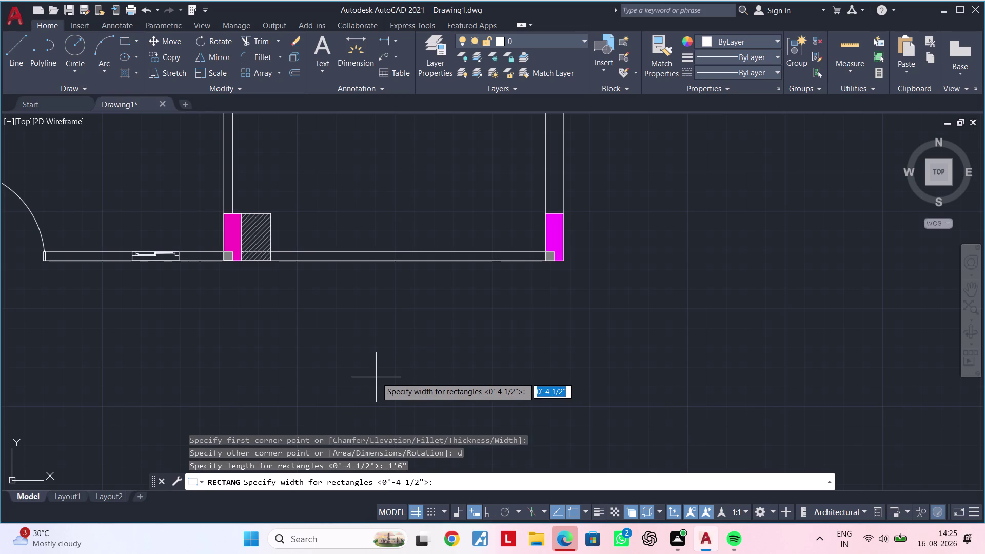
text(2')
key(Return)
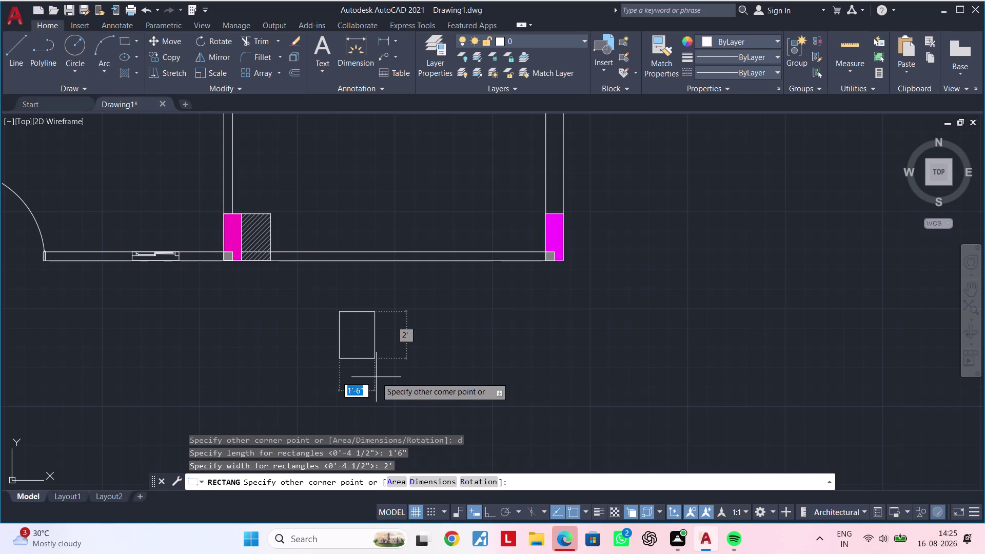
click(376, 377)
Zoom and pan to center the new 1'6" × 2' rectangle in view.
scroll(up, 3)
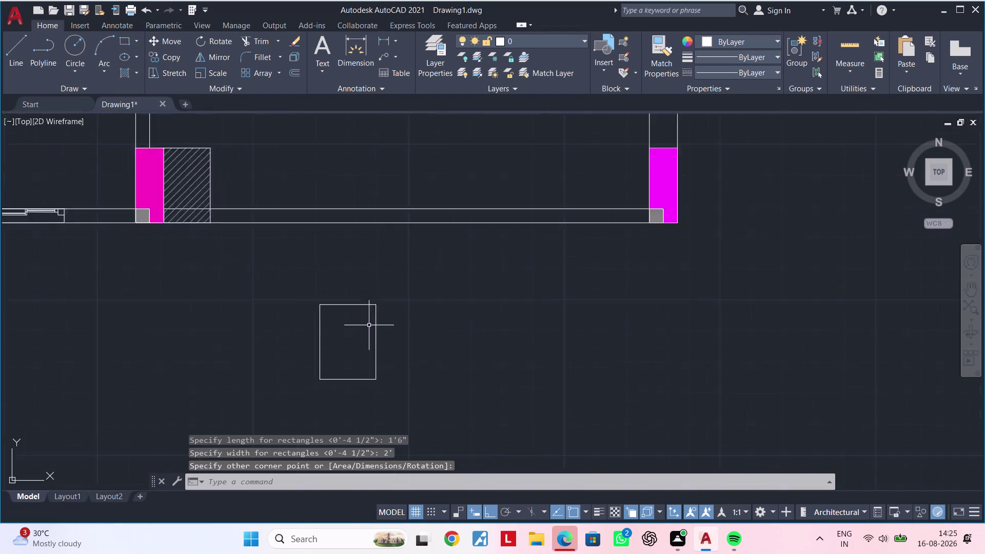
scroll(up, 3)
middle_drag(354, 351, 437, 301)
key(Escape)
key(Escape)
key(Escape)
middle_drag(445, 310, 446, 297)
key(Escape)
key(Escape)
key(Escape)
key(Escape)
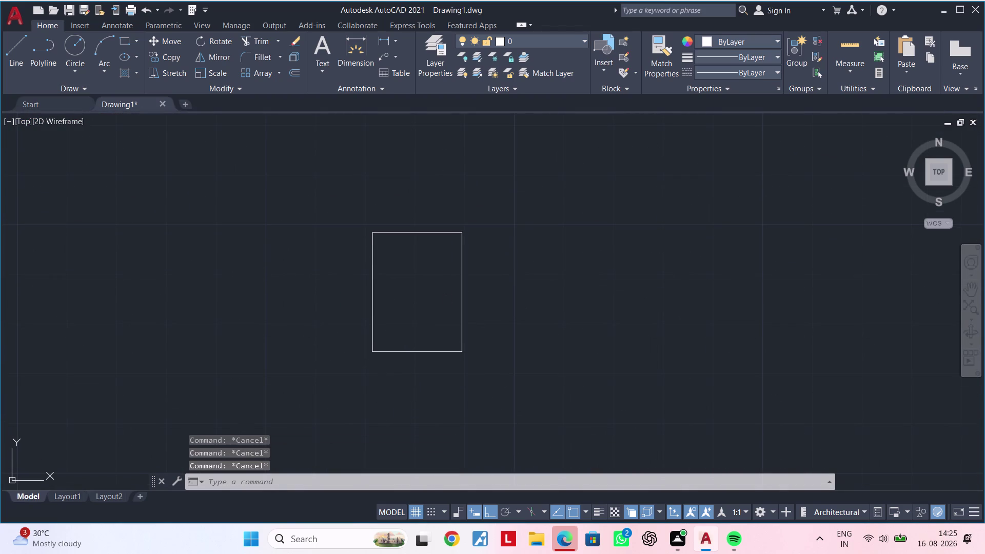
Draw a narrow 9" by 2' rectangle from the first rectangle's top-left corner.
key(r)
text(ec)
key(space)
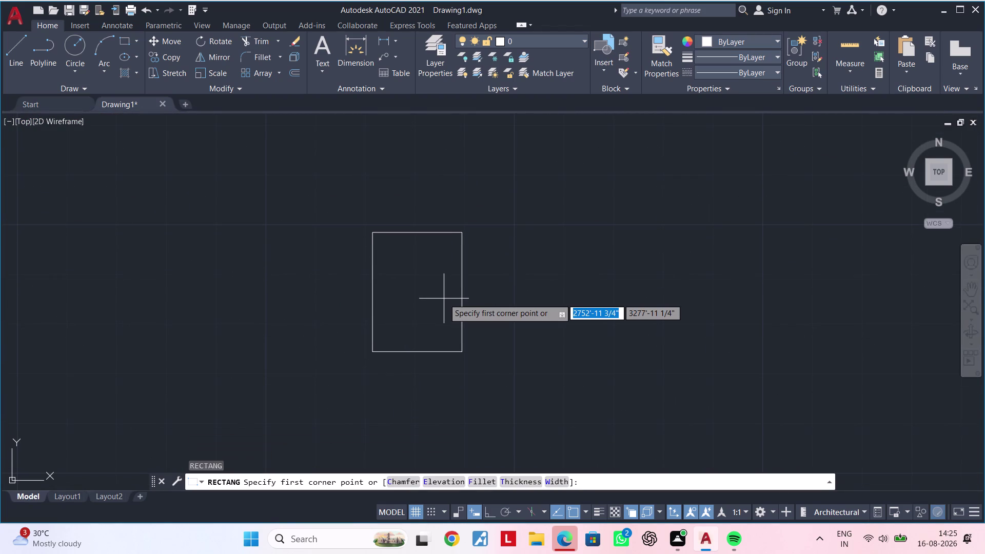
click(373, 231)
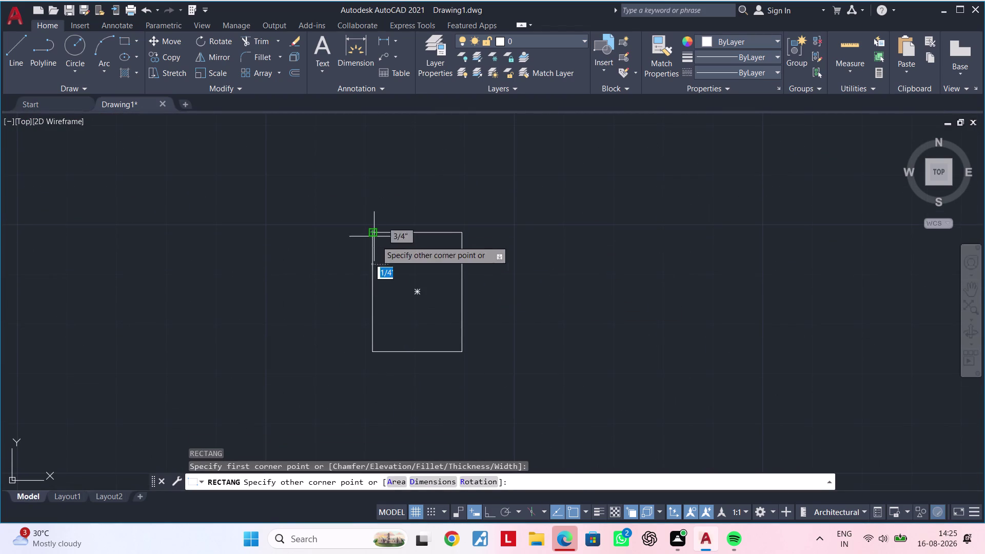
text(d)
key(space)
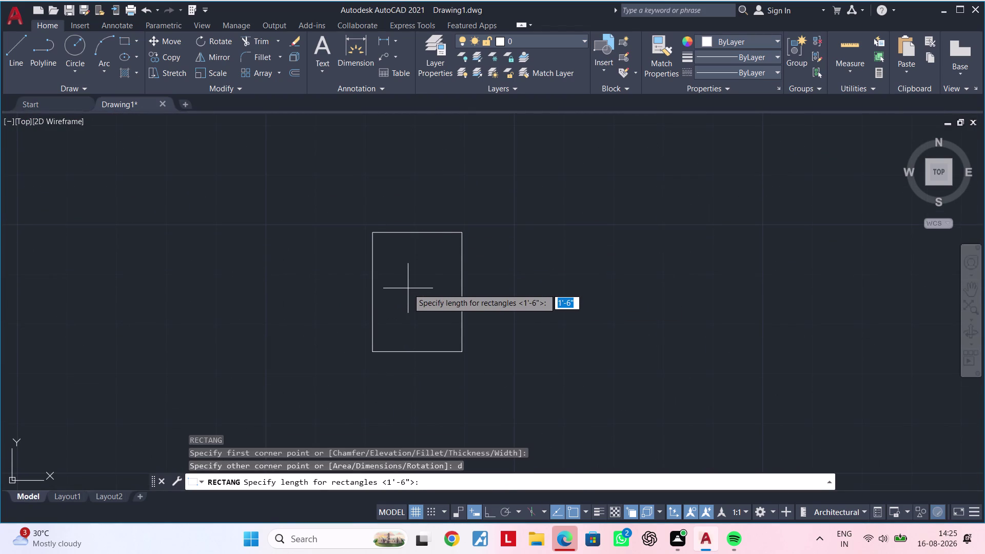
text(9)
text(")
key(Return)
text(2)
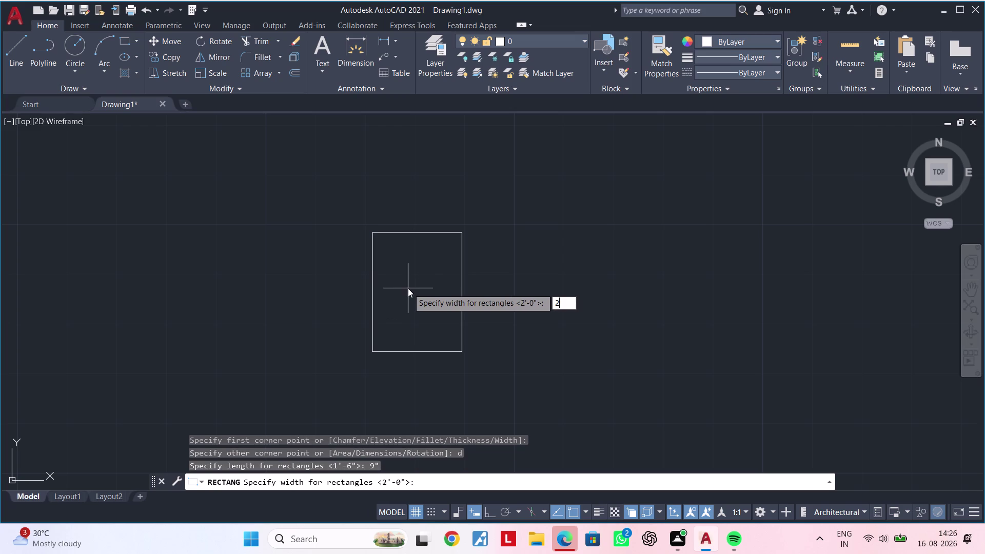
text(')
key(Return)
click(424, 292)
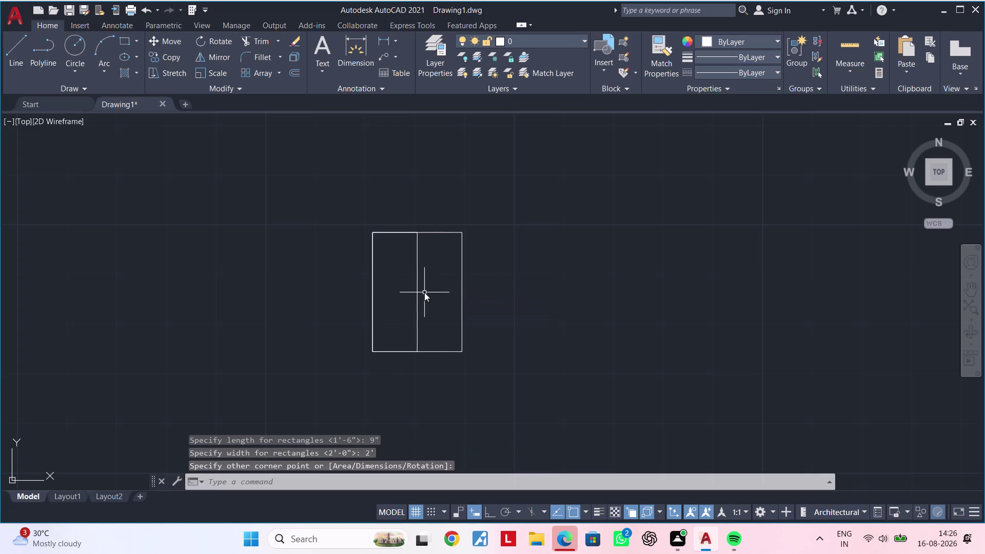
middle_drag(398, 266, 398, 309)
middle_drag(407, 333, 417, 260)
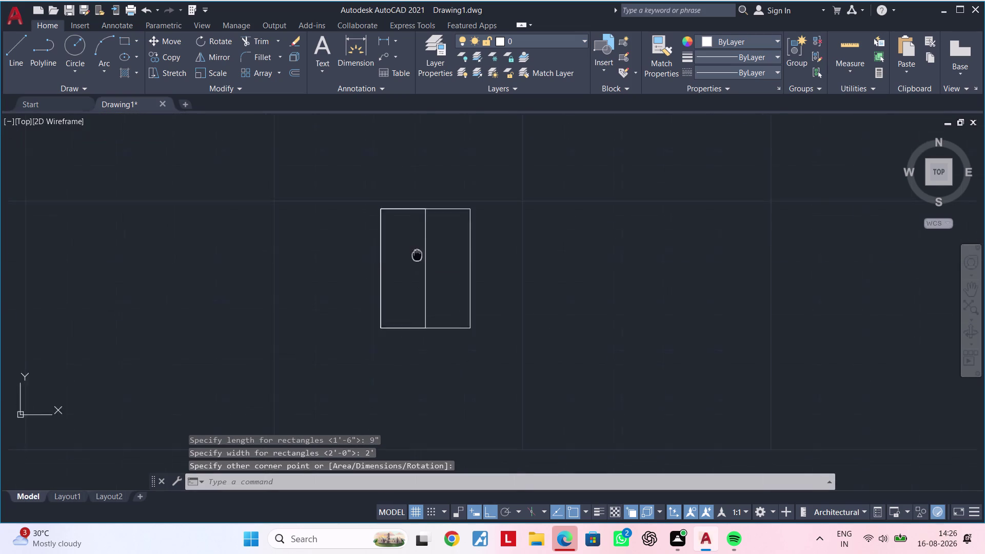
middle_drag(417, 261, 417, 248)
middle_drag(404, 311, 412, 275)
scroll(up, 3)
middle_drag(406, 295, 397, 349)
key(Escape)
key(Escape)
key(Escape)
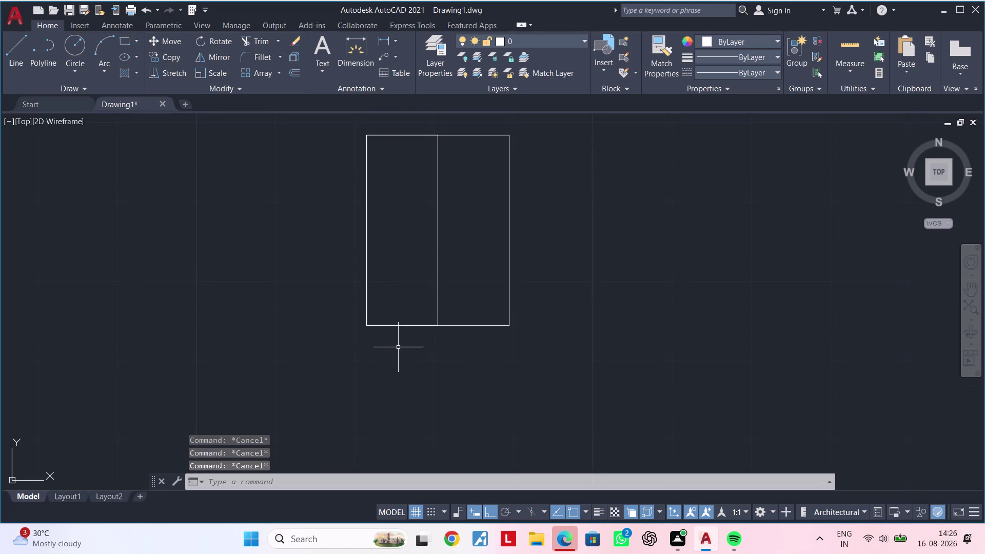
Draw a 4.5" by 4.5" square at the column's lower-left corner.
key(r)
key(e)
key(c)
key(space)
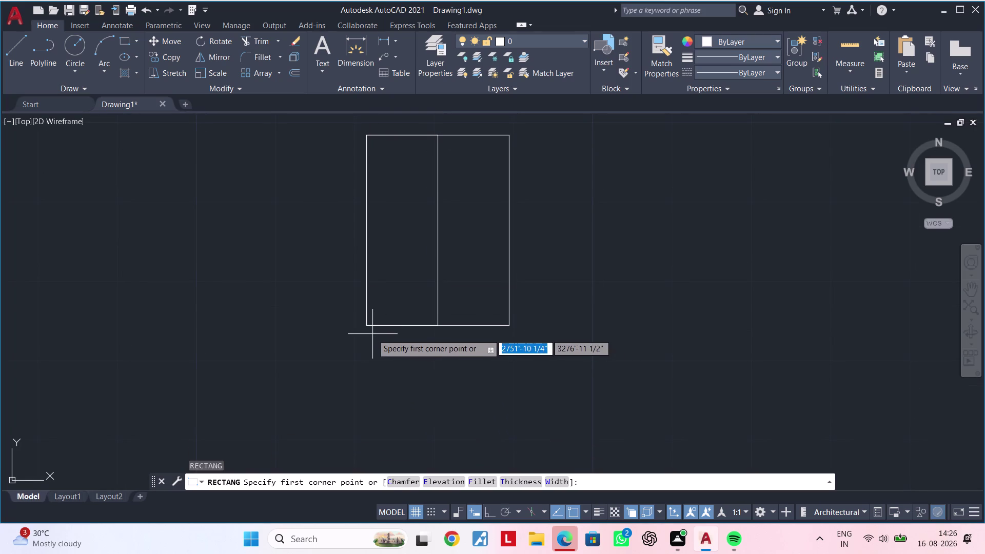
click(366, 324)
text(d)
key(space)
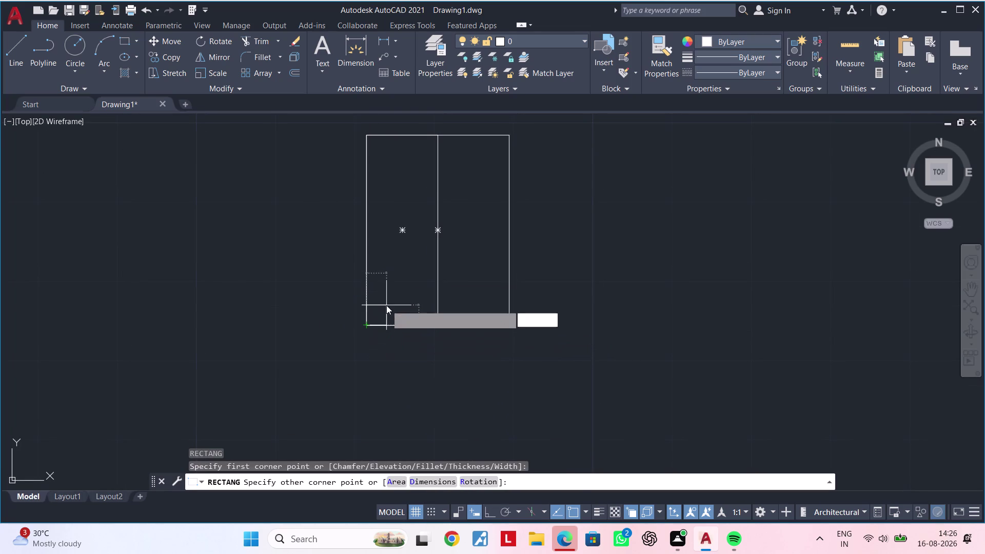
text(4.5)
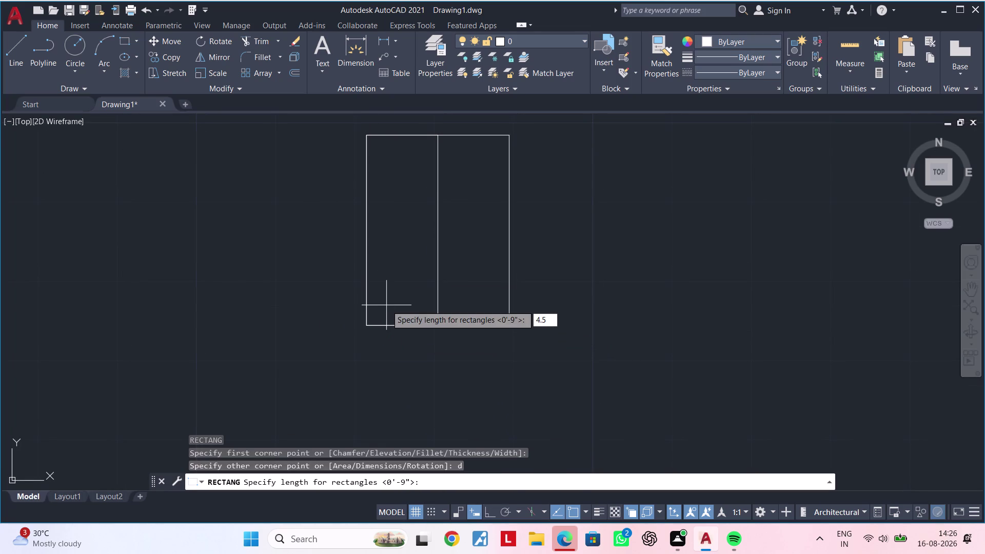
text(")
key(Return)
text(4.5)
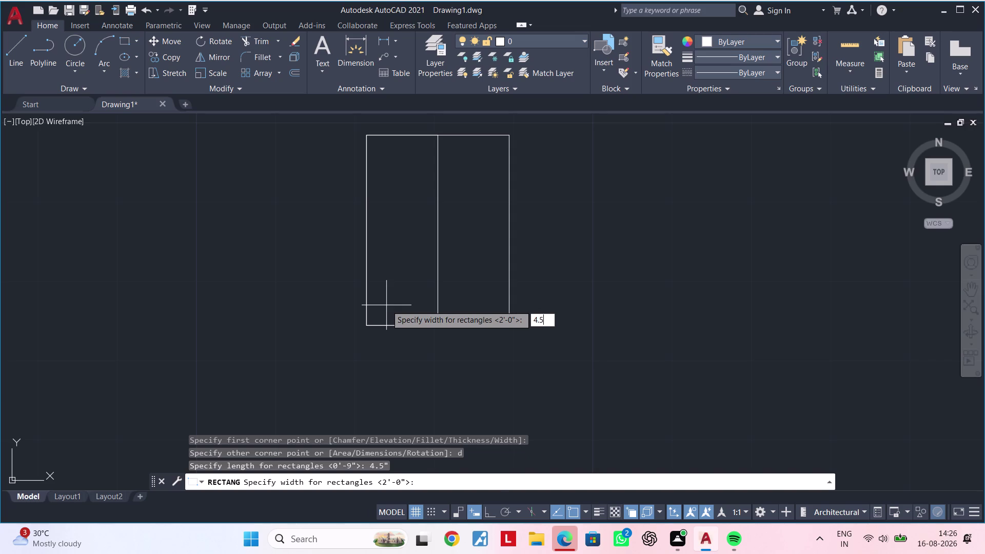
text(")
key(Return)
click(386, 305)
key(Escape)
key(Escape)
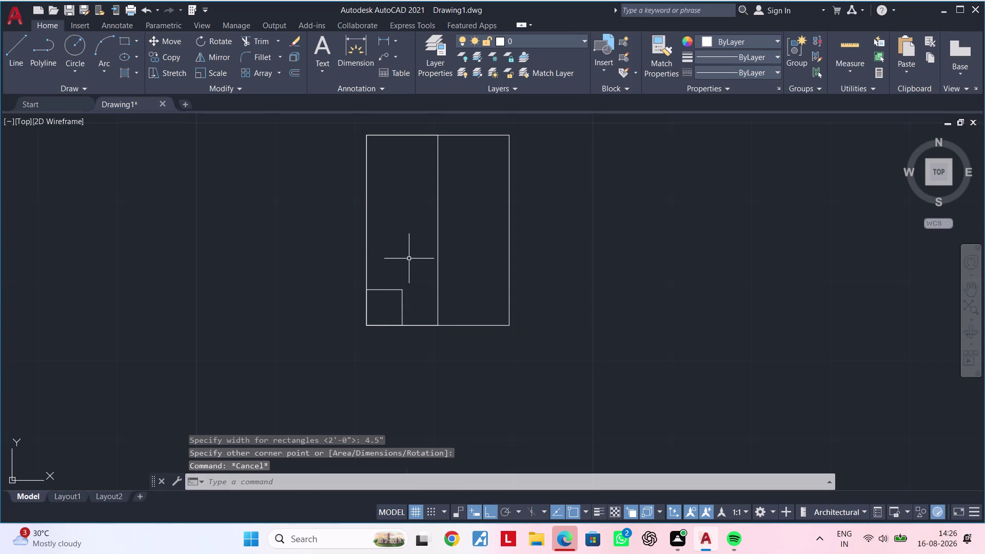
middle_drag(409, 252, 407, 276)
key(Escape)
key(Escape)
key(Escape)
key(Escape)
key(Escape)
key(Escape)
key(Escape)
key(Escape)
key(Escape)
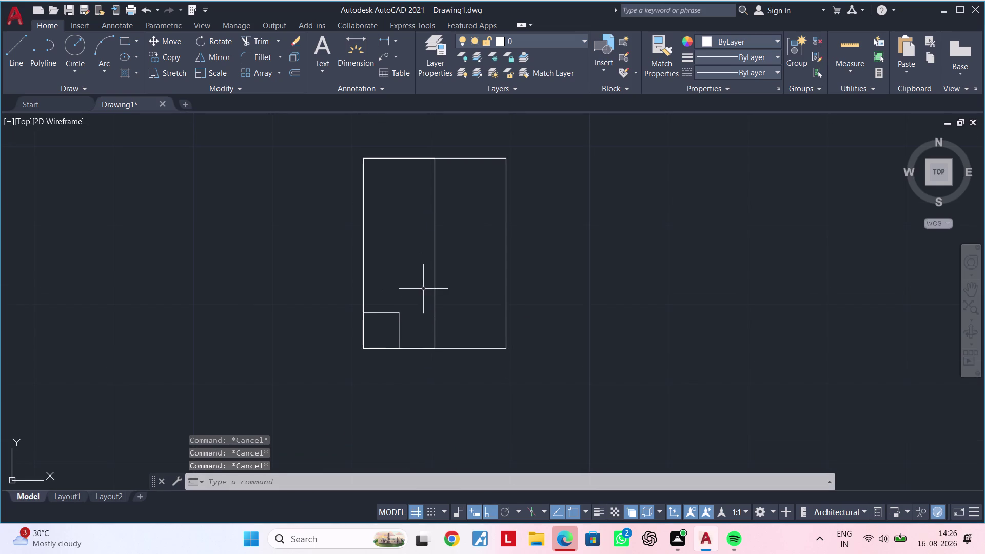
key(Escape)
key(Escape)
key(Escape)
key(Escape)
middle_drag(414, 295, 395, 301)
Hatch the column's left half on the Hatch color layer and the corner square on Hatch gride.
text(h)
key(space)
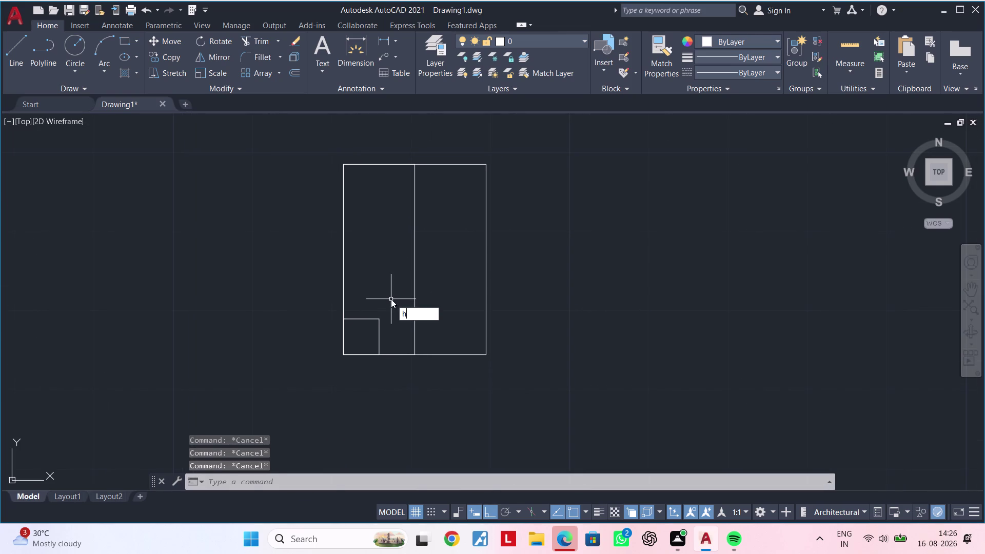
click(36, 26)
click(530, 42)
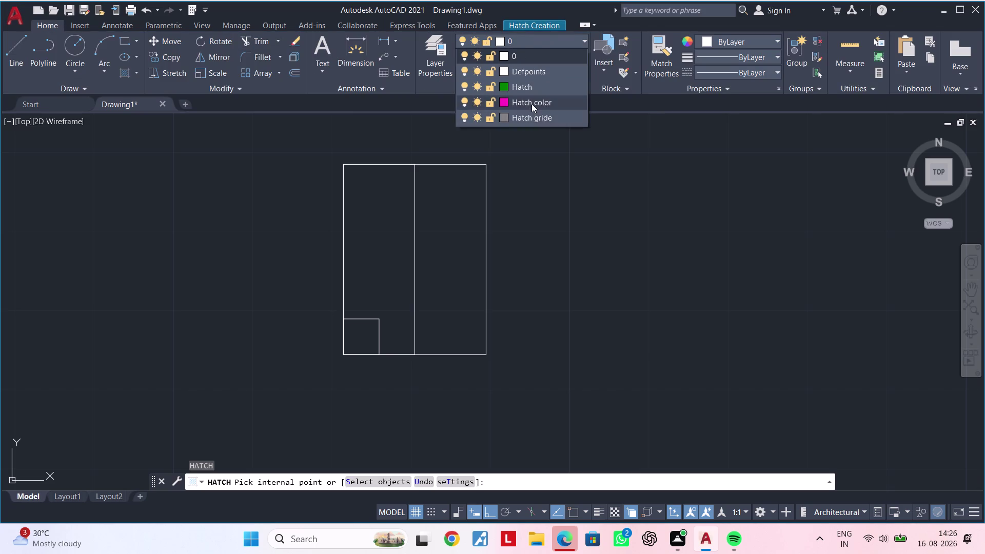
click(532, 104)
click(394, 251)
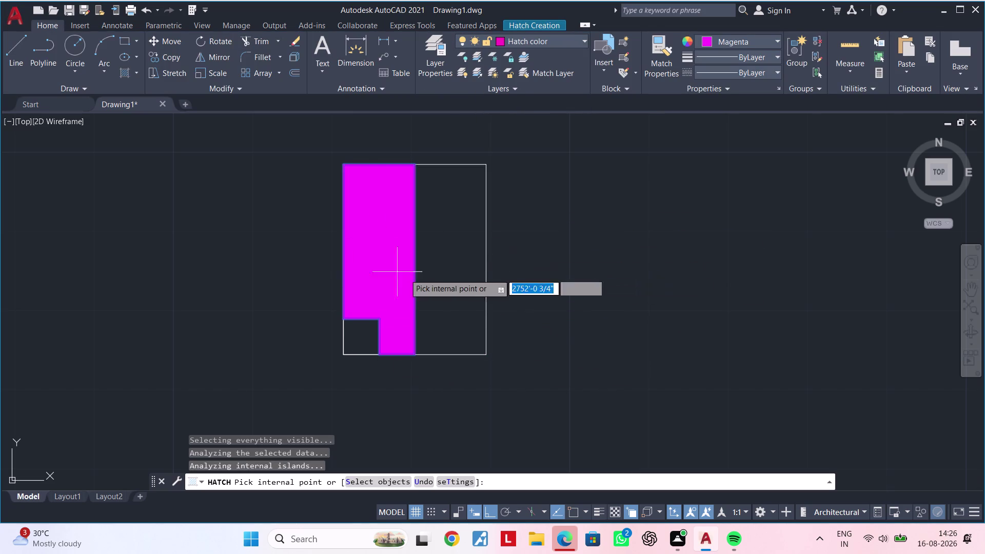
click(533, 37)
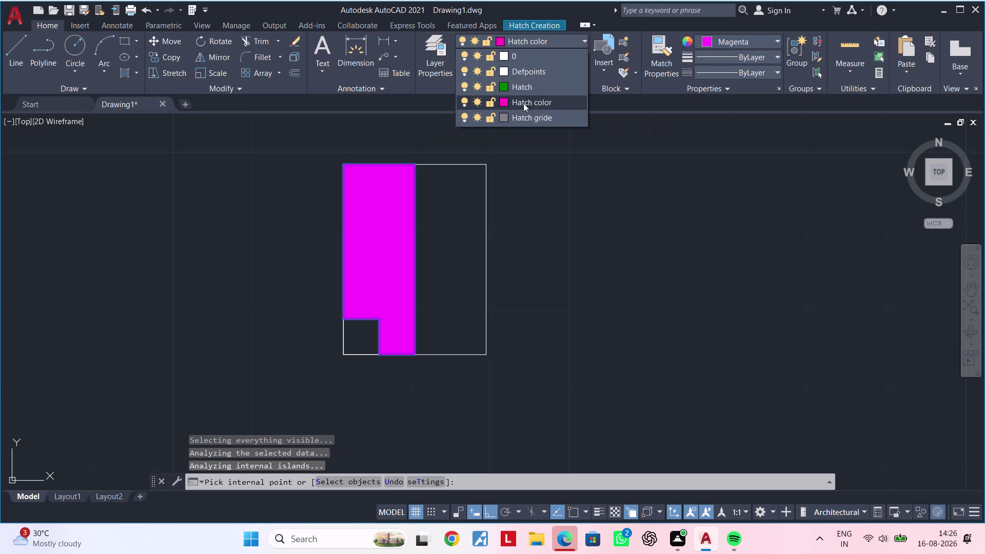
click(523, 119)
click(365, 341)
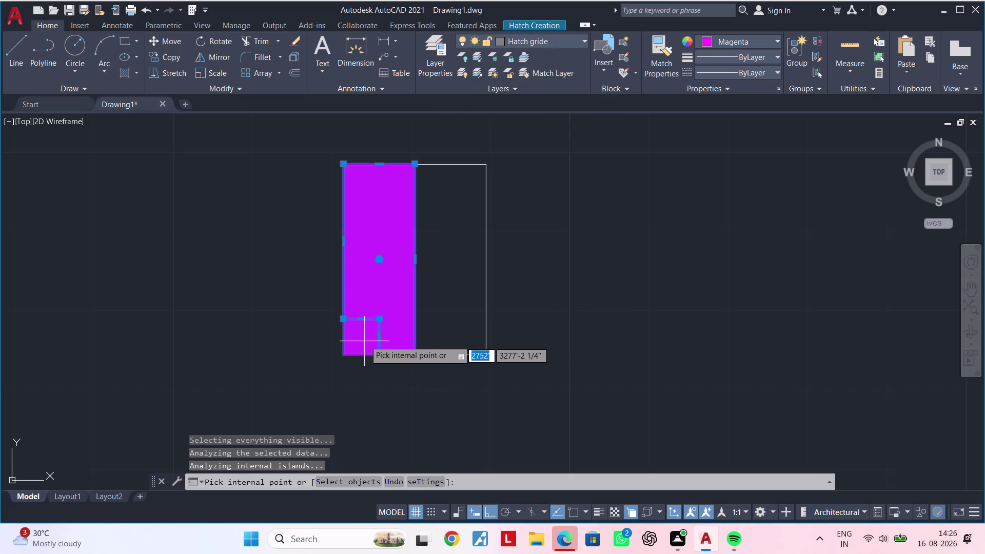
key(Escape)
key(Escape)
middle_drag(378, 324, 380, 298)
key(Escape)
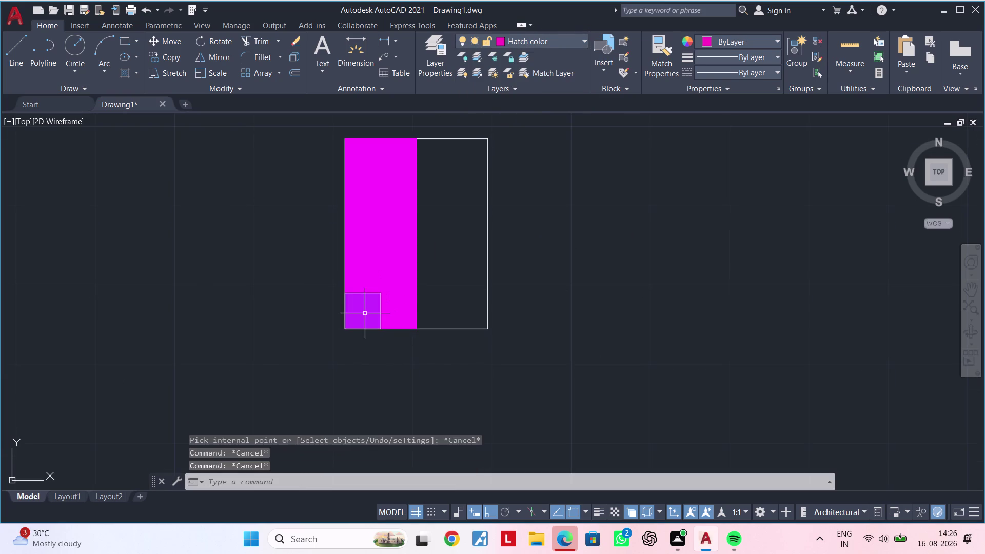
Change the corner square's hatch colour to grey (colour 9).
click(364, 313)
click(328, 58)
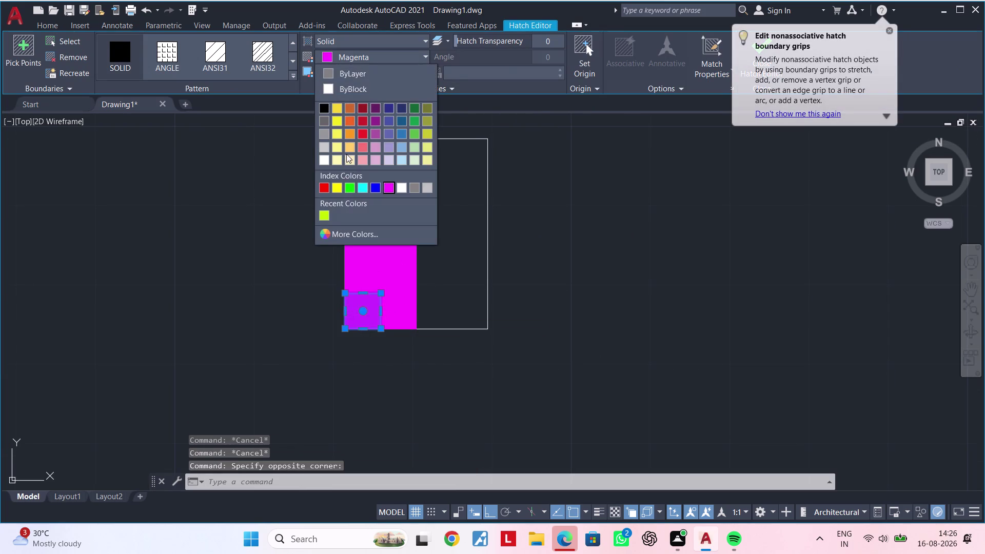
click(428, 193)
key(Escape)
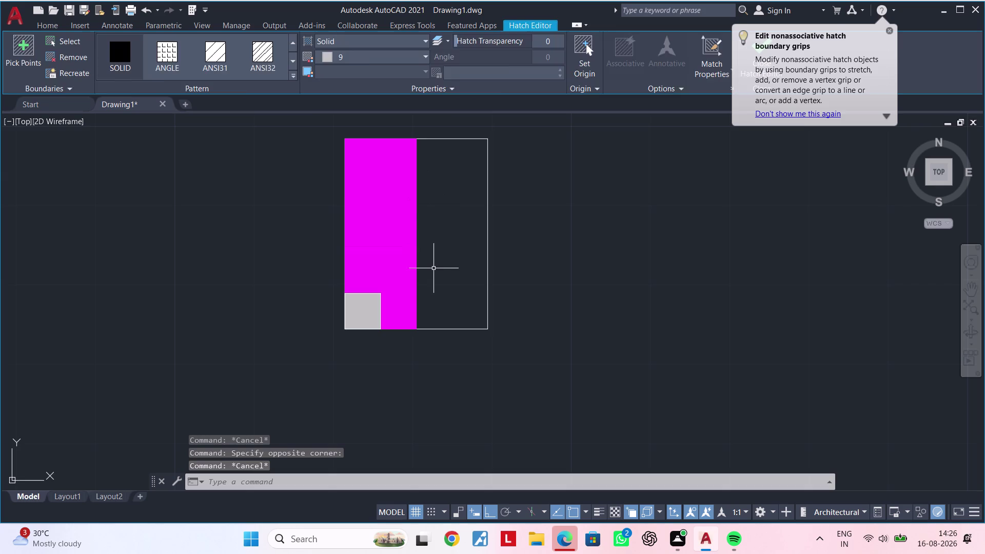
scroll(down, 3)
middle_drag(448, 246, 365, 261)
key(Escape)
click(367, 242)
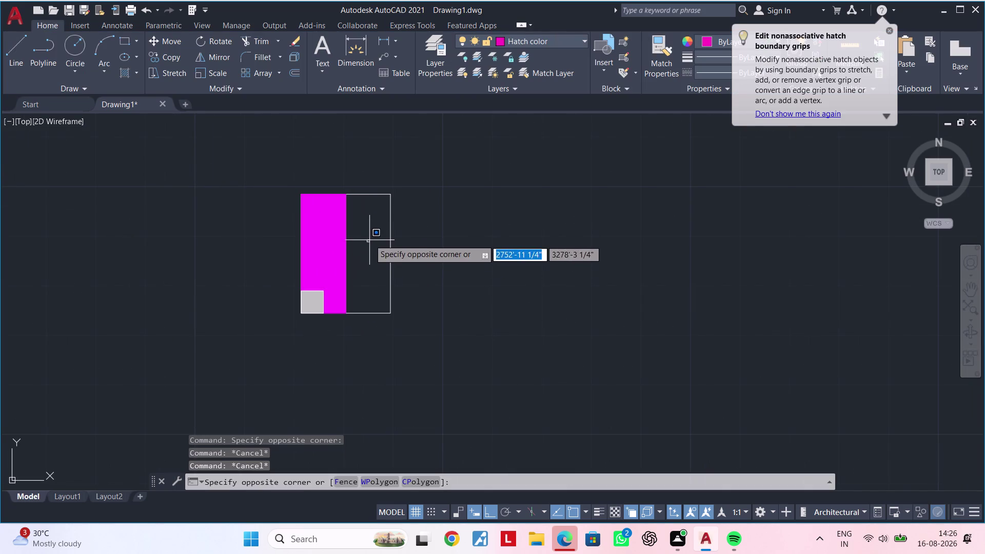
key(Escape)
key(Escape)
Hatch the column's right half with ANSI31 diagonal lines in grey 147,149,152.
text(h)
key(space)
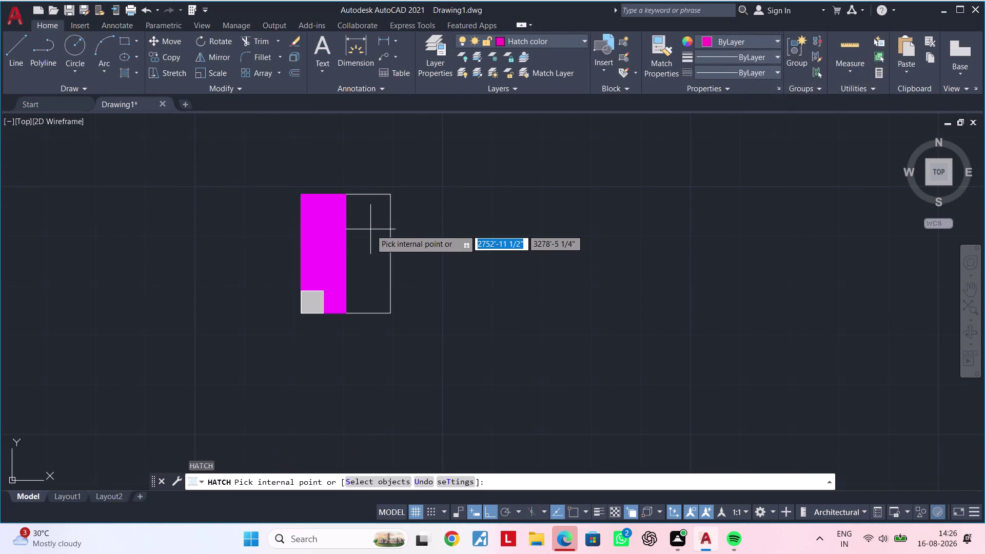
click(583, 49)
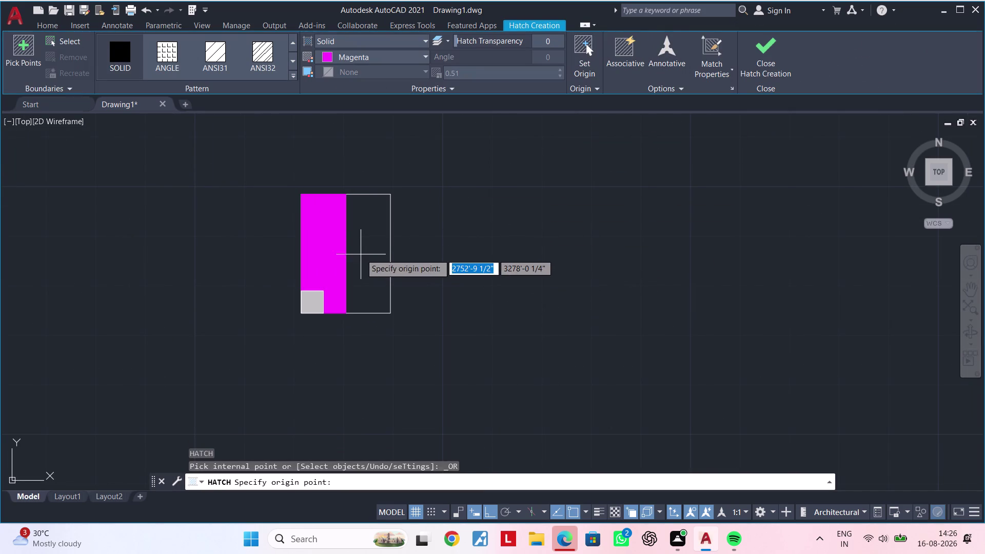
click(223, 63)
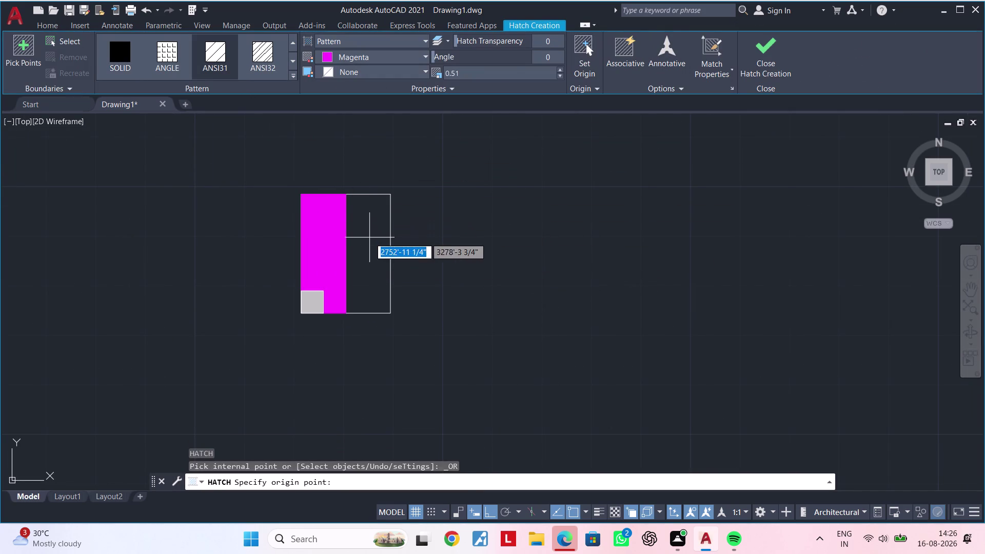
click(370, 238)
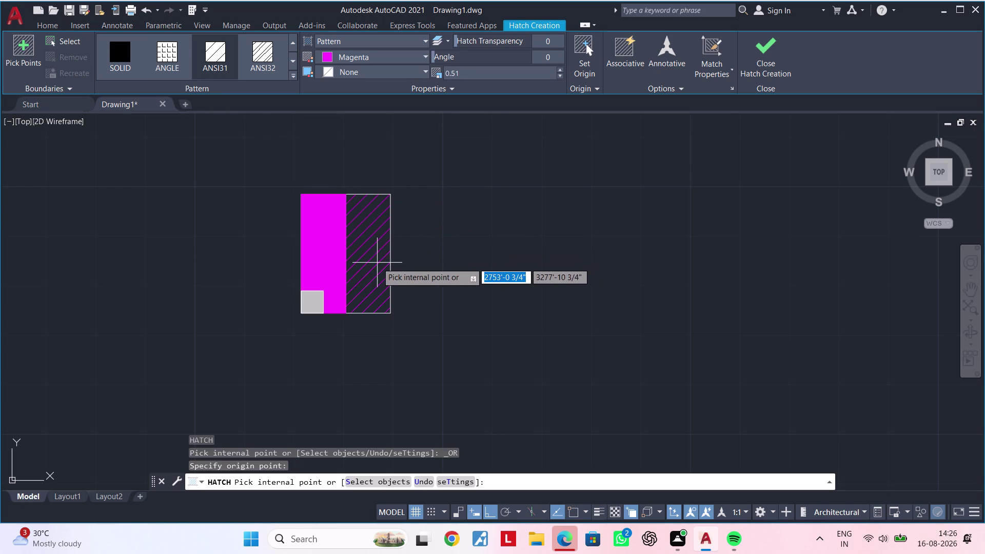
middle_drag(383, 251, 424, 234)
click(350, 57)
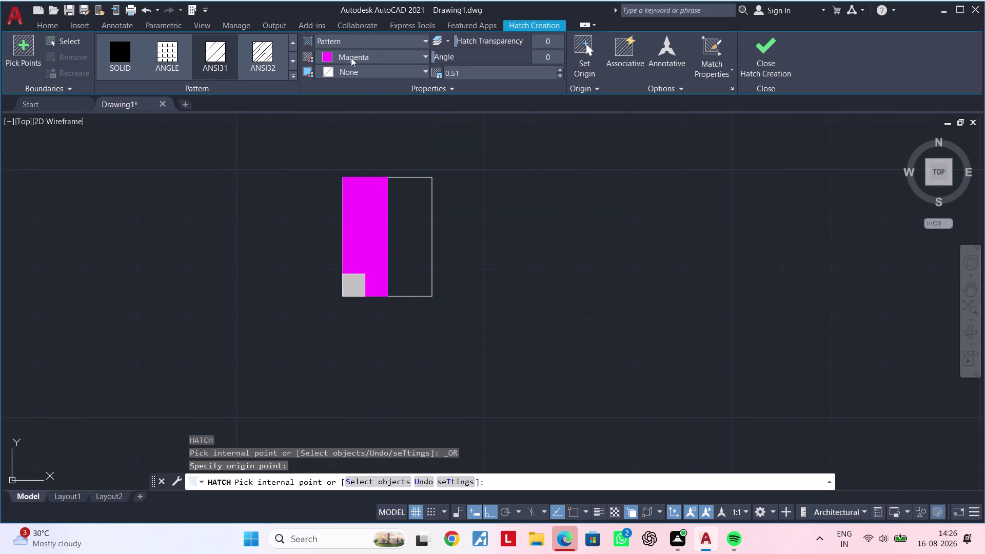
click(322, 143)
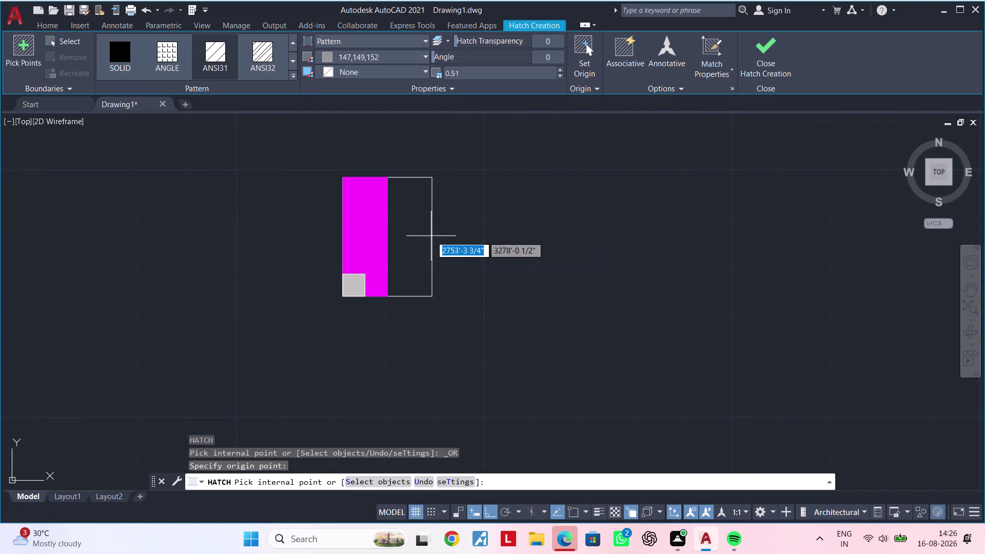
click(417, 233)
key(Escape)
key(Escape)
scroll(up, 3)
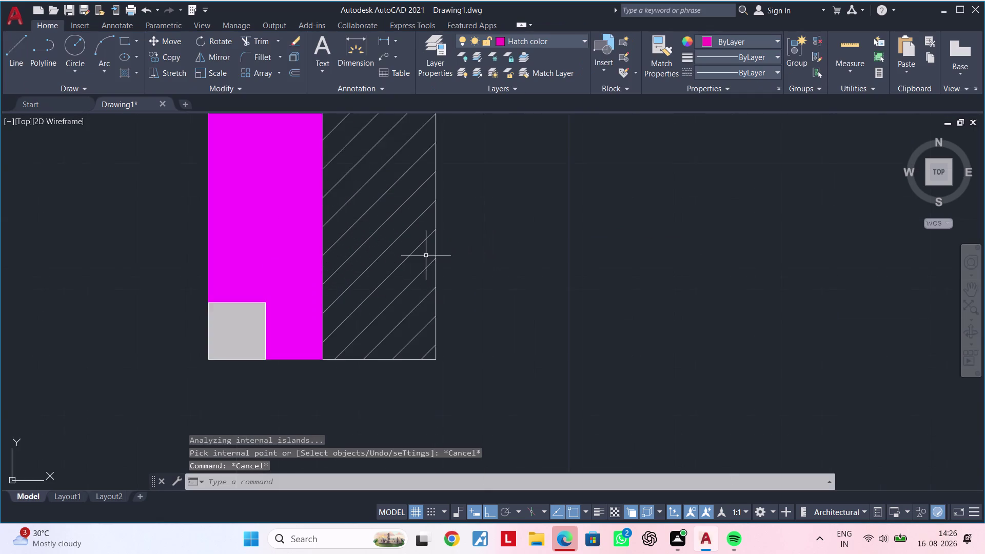
scroll(down, 3)
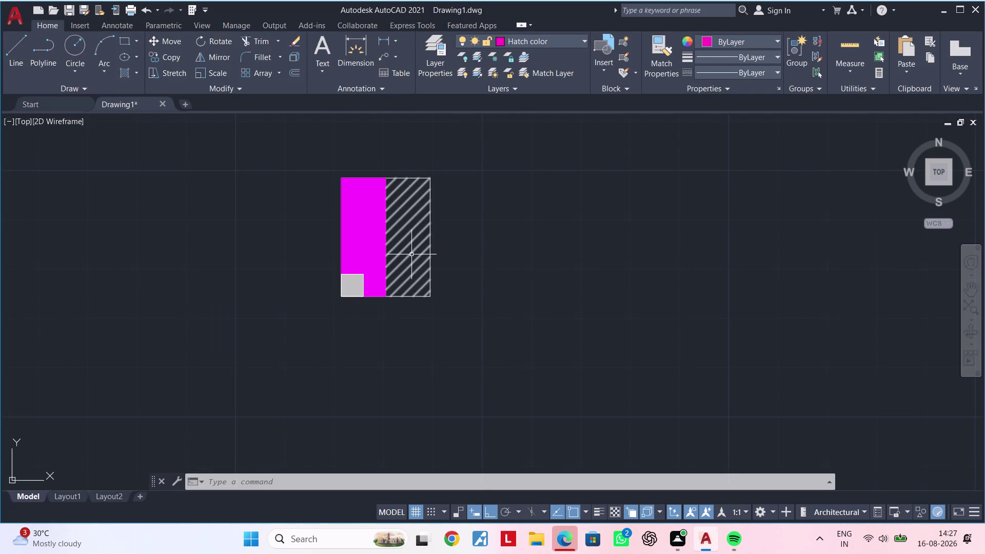
Set the right-half hatch angle to 75° and its scale to 0.38.
click(411, 255)
drag(432, 57, 449, 56)
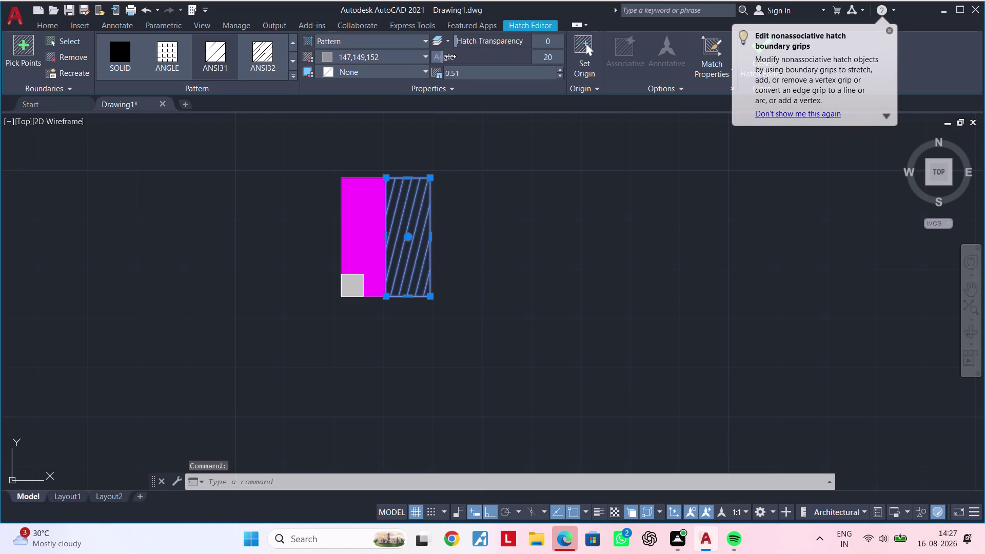
drag(450, 57, 469, 51)
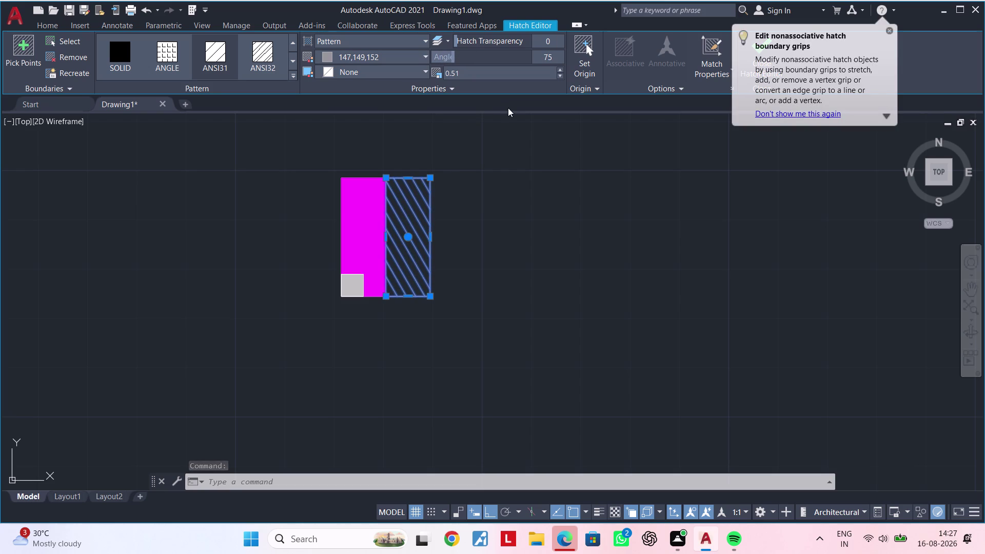
click(557, 68)
click(562, 75)
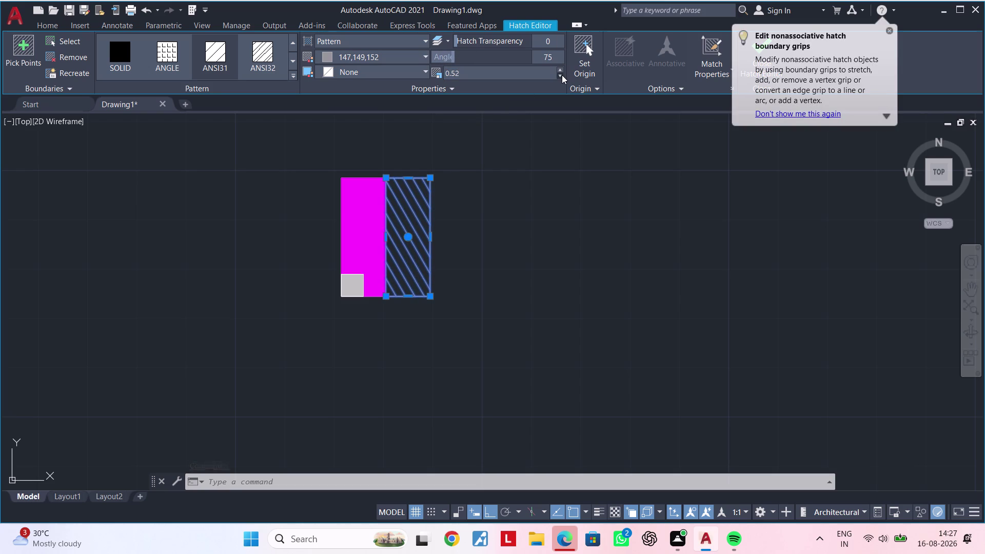
triple_click(562, 75)
triple_click(561, 75)
click(561, 75)
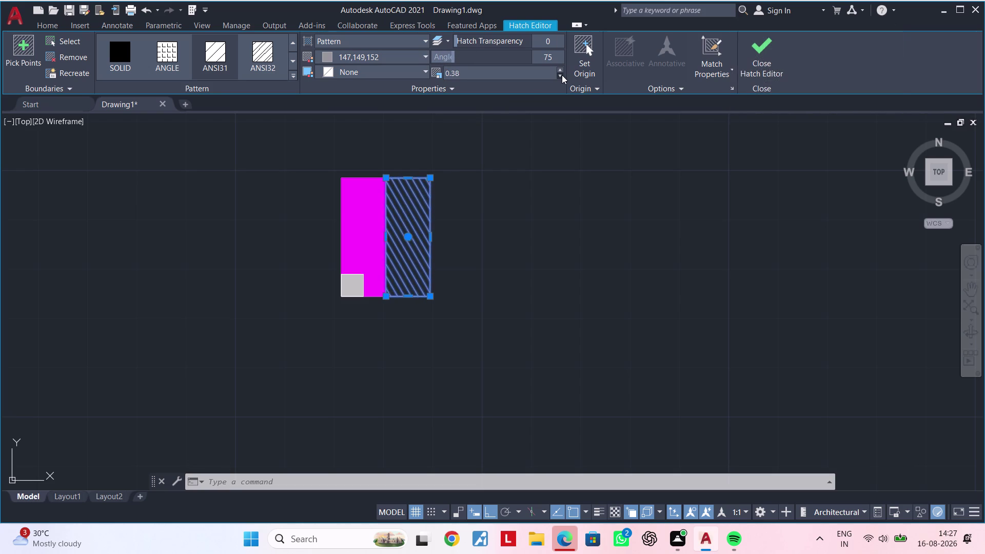
key(Escape)
key(Escape)
key(Escape)
scroll(down, 3)
middle_click(531, 253)
scroll(up, 3)
scroll(down, 3)
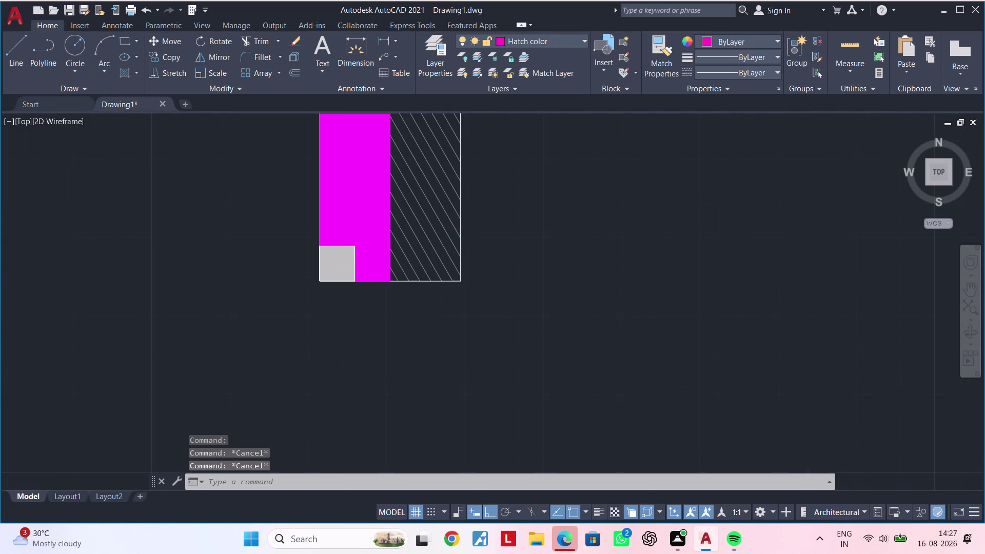
Reselect the right half's hatch, then deselect it.
scroll(up, 3)
scroll(down, 3)
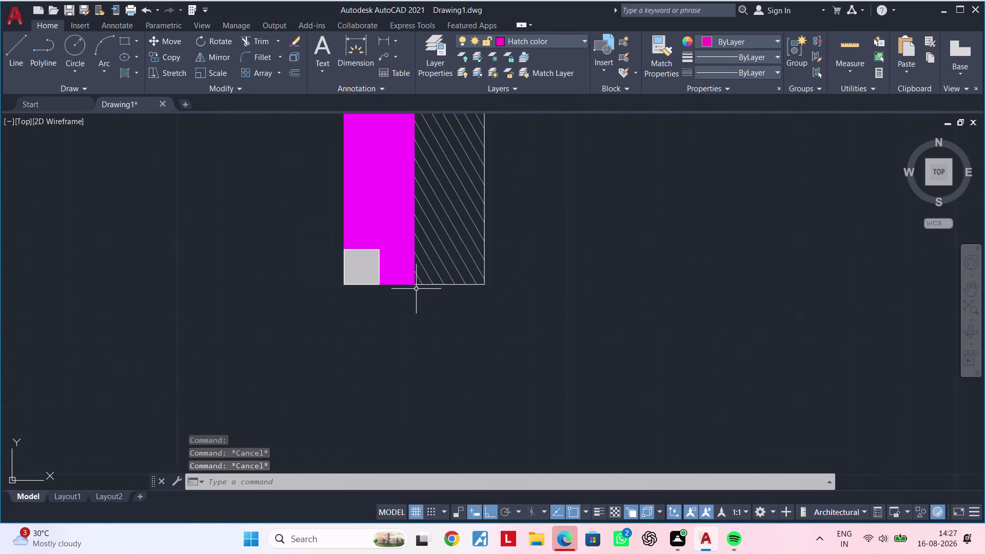
scroll(down, 3)
click(442, 263)
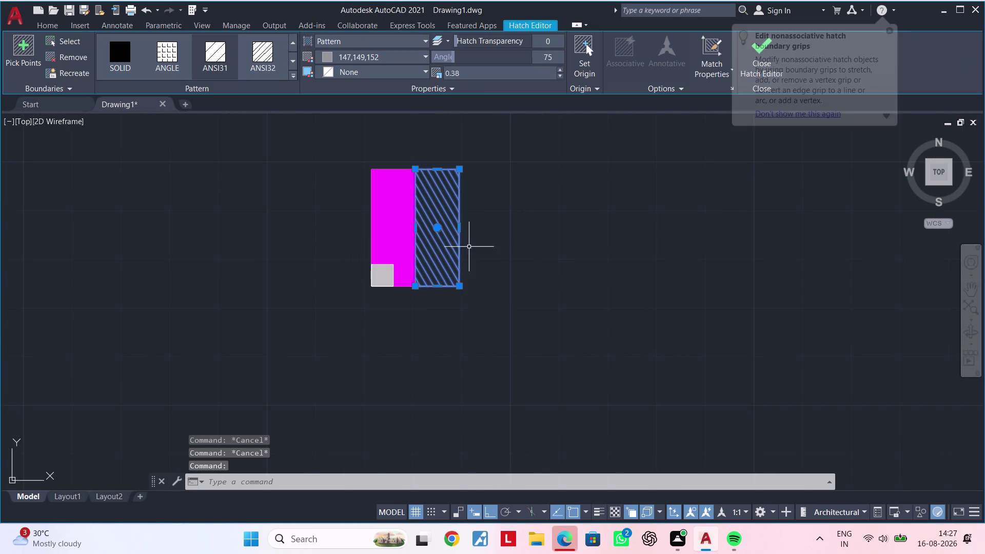
key(Escape)
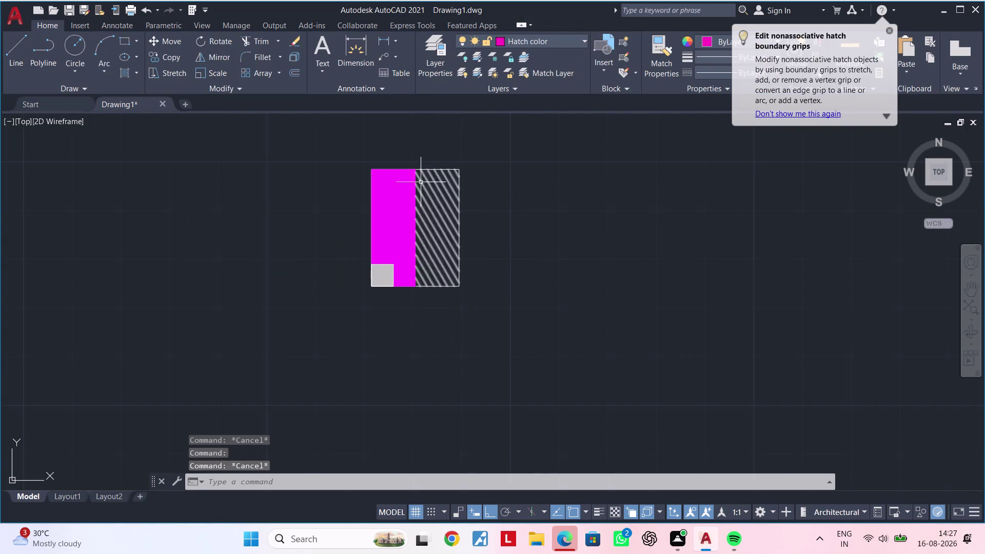
Start a linear width dimension across the column base, then cancel it.
click(386, 41)
scroll(up, 3)
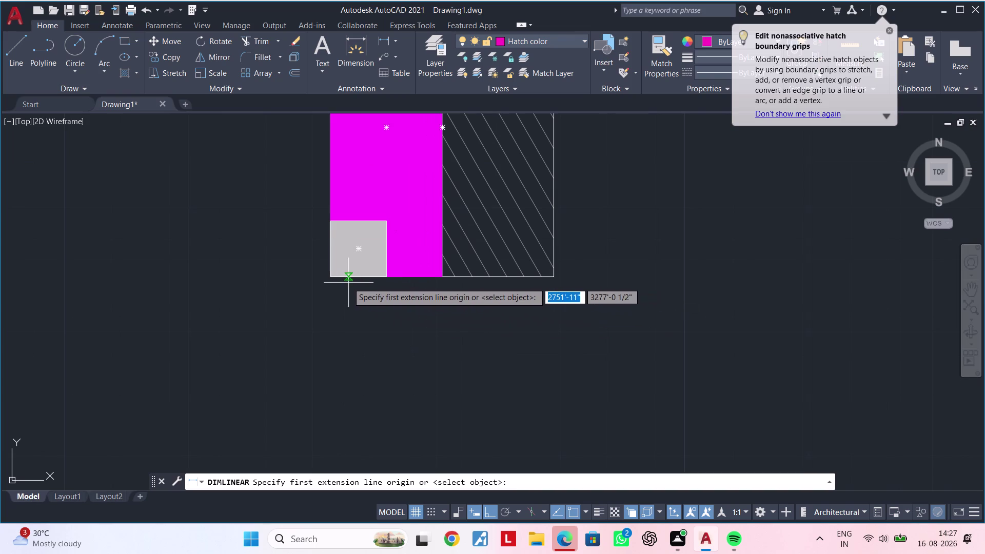
click(332, 278)
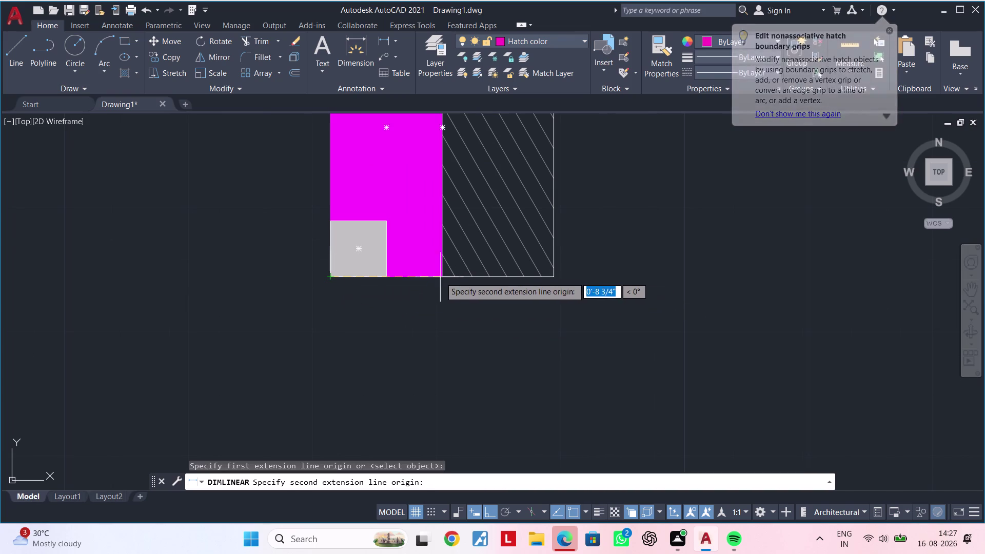
click(443, 277)
scroll(down, 3)
key(Escape)
key(space)
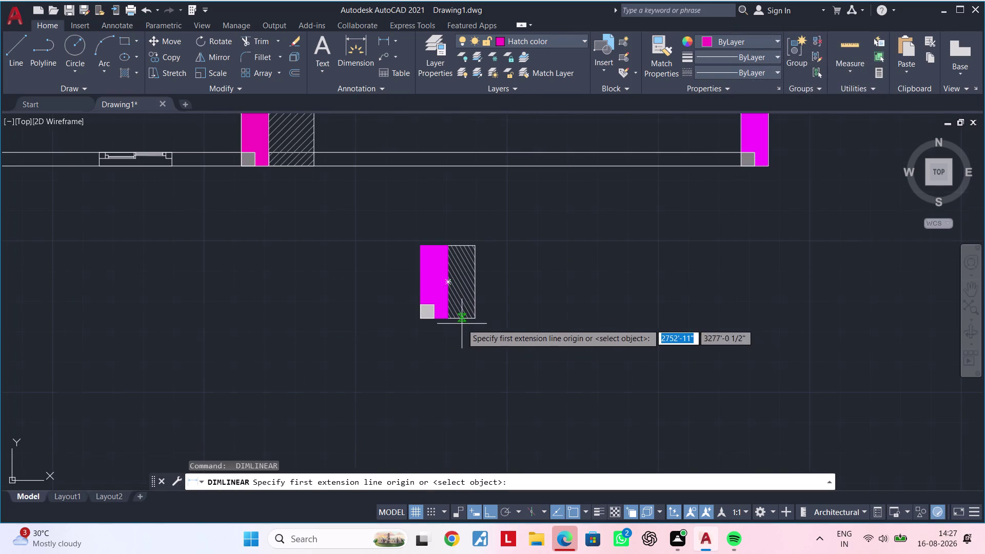
scroll(up, 3)
click(401, 304)
click(510, 302)
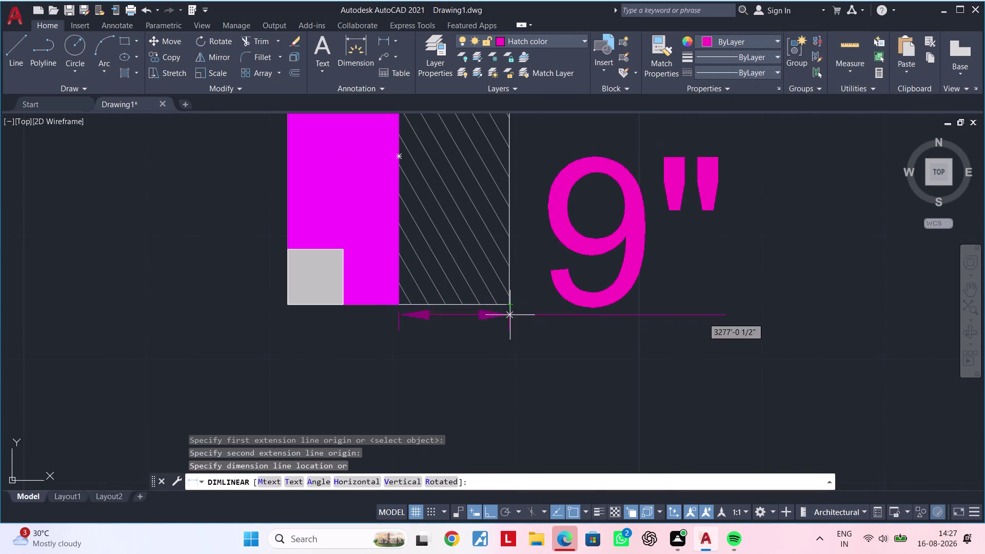
scroll(down, 3)
key(Escape)
key(Escape)
Zoom and pan until the copied column detail below the plan fills the viewport.
scroll(down, 3)
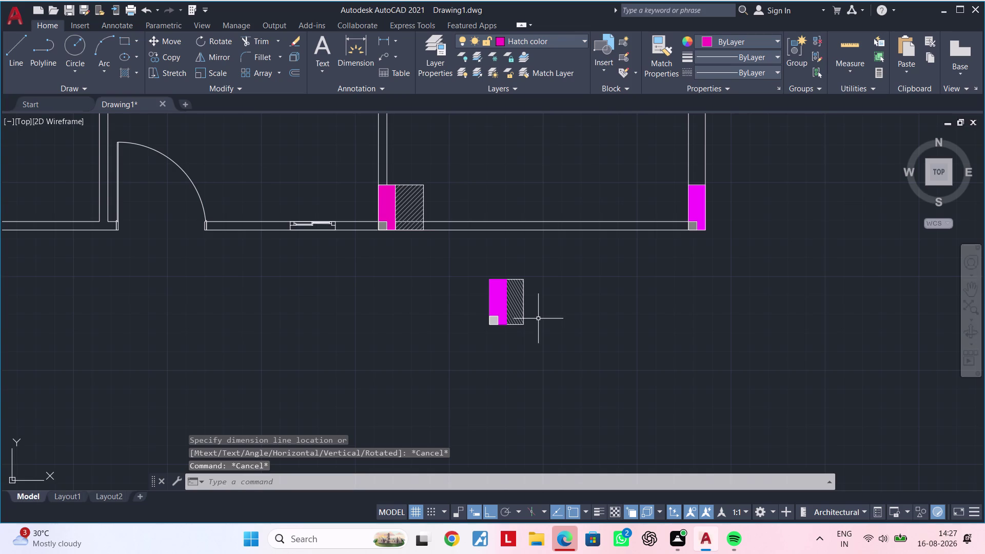
scroll(up, 3)
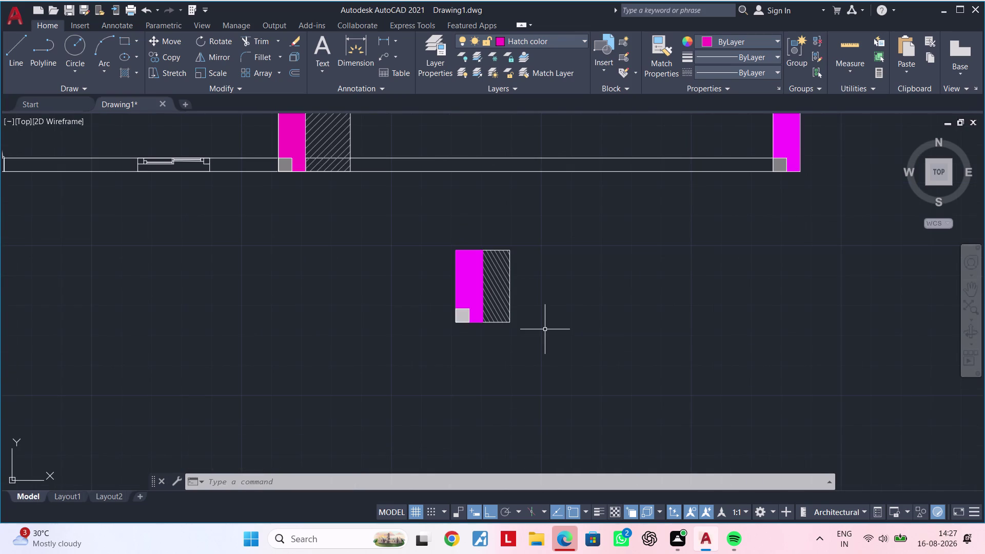
scroll(down, 3)
scroll(down, 3)
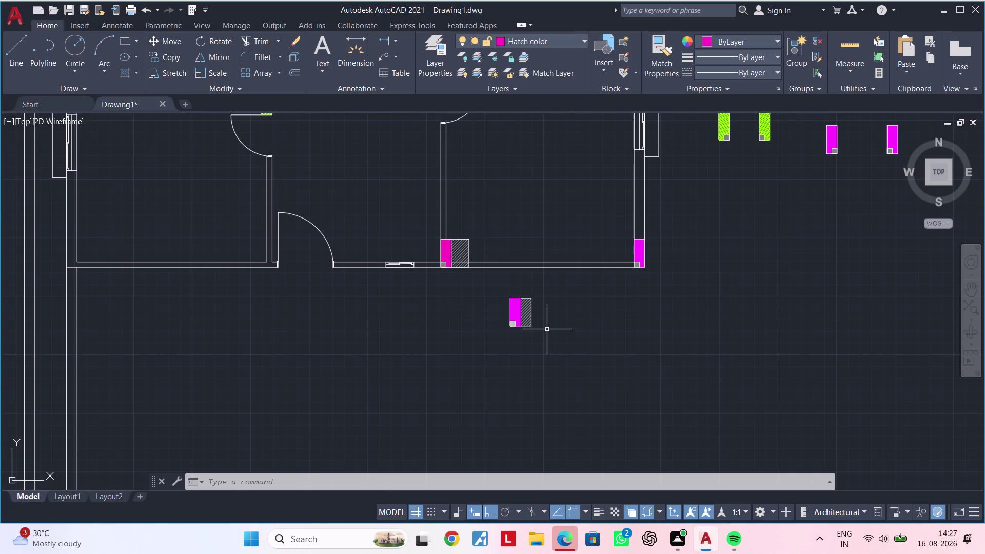
scroll(up, 3)
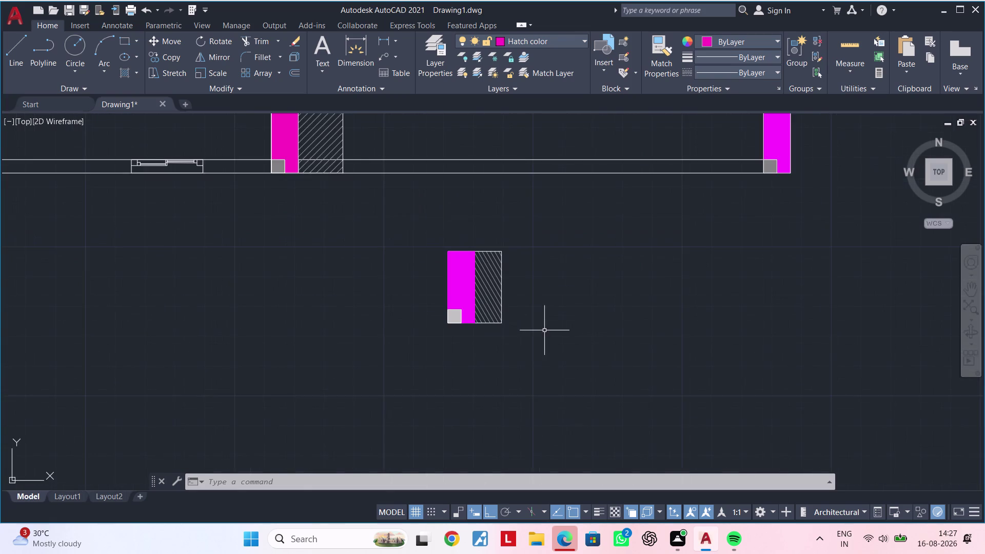
middle_drag(544, 330, 601, 311)
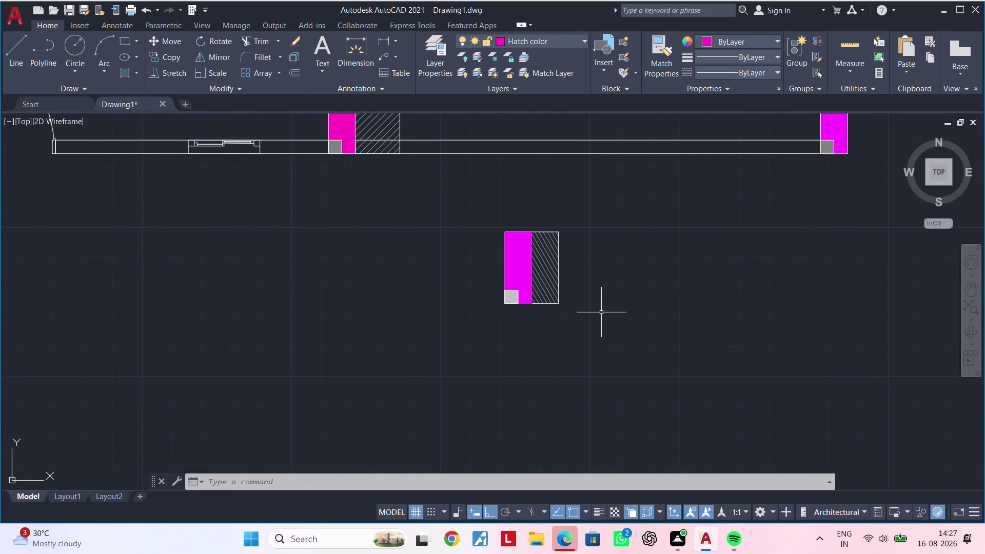
scroll(up, 3)
middle_drag(519, 317, 612, 317)
scroll(down, 3)
middle_drag(601, 315, 479, 343)
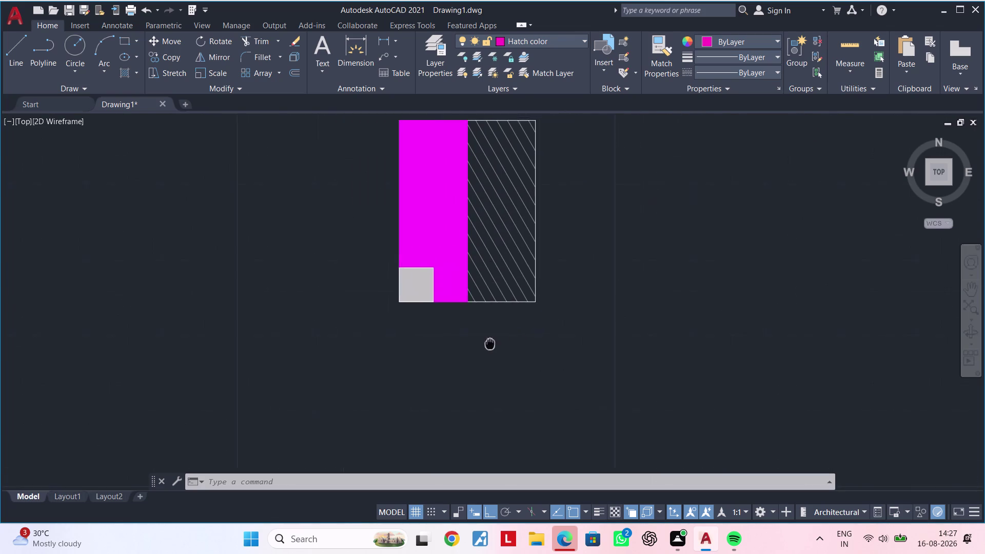
Start and cancel a rectangle on the hatch, then make layer 0 current.
middle_drag(479, 344, 419, 346)
key(Escape)
key(Escape)
key(Escape)
key(r)
key(e)
text(c)
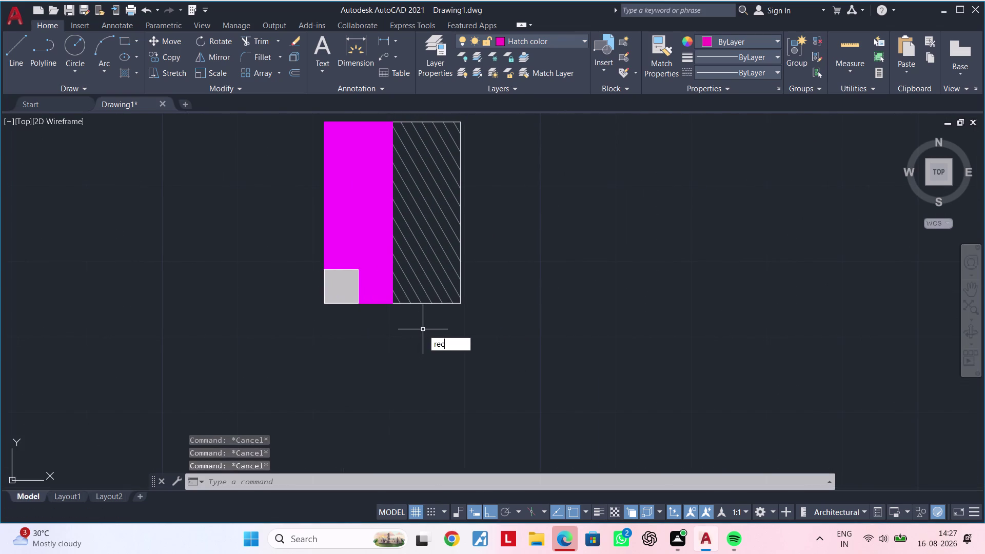
key(space)
click(392, 303)
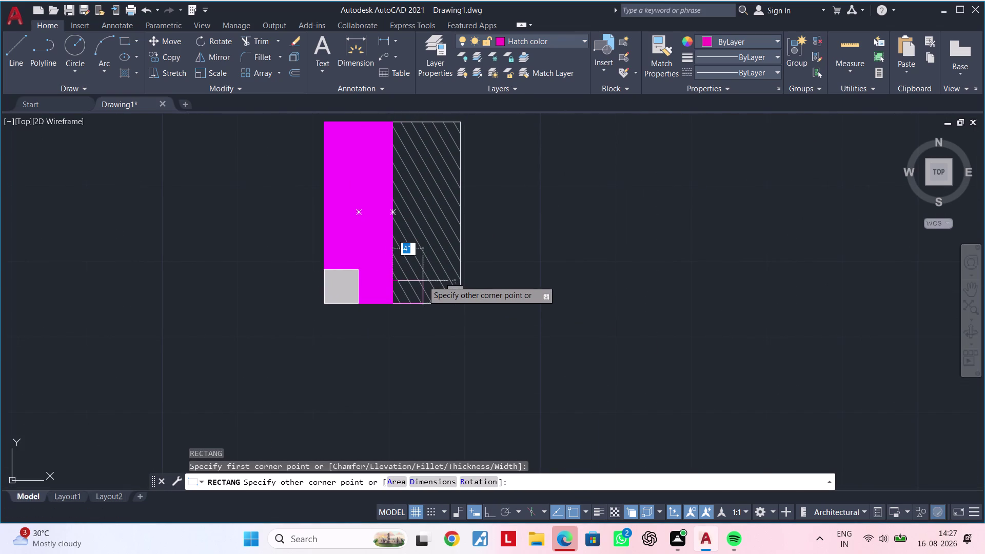
key(Escape)
click(534, 38)
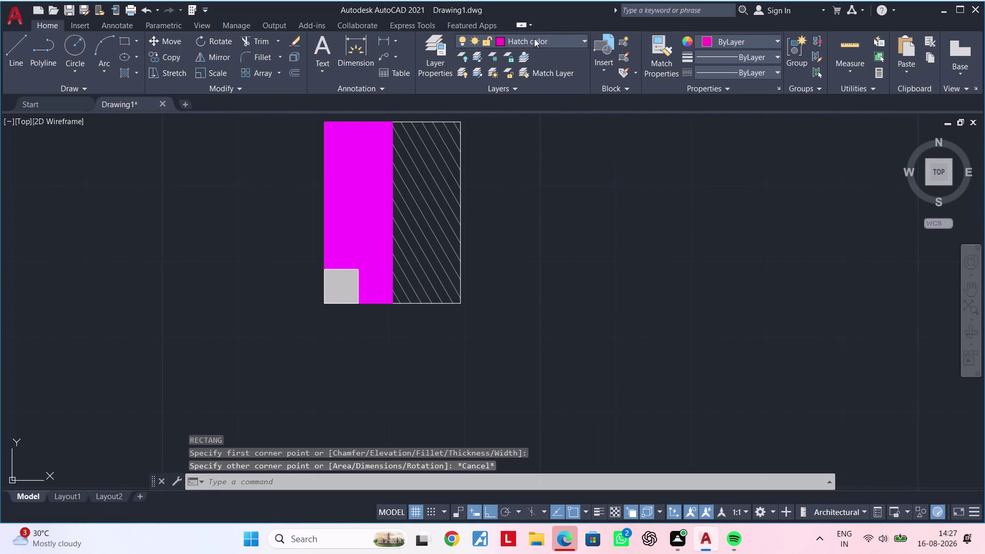
click(524, 57)
Draw a 4.5" × 4.5" square at the hatch's lower-left corner.
key(Escape)
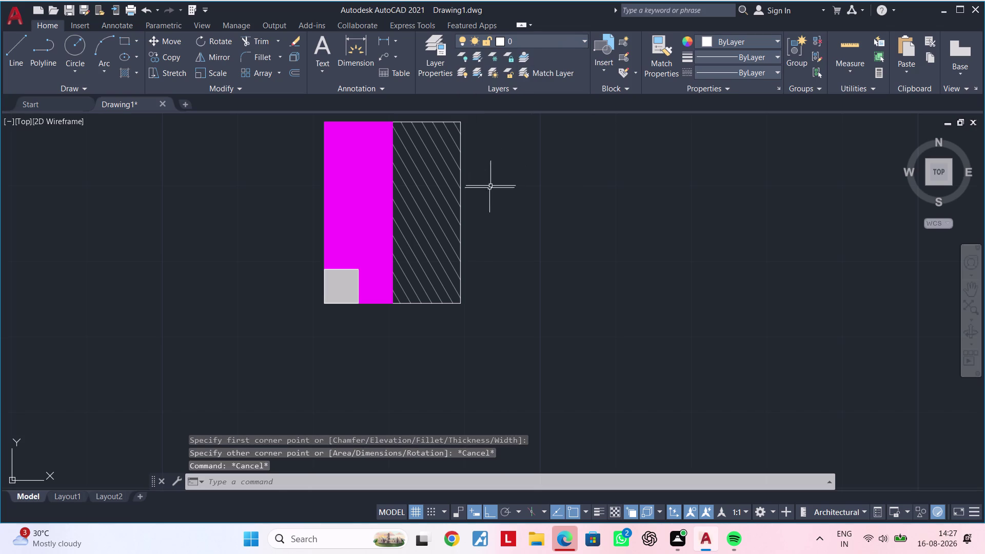
key(Escape)
key(Escape)
key(Escape)
text(rec)
key(space)
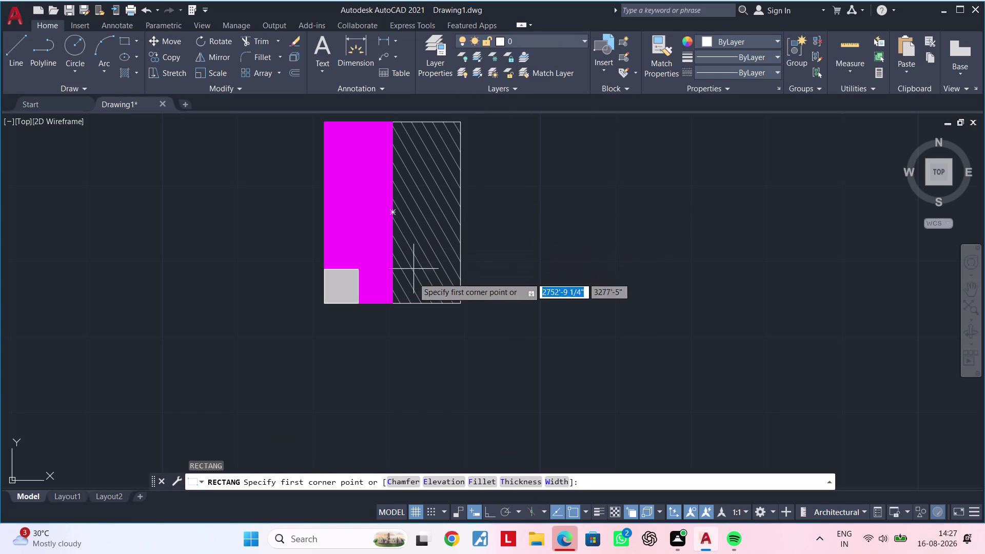
click(392, 302)
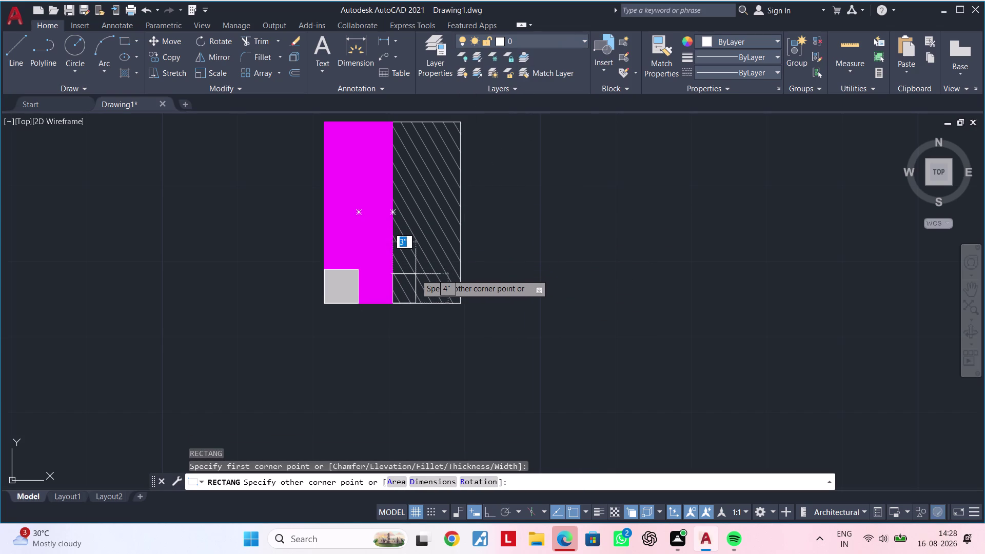
text(d 4.)
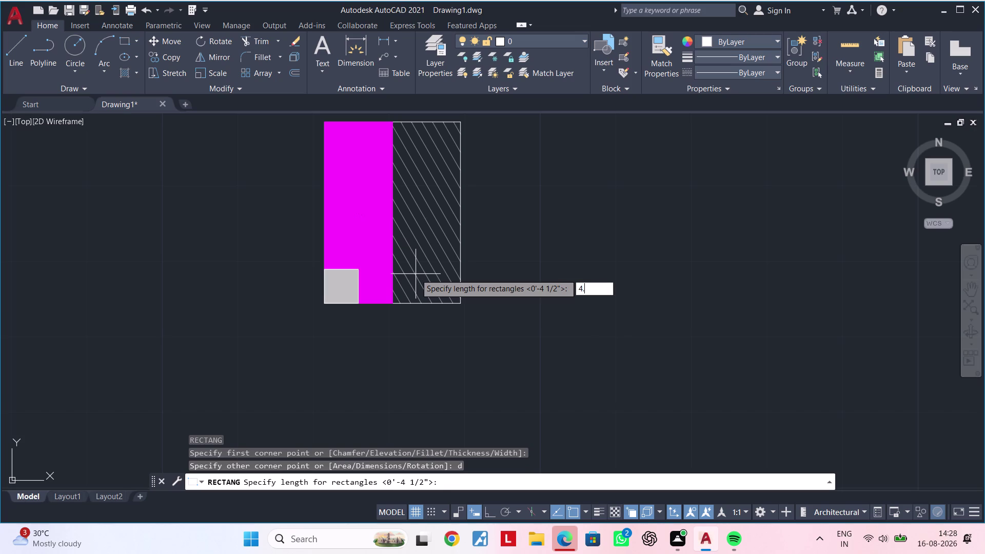
text(5")
key(Return)
text(4)
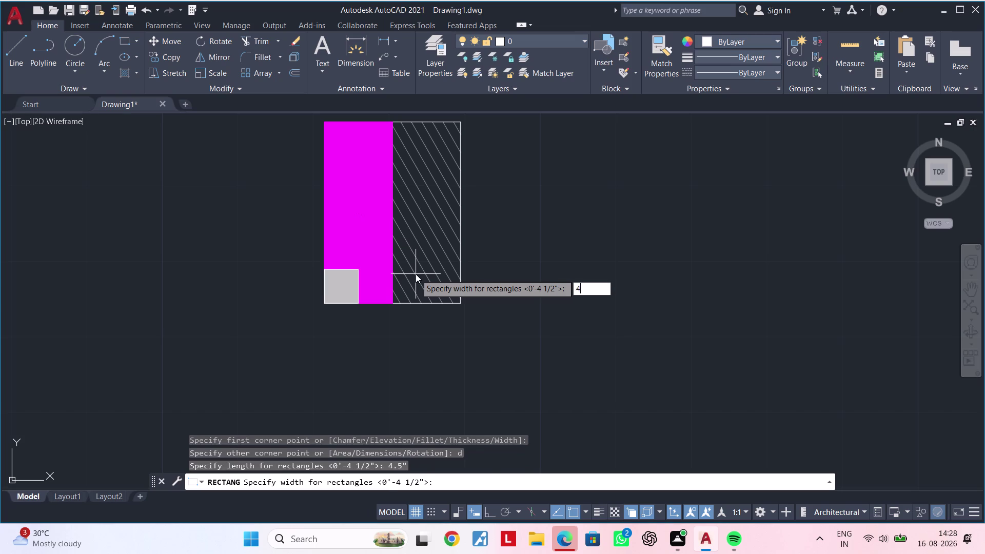
text(.5)
key(shift+quotedbl)
key(Return)
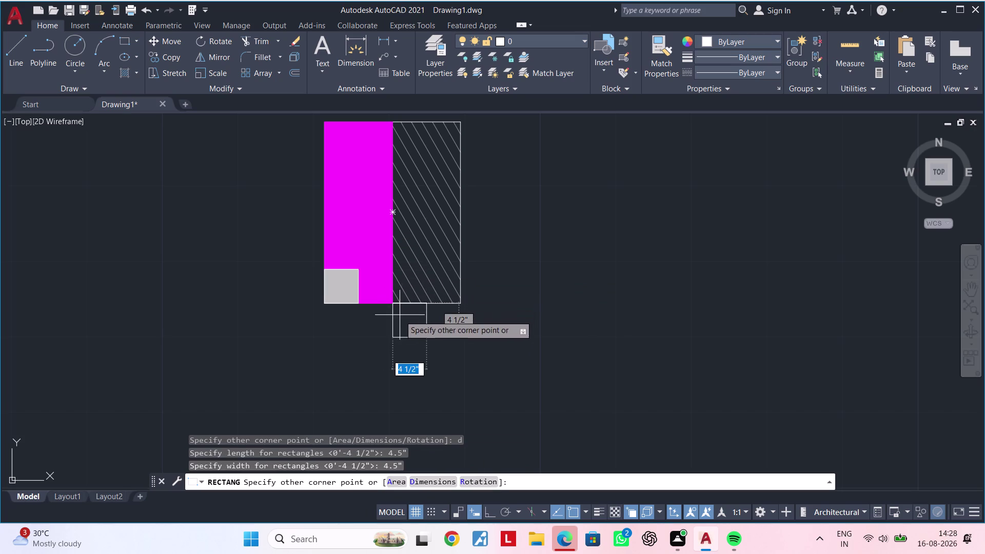
click(414, 272)
Try trimming the hatch inside the new square; the trim fails.
key(Escape)
key(Escape)
key(Escape)
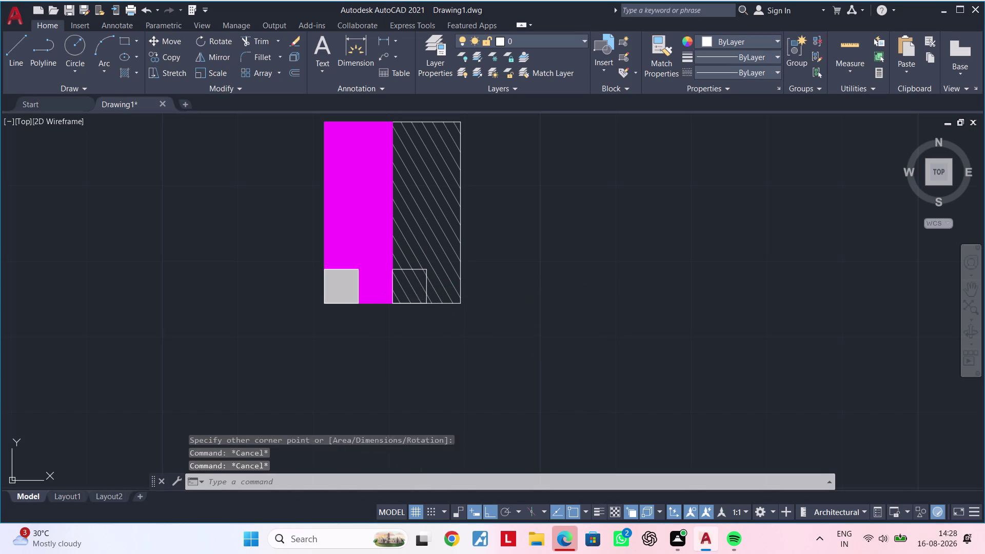
text(tr)
key(space)
scroll(up, 3)
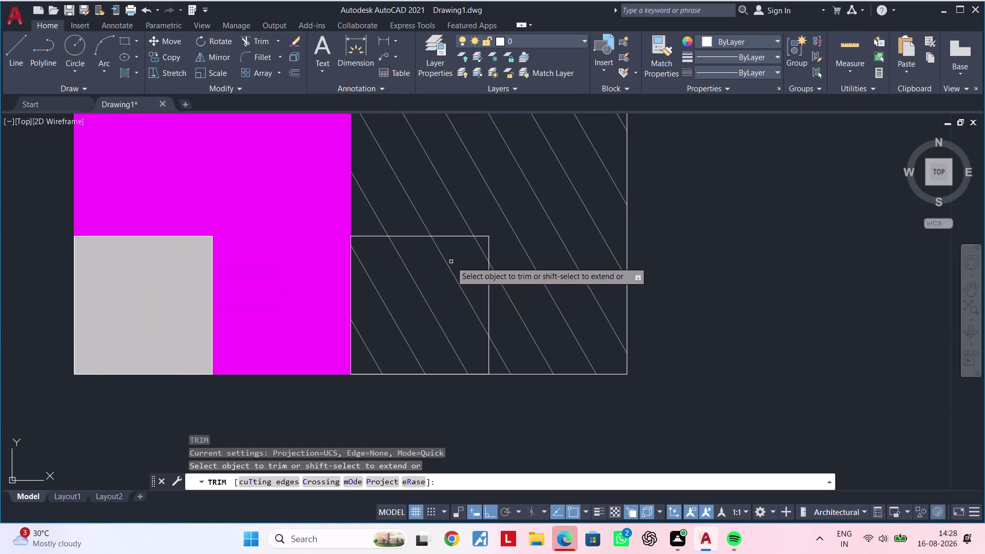
triple_click(445, 263)
key(Escape)
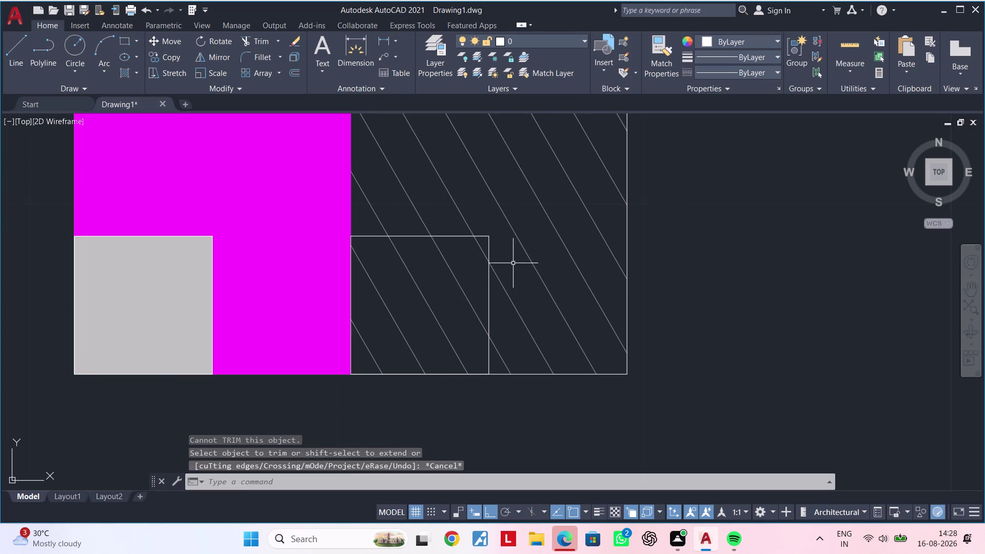
key(Escape)
Explode the hatch pattern into separate lines.
click(531, 261)
text(x)
key(space)
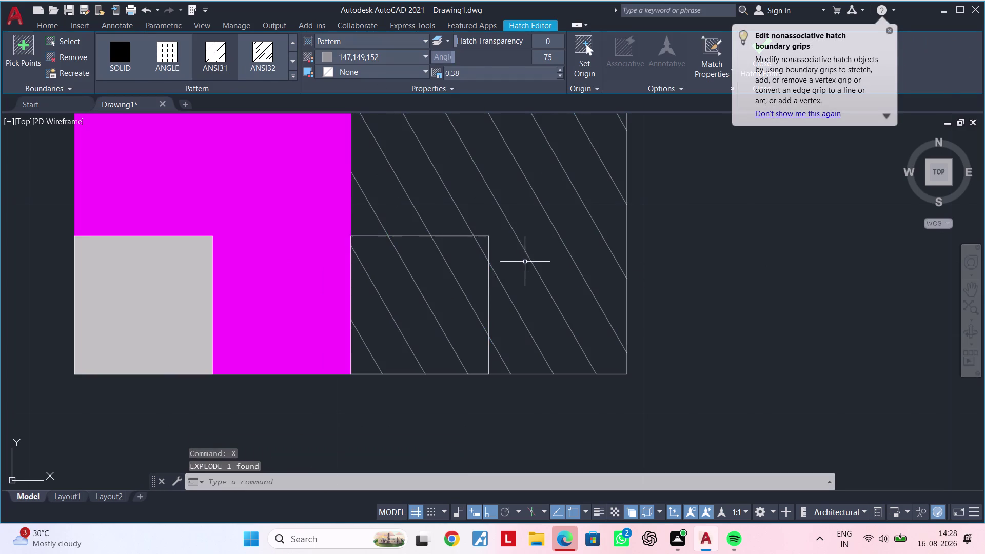
key(r)
key(Escape)
key(Escape)
Trim away the hatch lines crossing the square using a fence.
text(tr)
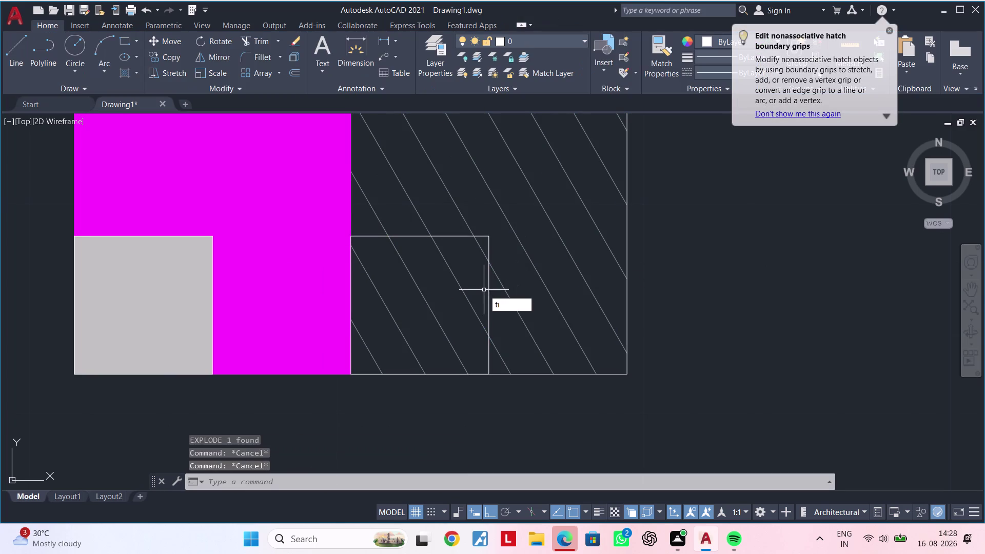
key(space)
click(483, 247)
drag(478, 249, 467, 254)
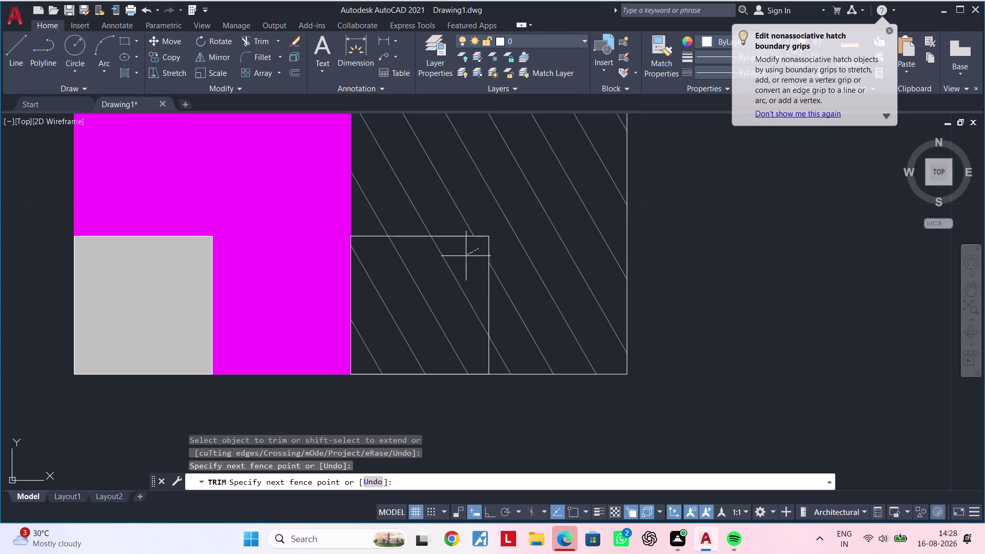
drag(468, 254, 380, 331)
click(378, 333)
click(372, 340)
drag(368, 346, 362, 355)
scroll(down, 3)
middle_drag(424, 318, 446, 303)
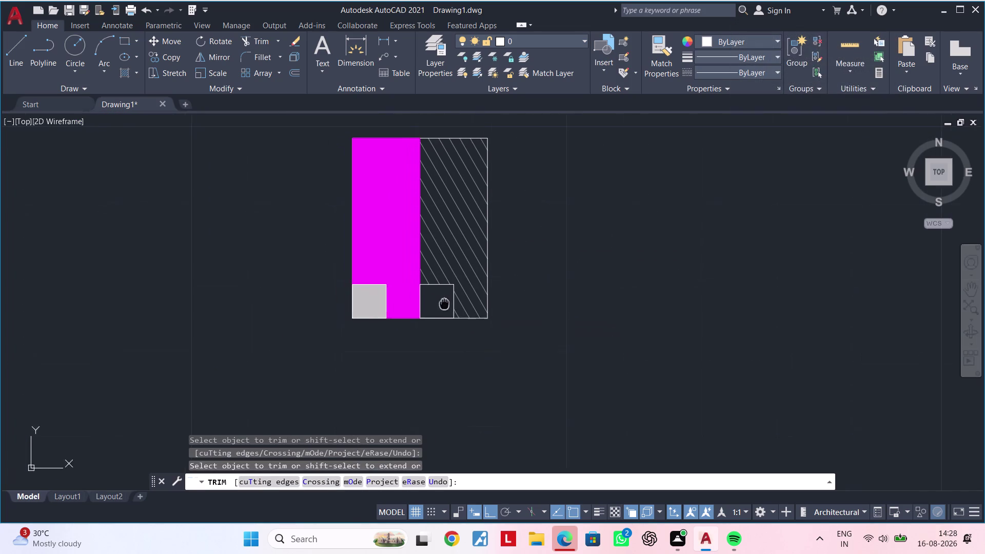
middle_drag(446, 303, 462, 291)
key(Escape)
key(Escape)
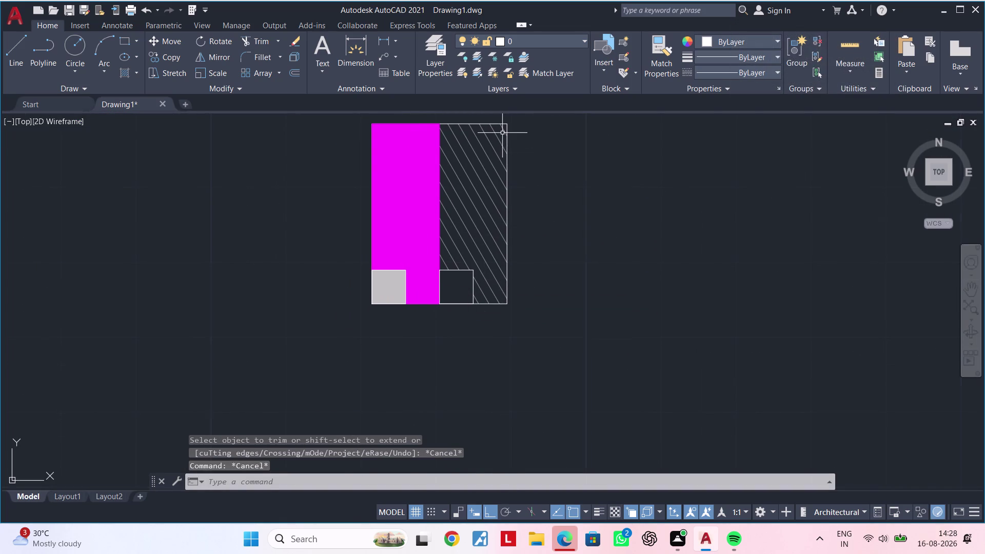
Select the upper and lower hatch lines near the square and try joining them.
scroll(up, 3)
middle_drag(487, 190, 455, 265)
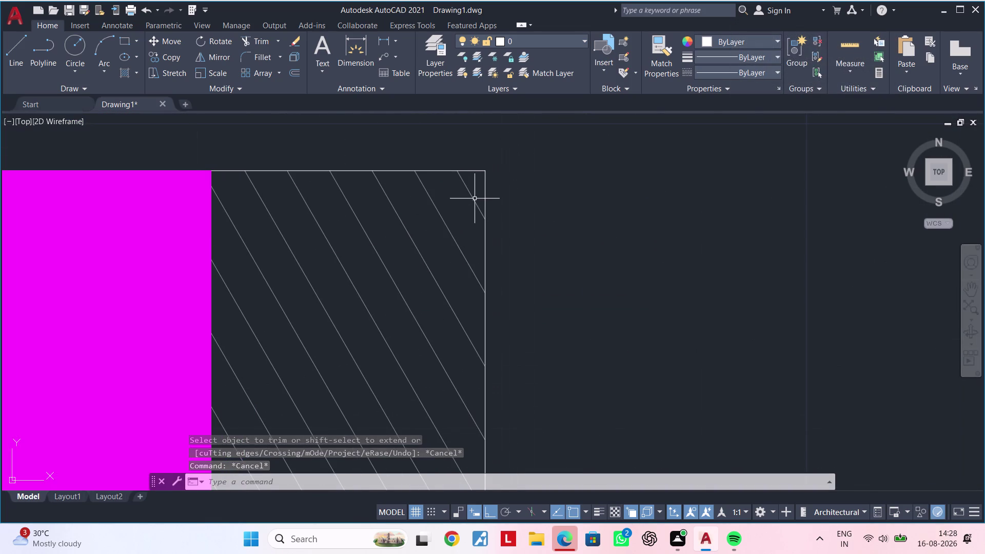
click(477, 189)
scroll(down, 3)
middle_drag(370, 293, 405, 240)
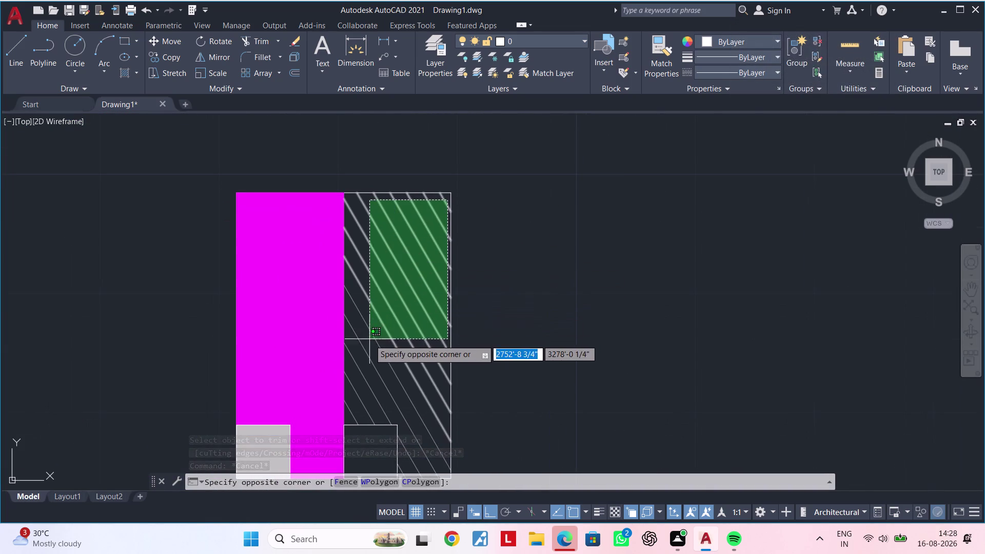
click(363, 357)
middle_drag(370, 348, 412, 275)
scroll(up, 3)
drag(420, 307, 417, 313)
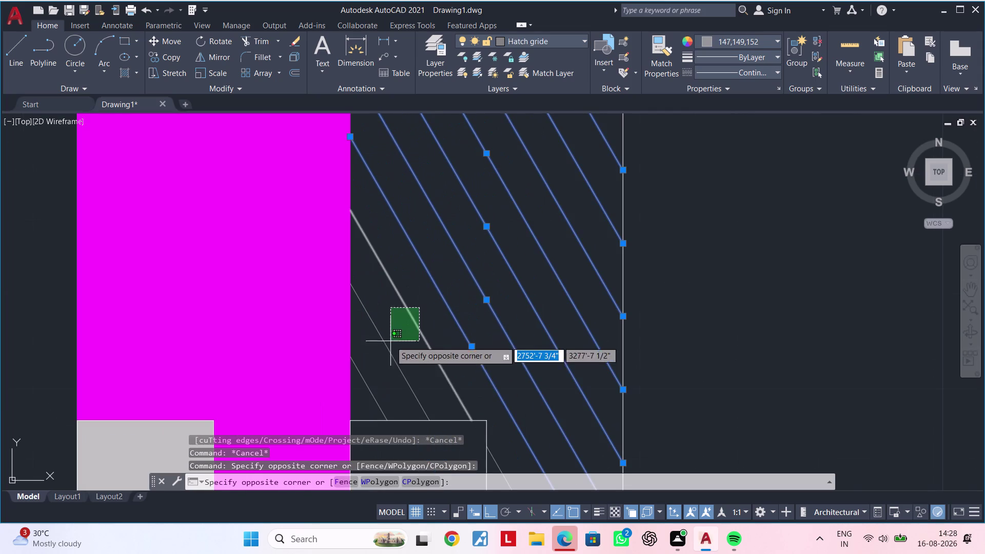
click(364, 396)
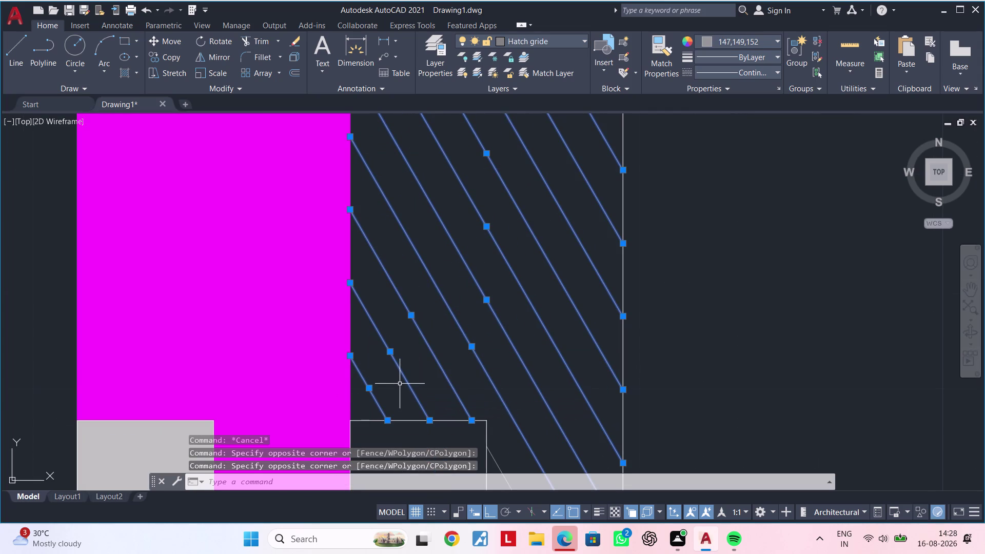
key(j)
key(space)
Select the hatch lines above the square.
scroll(down, 3)
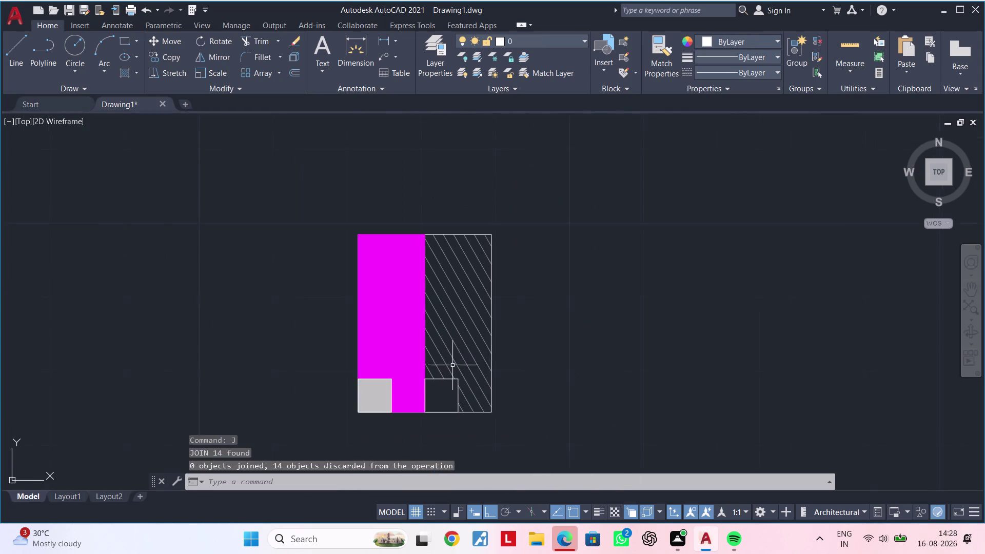
middle_drag(486, 340, 498, 306)
scroll(up, 3)
scroll(down, 3)
scroll(up, 3)
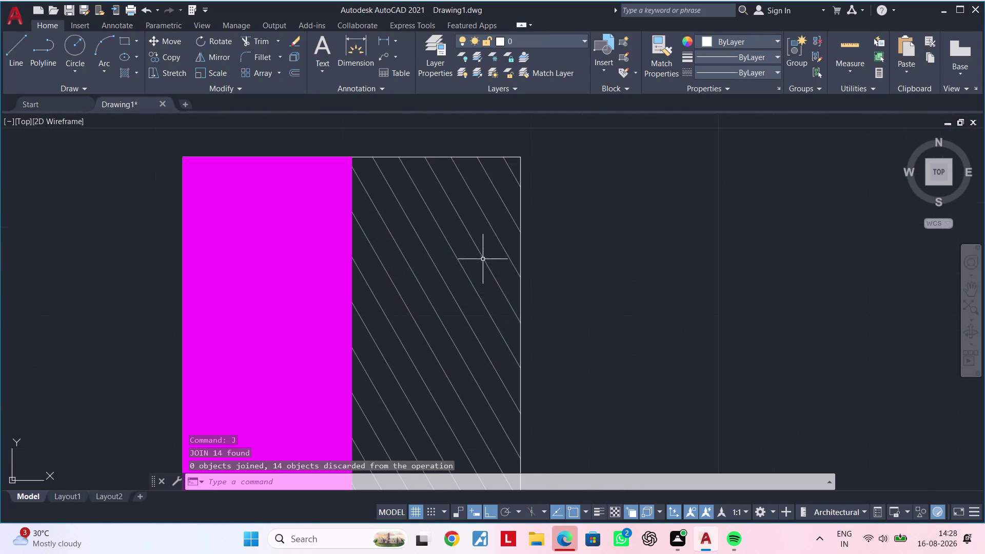
click(516, 166)
scroll(down, 3)
middle_drag(427, 346, 458, 293)
scroll(up, 3)
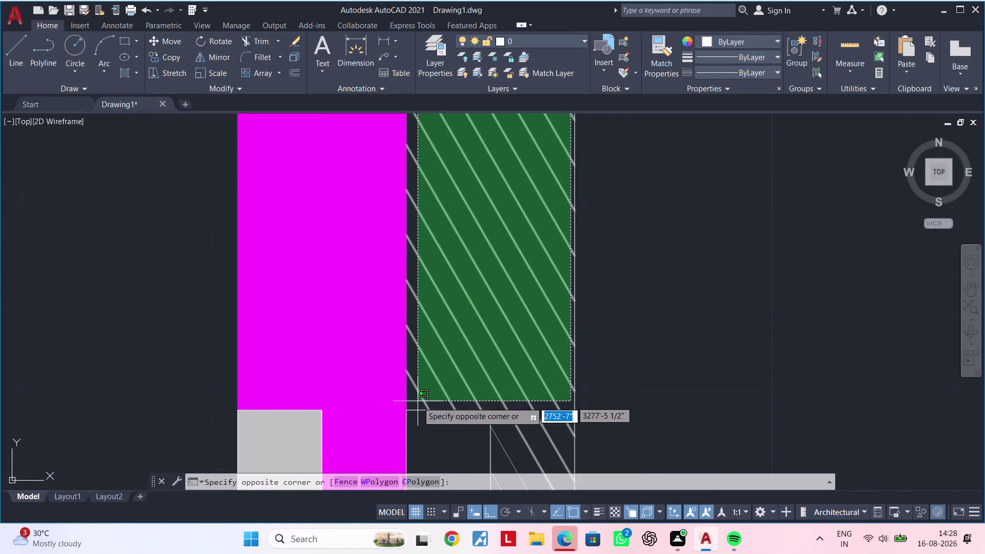
click(418, 401)
Select the diagonal hatch lines, then restart HATCH.
scroll(down, 3)
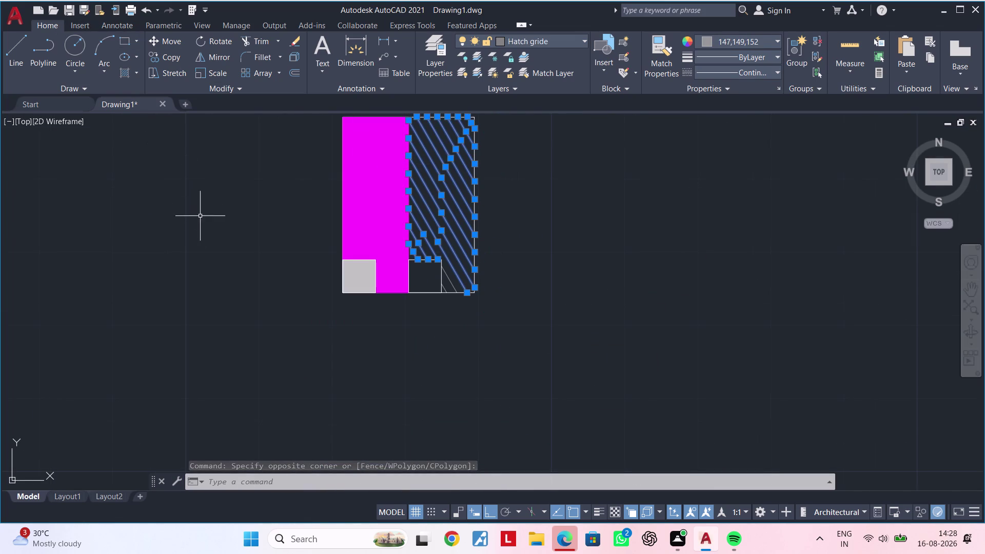
scroll(up, 3)
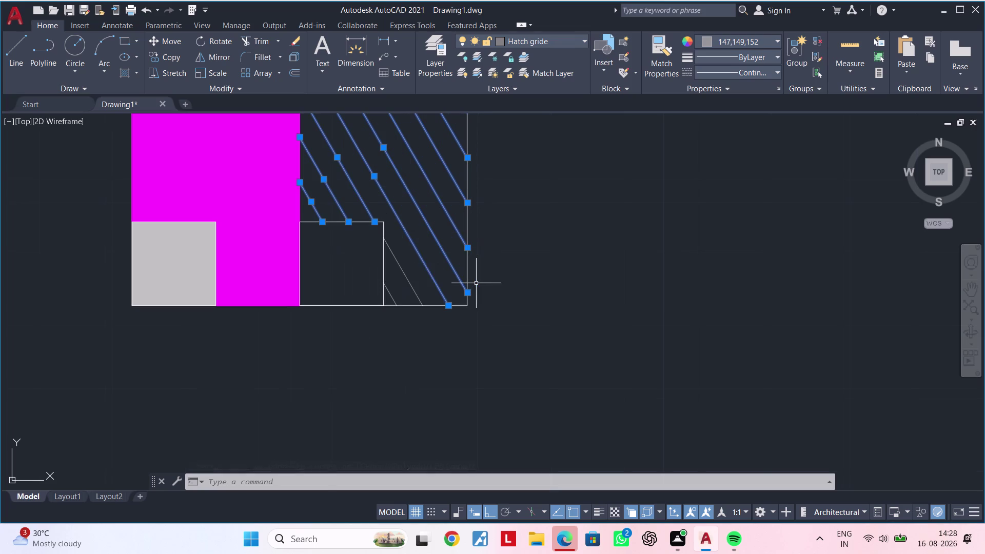
click(420, 274)
click(388, 300)
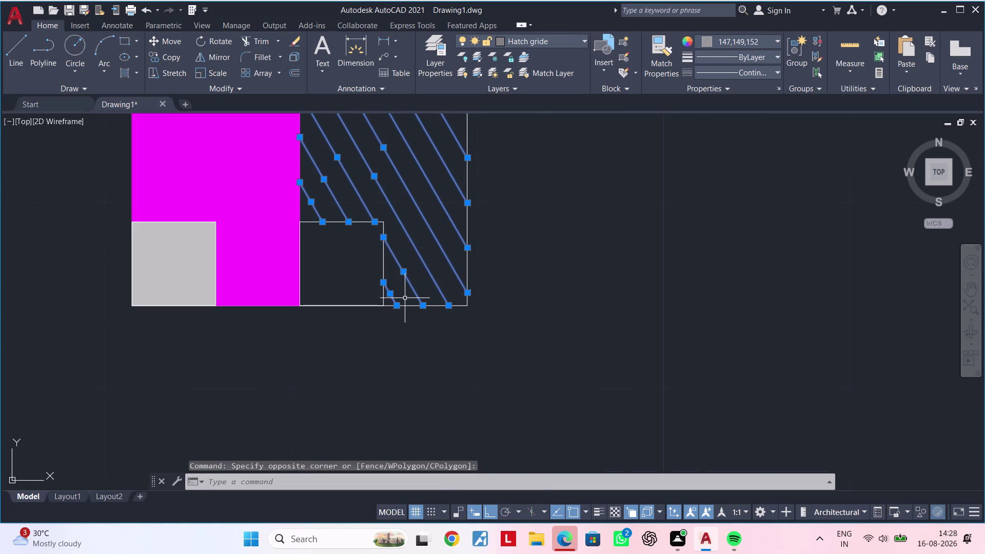
key(h)
key(space)
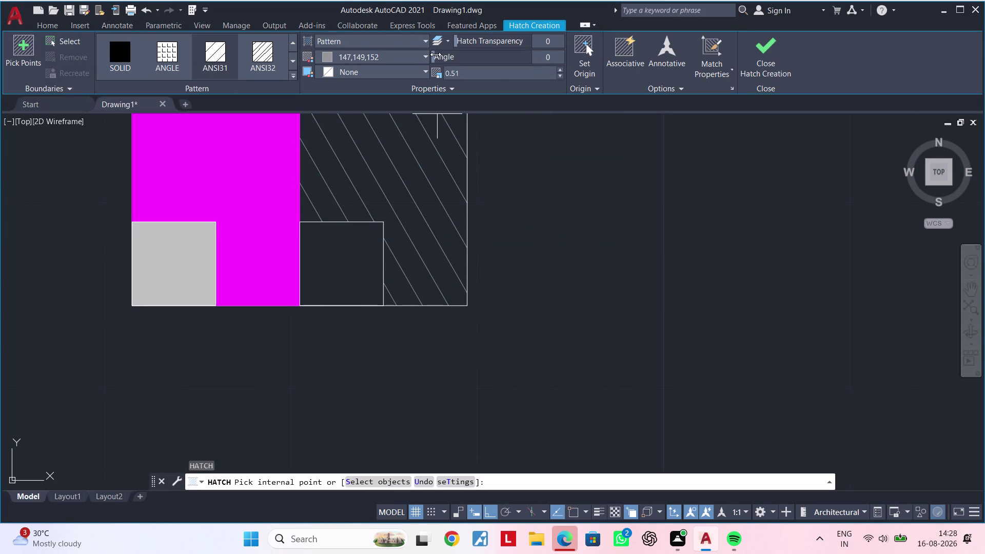
Tilt the new hatch pattern to about 103 degrees, then cancel it.
drag(436, 54, 446, 54)
drag(451, 55, 458, 55)
drag(458, 55, 469, 50)
drag(459, 50, 486, 50)
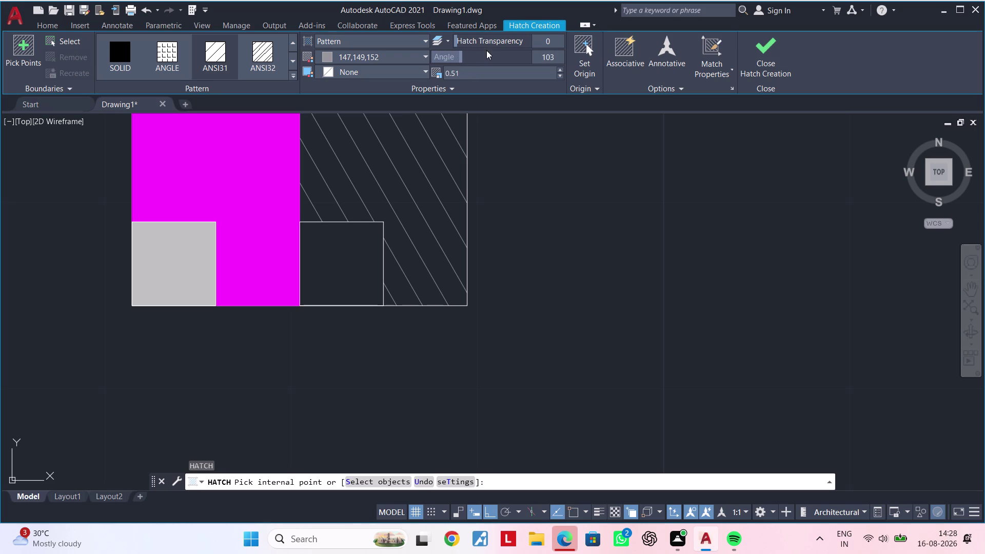
scroll(down, 3)
middle_drag(528, 197, 483, 359)
key(Escape)
key(Escape)
middle_drag(492, 334, 499, 300)
key(Escape)
key(Escape)
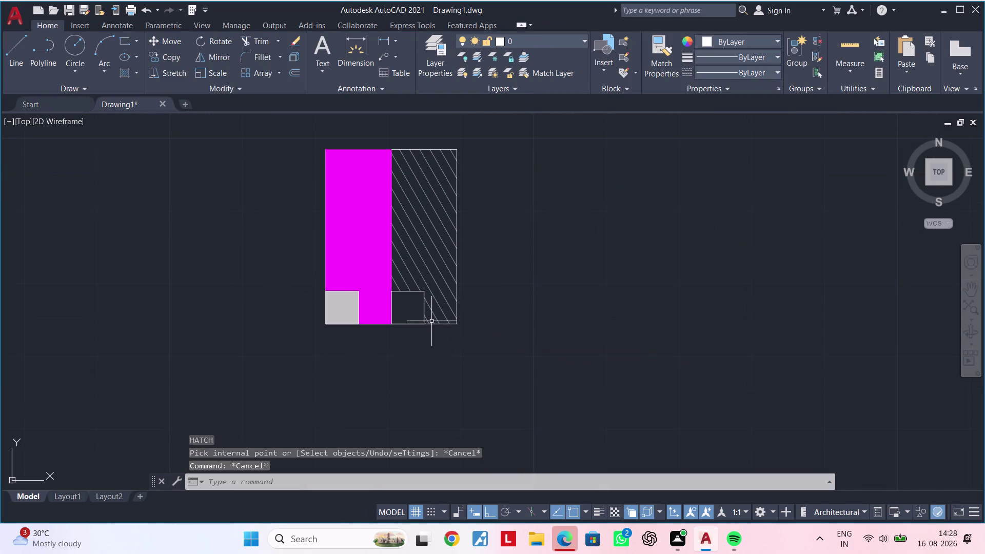
key(Escape)
key(Escape)
key(Escape)
Edit the grey solid fill with HATCHEDIT, adding the right small square by pick points.
click(349, 316)
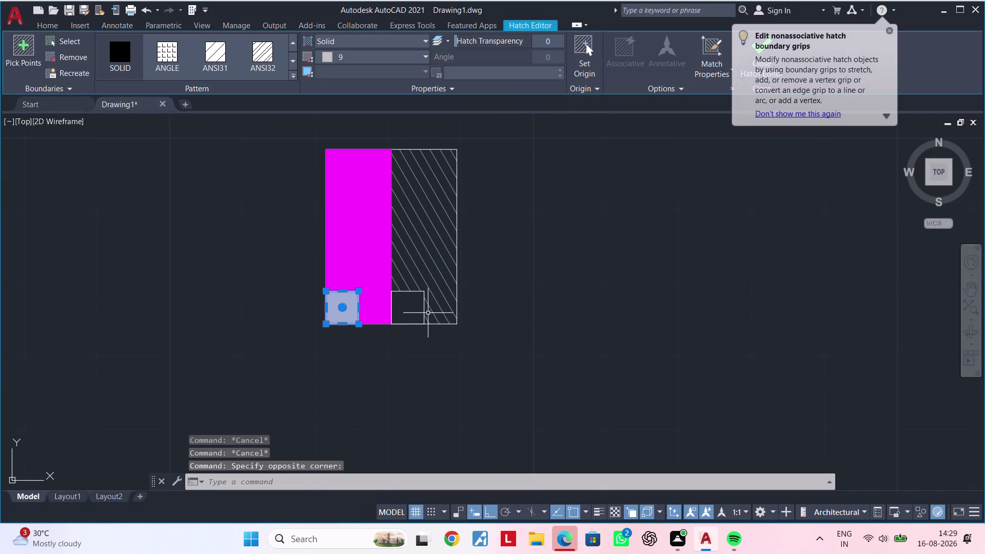
key(h)
key(e)
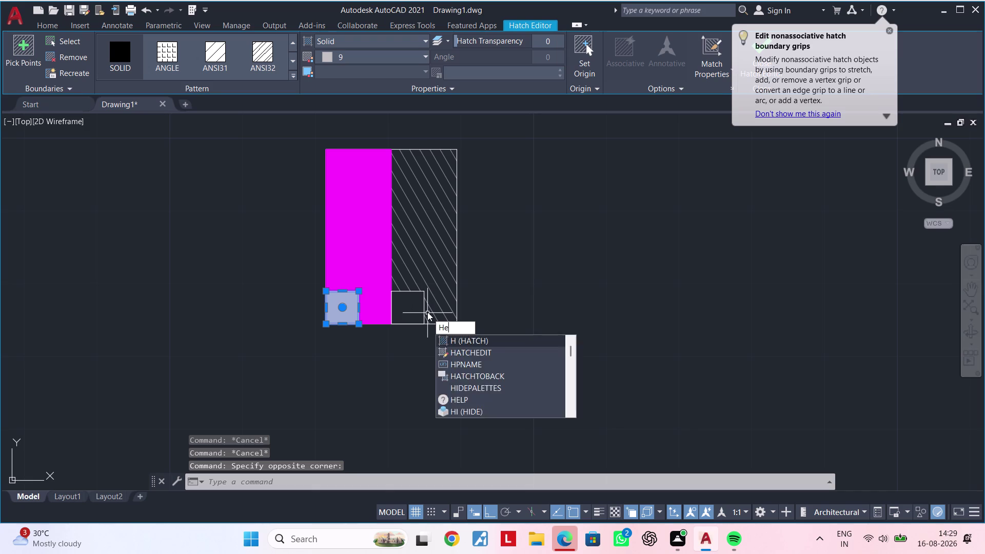
key(d)
key(i)
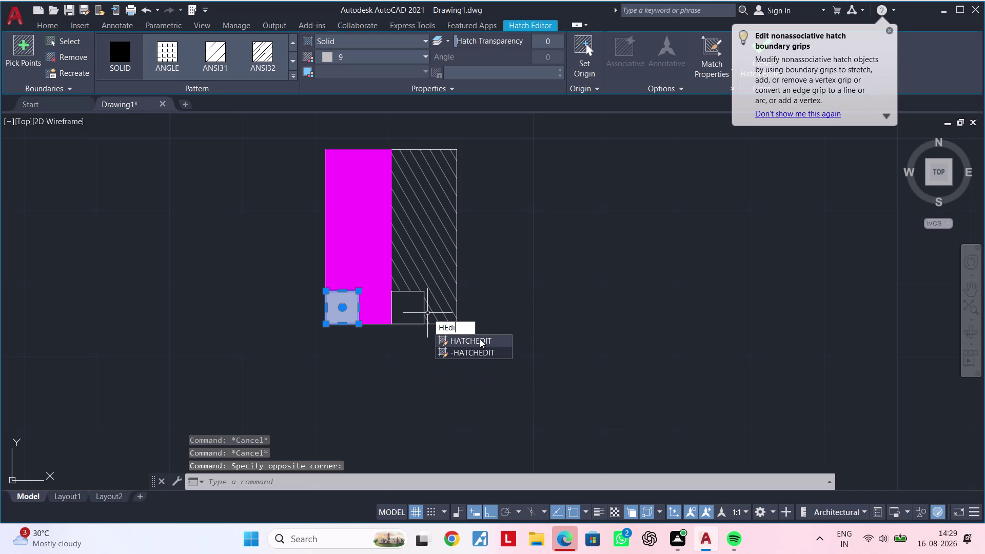
click(479, 339)
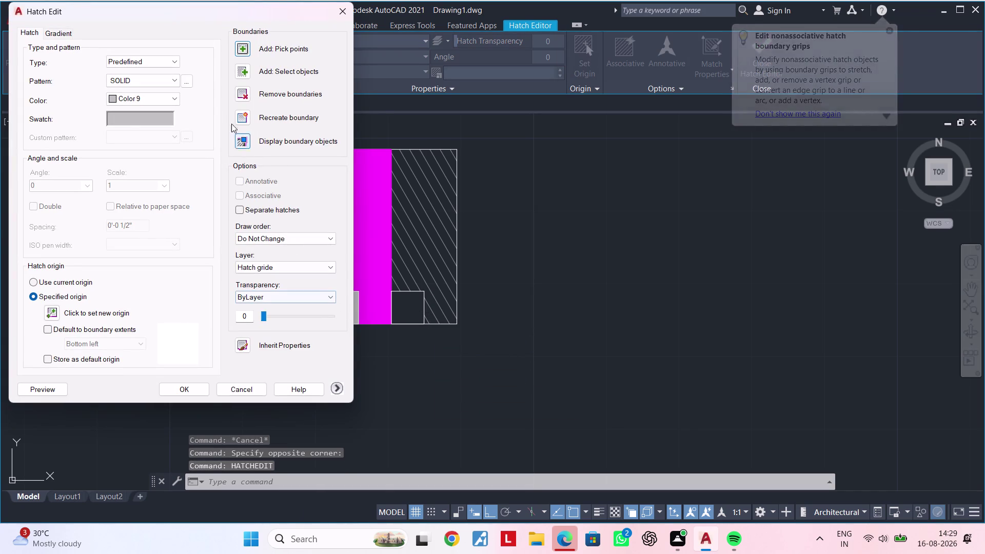
click(122, 107)
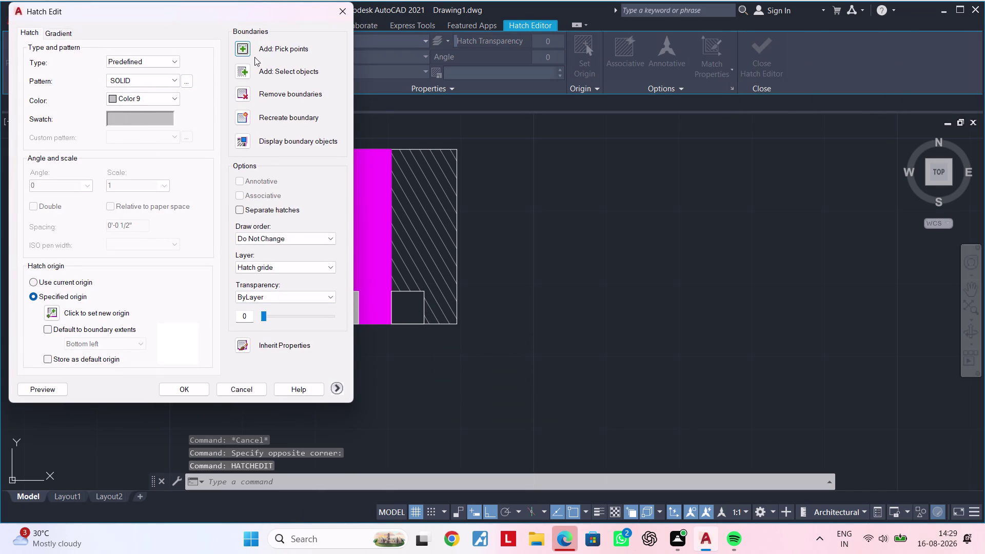
click(242, 45)
click(413, 306)
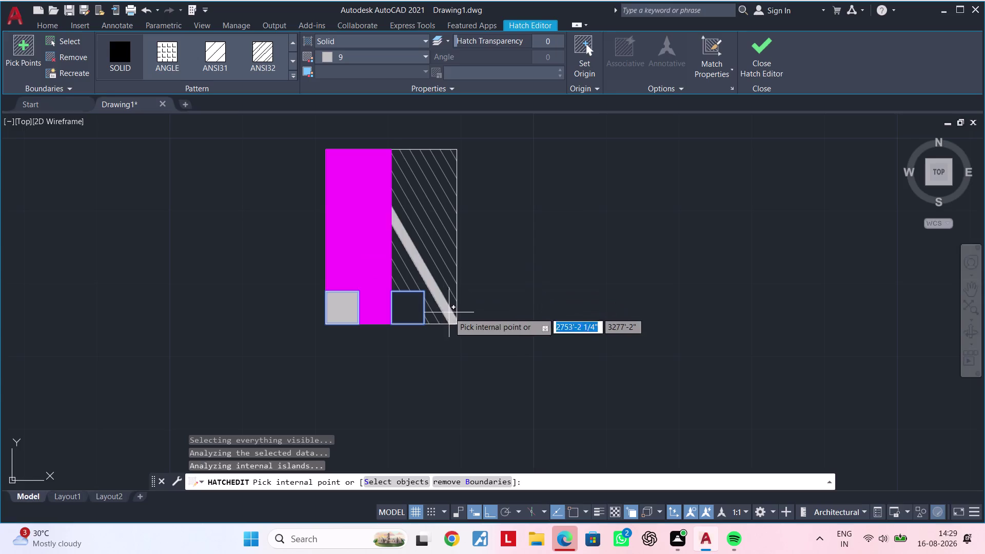
click(336, 308)
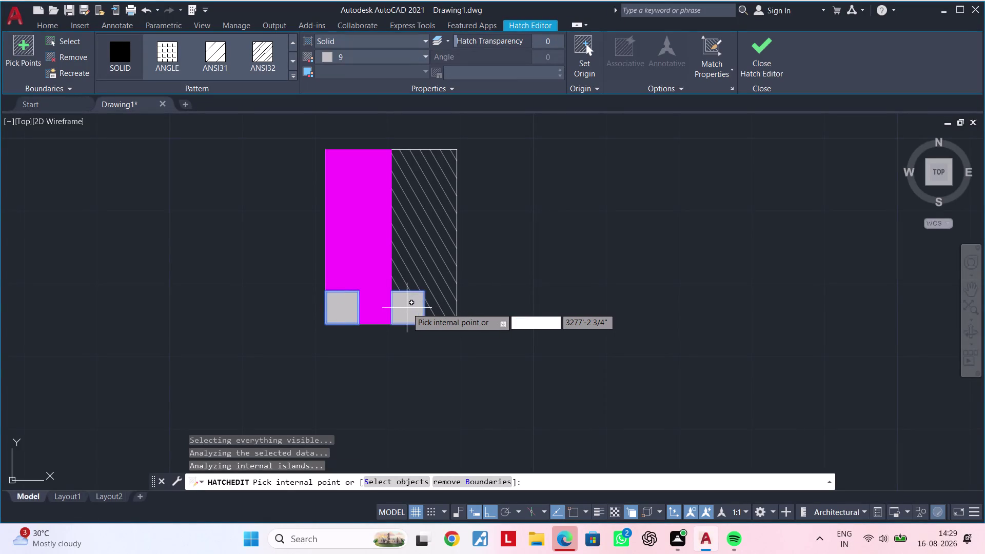
click(407, 308)
click(408, 308)
click(411, 307)
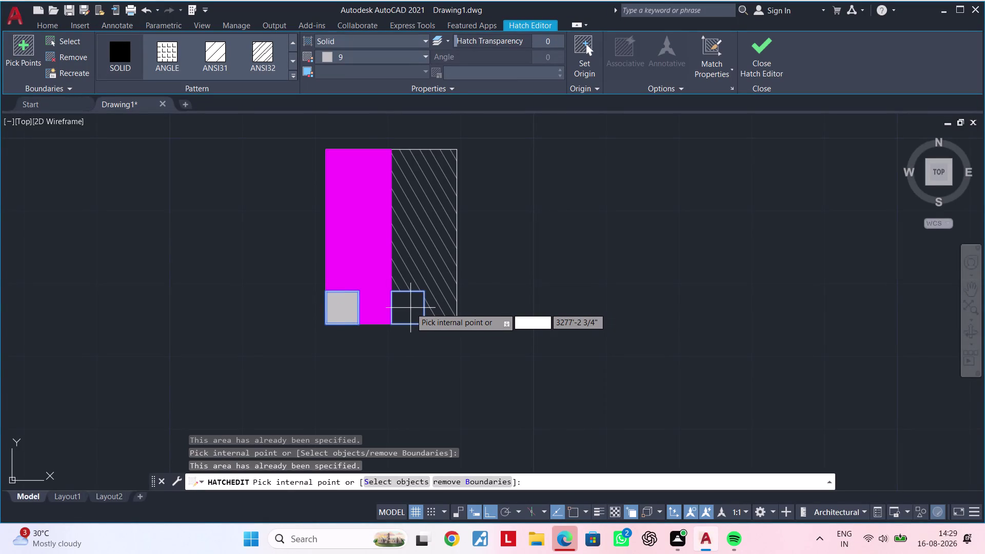
key(space)
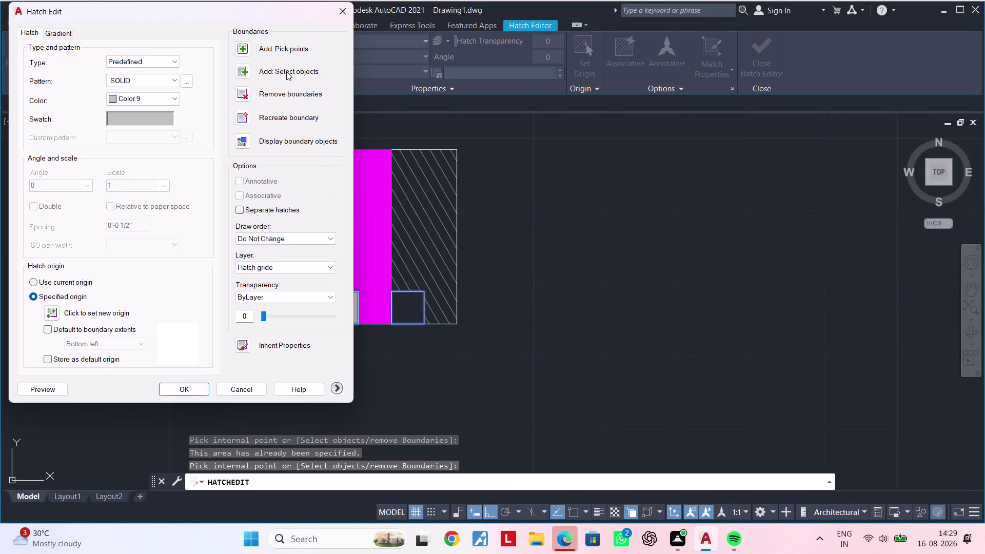
click(287, 71)
Check the edited grey fill and clear the selection.
click(410, 307)
click(184, 390)
click(402, 318)
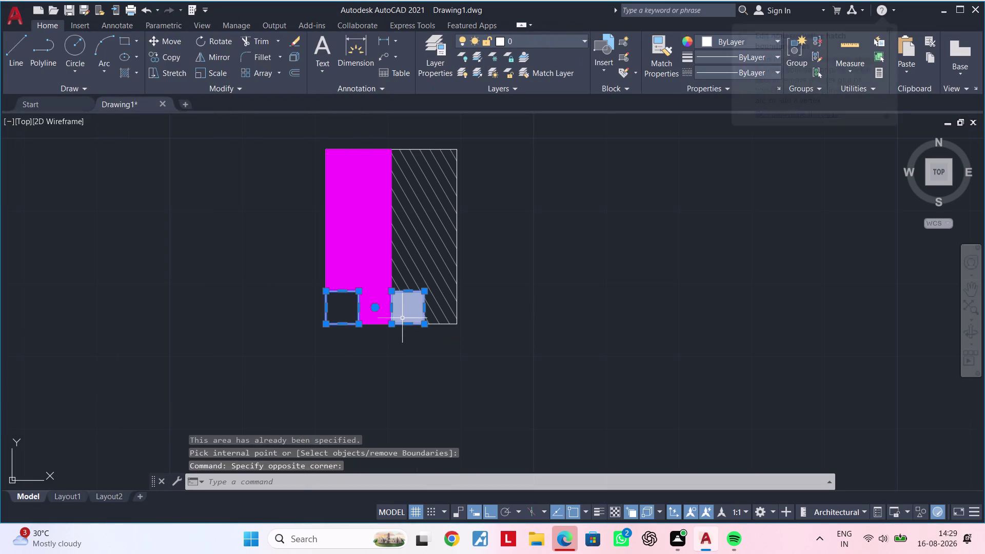
key(Escape)
key(Escape)
middle_drag(350, 342, 422, 342)
key(Escape)
key(Escape)
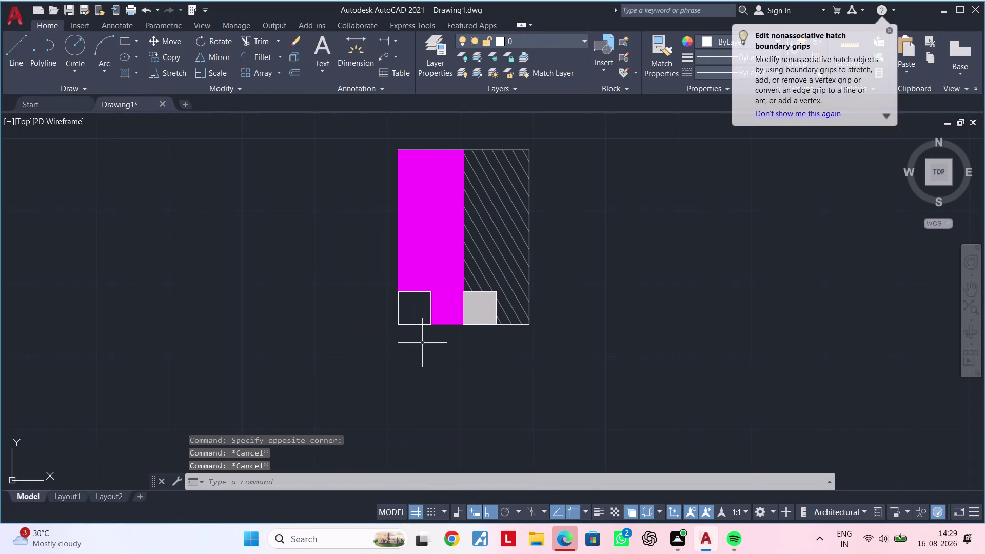
text(h v)
key(Escape)
key(Escape)
key(Escape)
key(Escape)
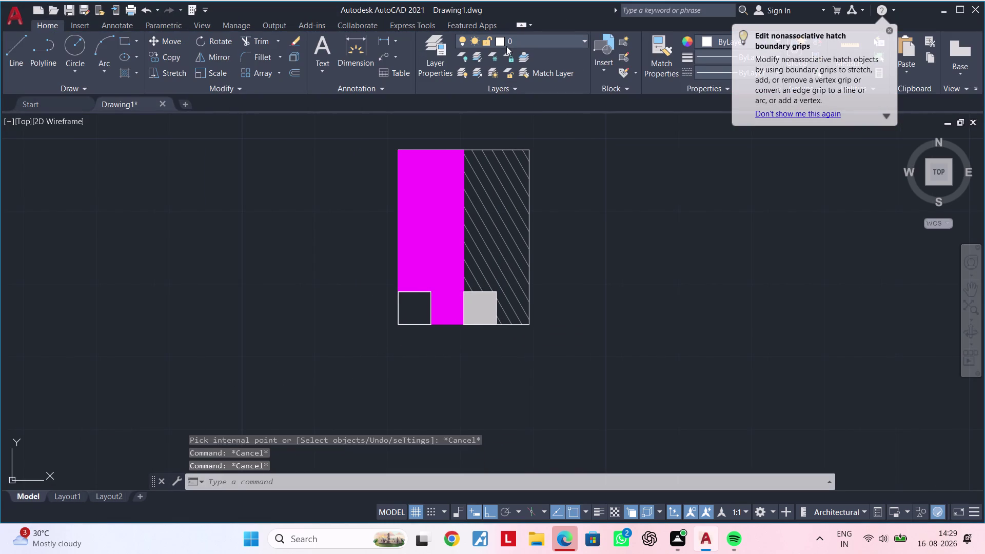
key(Escape)
Make Hatch gride the current layer and restart HATCH.
click(517, 39)
click(521, 115)
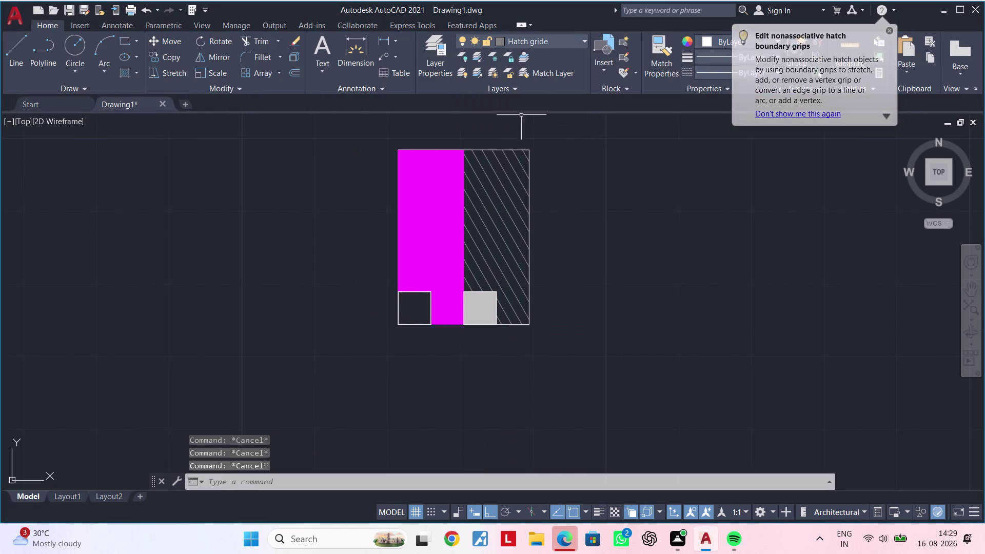
click(418, 314)
click(418, 312)
key(Escape)
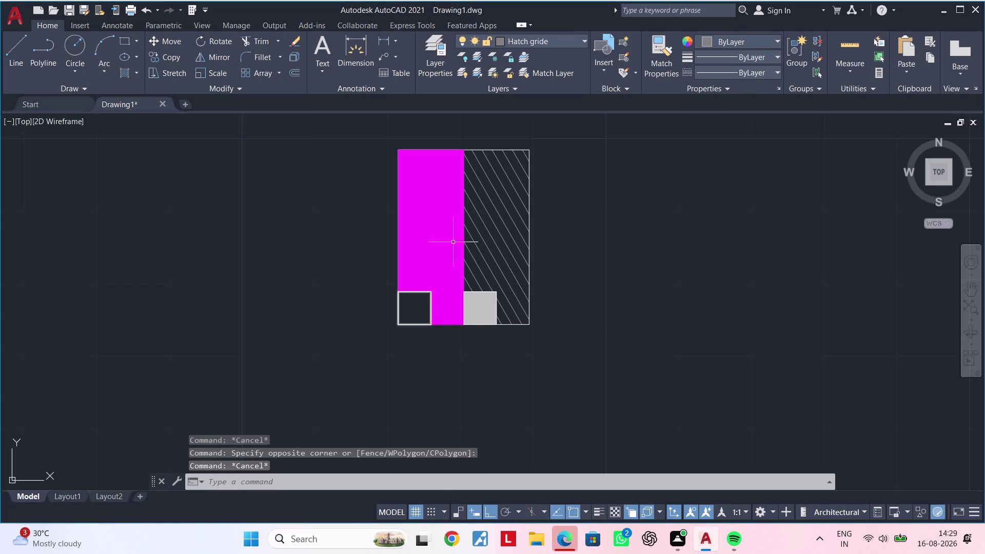
key(Escape)
text(h)
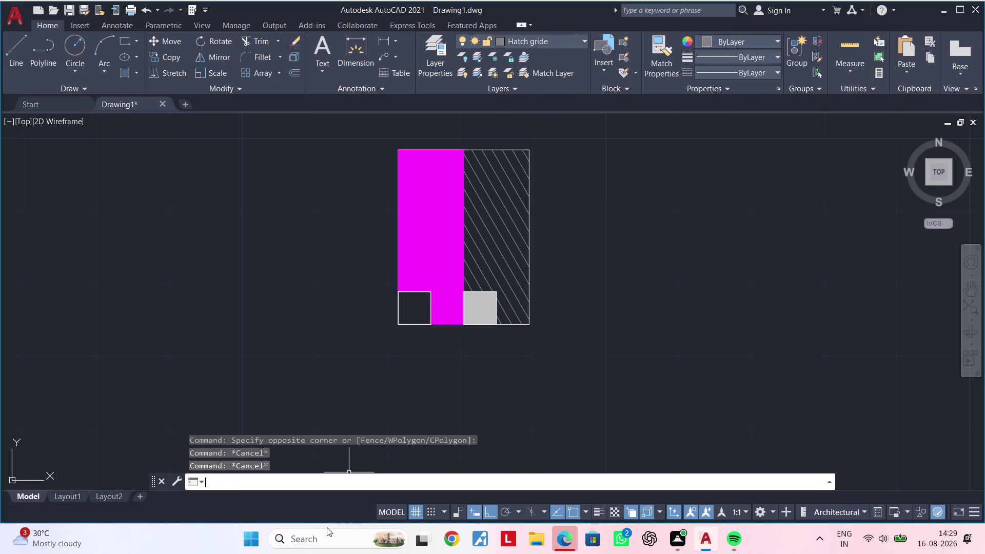
key(space)
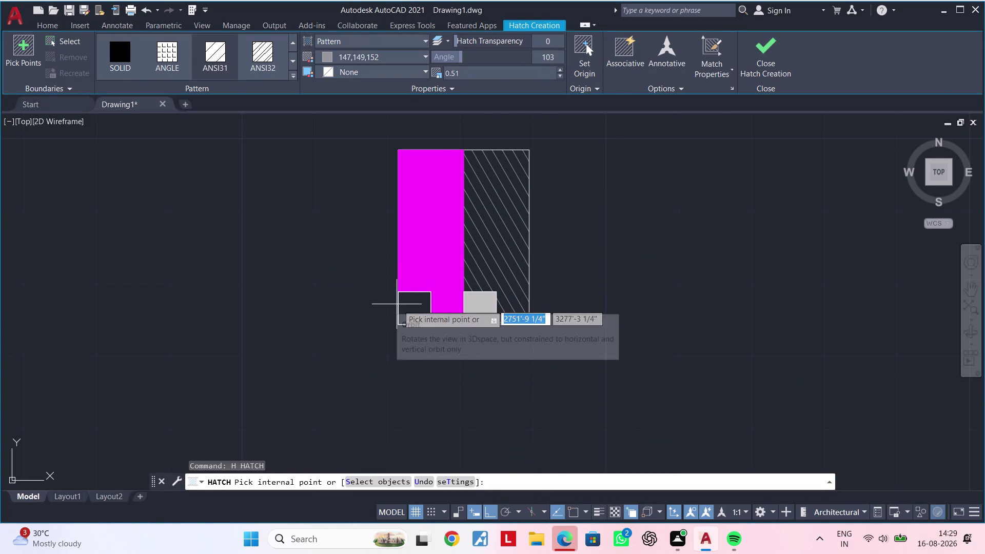
Fill the empty lower-left square with a solid dark grey hatch (99,100,102).
click(130, 55)
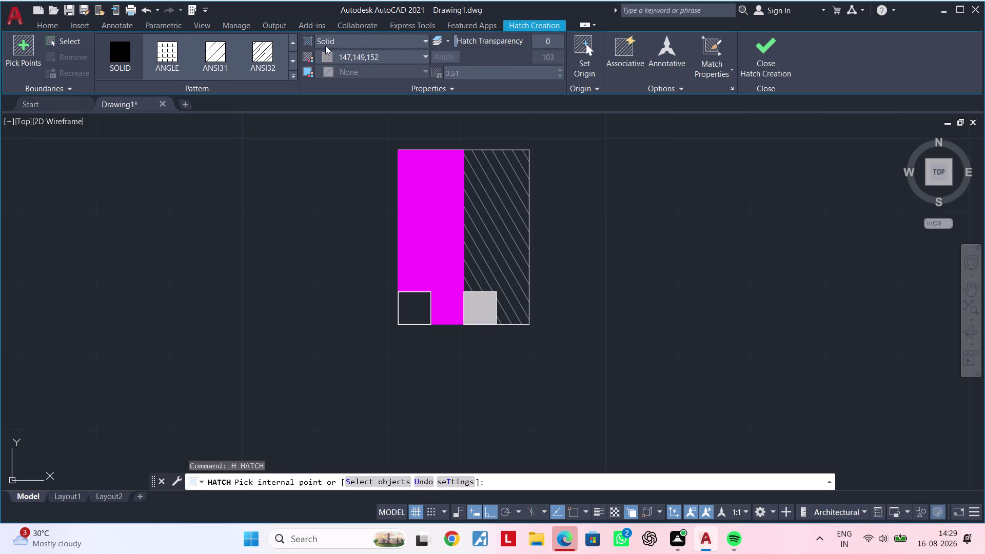
click(326, 55)
click(324, 138)
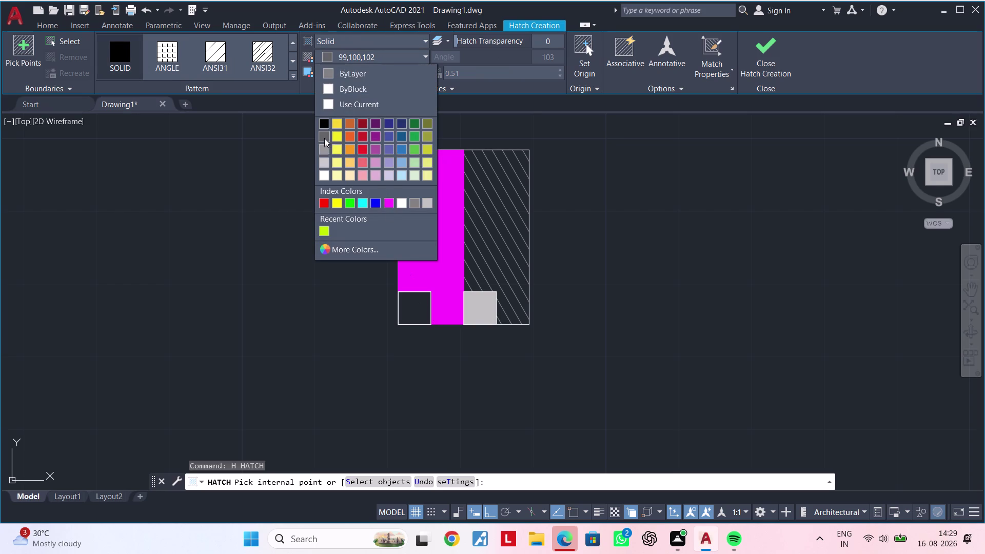
click(413, 305)
key(Escape)
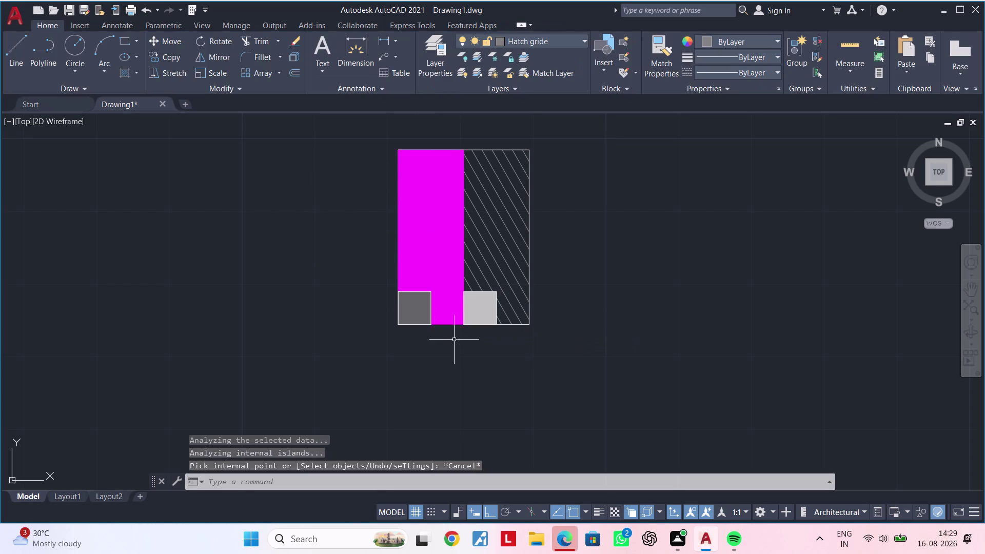
key(Escape)
Make both small square hatches solid and the same dark grey in Hatch Editor.
click(476, 311)
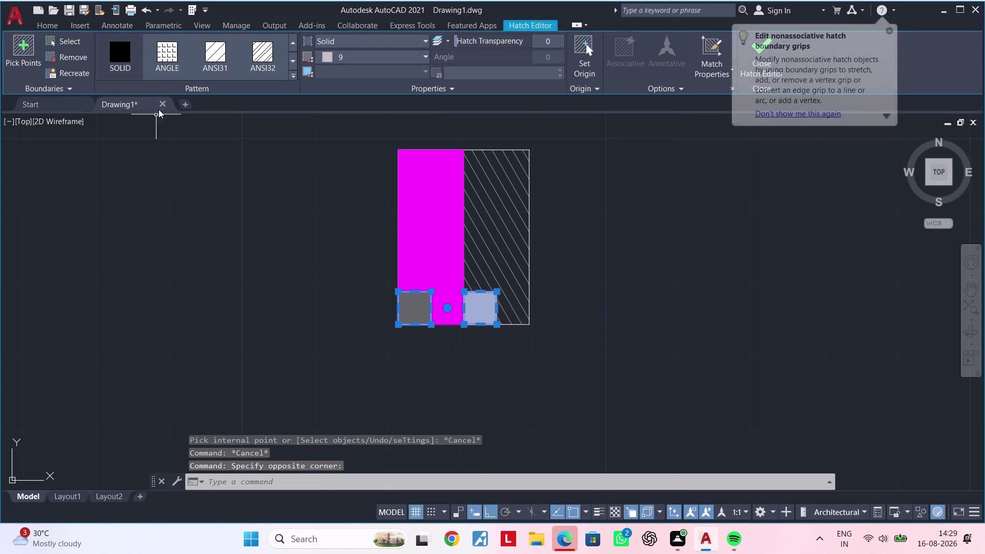
click(122, 49)
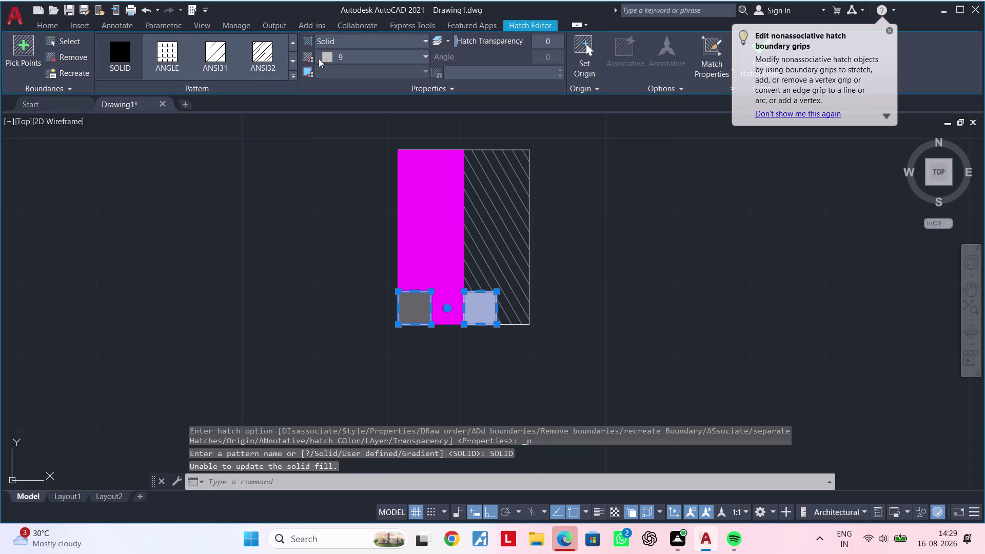
click(330, 58)
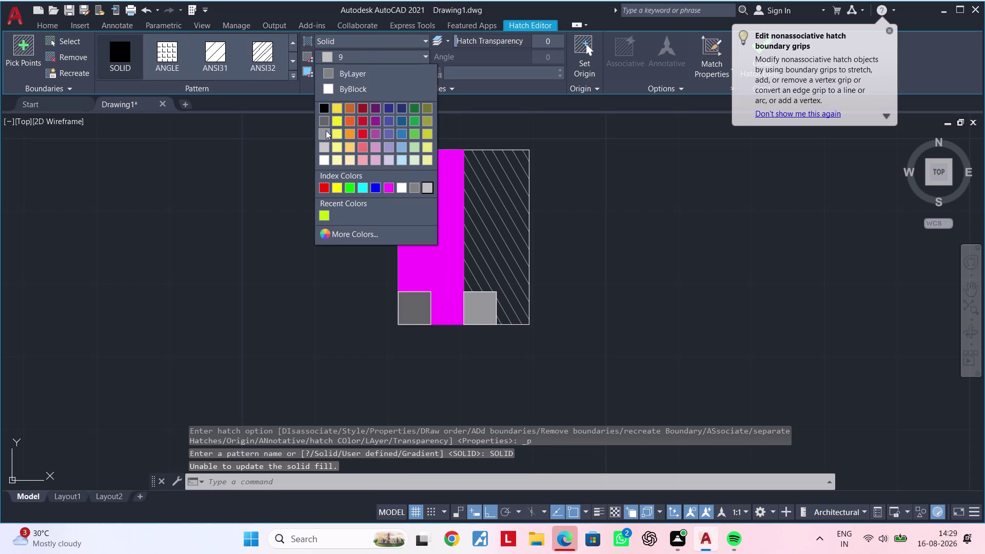
click(325, 122)
key(Escape)
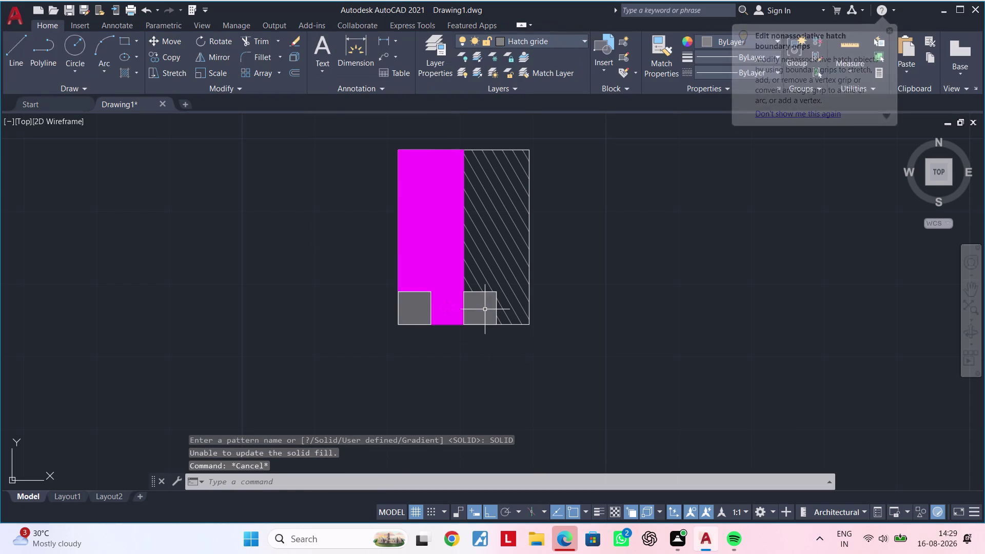
scroll(down, 3)
middle_drag(507, 359, 446, 349)
key(Escape)
scroll(down, 3)
Explode the selected column detail into separate pieces with X.
middle_drag(448, 341, 495, 361)
key(Escape)
drag(522, 269, 517, 282)
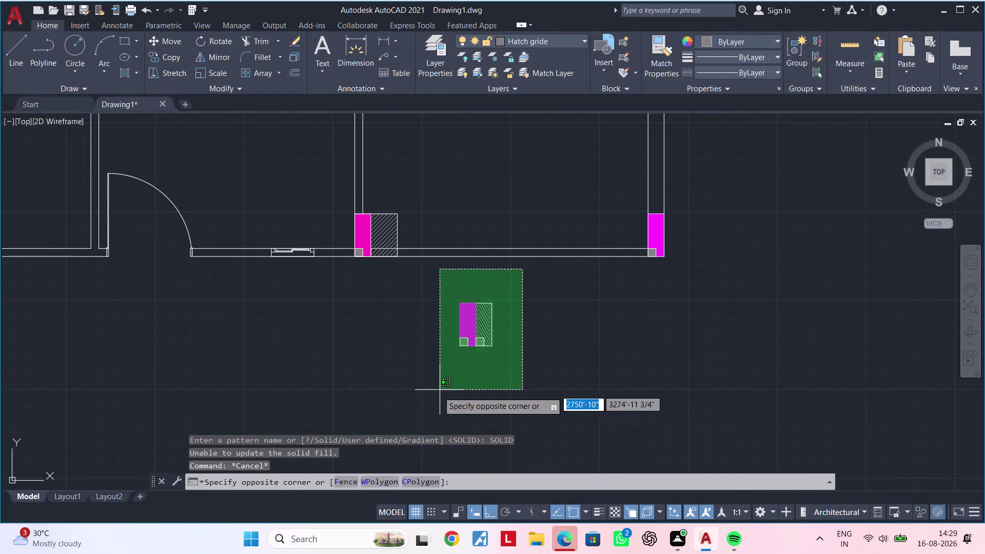
click(428, 395)
text(x)
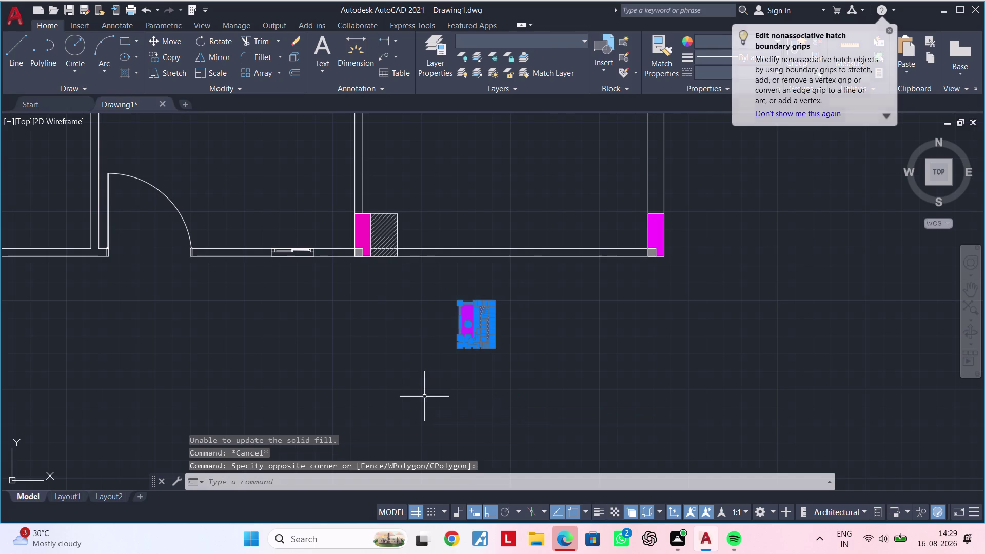
key(space)
Select the column detail and start moving it from its corner.
scroll(up, 3)
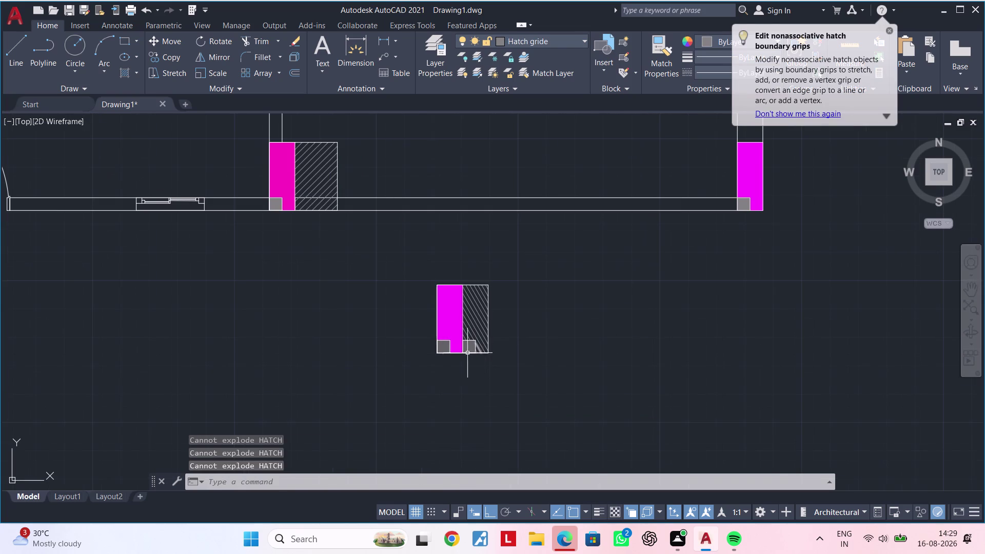
middle_drag(466, 361, 466, 385)
key(grave)
click(529, 268)
click(361, 427)
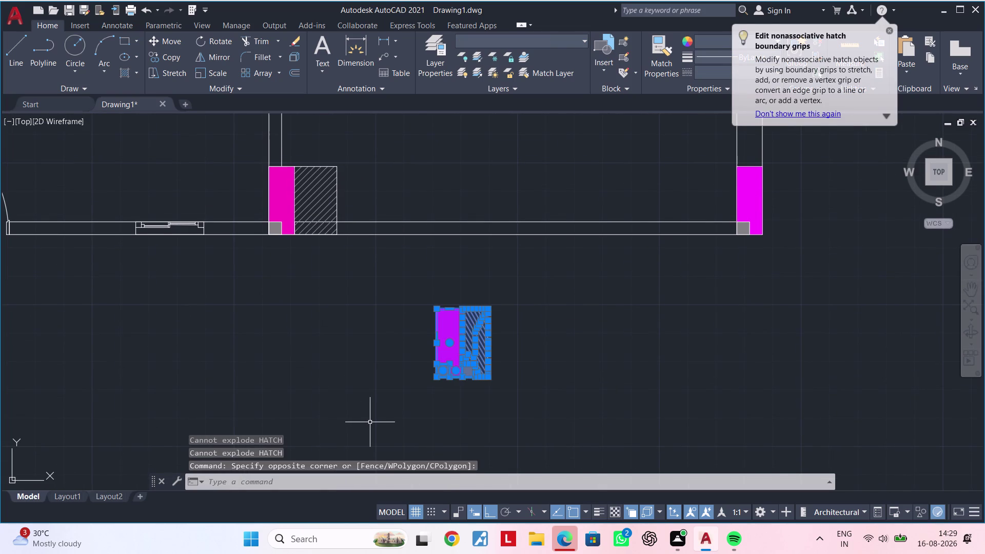
key(m)
key(space)
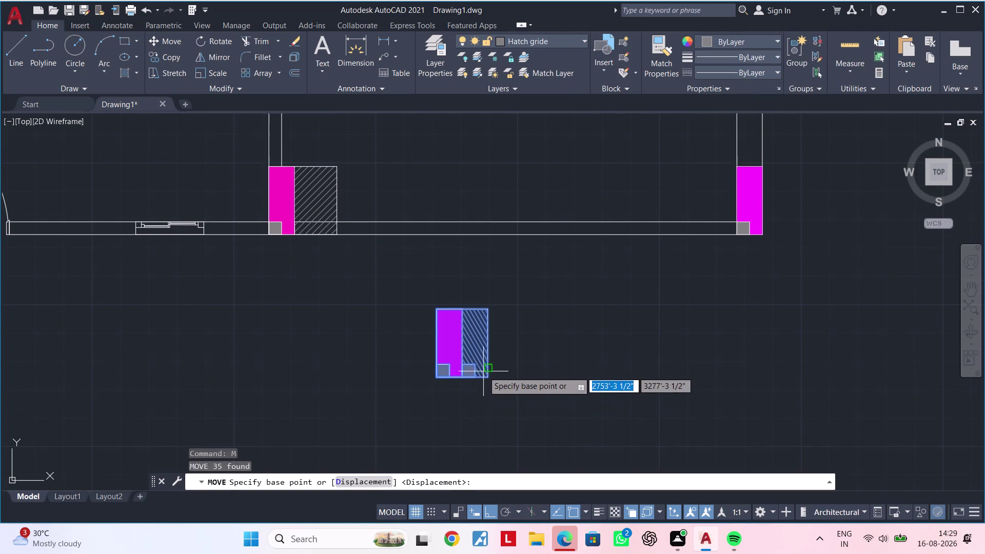
click(437, 374)
Drop the column detail below the door opening, then window-select it again.
scroll(down, 3)
middle_drag(254, 326, 701, 327)
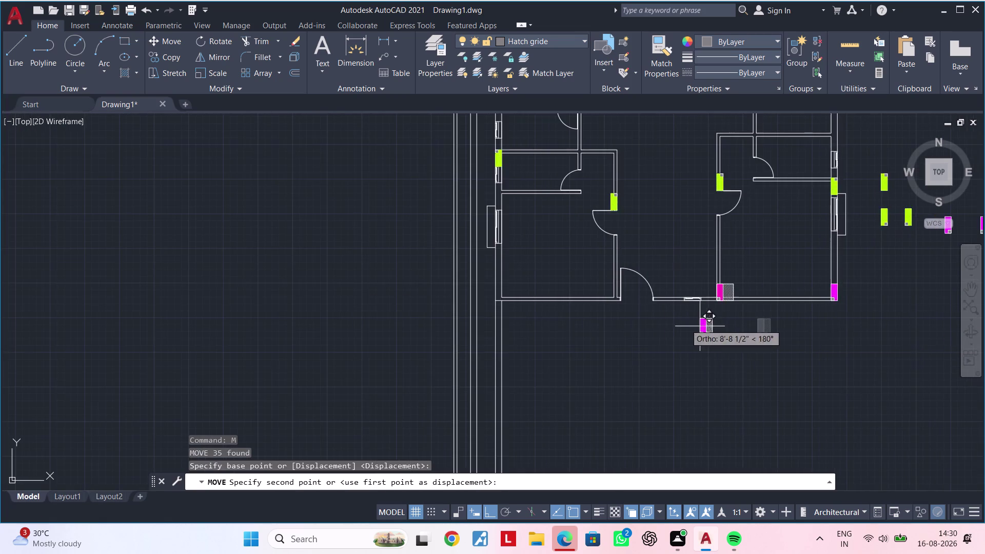
scroll(up, 3)
scroll(down, 3)
middle_drag(694, 368, 434, 327)
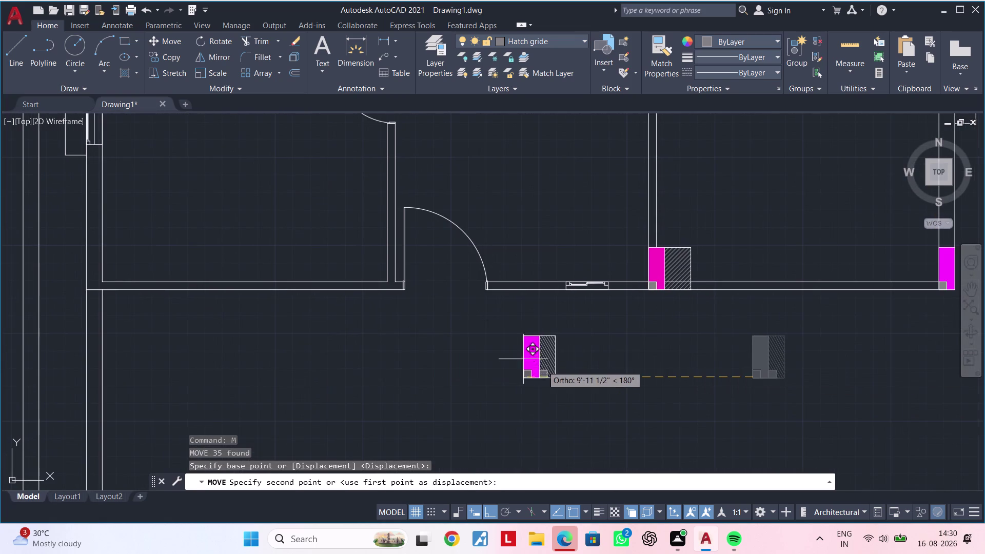
click(545, 366)
key(Escape)
click(597, 325)
click(508, 414)
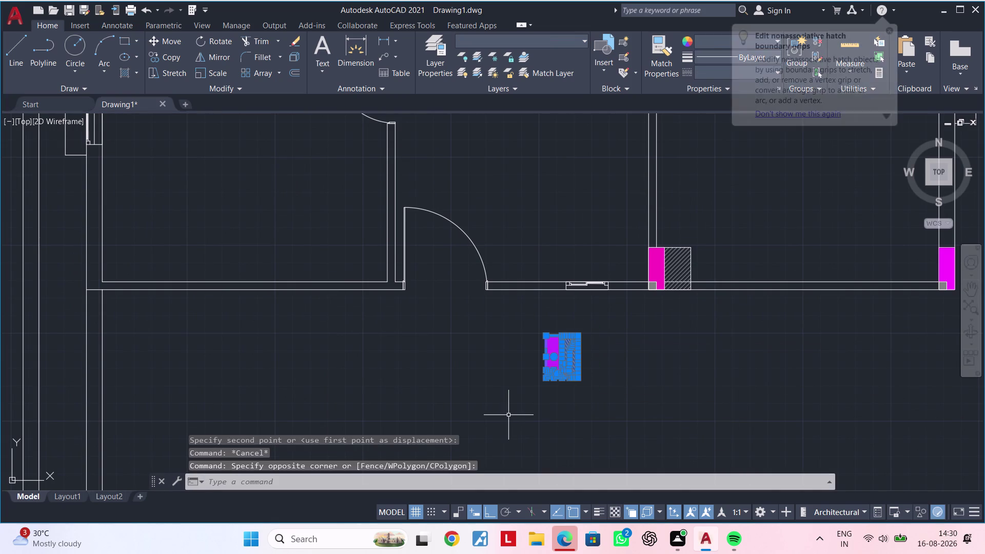
Copy the column detail from its corner to the wall corner beside the door.
key(c)
text(o)
key(space)
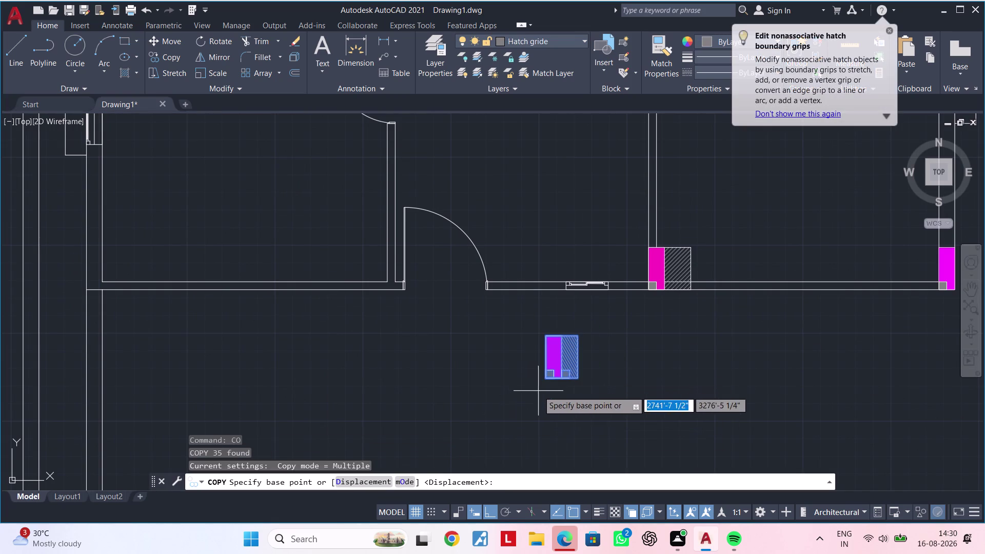
click(548, 381)
scroll(up, 3)
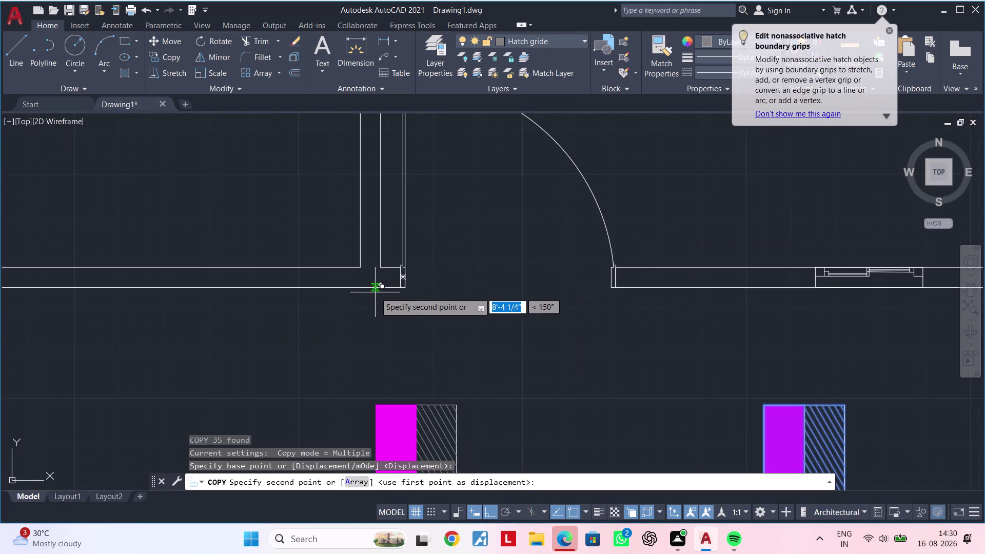
click(358, 265)
scroll(down, 3)
middle_drag(372, 288, 365, 310)
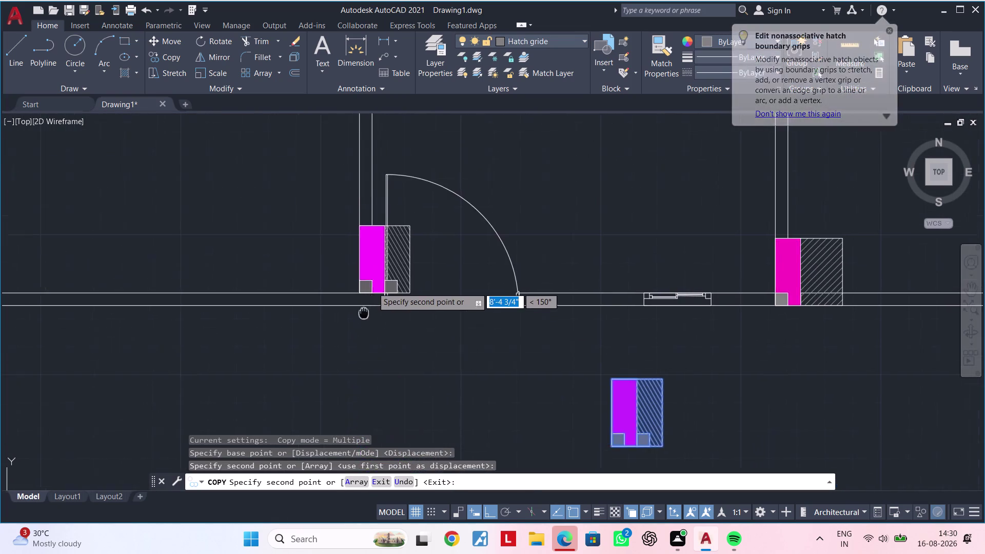
middle_drag(366, 310, 345, 342)
key(Escape)
key(Escape)
Pan around the door opening while clearing leftover commands.
scroll(up, 3)
scroll(up, 3)
middle_drag(362, 273, 405, 221)
scroll(down, 3)
middle_drag(421, 245, 422, 231)
key(Escape)
key(Escape)
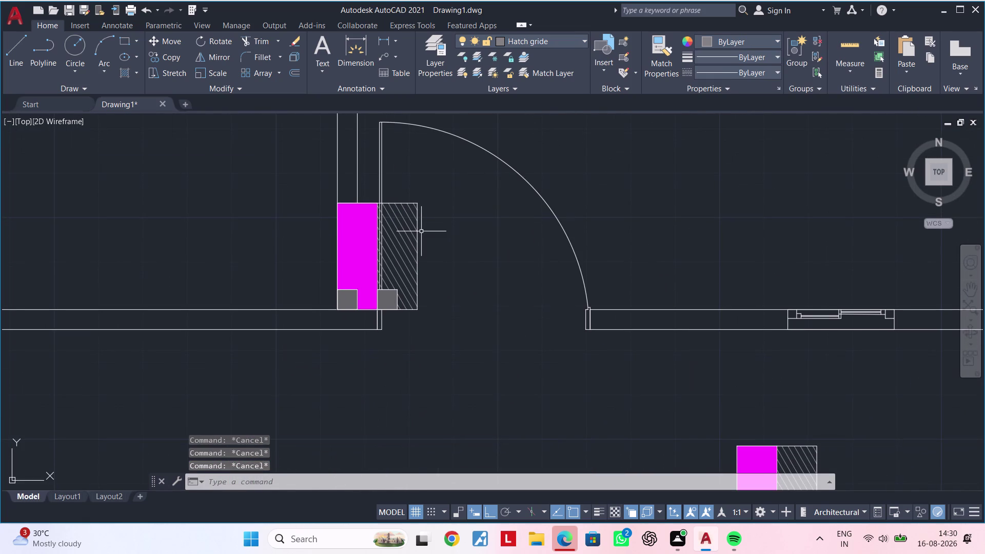
key(Escape)
middle_drag(421, 232, 411, 278)
key(Escape)
key(Escape)
key(Escape)
key(Escape)
key(Escape)
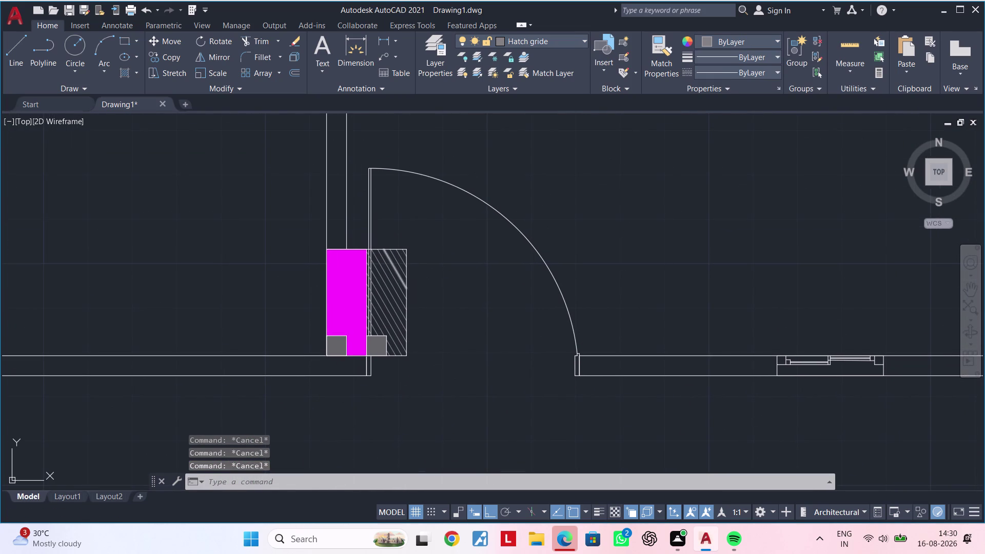
key(Escape)
key(Escape)
Pan to compare the copied details and bring the door-side copy into view.
scroll(down, 3)
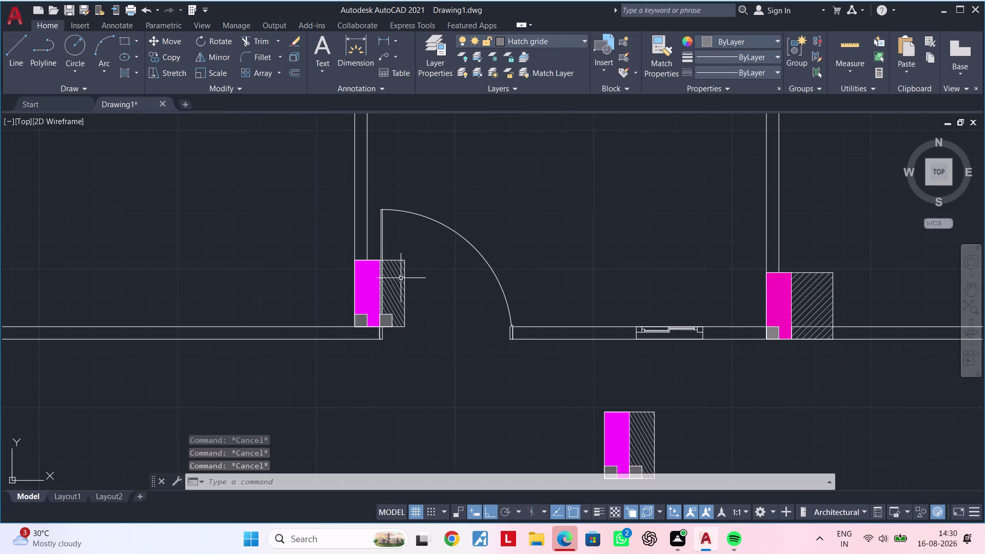
scroll(up, 3)
scroll(down, 3)
middle_drag(401, 287, 328, 282)
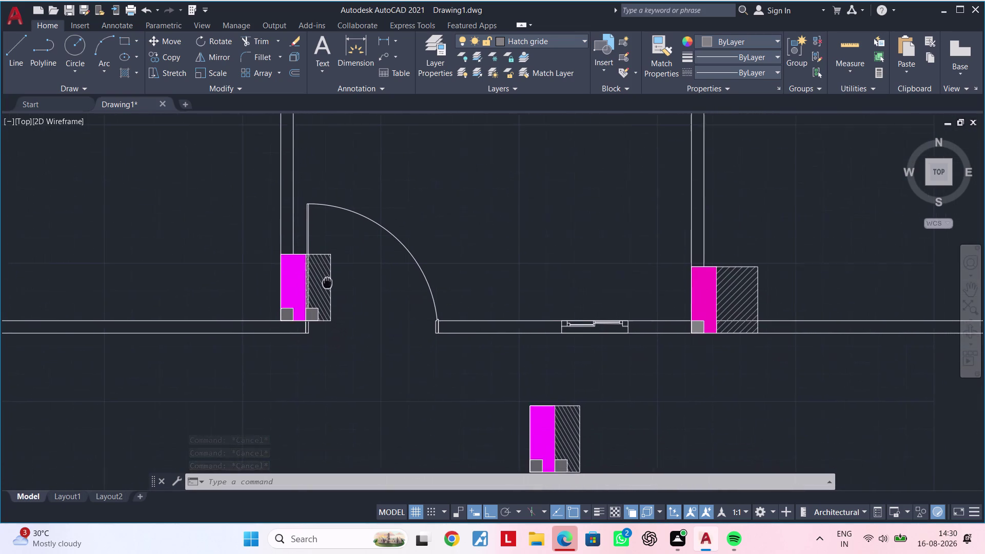
middle_drag(327, 281, 362, 211)
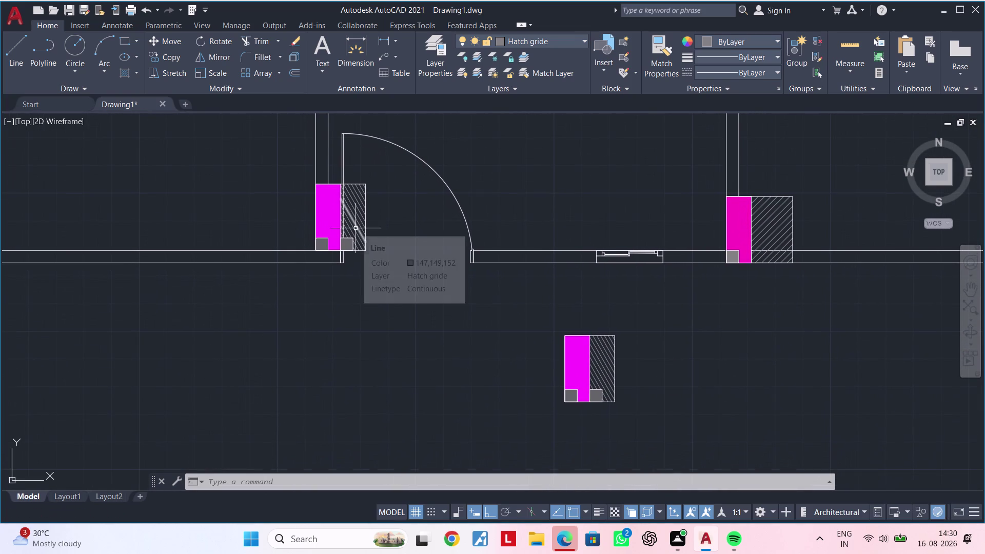
scroll(down, 3)
middle_drag(355, 234, 346, 263)
scroll(up, 3)
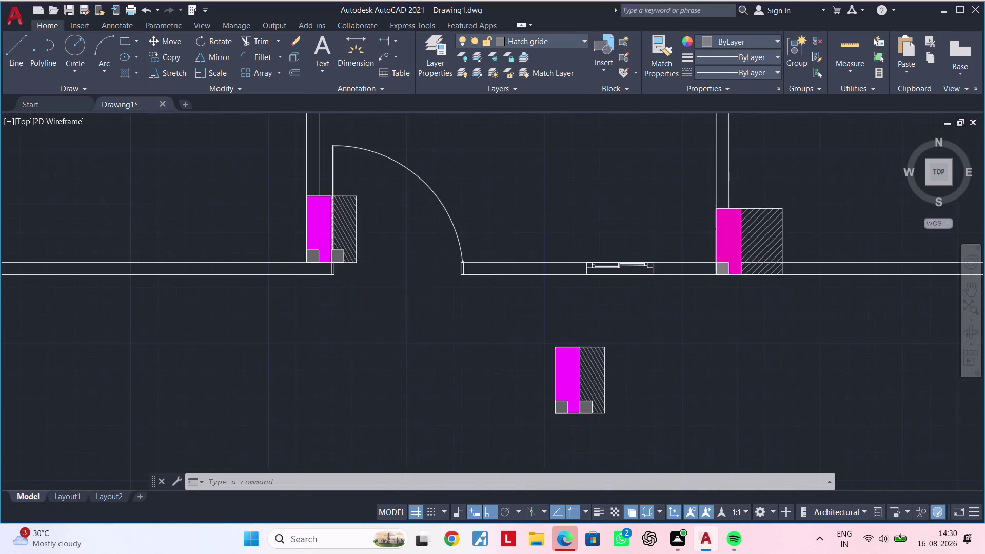
middle_drag(372, 285, 352, 421)
key(Escape)
Window-select the column detail copy beside the door and delete it.
key(Escape)
click(238, 262)
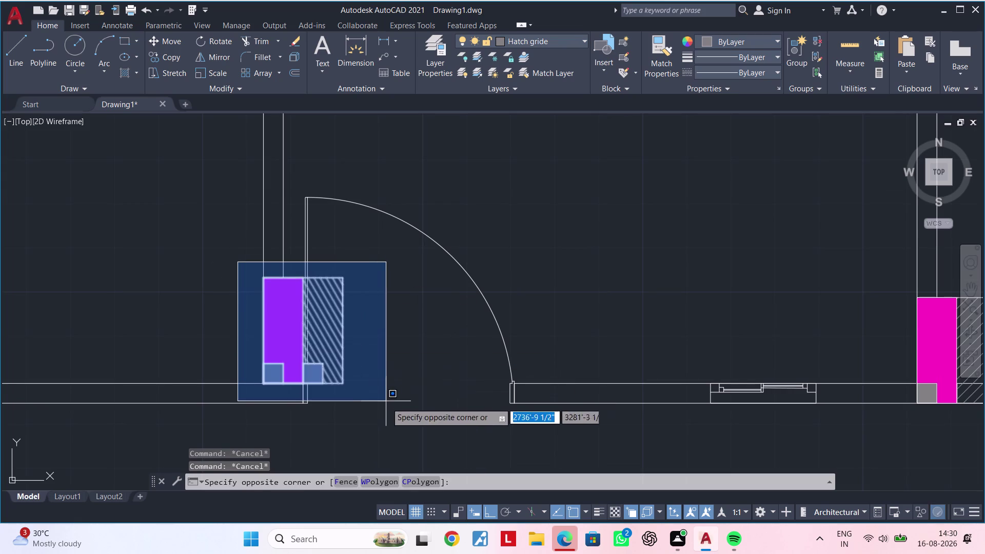
click(388, 414)
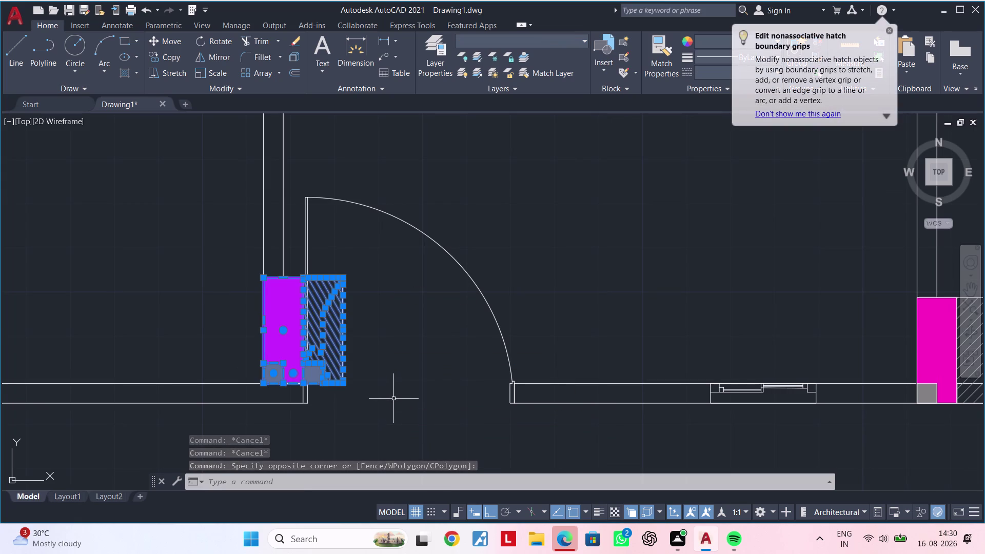
key(Escape)
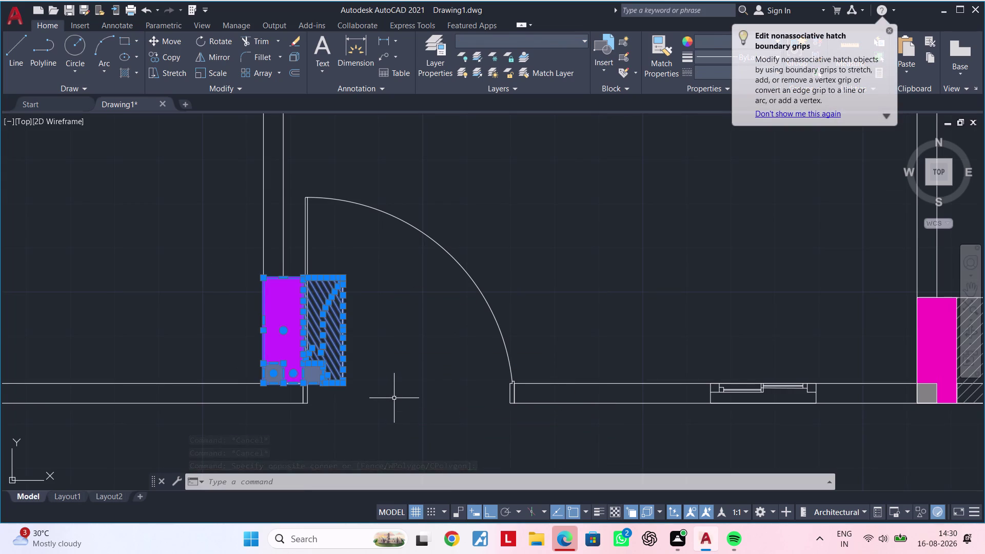
key(Escape)
click(228, 258)
click(378, 409)
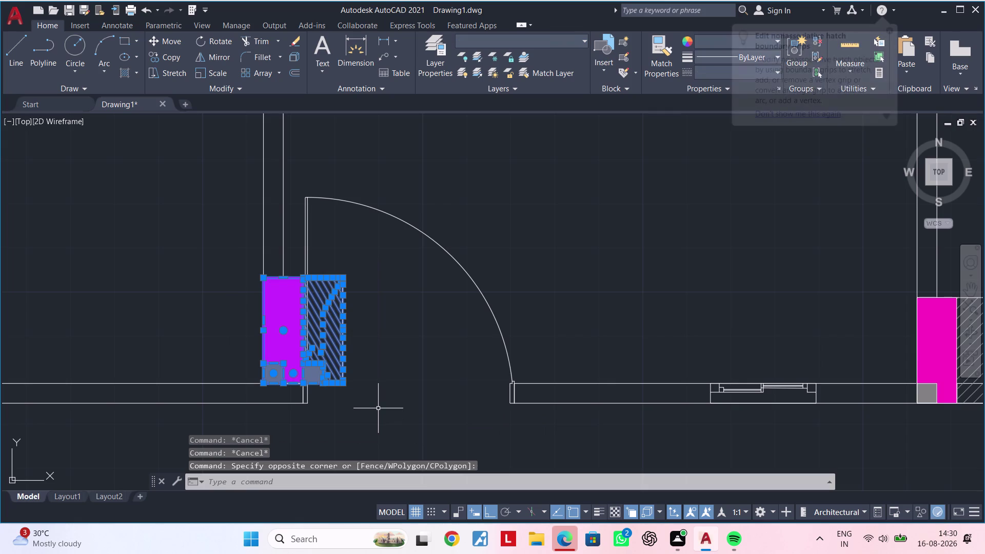
key(Delete)
middle_drag(378, 408, 388, 385)
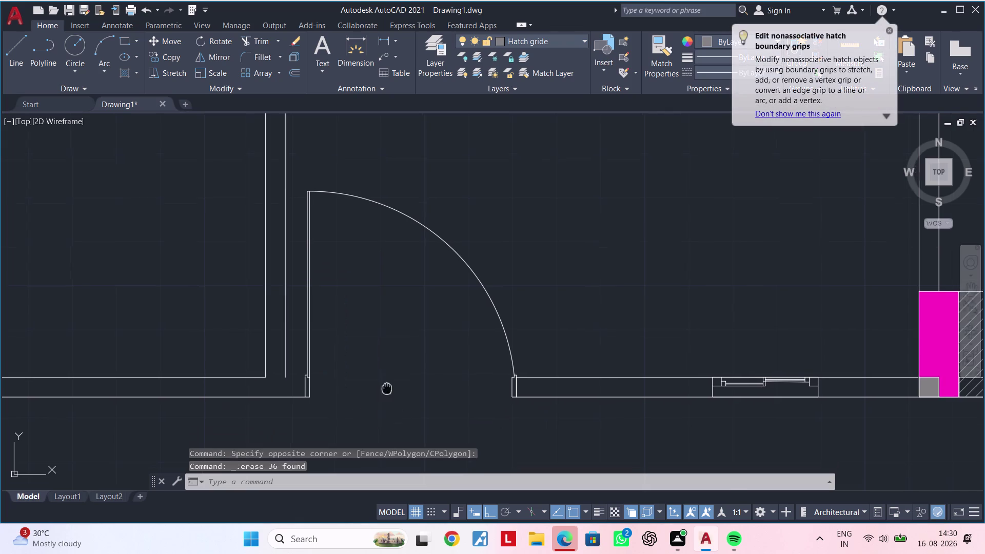
middle_drag(388, 385, 408, 359)
key(Escape)
key(Escape)
Draw a short line closing the wall edge, then make layer 0 current.
text(l)
key(space)
scroll(up, 3)
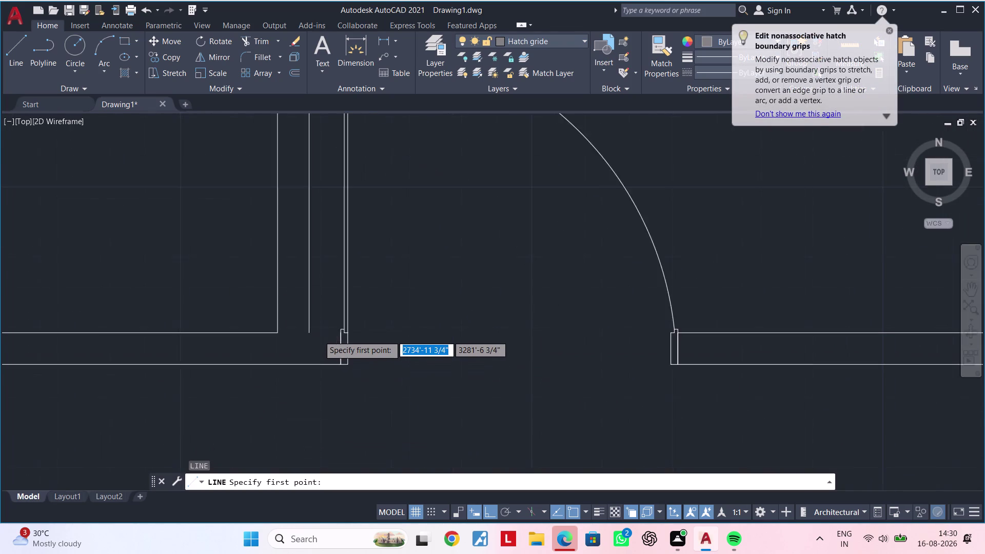
scroll(up, 3)
click(302, 331)
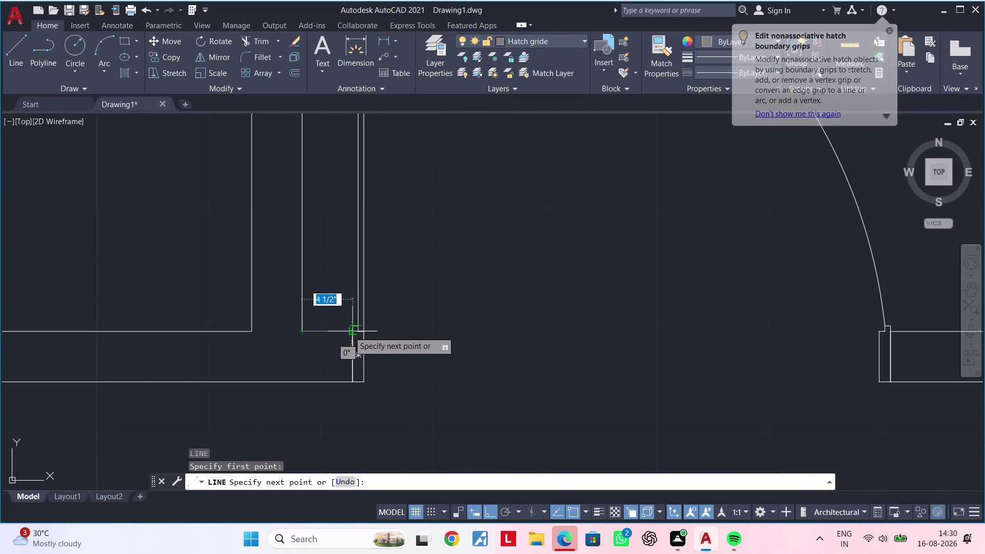
scroll(up, 3)
click(356, 333)
key(Escape)
key(Escape)
key(Escape)
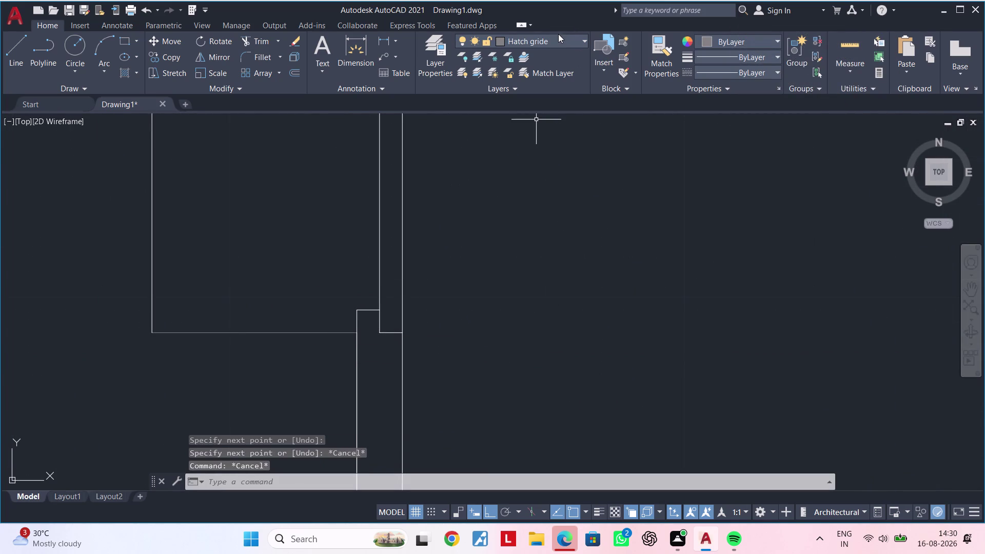
click(558, 40)
click(522, 58)
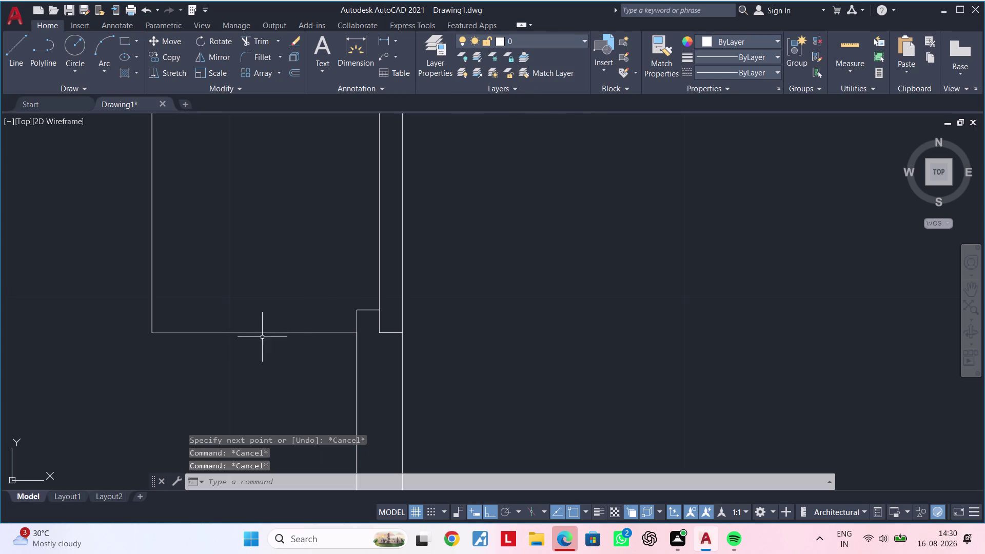
Match a source object's properties onto the wall line with MA.
text(ma)
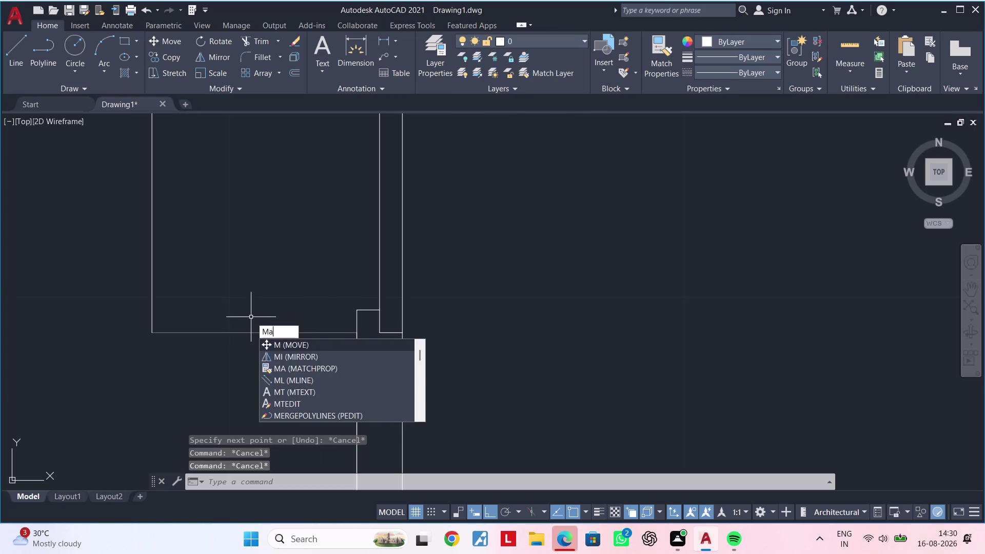
key(space)
click(152, 308)
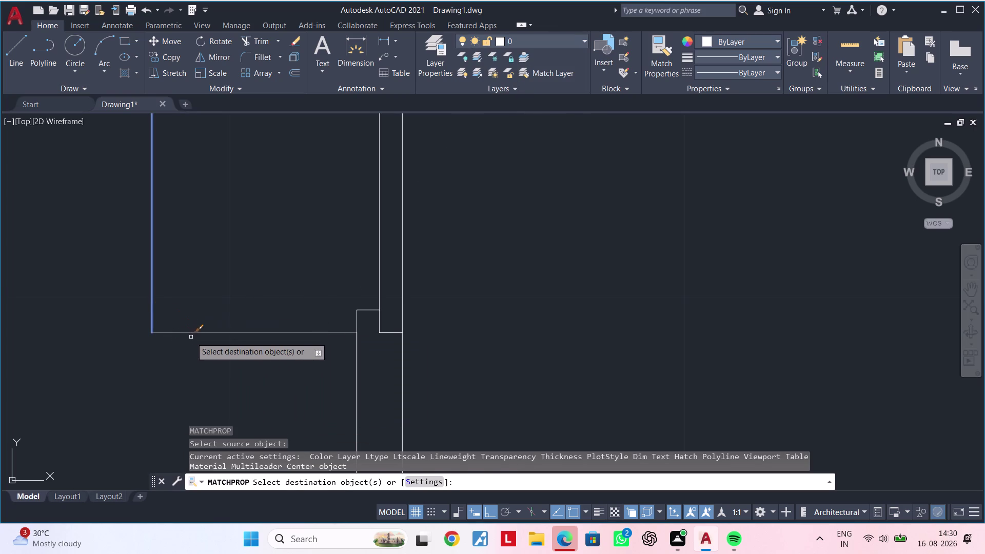
click(192, 331)
scroll(down, 3)
middle_drag(207, 356, 362, 296)
key(Escape)
key(Escape)
scroll(down, 3)
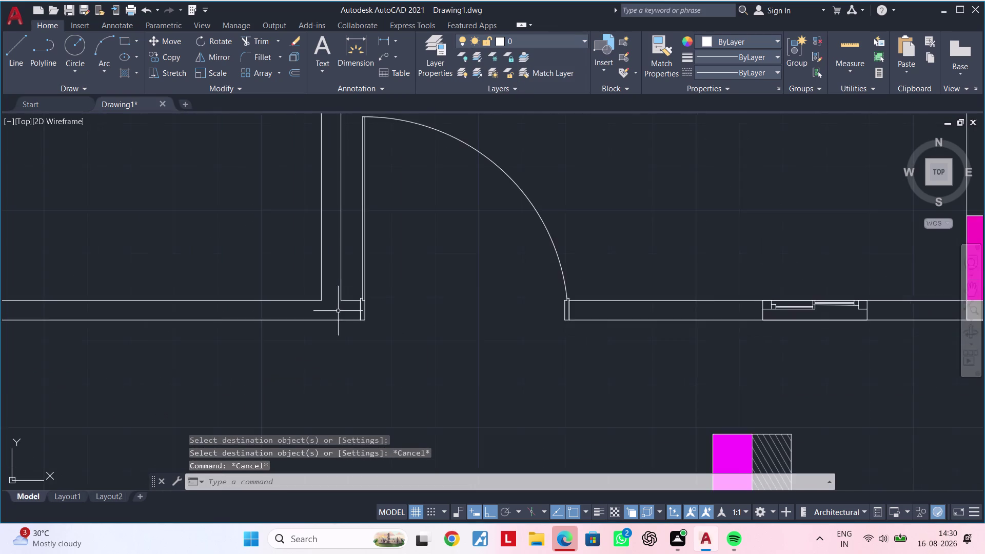
middle_drag(338, 311, 314, 269)
key(Escape)
Erase an overlapping object and the right grey square in the column detail.
middle_drag(487, 372, 339, 254)
middle_drag(423, 324, 386, 284)
scroll(up, 3)
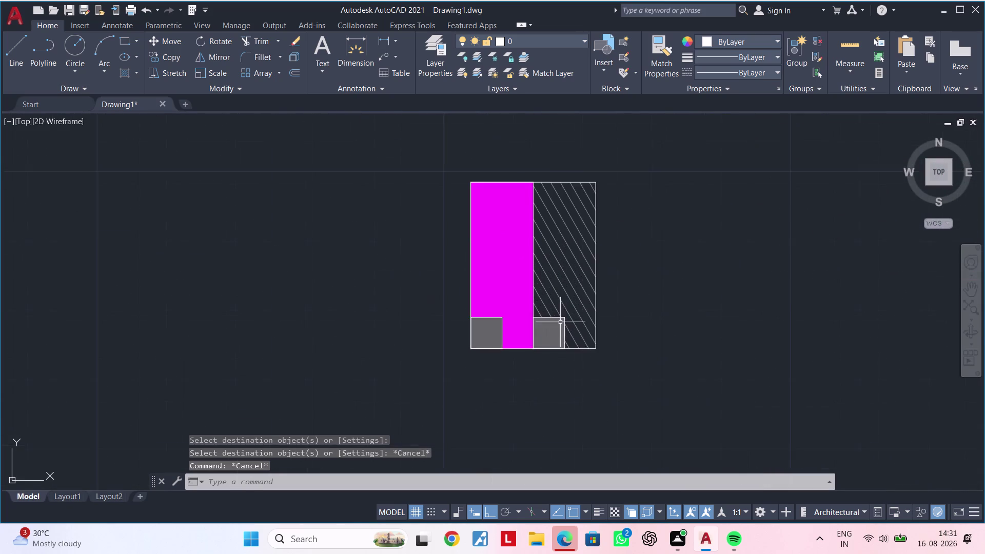
scroll(up, 3)
click(556, 311)
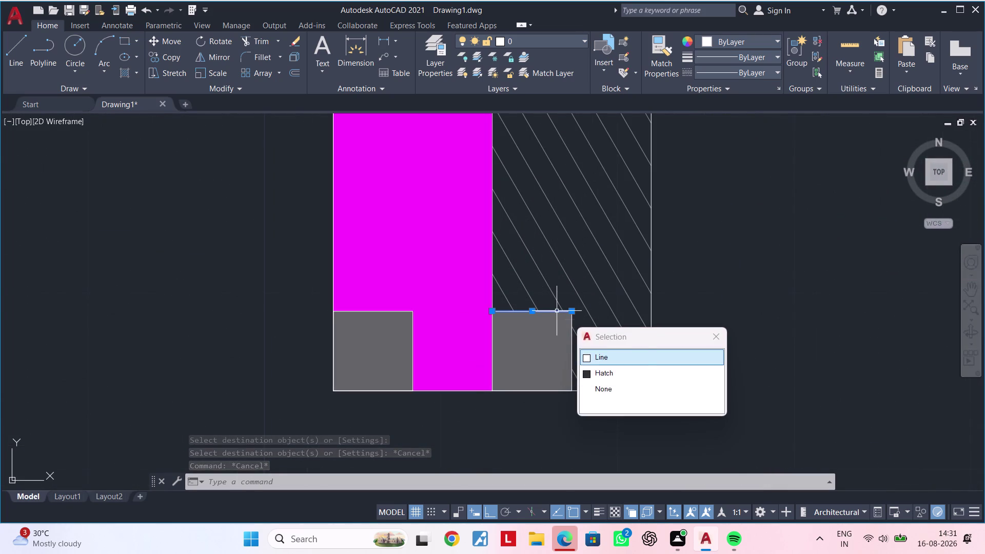
click(553, 321)
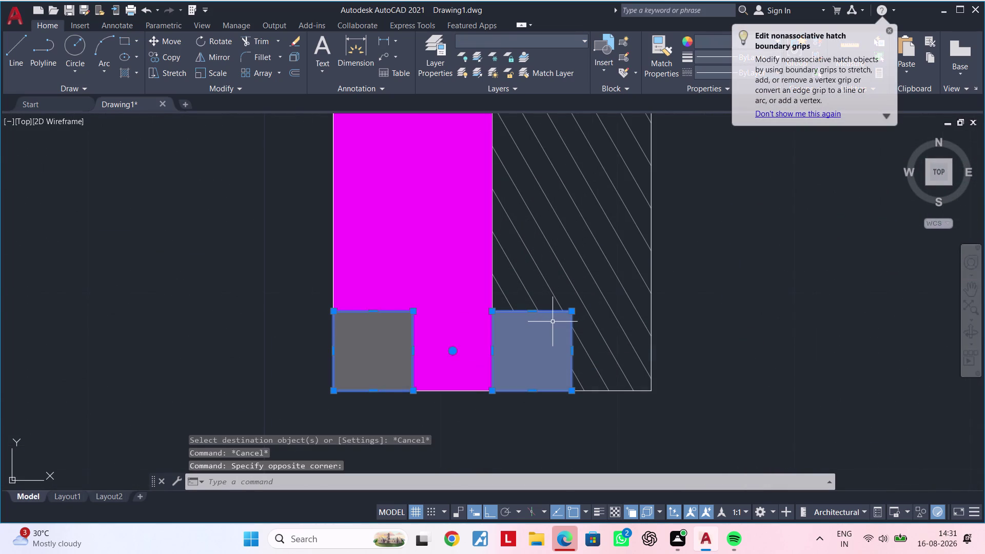
key(Delete)
click(571, 338)
key(Delete)
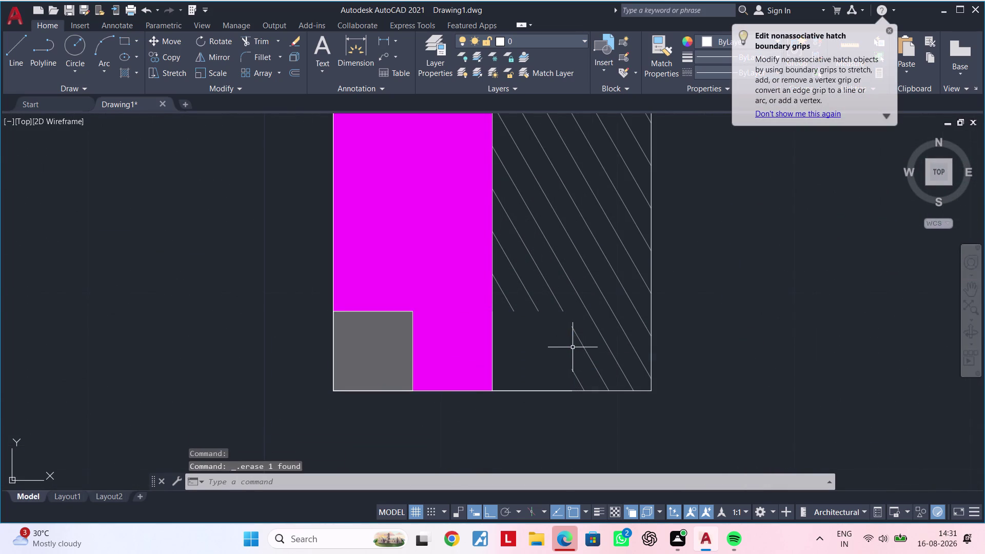
middle_drag(571, 346, 554, 345)
key(Escape)
key(Escape)
Attempt to extend hatch lines in the column detail, then cancel.
key(e)
text(x)
key(space)
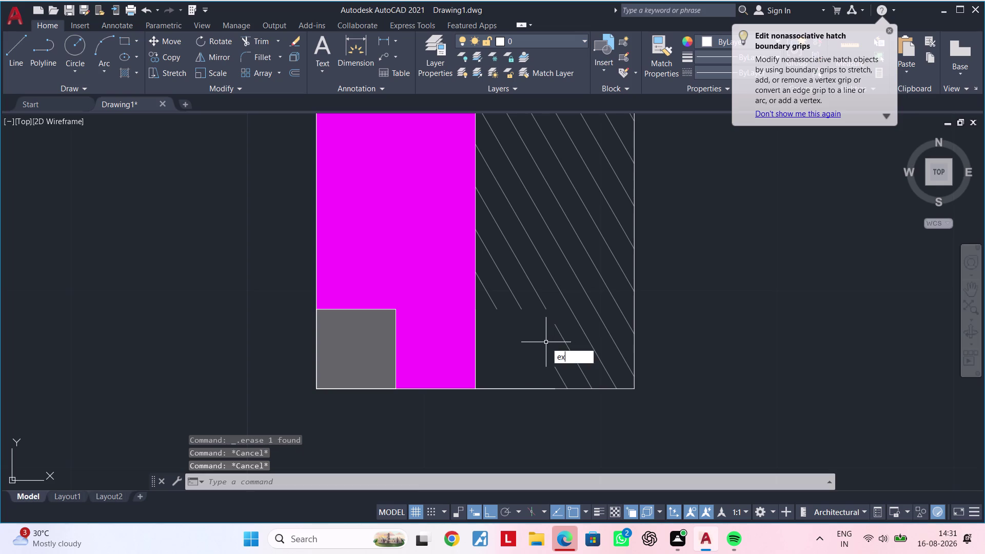
click(493, 301)
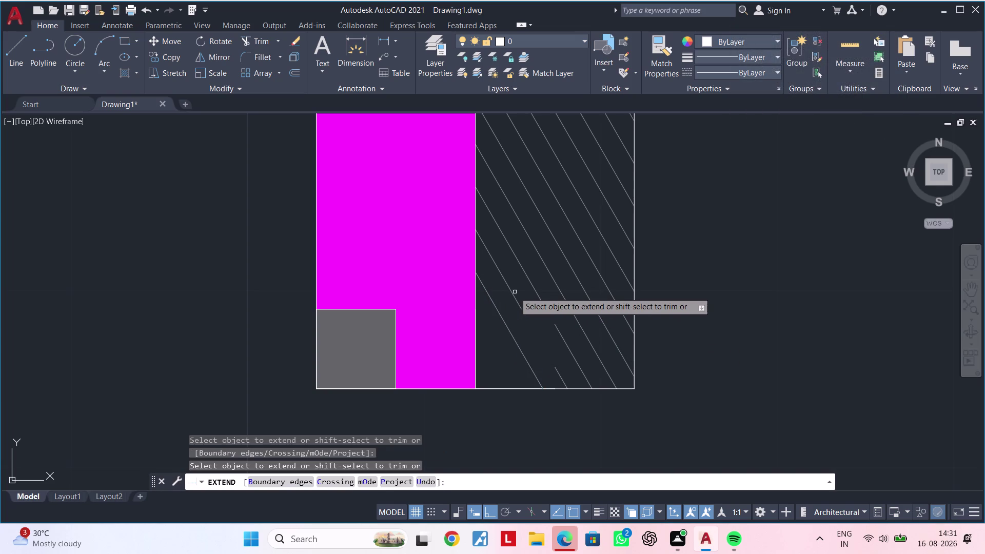
click(514, 291)
click(515, 302)
key(Escape)
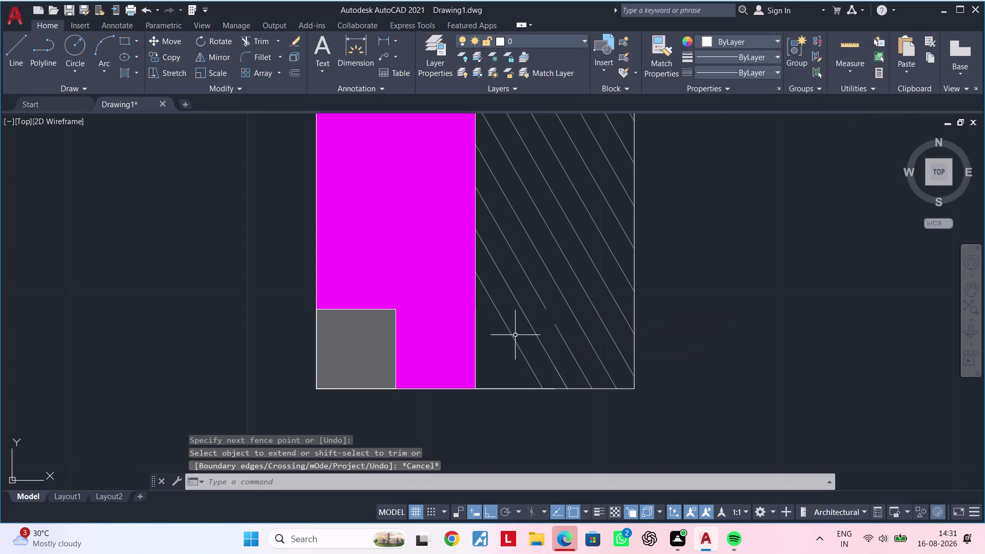
Undo an accidental grip stretch of the stray diagonal hatch line.
middle_drag(515, 336, 529, 326)
key(Escape)
click(529, 326)
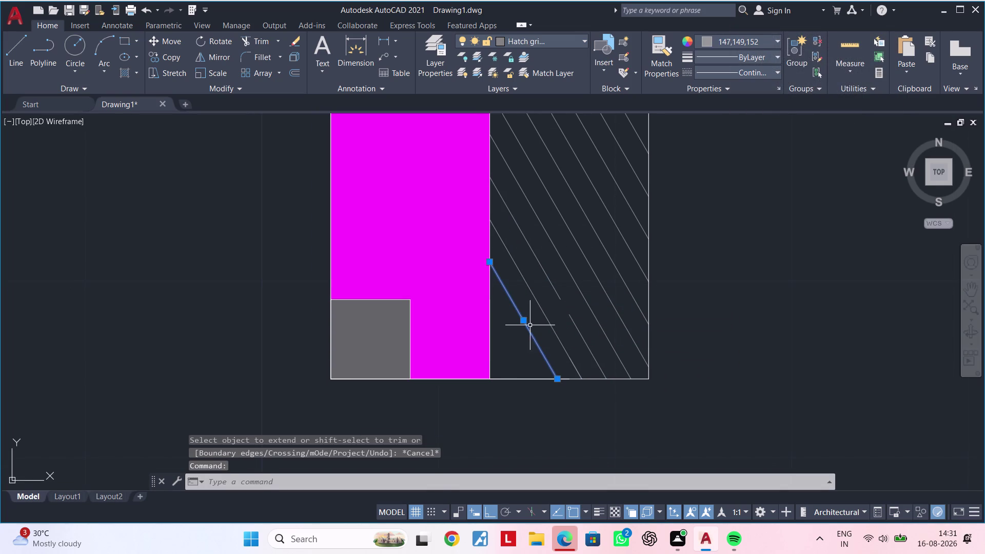
click(522, 321)
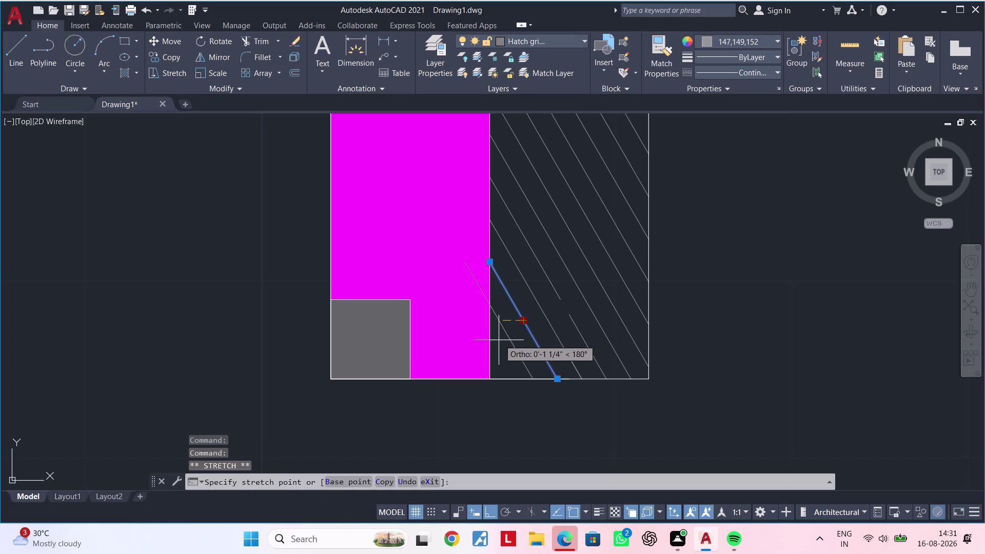
click(498, 341)
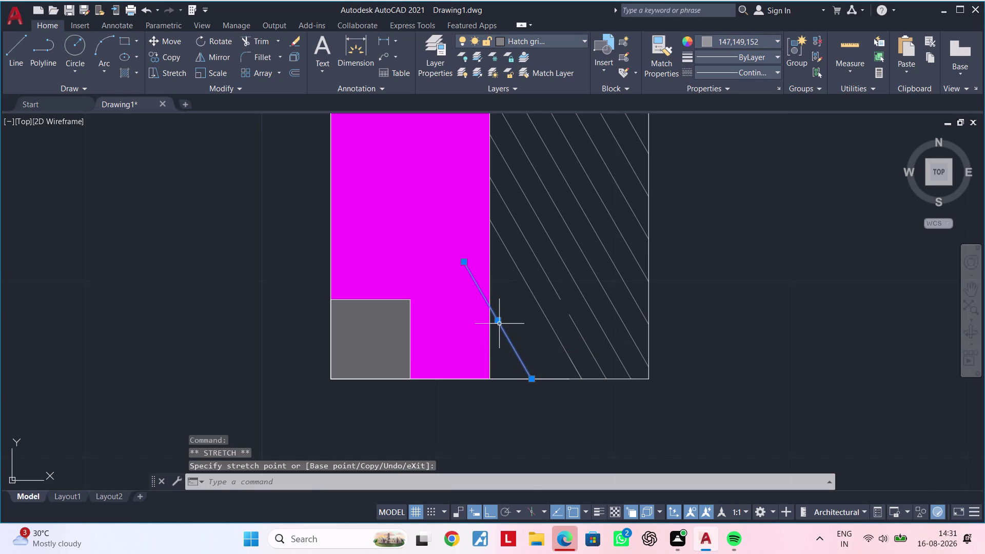
key(ctrl+z)
key(ctrl+z)
key(Escape)
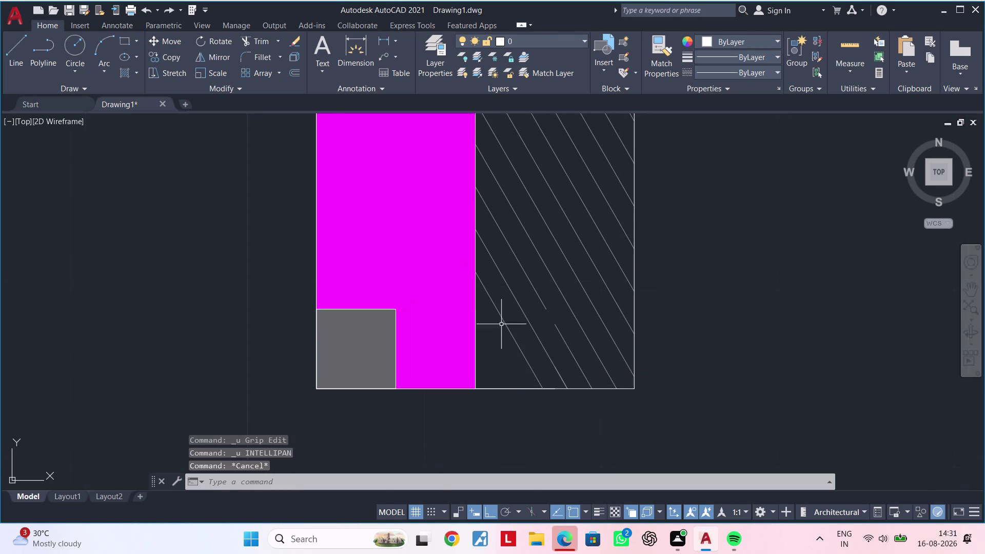
Undo the Erase, Line, Copy, Move, Explode, Hatch, Trim and Rectang edits back to the magenta-strip detail.
key(Escape)
key(ctrl+z)
key(ctrl+z)
key(ctrl+z)
key(ctrl+z)
key(ctrl+z)
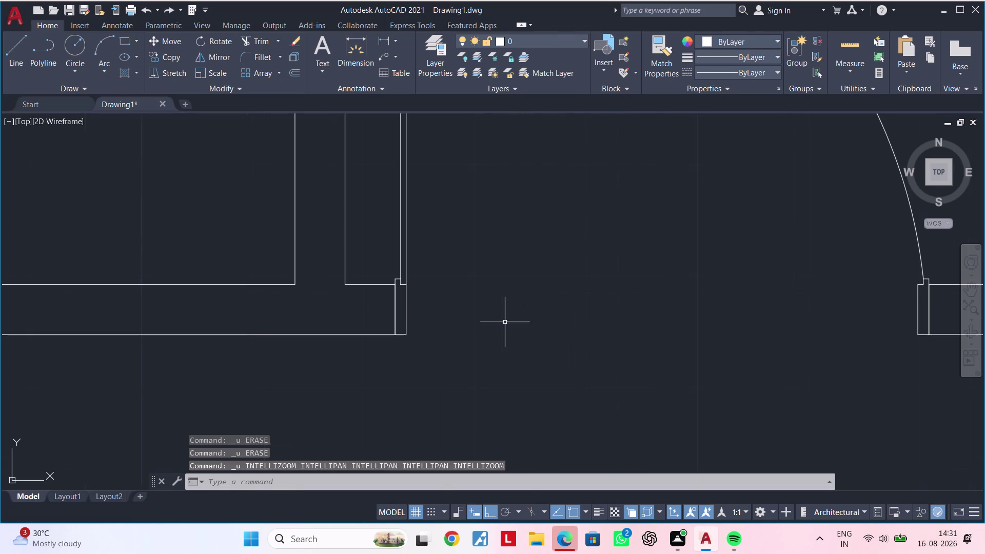
key(ctrl+z)
key(ctrl+z)
key(ctrl+z)
key(ctrl+z)
key(ctrl+z)
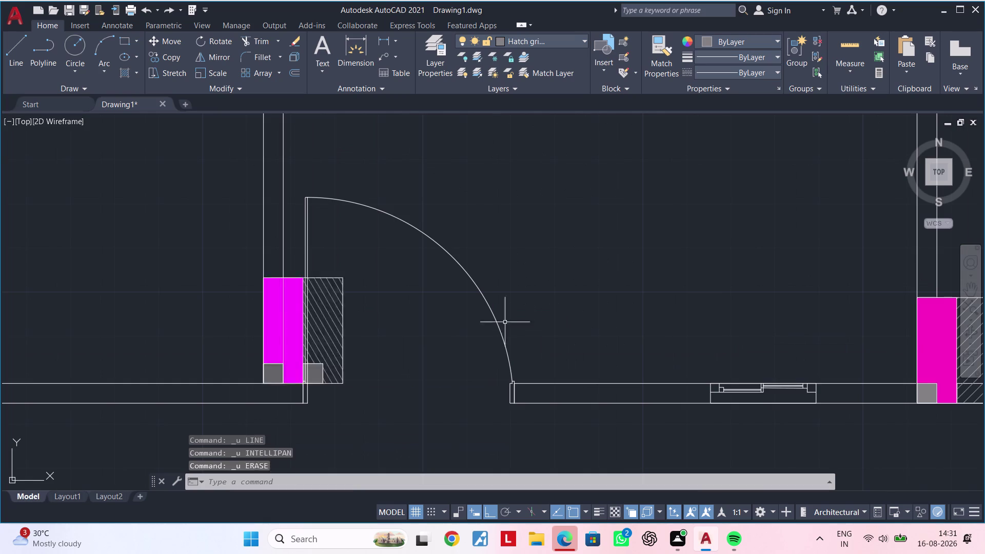
key(ctrl+z)
key(ctrl+z)
scroll(up, 3)
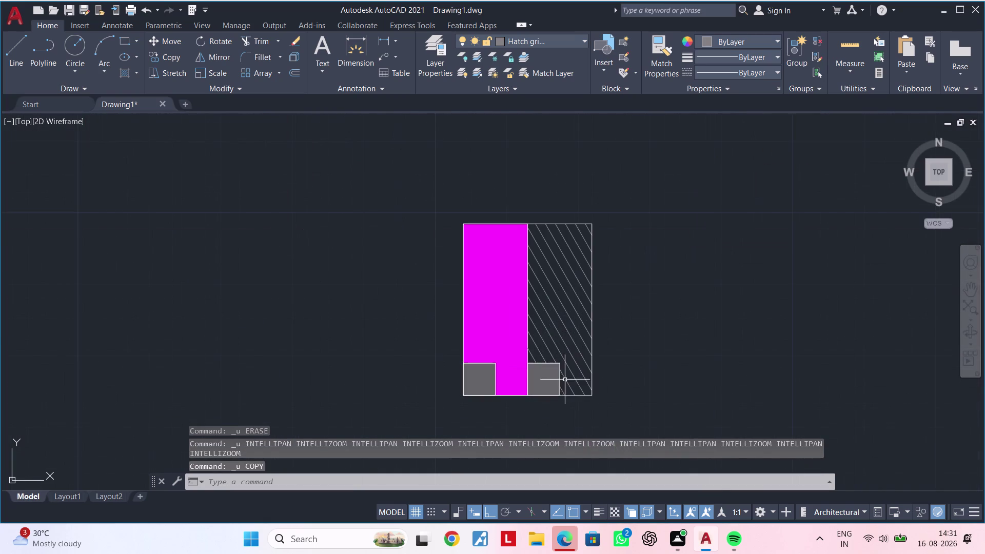
middle_drag(552, 384, 554, 349)
key(ctrl+z)
key(ctrl+z)
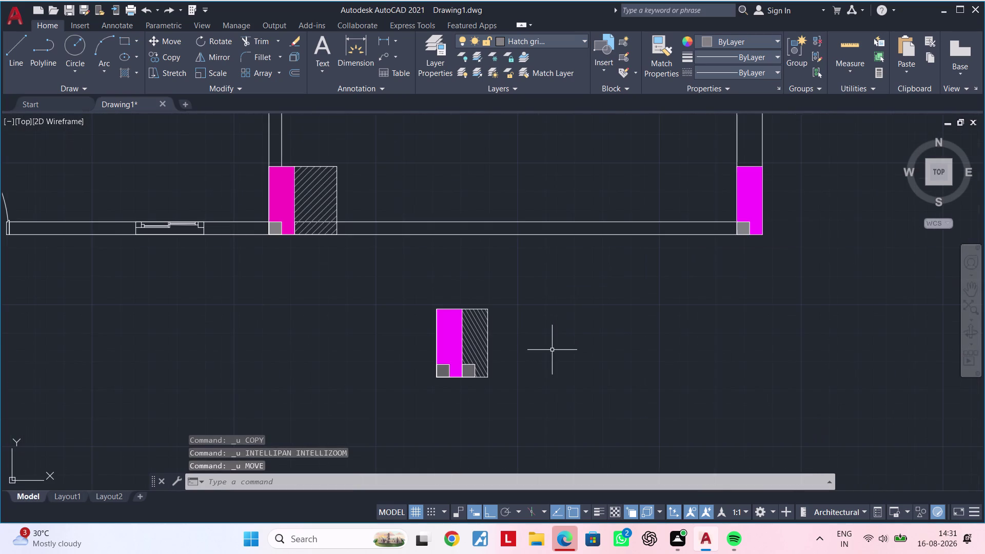
key(ctrl+z)
key(ctrl+z)
key(ctrl+z)
key(ctrl+z)
key(ctrl+z)
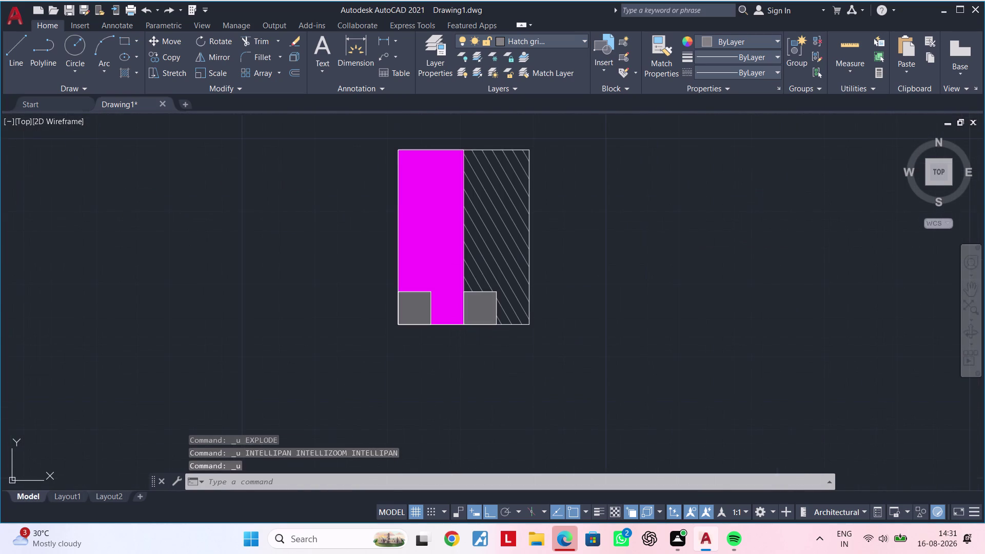
key(ctrl+z)
key(ctrl+z)
key(ctrl+z)
key(ctrl+z)
key(ctrl+z)
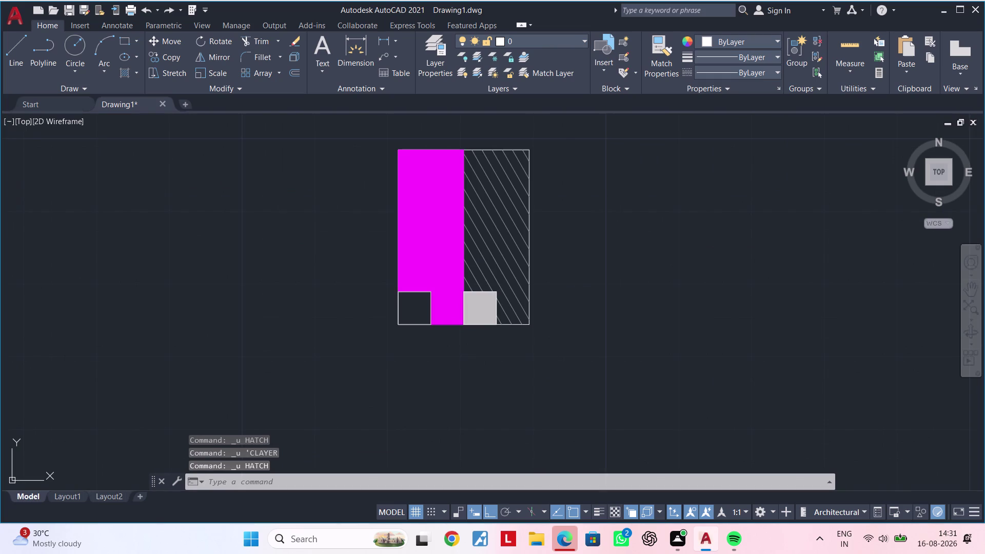
key(ctrl+z)
key(ctrl+z)
key(ctrl+z)
key(ctrl+z)
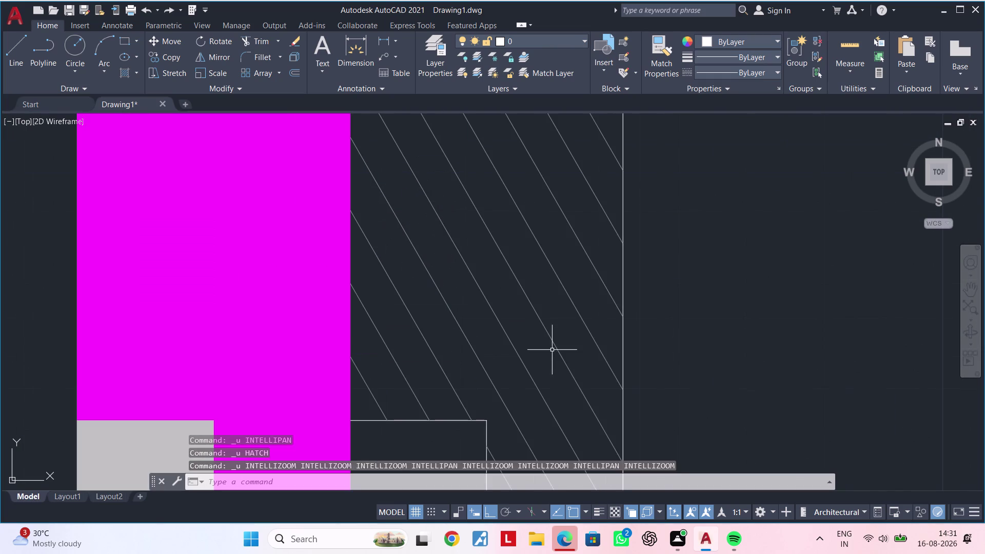
key(ctrl+z)
key(ctrl+z)
key(ctrl+z)
key(ctrl+z)
key(ctrl+z)
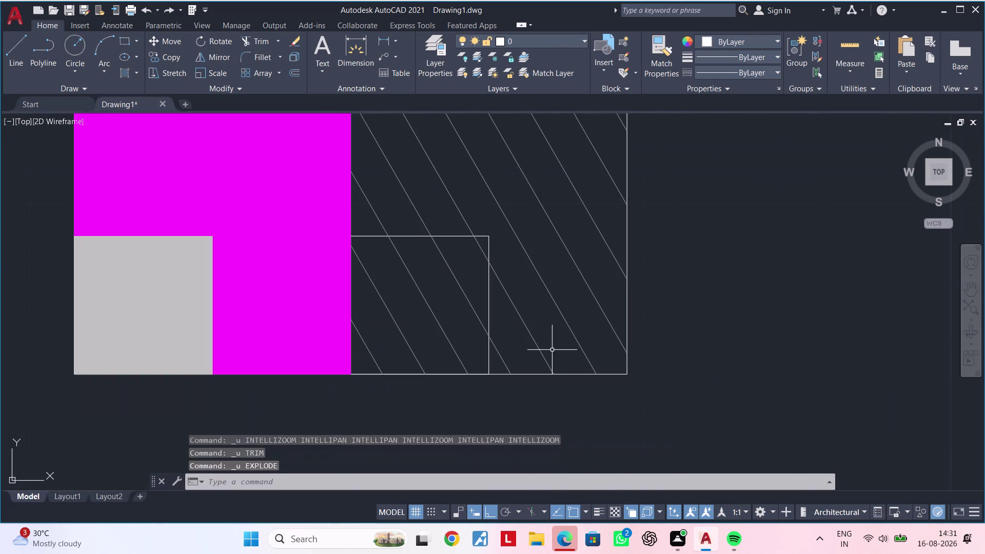
key(ctrl+z)
key(Escape)
scroll(down, 3)
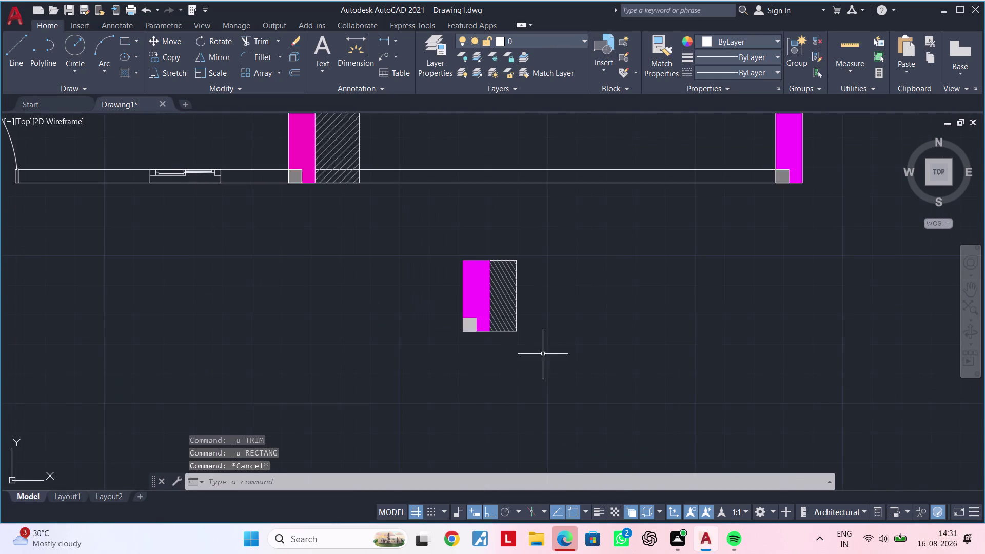
middle_click(524, 355)
key(Escape)
key(Escape)
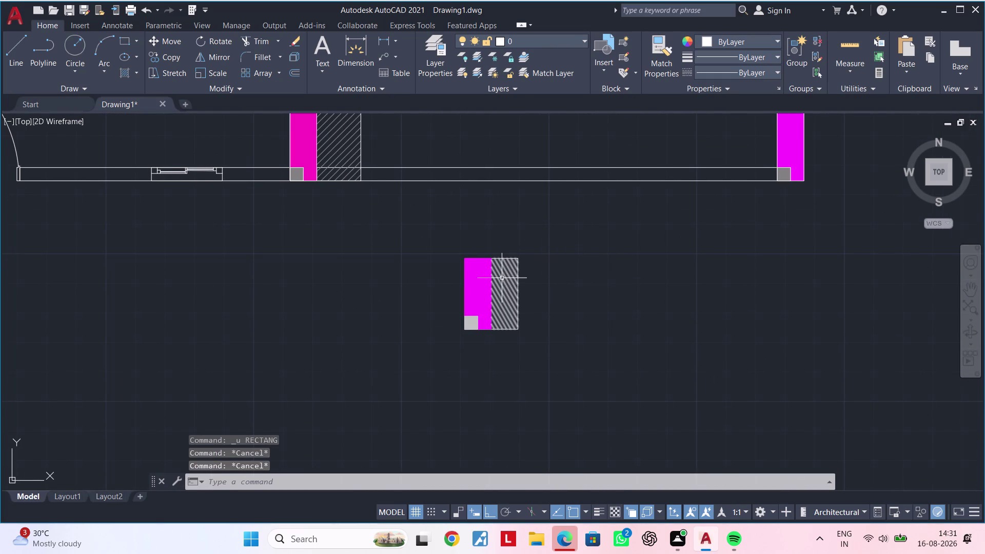
Window-select the spare magenta-and-hatch column detail below the plan.
key(Escape)
drag(543, 239, 540, 247)
click(426, 352)
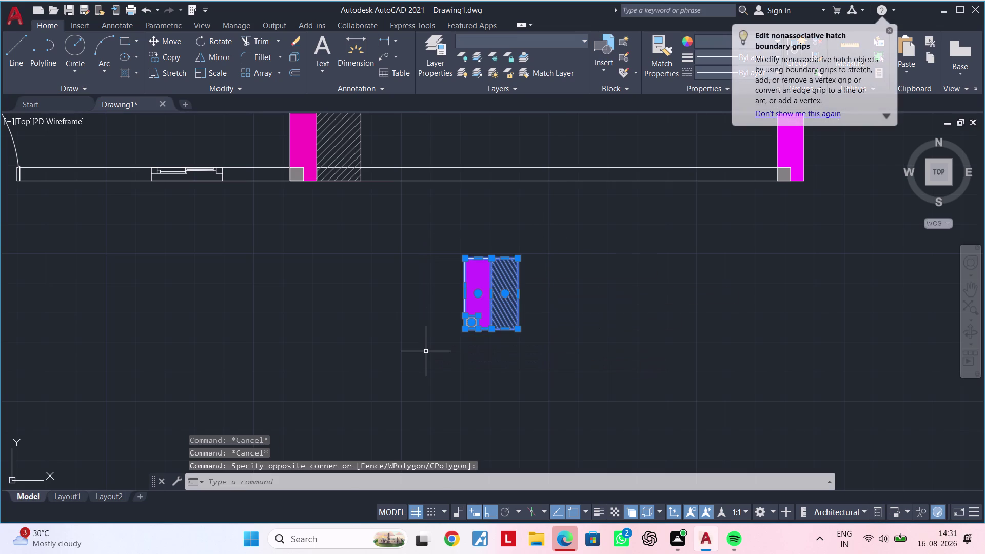
Move the detail from its lower-left corner onto the wall corner beside the door.
text(m)
key(space)
scroll(up, 3)
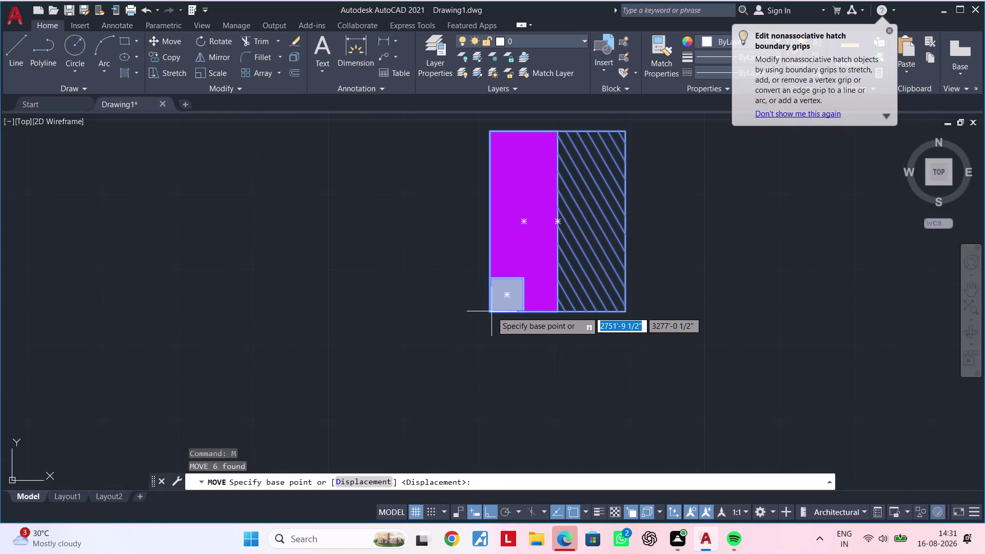
click(492, 312)
scroll(down, 3)
middle_drag(320, 328, 715, 343)
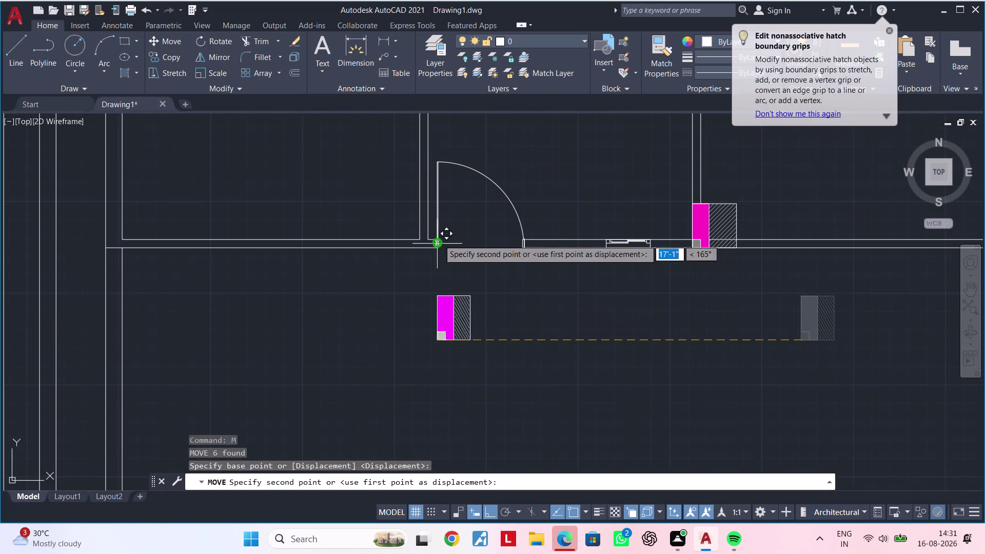
scroll(up, 3)
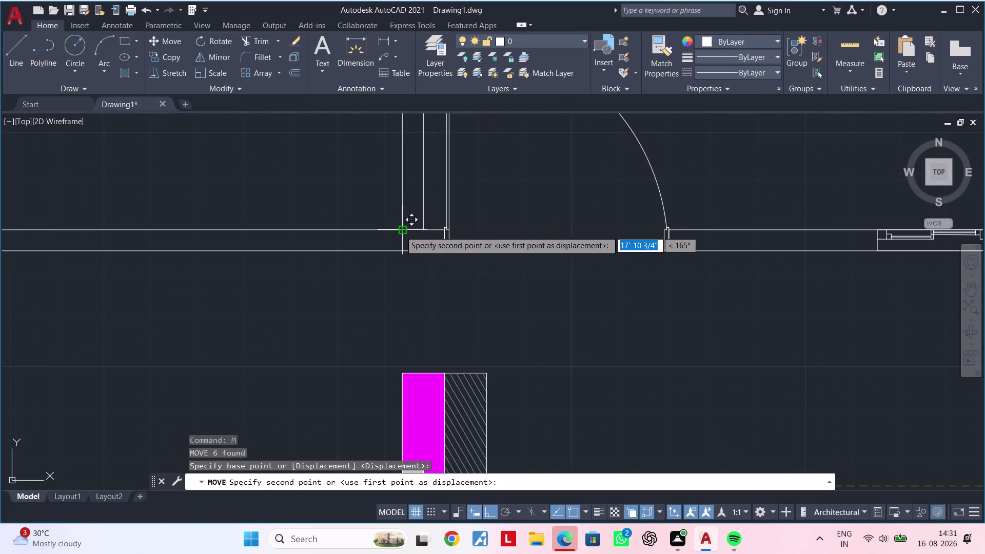
click(400, 231)
middle_drag(402, 267, 336, 403)
key(Escape)
key(Escape)
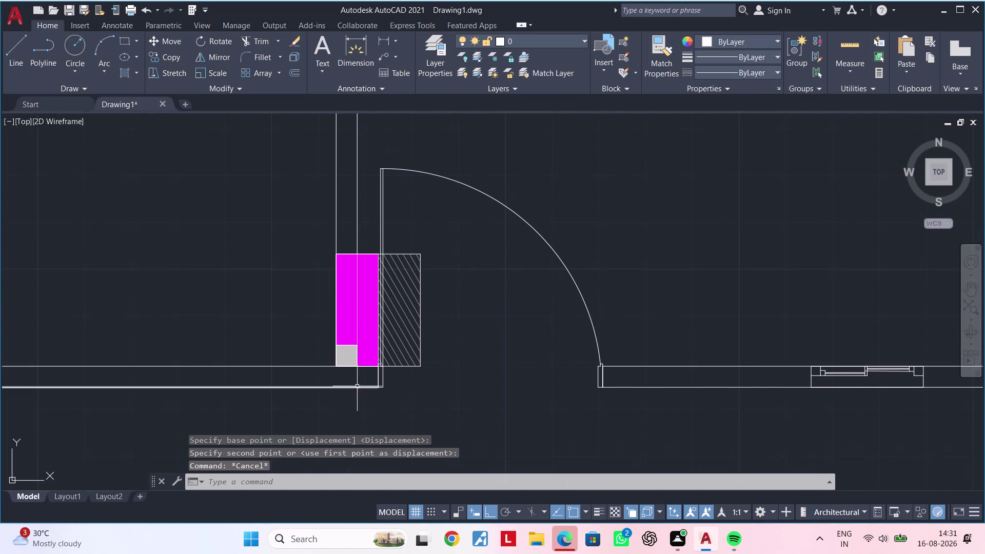
key(Escape)
key(Escape)
key(Escape)
key(Escape)
key(Escape)
key(Escape)
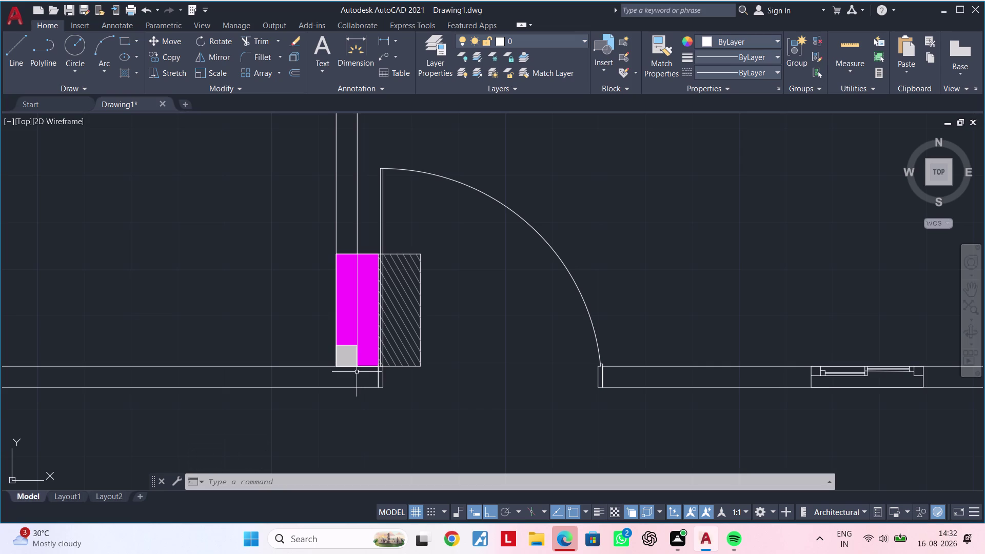
click(381, 37)
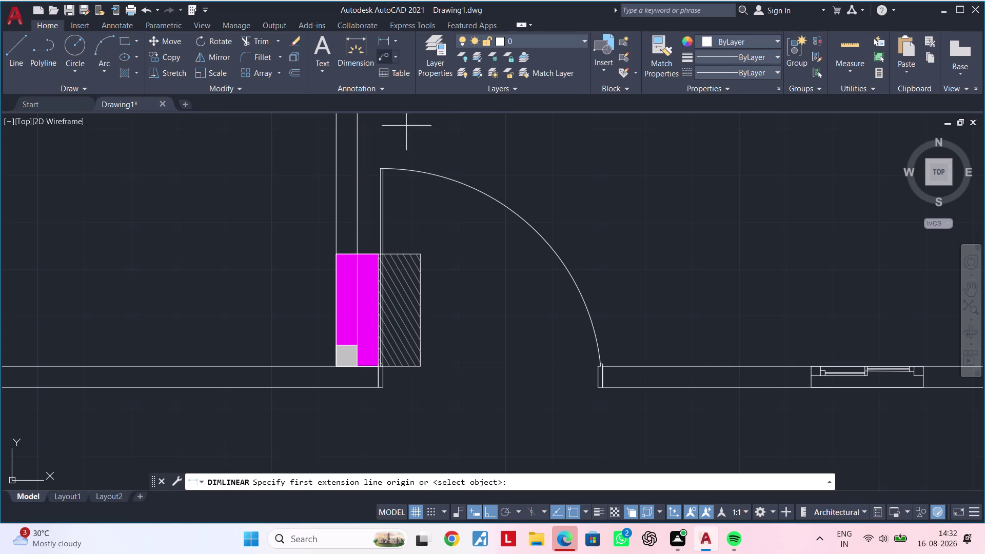
click(338, 255)
click(420, 253)
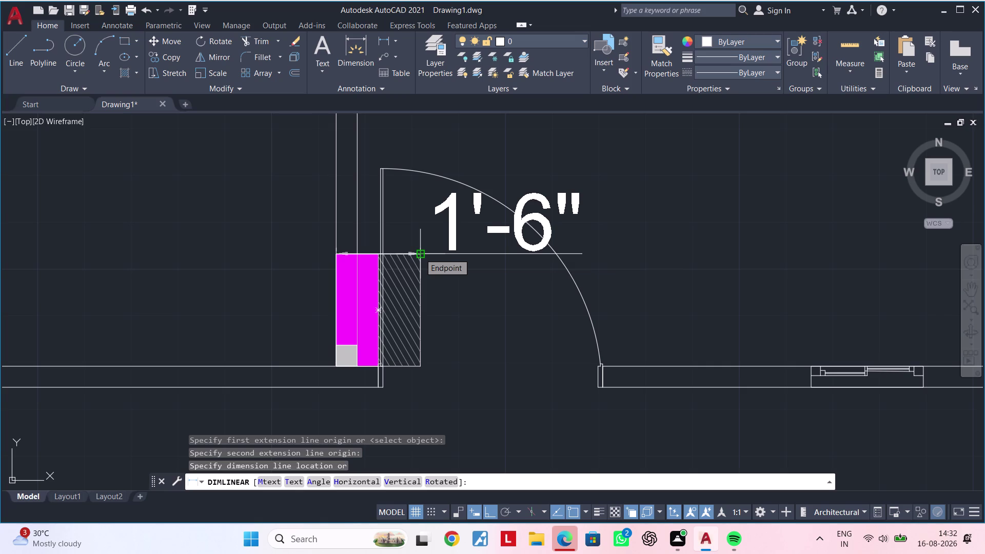
key(Escape)
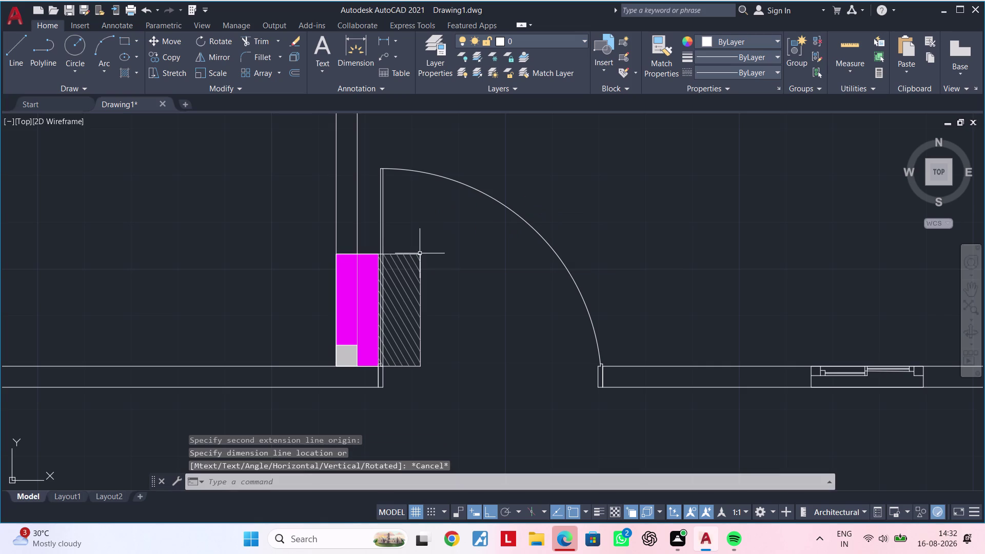
key(Escape)
key(Escape)
key(Escape)
key(Escape)
key(Escape)
key(Escape)
key(Escape)
key(Escape)
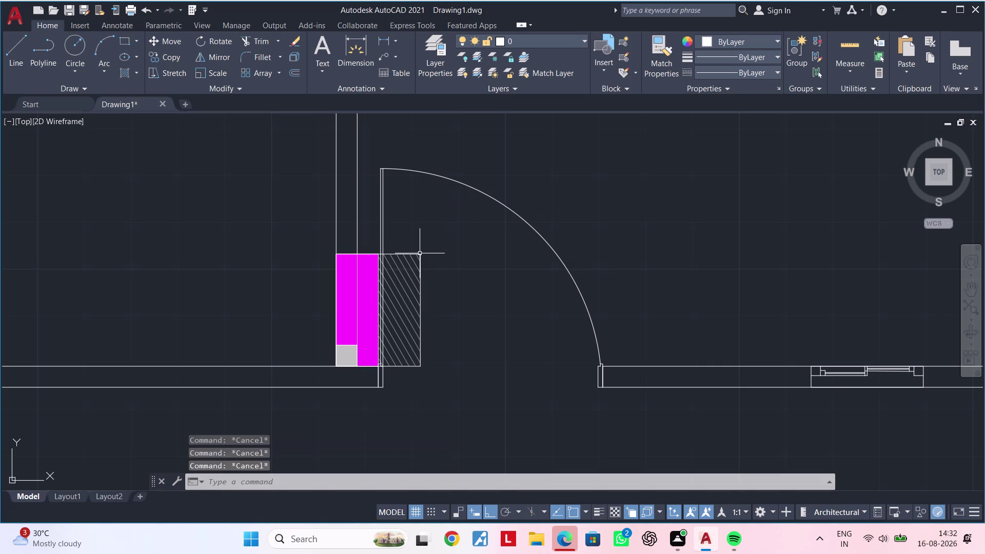
scroll(down, 3)
scroll(down, 3)
middle_drag(417, 313, 479, 374)
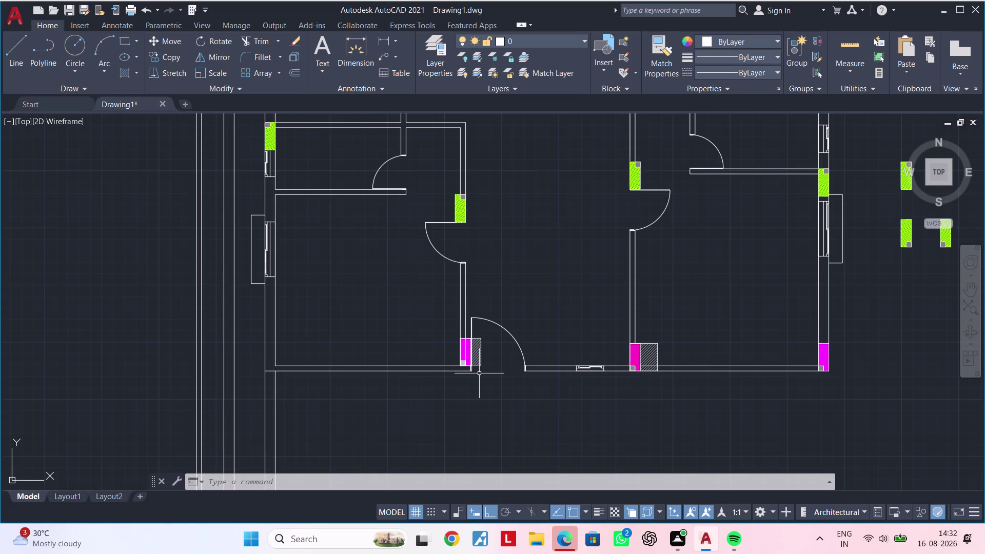
key(Escape)
key(Escape)
scroll(up, 3)
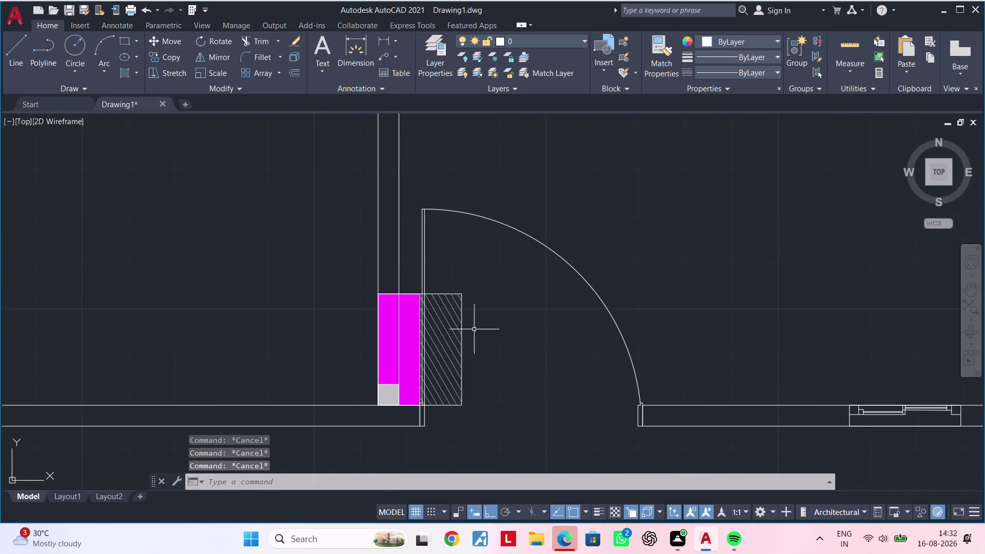
key(Escape)
key(Escape)
click(354, 276)
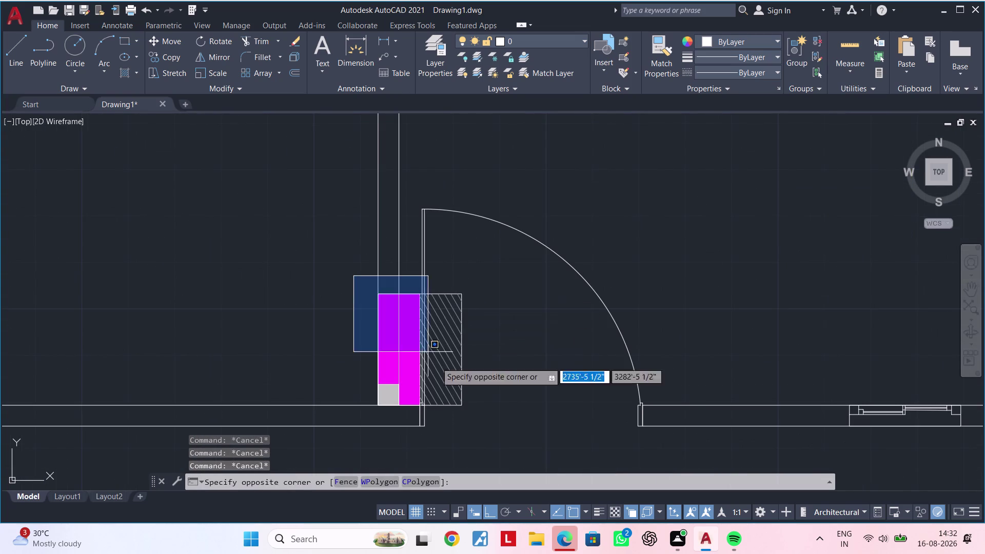
key(Escape)
scroll(down, 3)
middle_drag(508, 395, 343, 291)
scroll(up, 3)
scroll(down, 3)
scroll(up, 3)
middle_drag(349, 304, 379, 382)
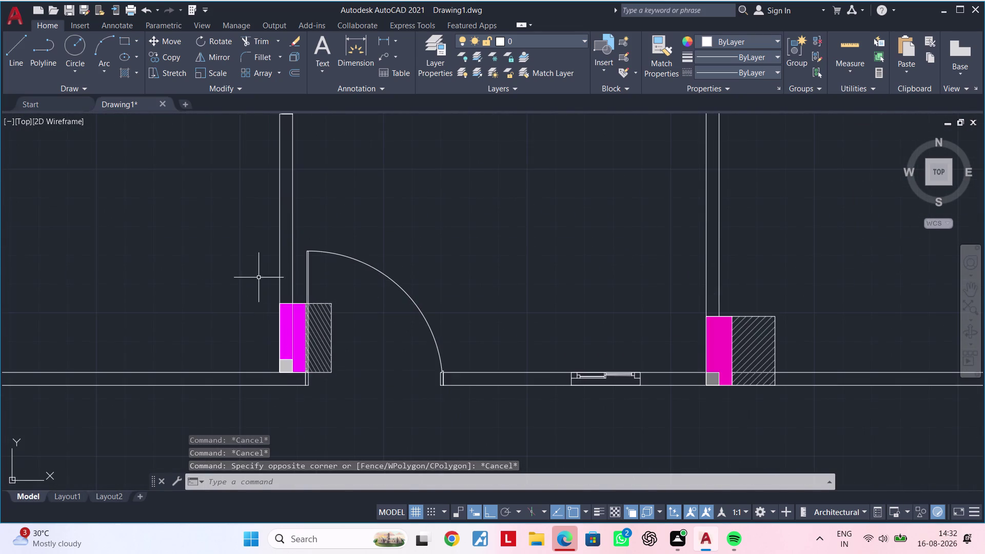
drag(258, 278, 267, 286)
click(370, 383)
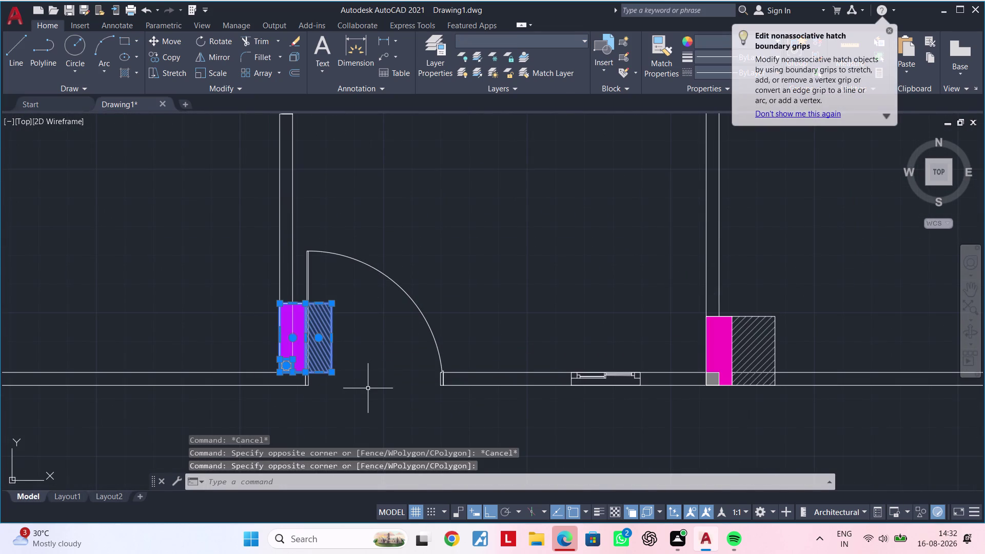
key(Delete)
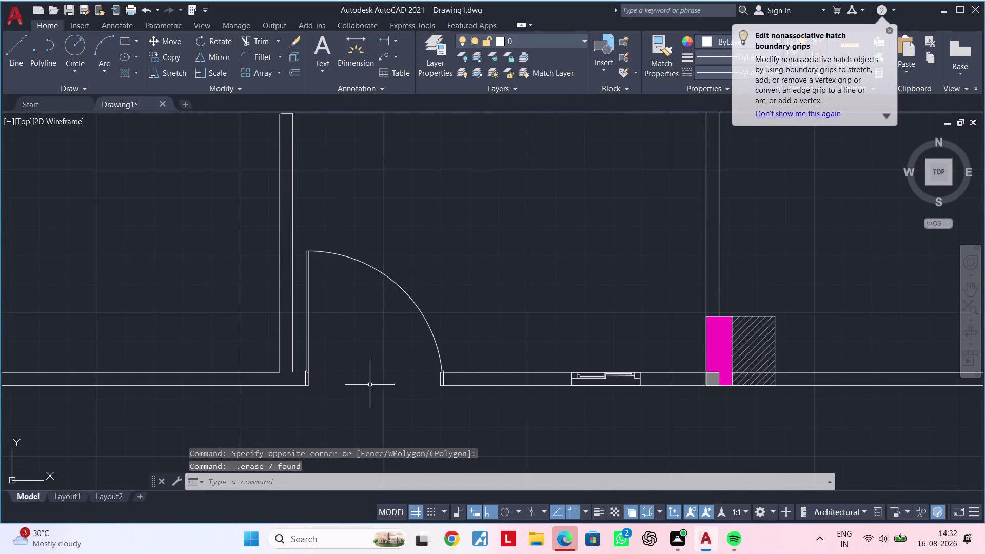
scroll(down, 3)
middle_drag(370, 385, 355, 349)
scroll(up, 3)
middle_drag(327, 342, 314, 377)
key(Escape)
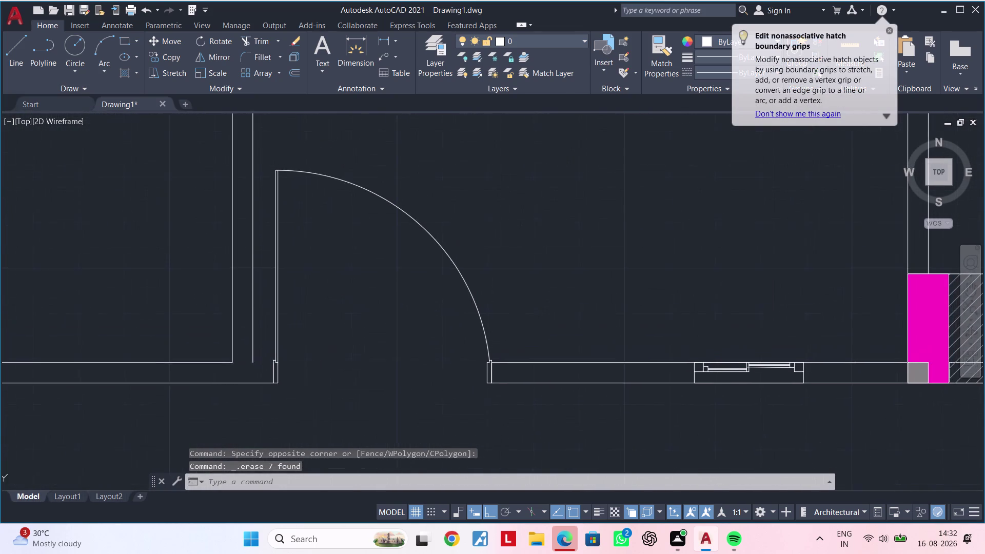
scroll(up, 3)
middle_drag(255, 359, 267, 353)
key(Escape)
key(Escape)
key(l)
key(space)
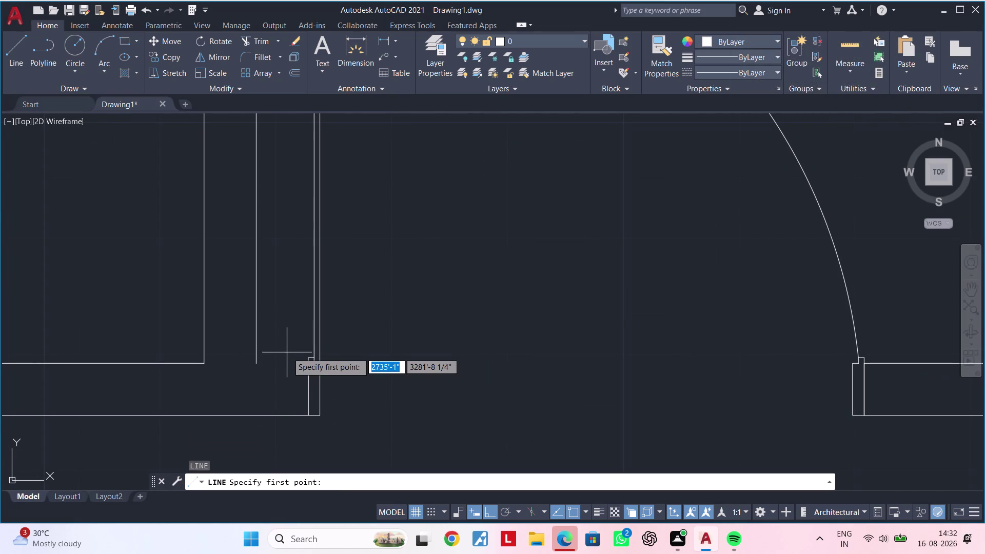
click(256, 364)
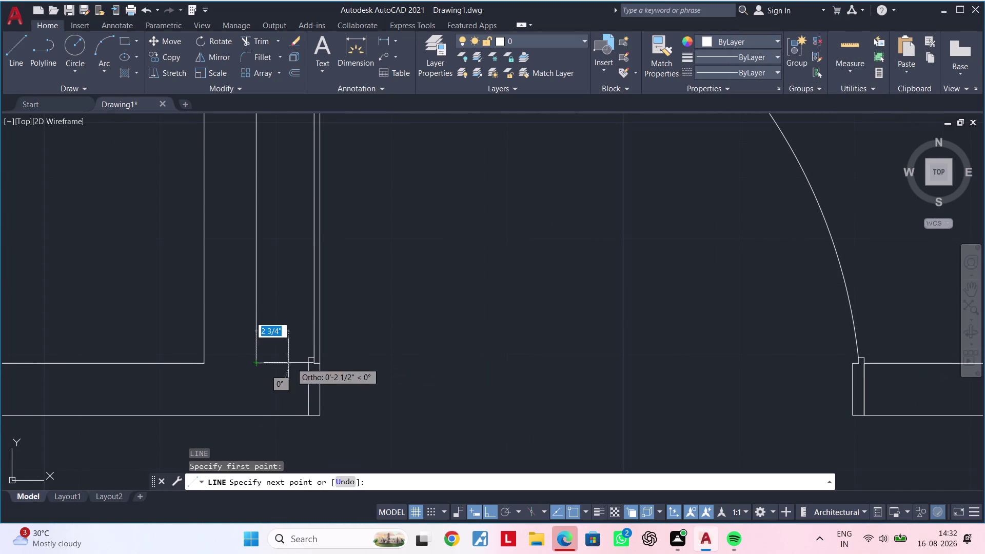
scroll(up, 3)
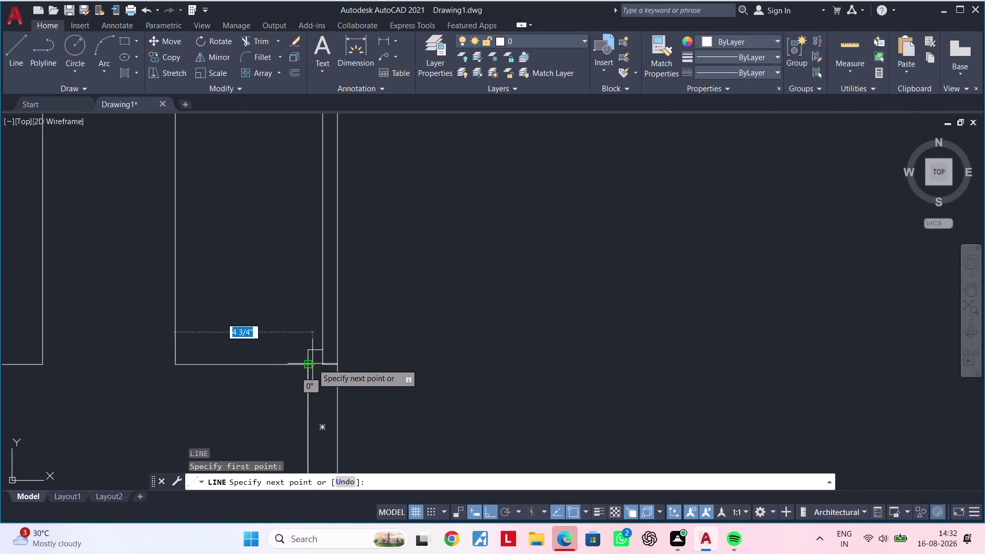
click(307, 363)
key(Escape)
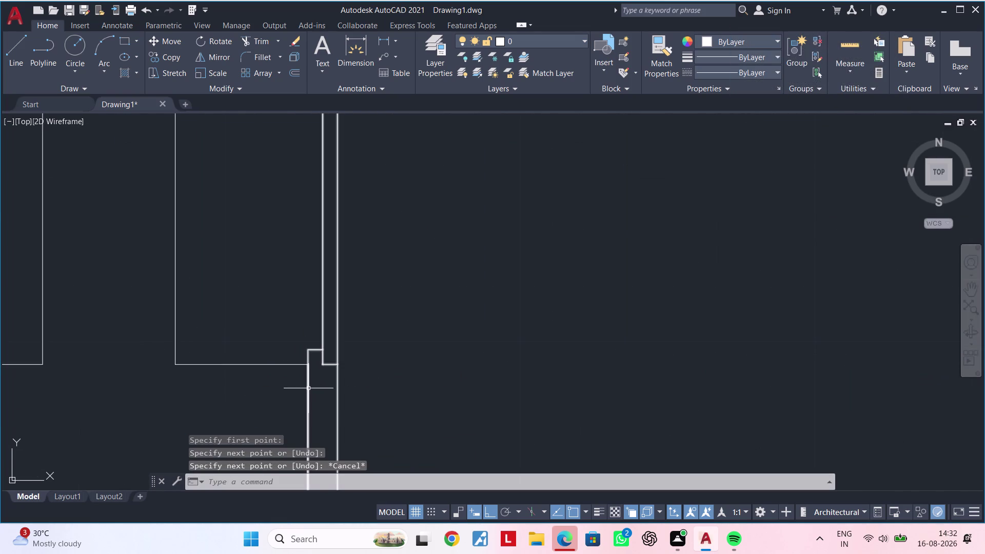
key(Escape)
scroll(down, 3)
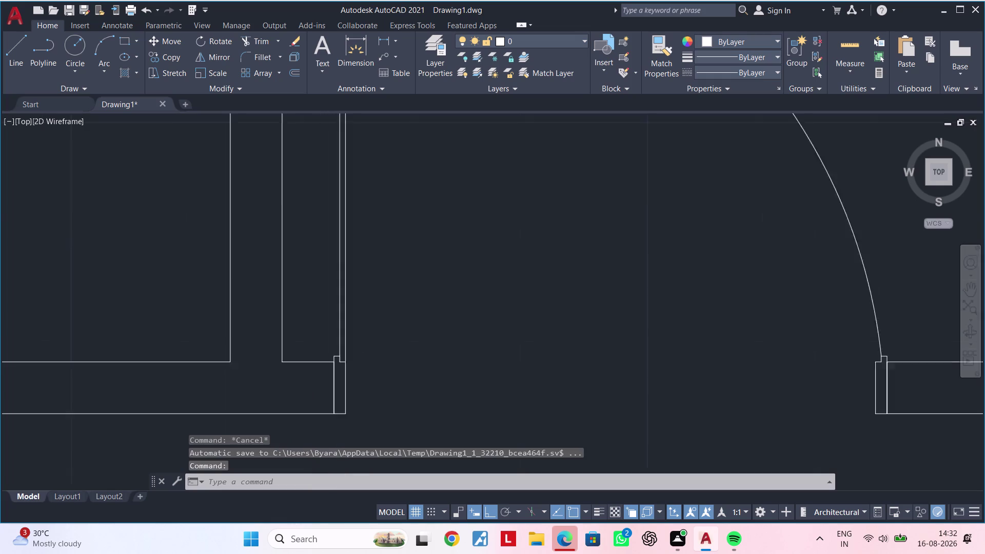
middle_drag(394, 363, 341, 263)
scroll(down, 3)
middle_drag(459, 368, 367, 254)
scroll(down, 3)
middle_drag(431, 336, 526, 332)
middle_drag(450, 354, 356, 349)
key(Escape)
scroll(up, 3)
key(Escape)
key(Escape)
key(Escape)
key(Escape)
key(Escape)
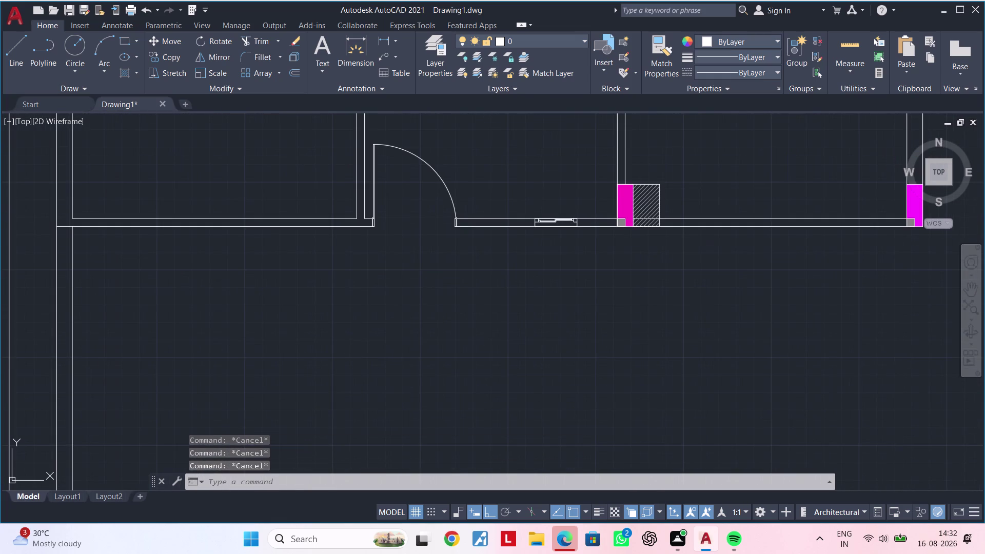
Start a rectangle below the wall and enter a 1'-4 1/2" length.
text(rec)
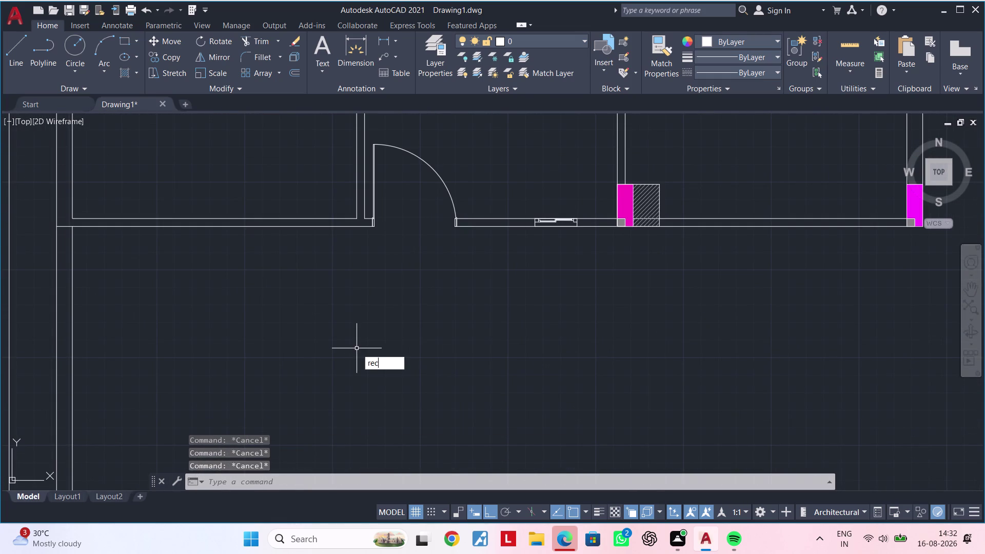
key(space)
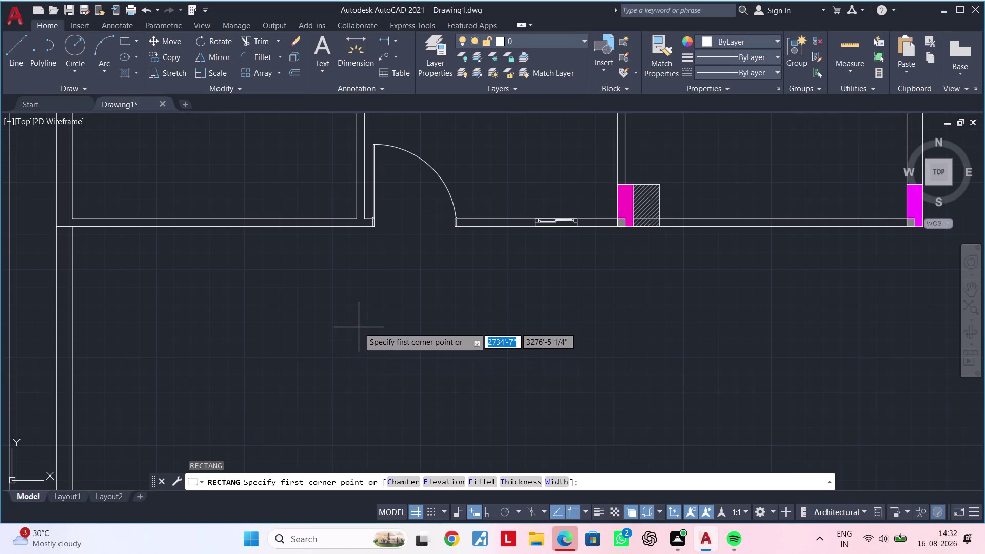
click(358, 328)
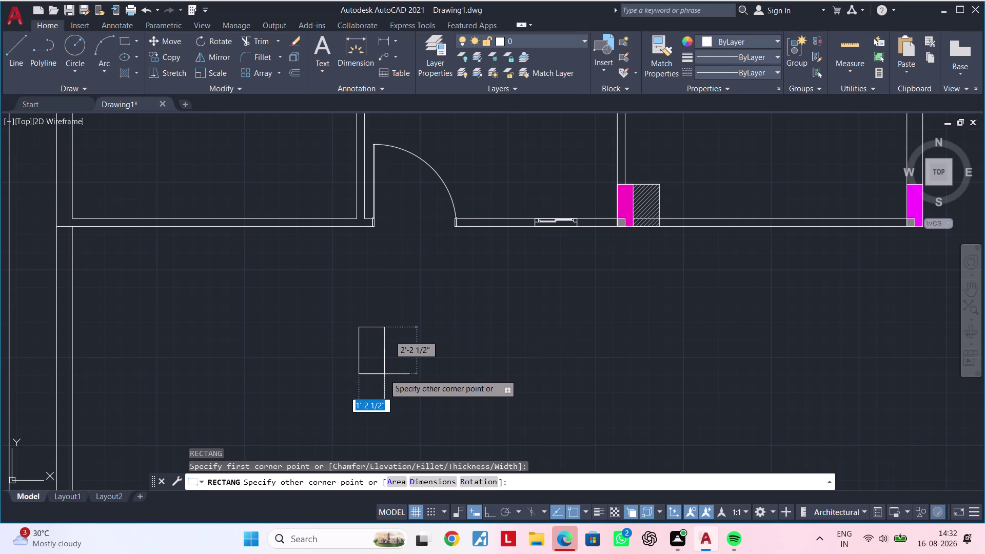
text(d)
key(space)
text(1)
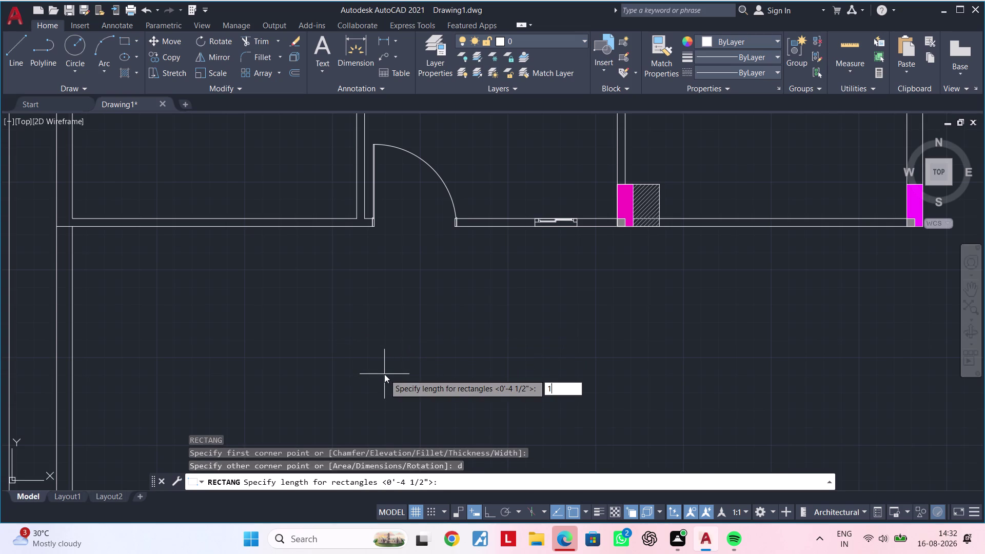
text(;'4)
key(period)
key(BackSpace)
key(BackSpace)
key(BackSpace)
key(BackSpace)
key(BackSpace)
text(1'4.5)
text(")
key(Return)
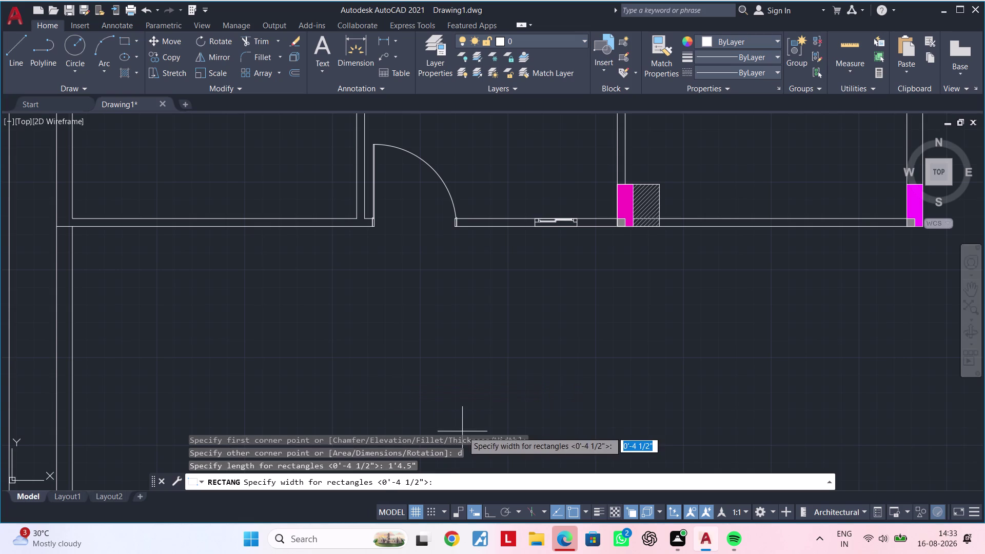
Give the rectangle a 2' width and place its opposite corner.
key(2)
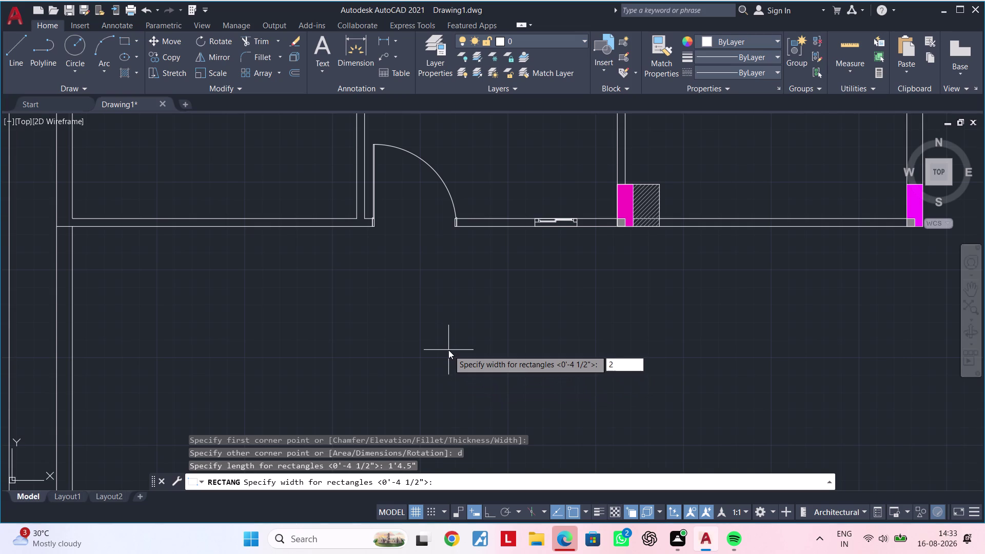
key(apostrophe)
key(Return)
click(448, 350)
scroll(up, 3)
middle_drag(378, 361, 383, 330)
key(Escape)
key(Escape)
key(Escape)
key(Escape)
key(Escape)
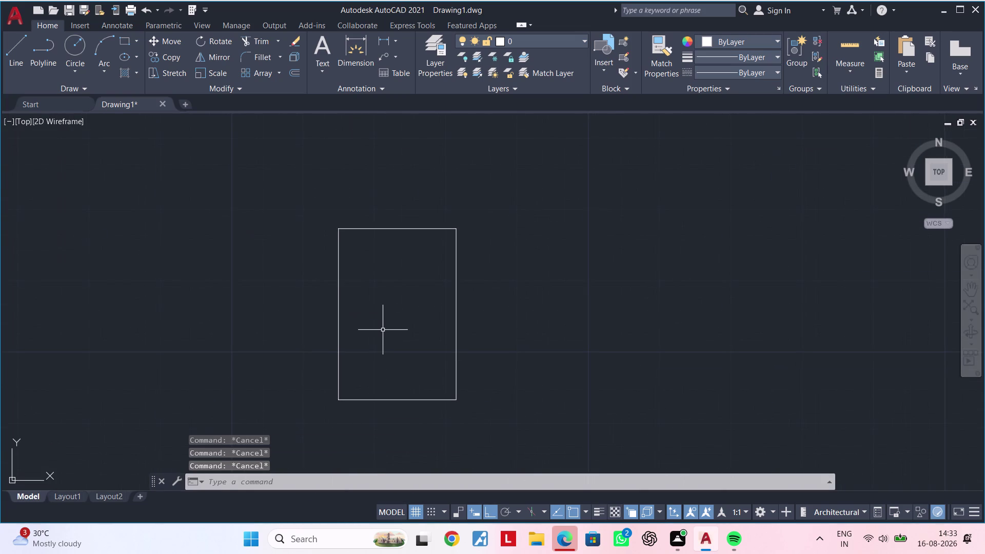
Start a 9" × 9" rectangle at the top-left corner, then abandon it.
text(rec)
key(space)
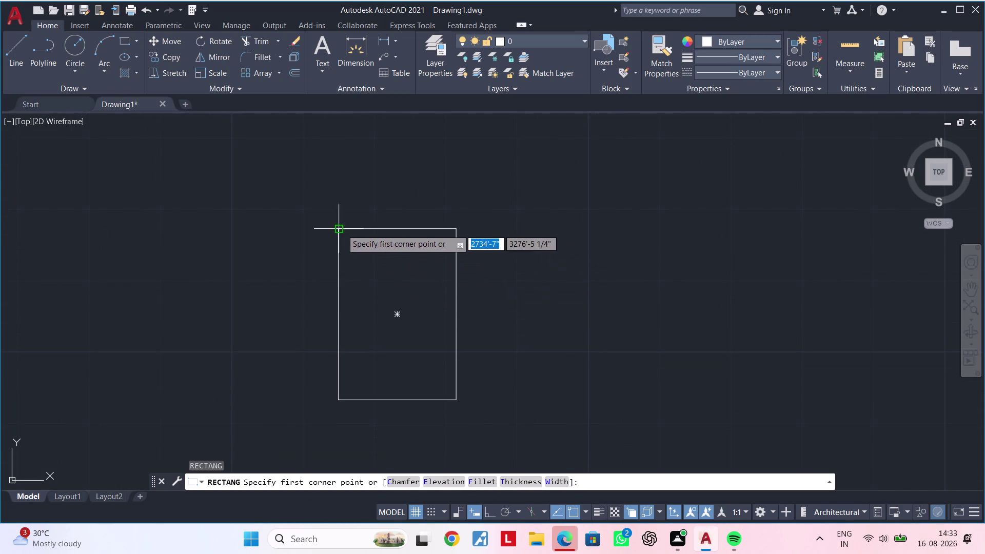
click(341, 229)
text(d)
key(space)
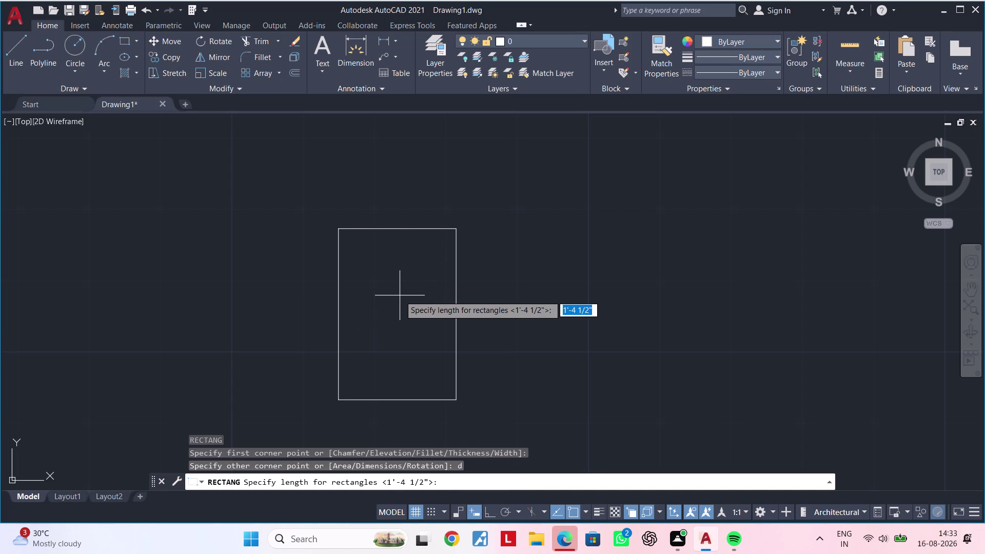
key(9)
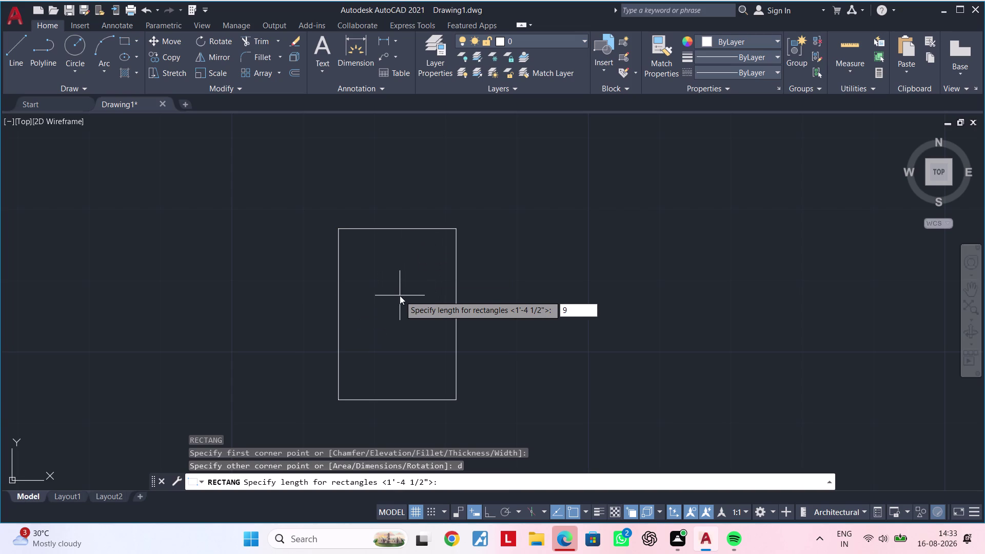
key(shift+quotedbl)
key(Return)
text(9")
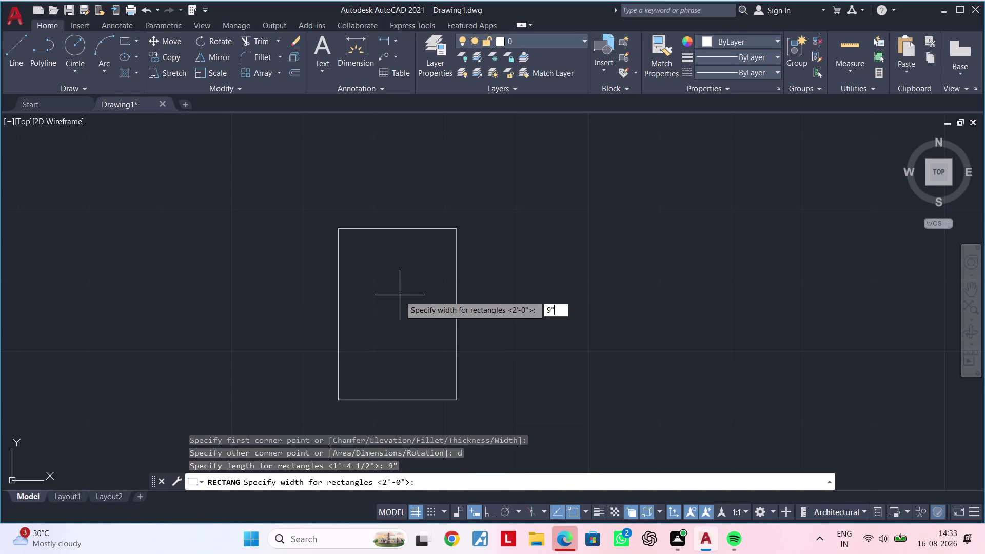
key(Return)
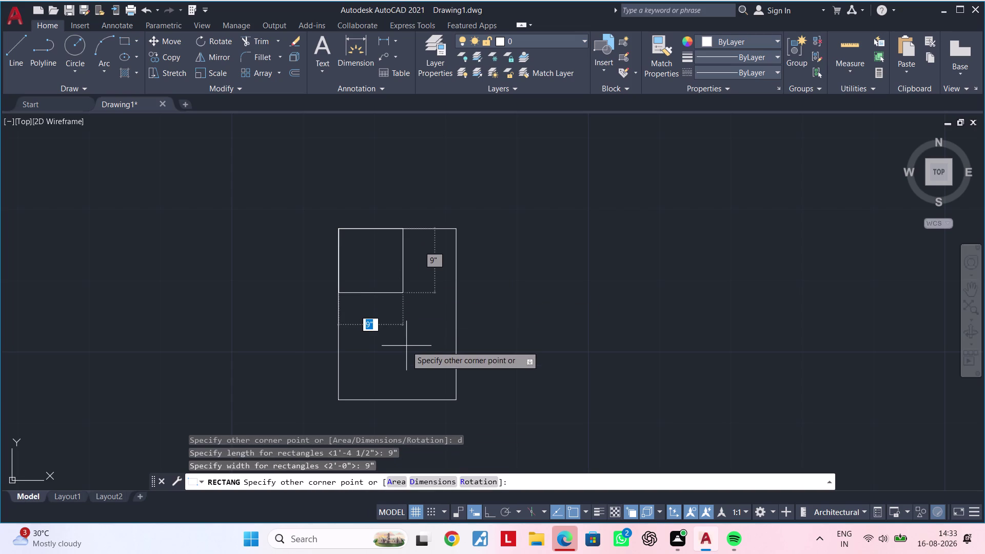
key(Escape)
key(Escape)
key(Escape)
key(Escape)
key(Escape)
key(Escape)
key(Escape)
Draw a 9" by 2' rectangle from the top-left corner using Dimensions.
text(re)
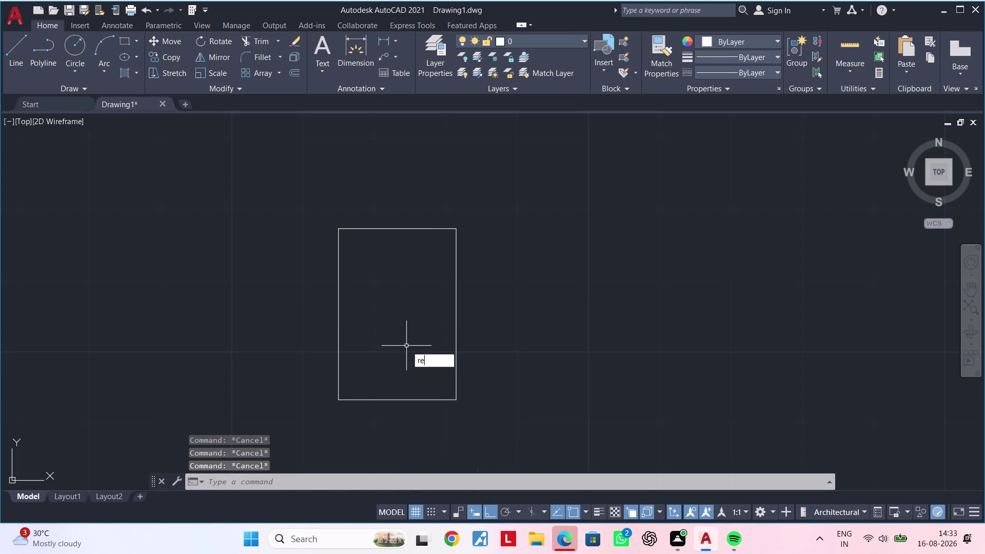
text(c)
key(space)
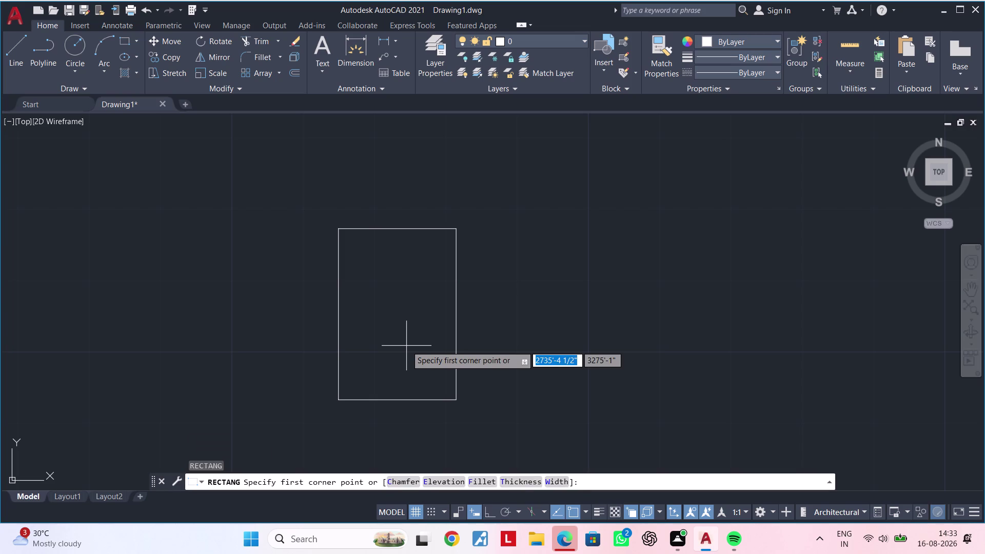
click(341, 230)
text(d)
key(space)
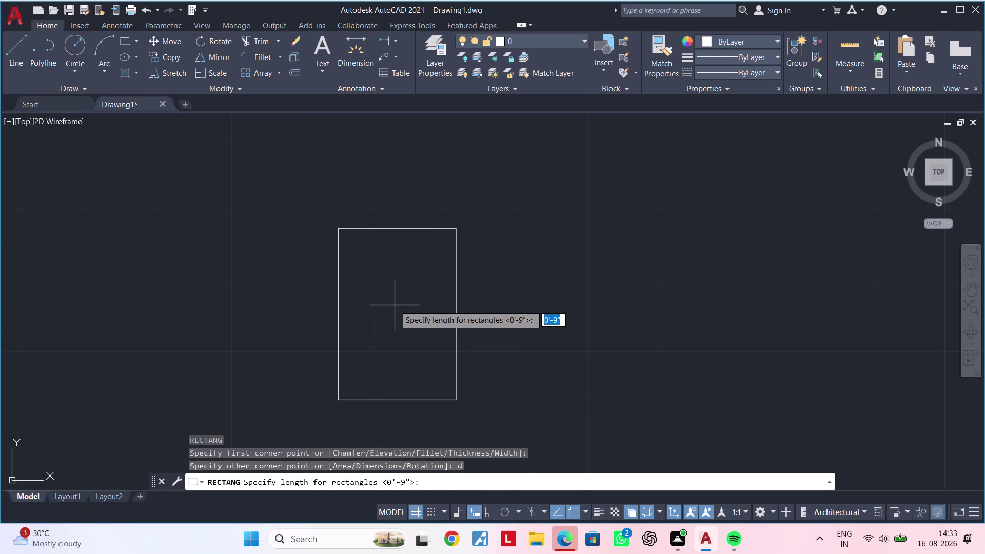
text(9")
key(Return)
key(2)
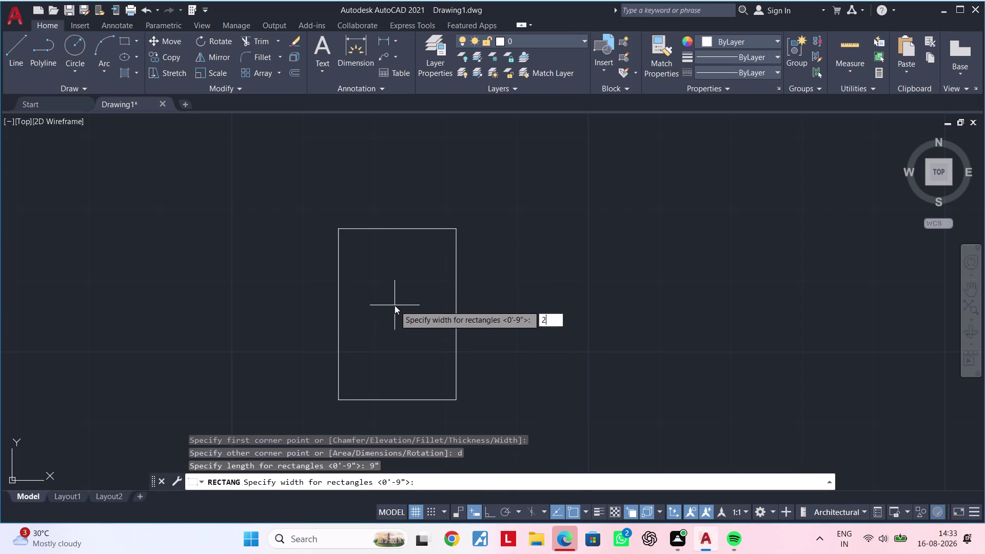
key(apostrophe)
key(Return)
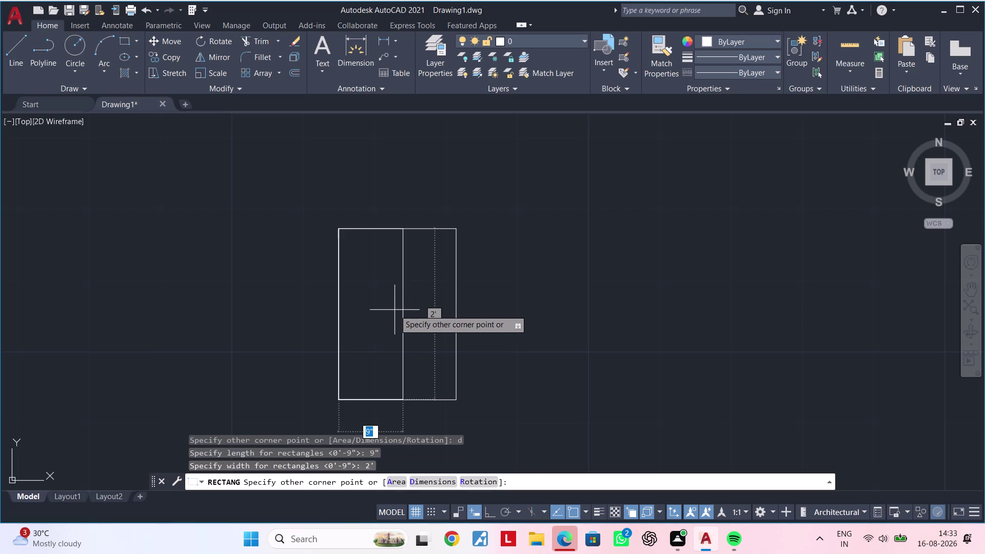
click(403, 395)
key(Escape)
key(Escape)
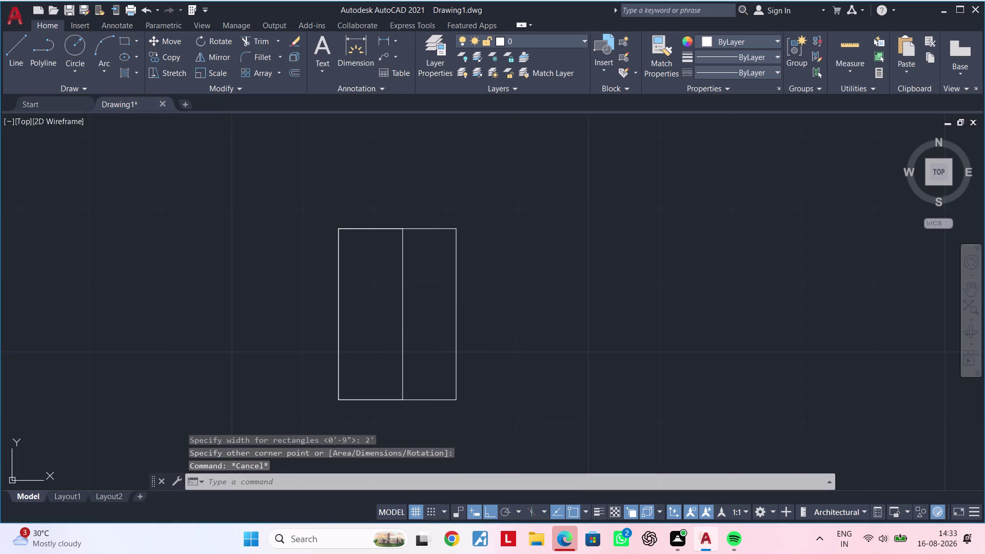
scroll(down, 3)
middle_drag(398, 253, 398, 234)
scroll(up, 3)
key(Escape)
middle_drag(382, 348, 392, 251)
key(Escape)
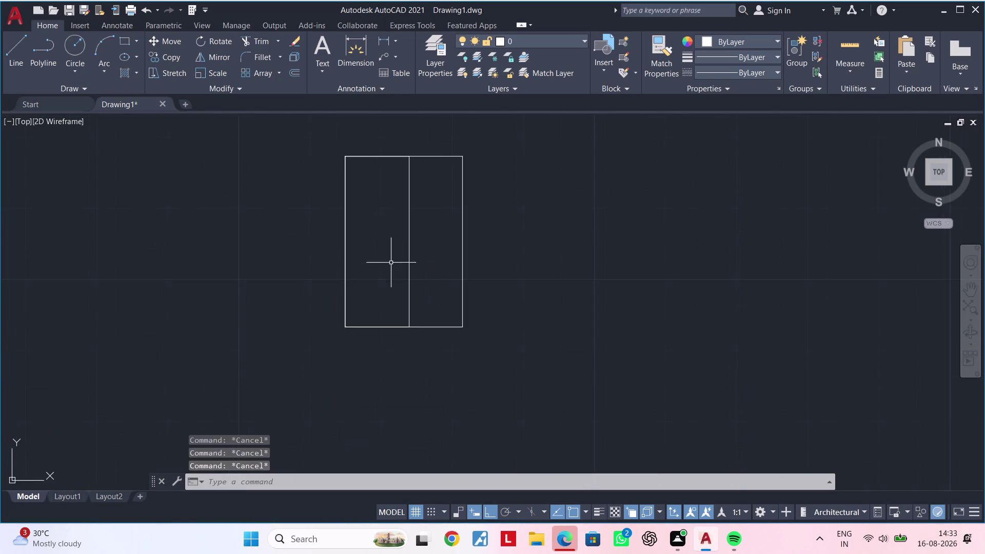
middle_drag(389, 301, 392, 277)
key(Escape)
key(Escape)
Draw a 4.5" square starting at the bottom edge's midpoint.
text(rec)
key(space)
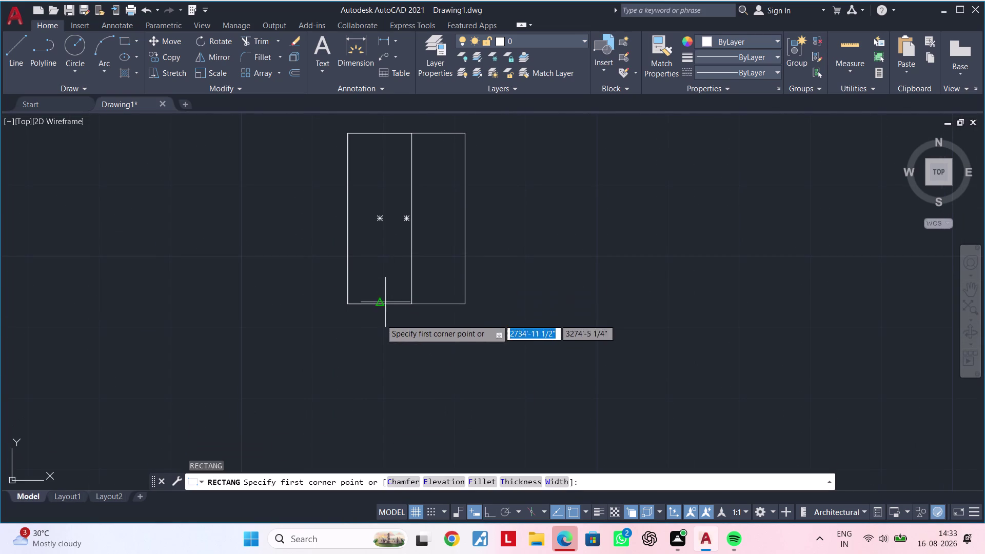
click(350, 305)
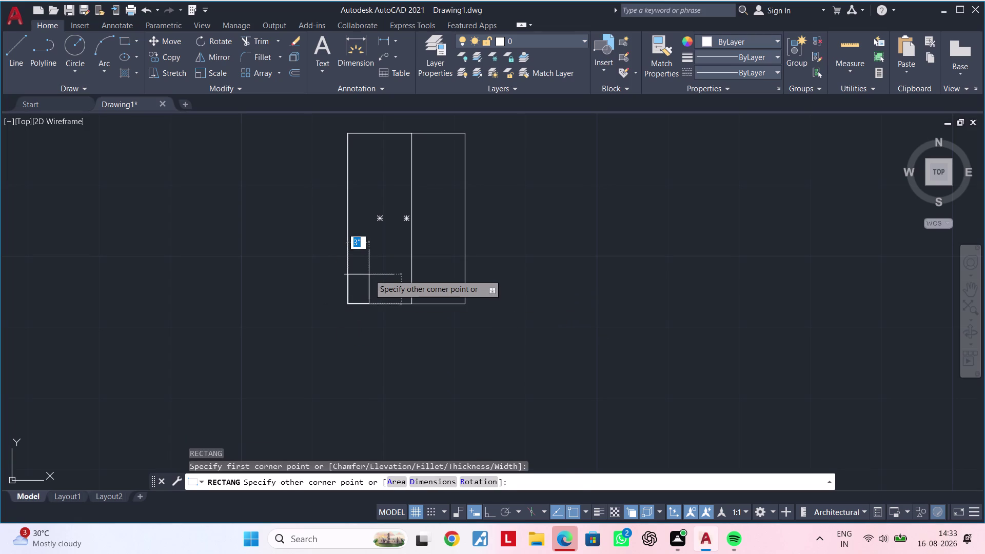
text(4.5")
key(Return)
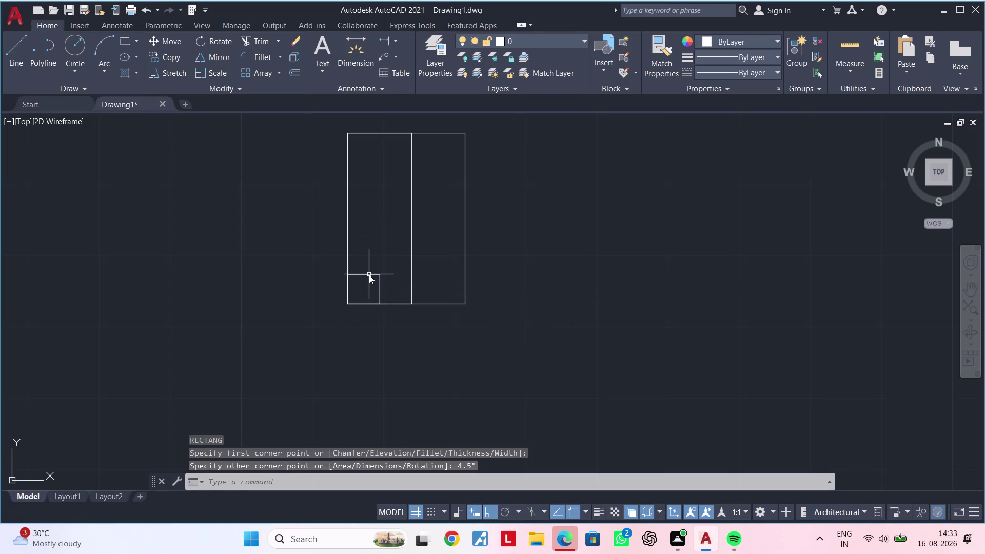
text(4.5")
key(Return)
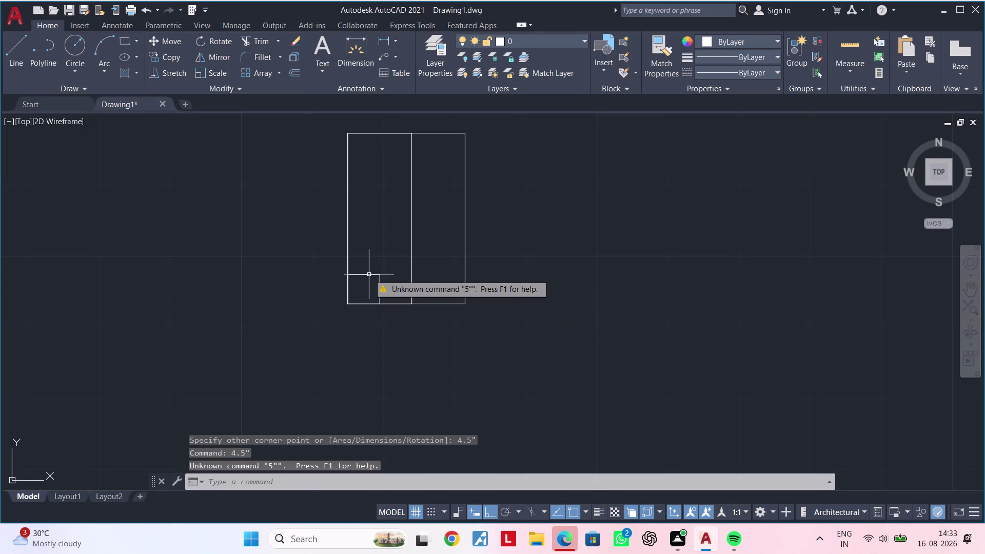
click(398, 276)
key(Escape)
middle_drag(398, 282, 386, 311)
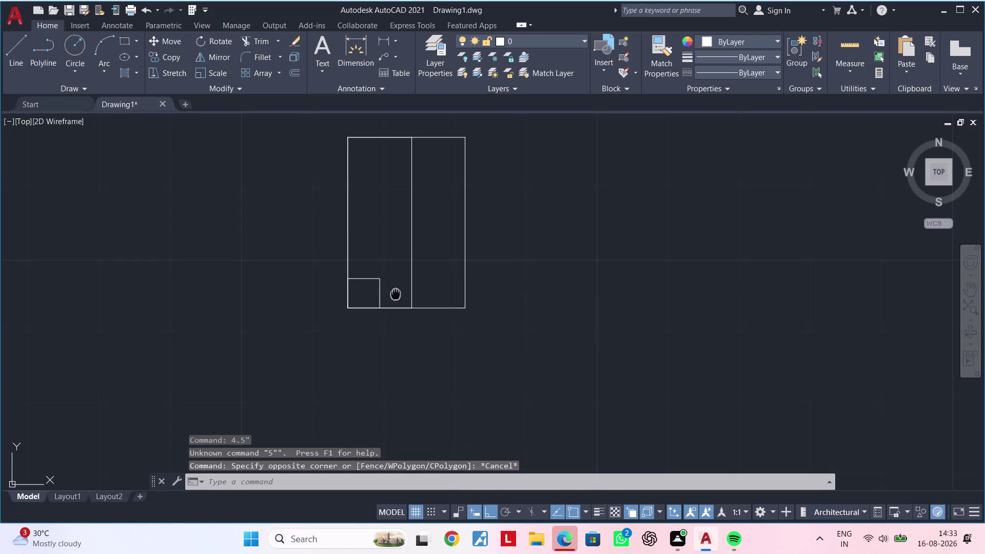
middle_drag(387, 311, 378, 323)
key(Escape)
key(Escape)
key(Escape)
key(Escape)
key(Escape)
key(Escape)
key(Escape)
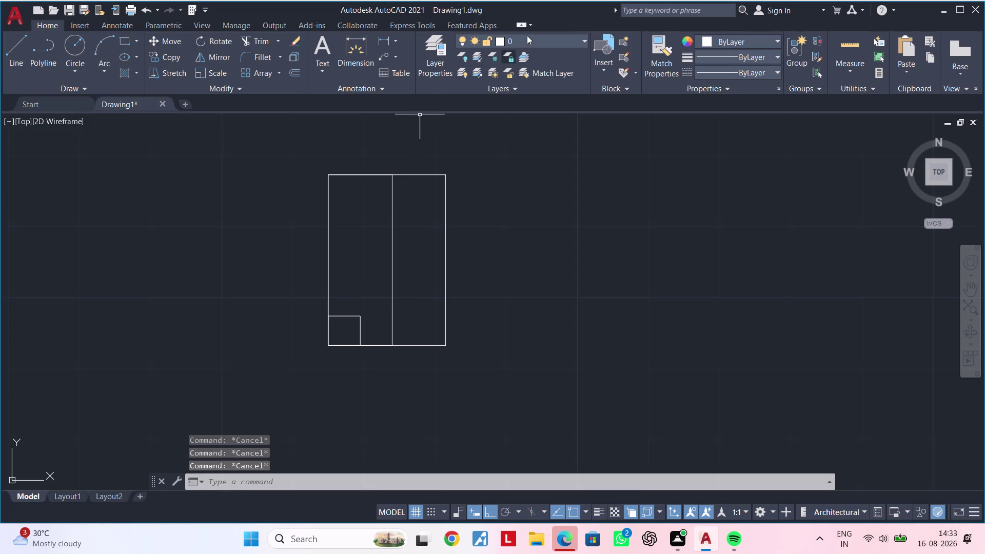
Make the hatch layer current.
click(527, 37)
click(523, 102)
click(427, 208)
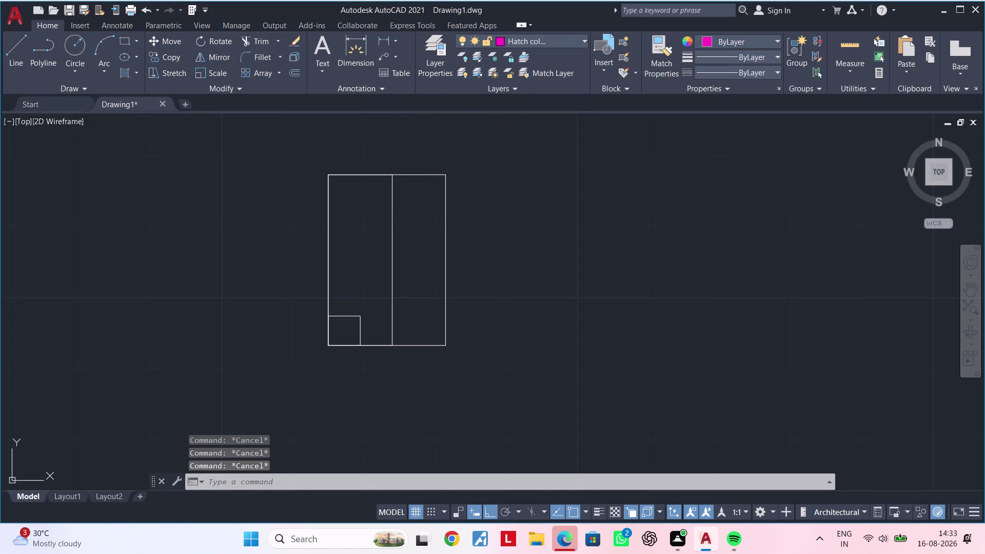
key(Escape)
key(Escape)
Start a hatch with the ANSI31 diagonal pattern on the column's right strip.
text(h)
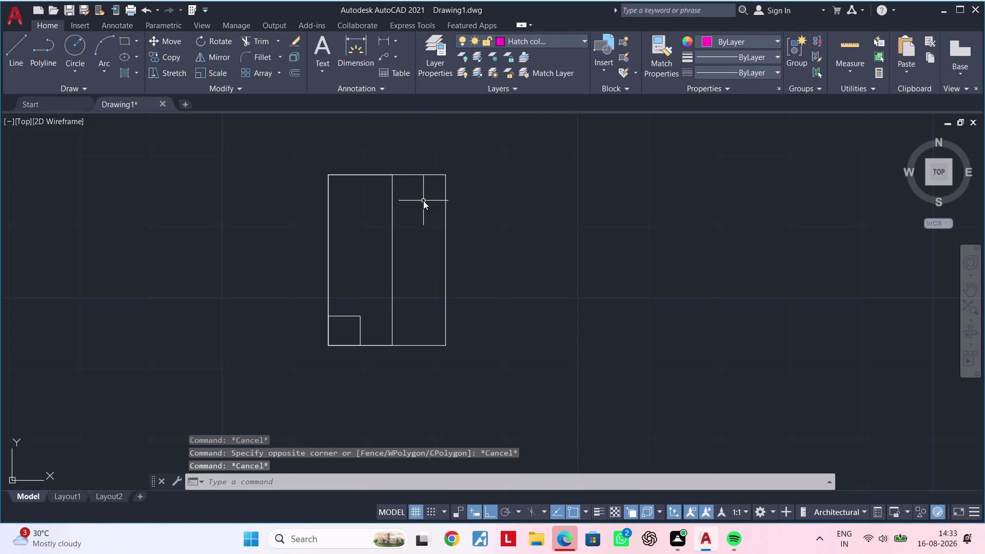
key(space)
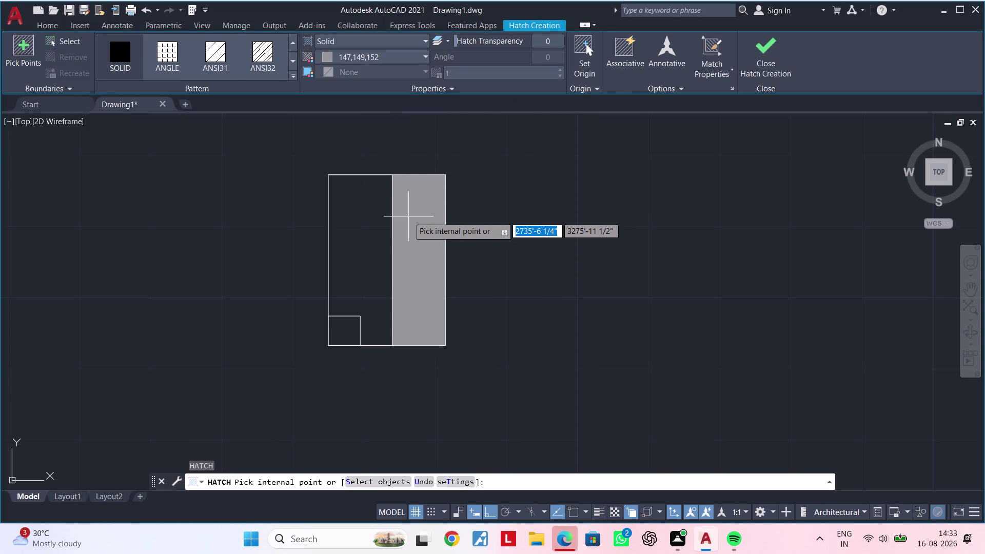
click(328, 57)
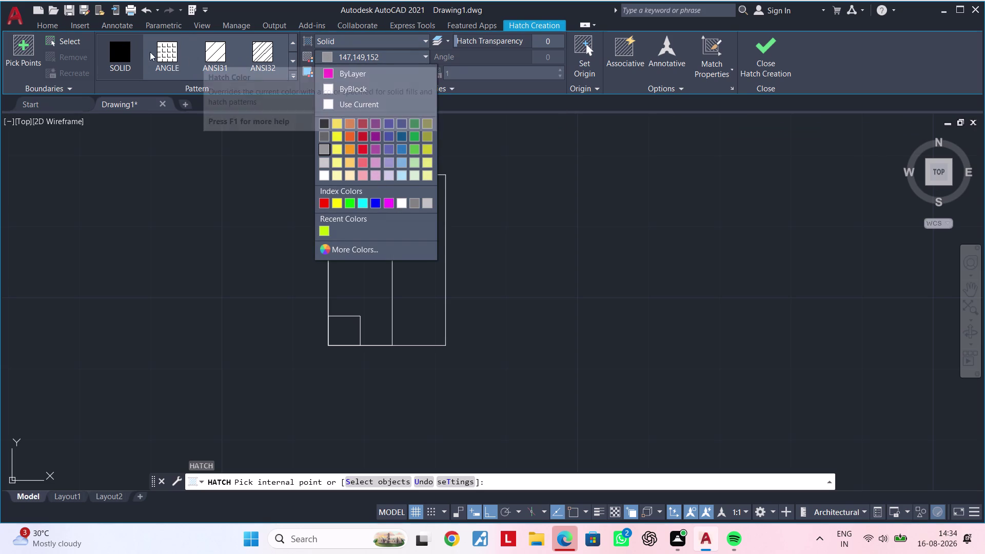
click(125, 53)
click(218, 54)
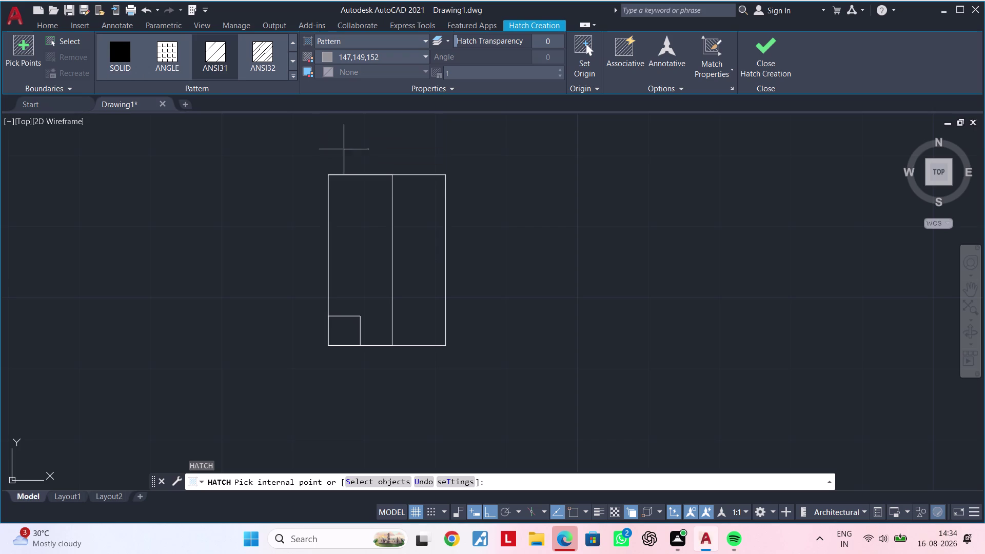
click(416, 220)
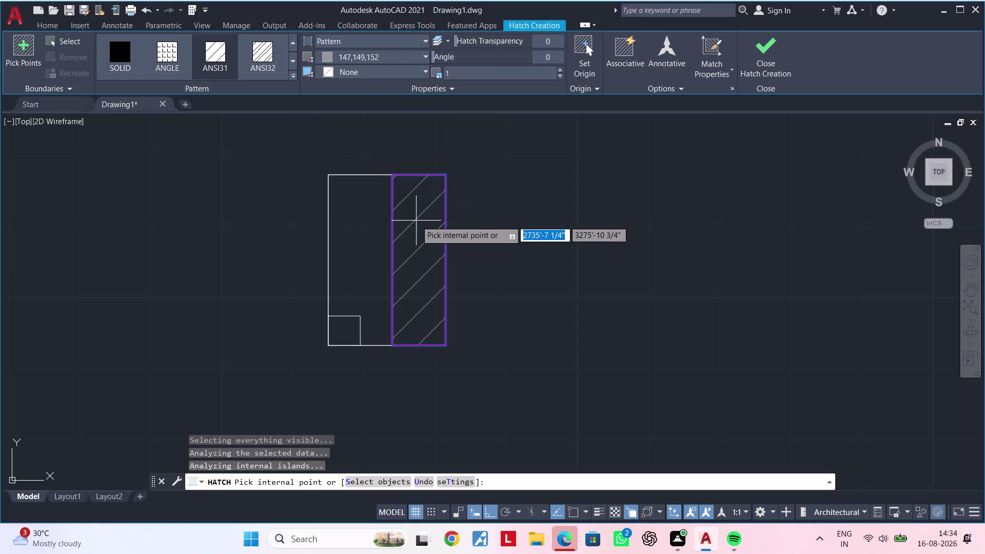
Set the hatch scale to 0.29 and the angle to about 96, then finish.
click(559, 75)
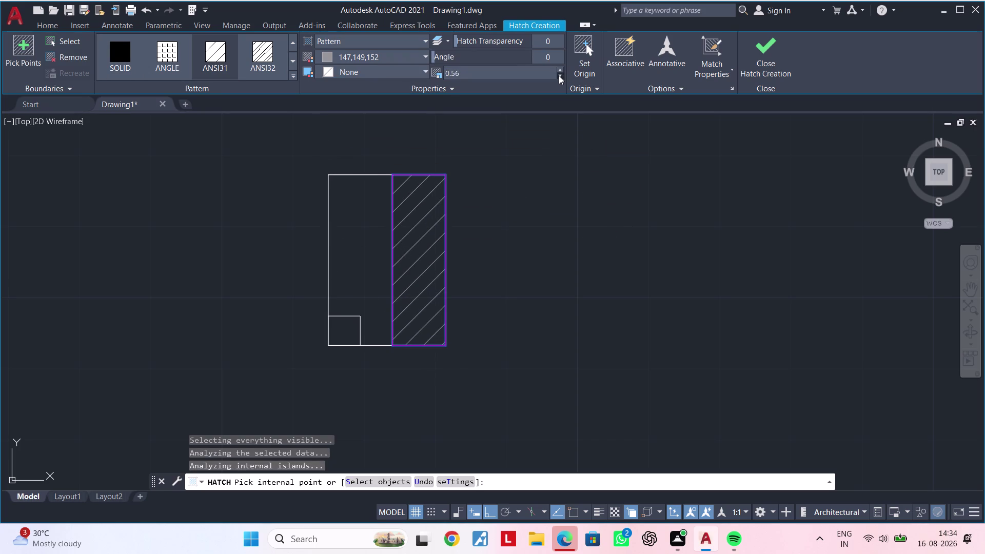
click(559, 75)
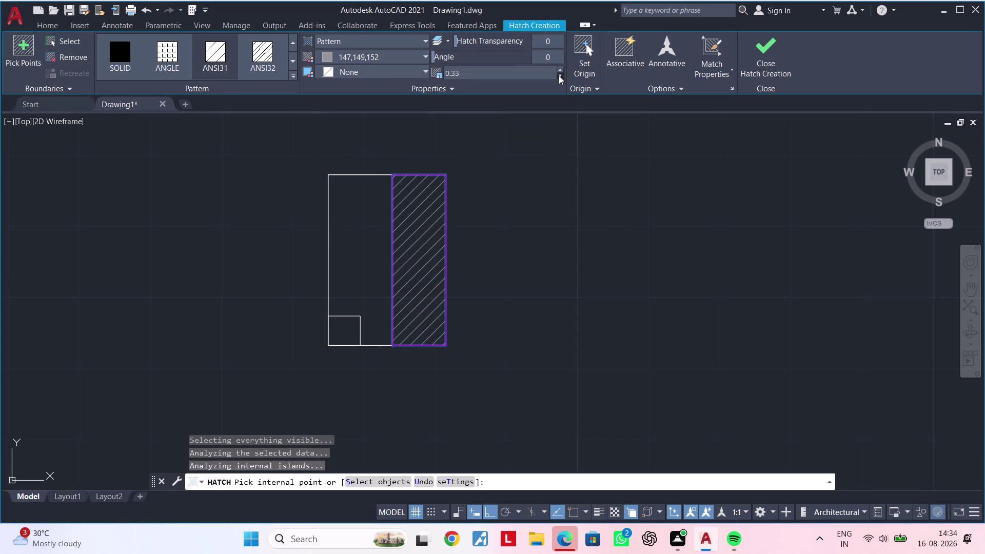
triple_click(558, 75)
click(559, 75)
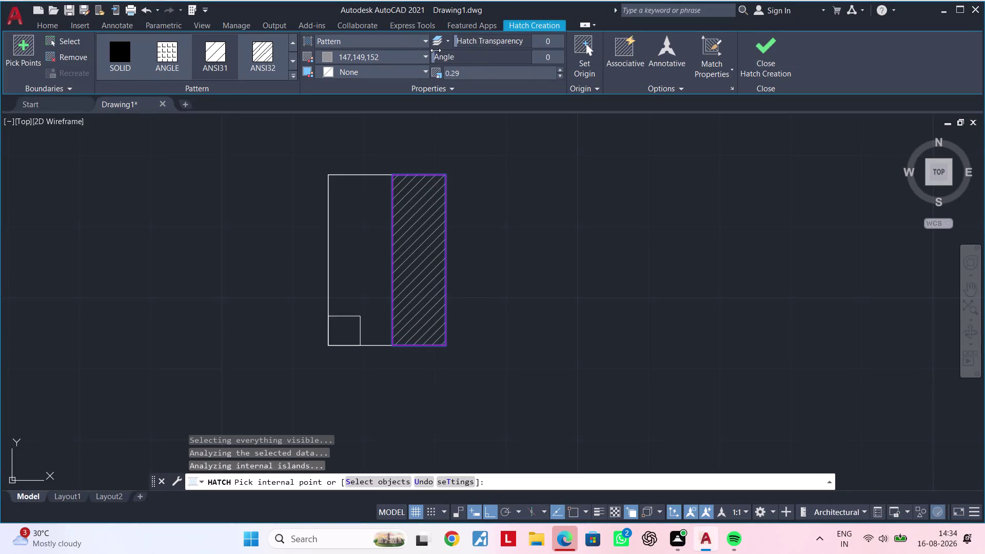
drag(440, 52, 474, 53)
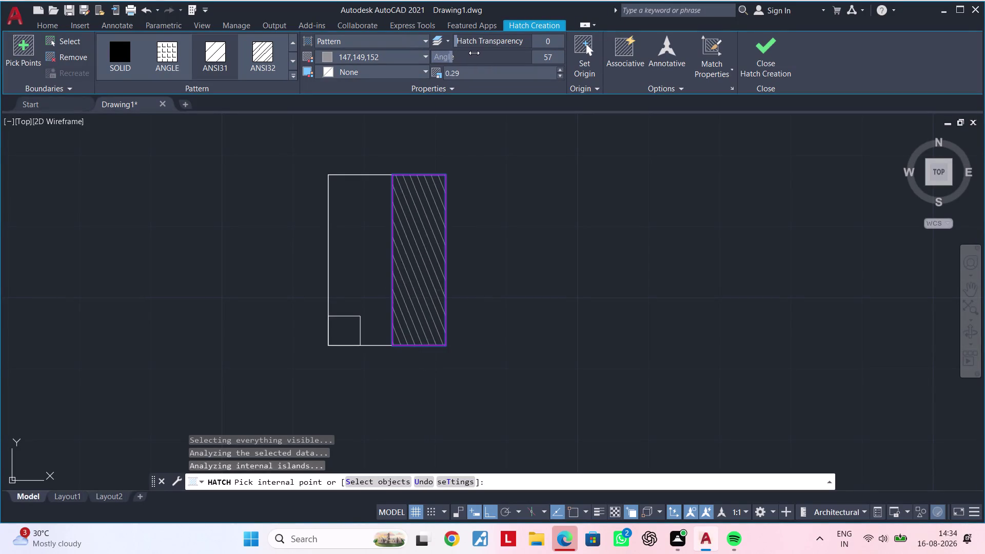
drag(474, 53, 481, 52)
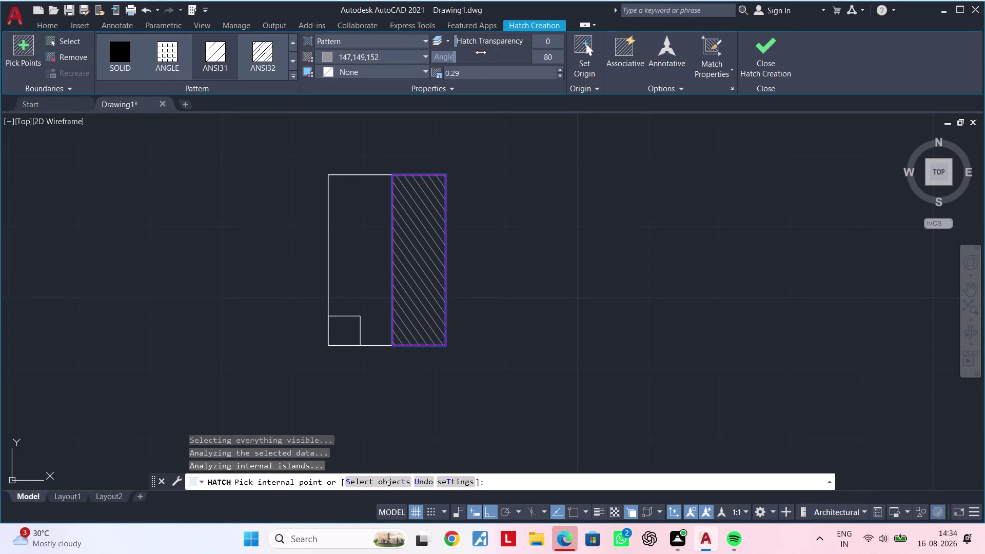
drag(481, 52, 489, 53)
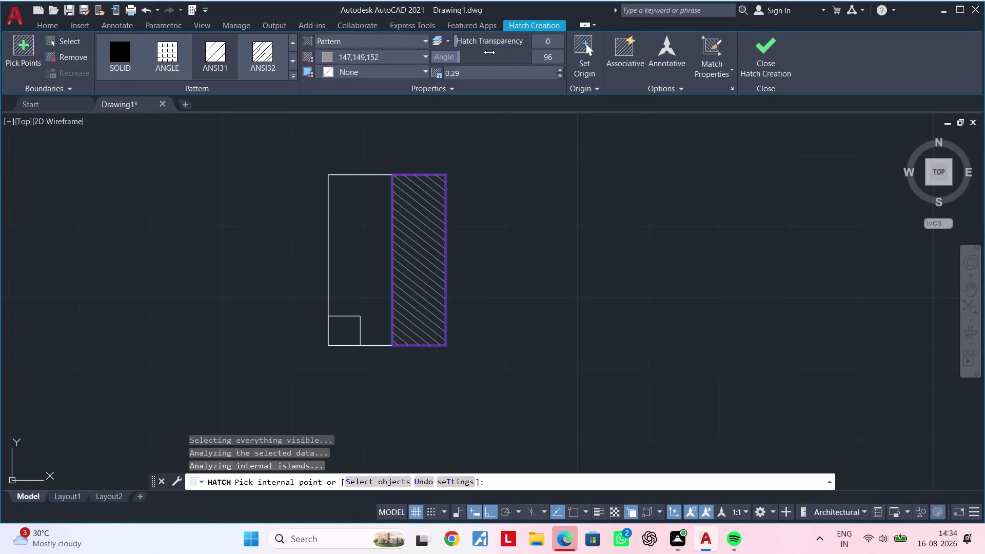
drag(489, 52, 486, 52)
key(Escape)
key(Escape)
middle_drag(475, 174, 557, 180)
key(Escape)
key(Escape)
key(Escape)
key(Escape)
key(Escape)
key(Escape)
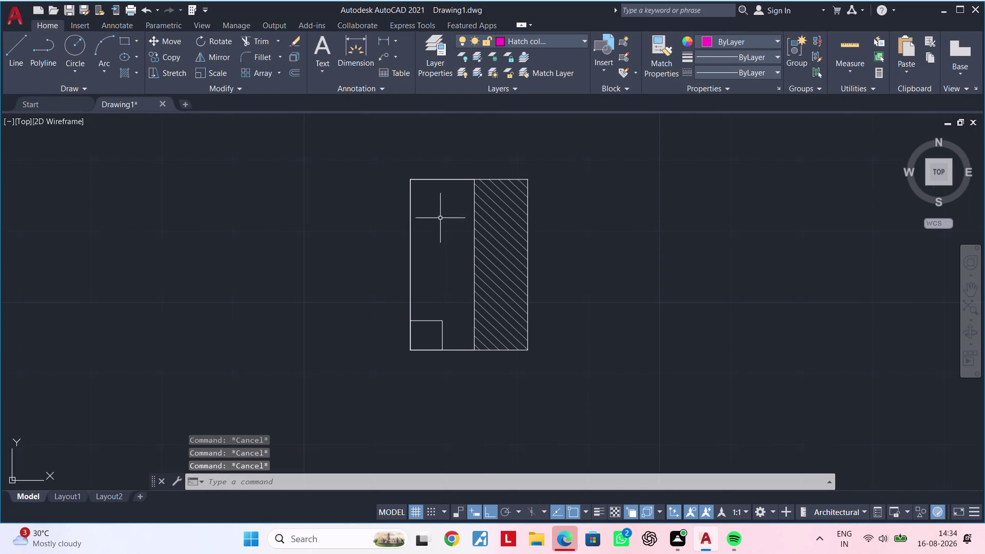
Keep Hatch color as the current layer.
key(Escape)
key(Escape)
click(497, 40)
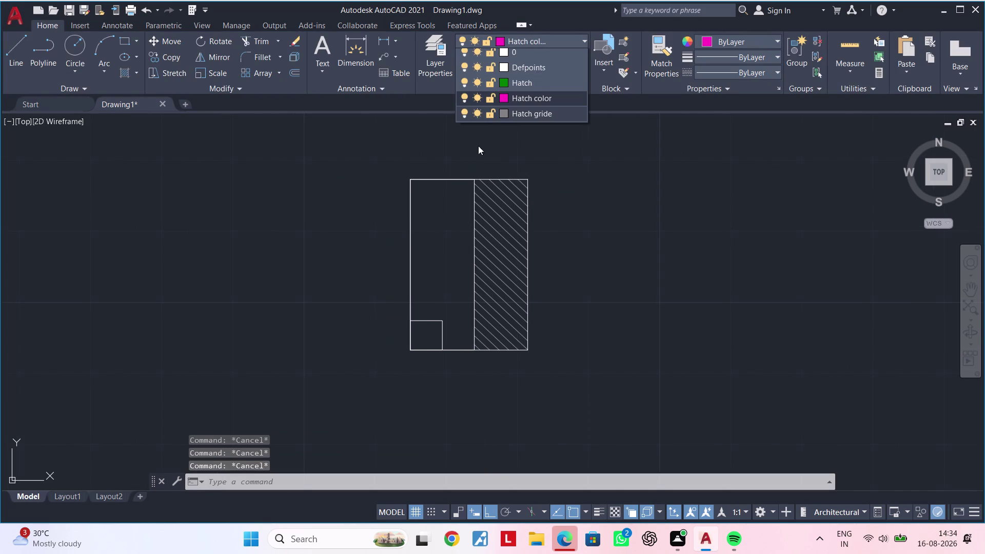
click(527, 102)
click(428, 238)
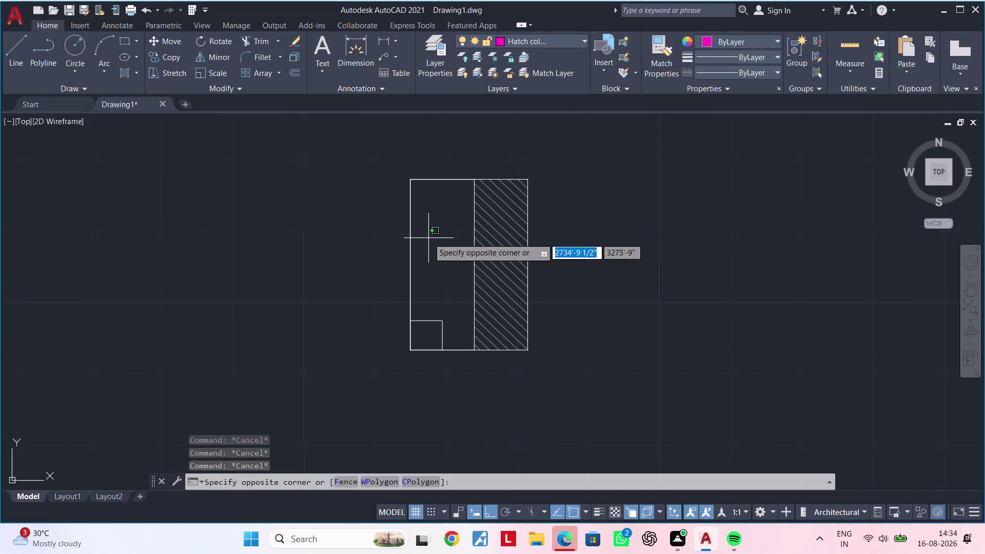
key(Escape)
key(Escape)
Start a SOLID hatch on the left strip, with Magenta as the current object colour.
text(h)
key(space)
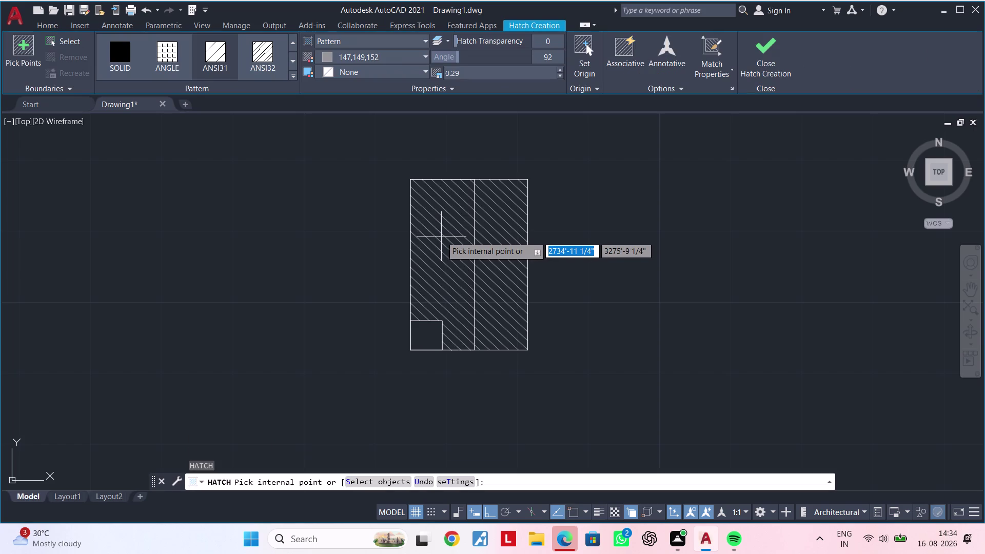
click(125, 53)
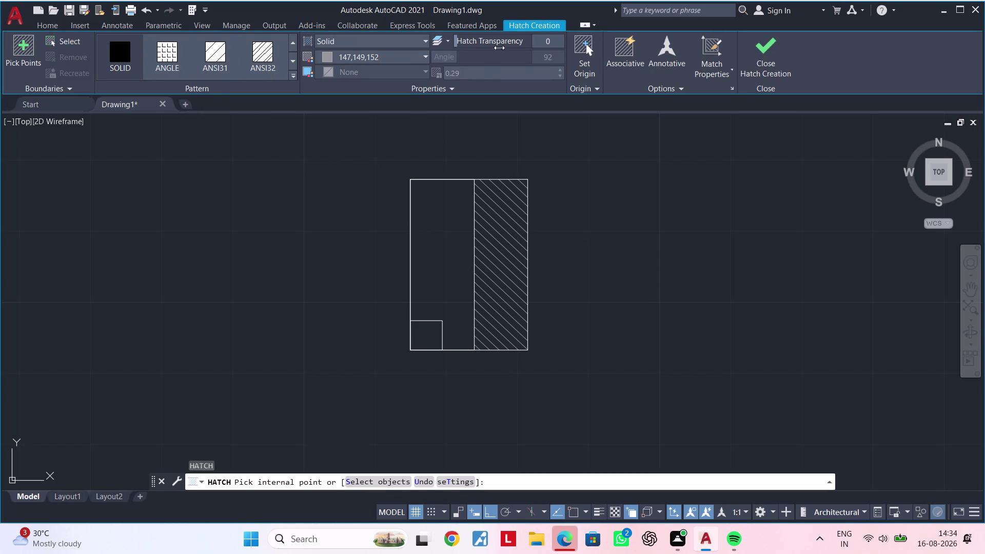
click(62, 23)
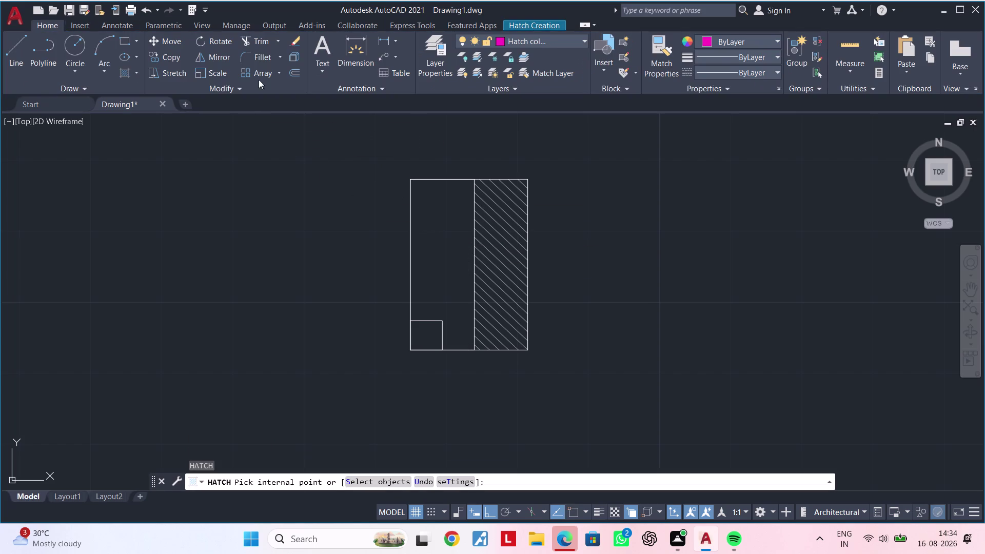
click(710, 42)
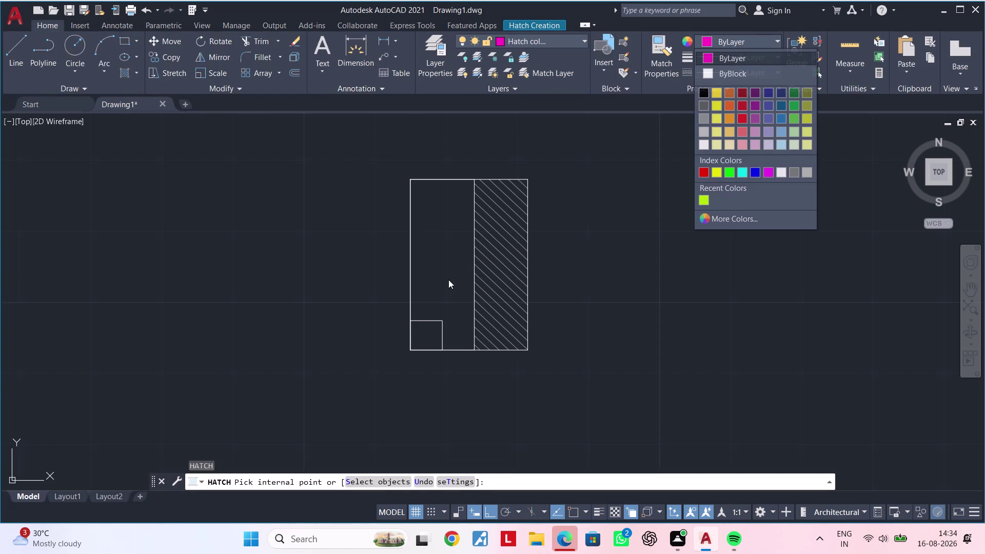
click(769, 172)
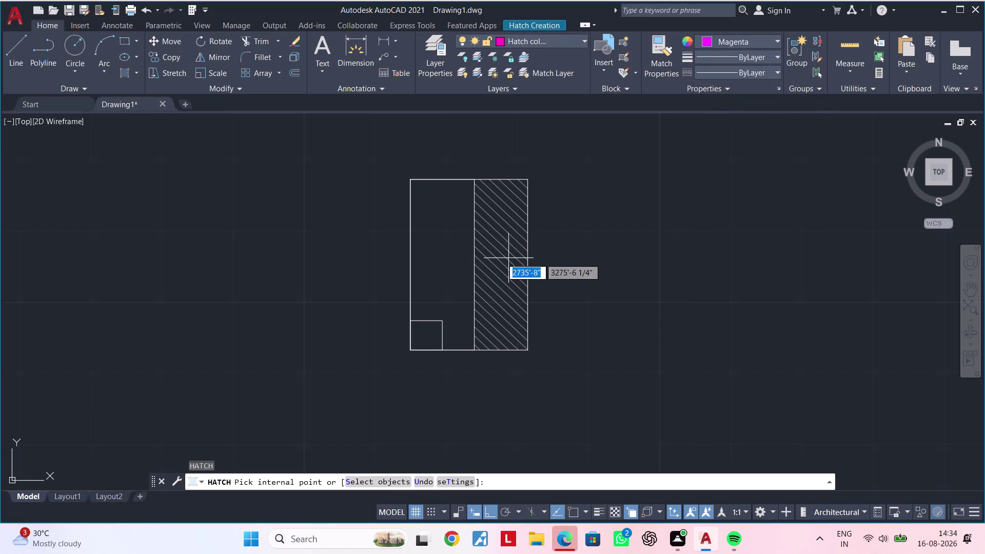
click(456, 248)
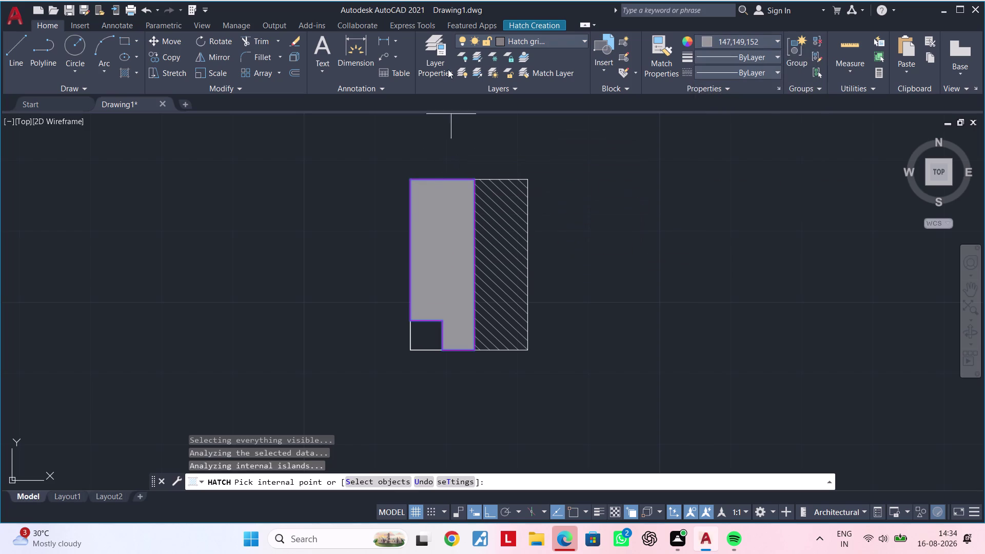
Fill the column's left strip with solid magenta.
click(543, 25)
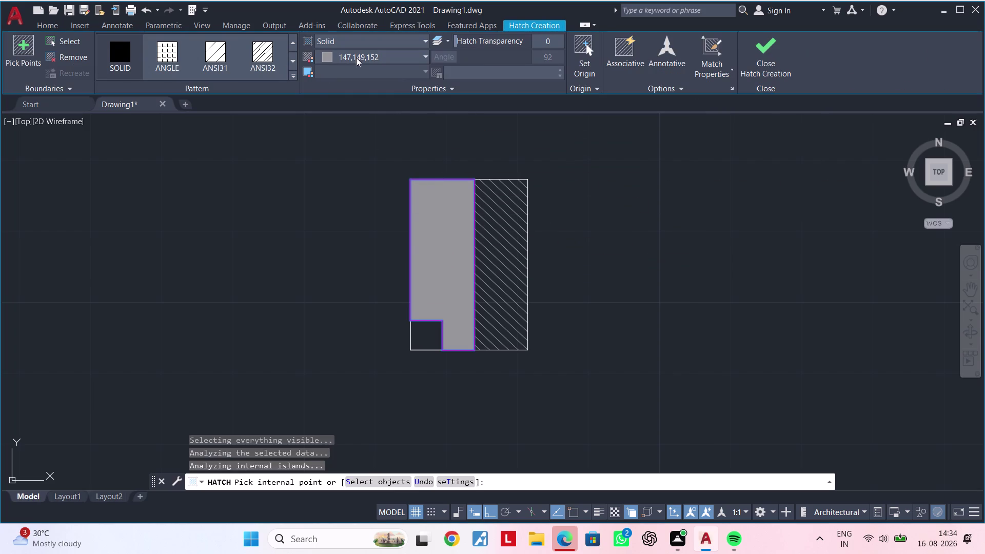
click(330, 58)
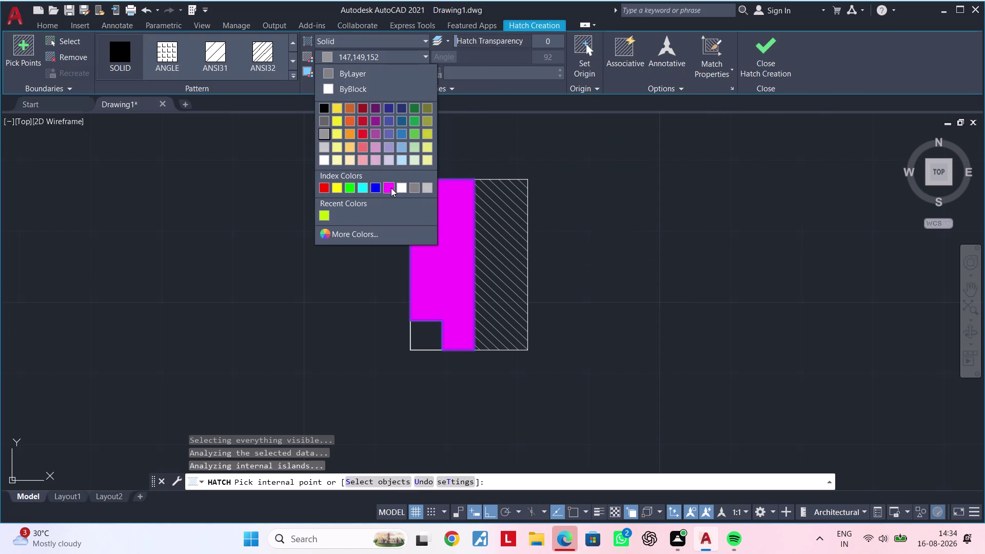
click(390, 188)
middle_drag(449, 276, 429, 224)
key(Escape)
key(Escape)
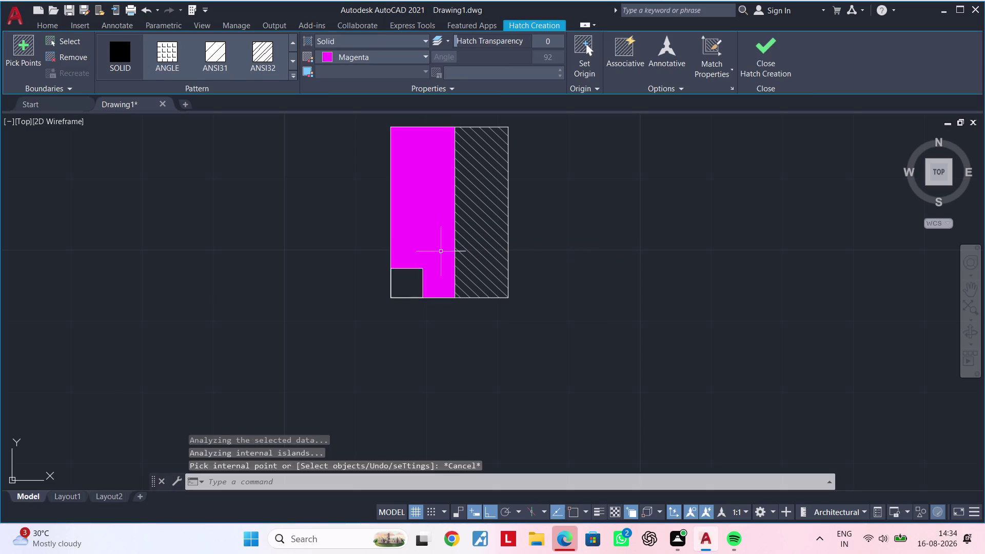
key(Escape)
key(Escape)
Fill the small corner square with solid grey.
key(h)
key(space)
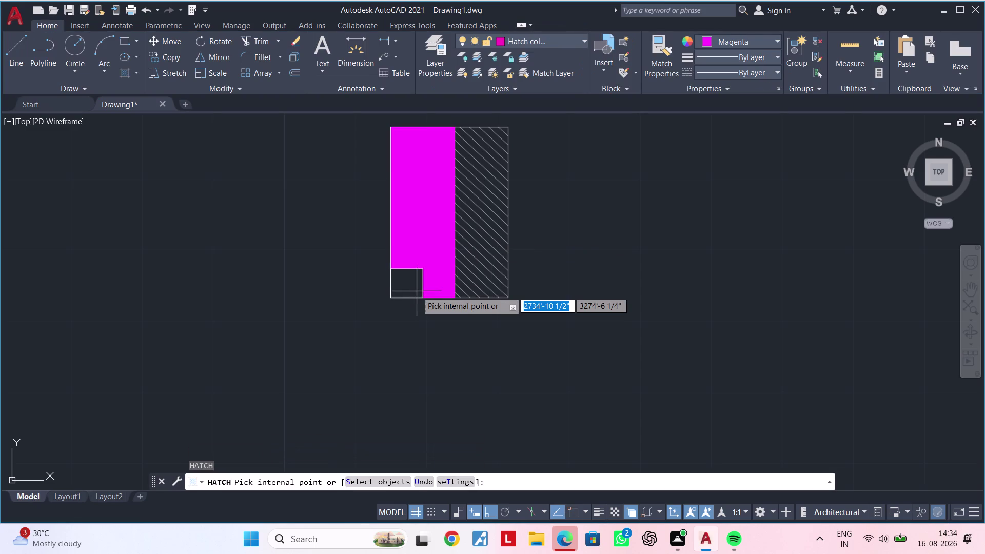
click(414, 287)
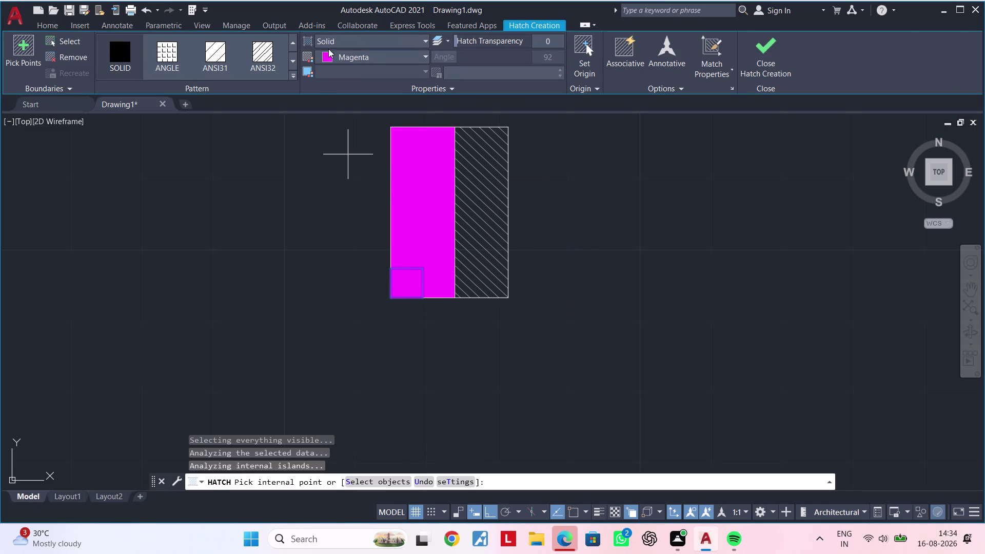
click(328, 59)
click(324, 122)
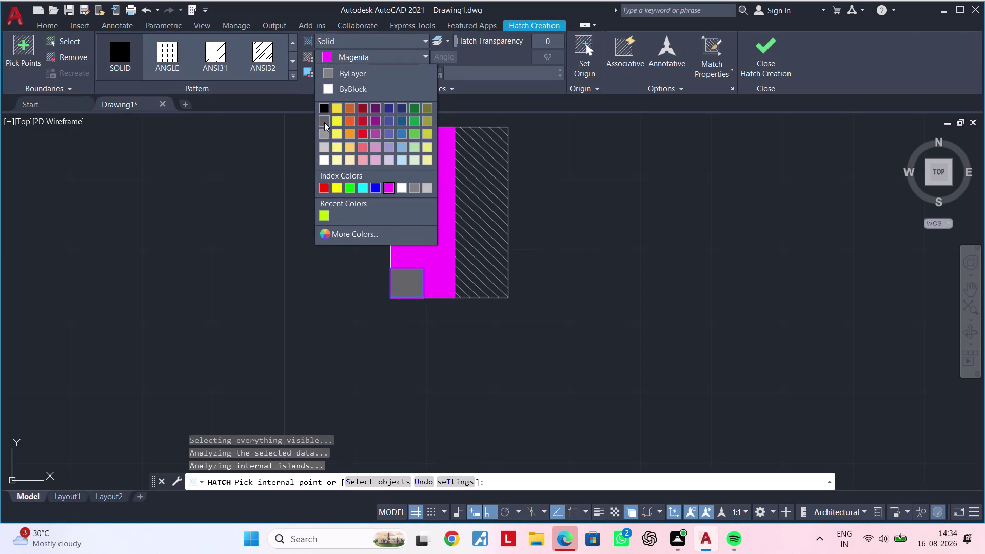
key(Escape)
scroll(down, 3)
key(Escape)
middle_drag(521, 256, 473, 285)
key(Escape)
key(Escape)
drag(479, 192, 471, 206)
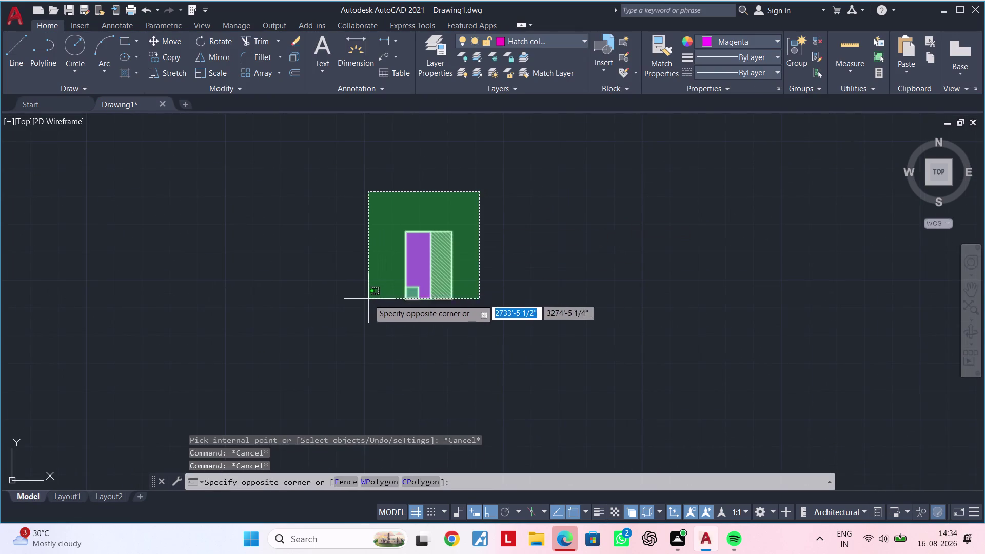
Select the magenta hatched column detail and start COPY from its corner base point.
click(364, 312)
key(Escape)
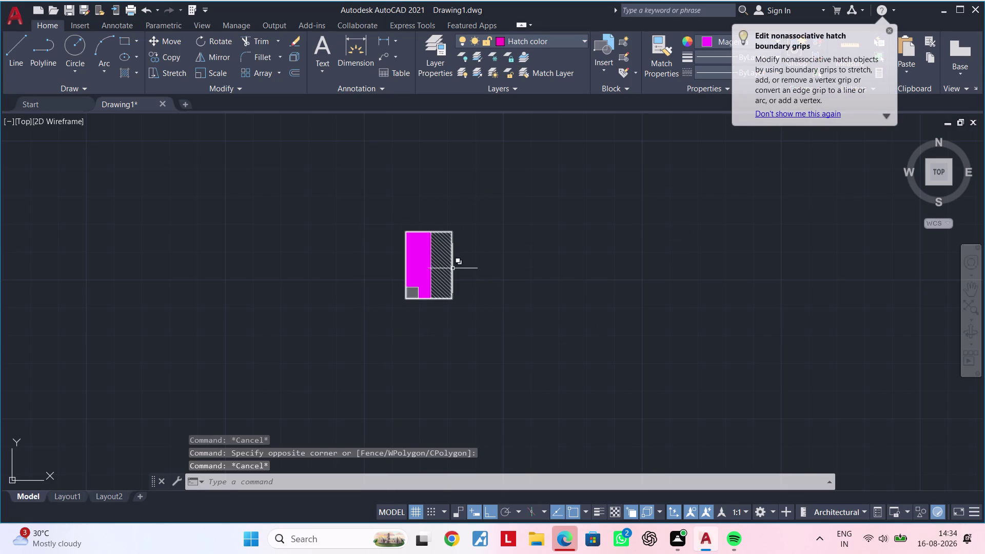
click(498, 188)
click(355, 322)
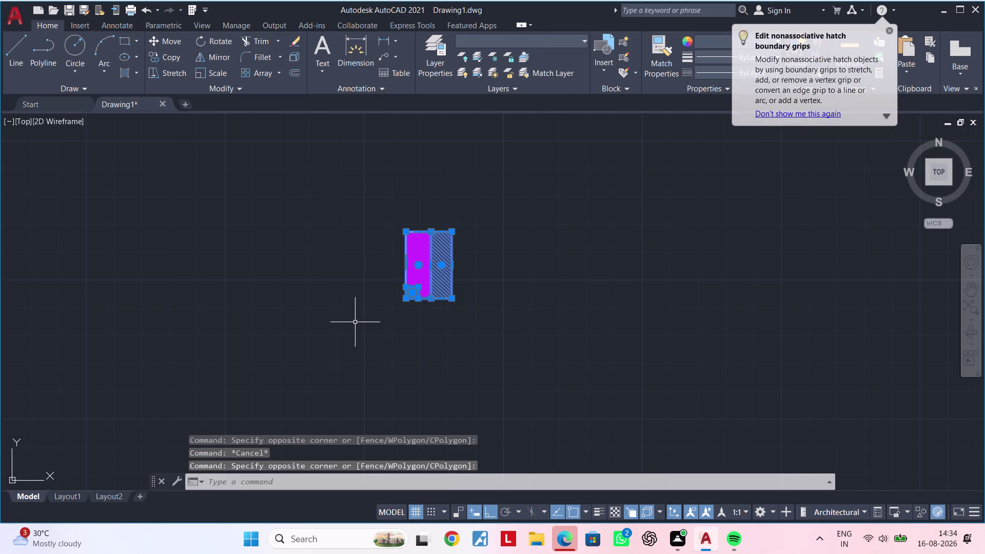
key(c)
key(o)
key(space)
scroll(up, 3)
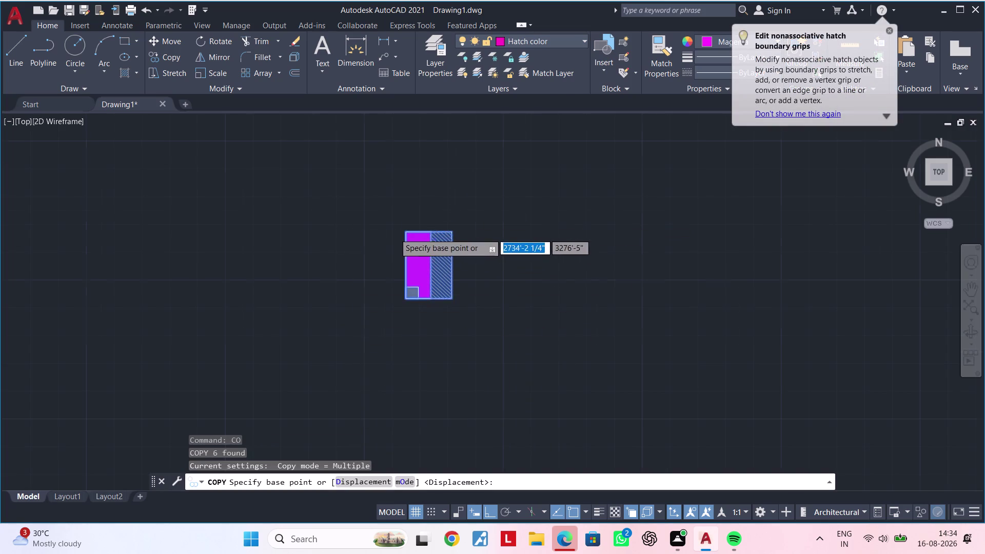
scroll(up, 3)
click(417, 403)
scroll(down, 3)
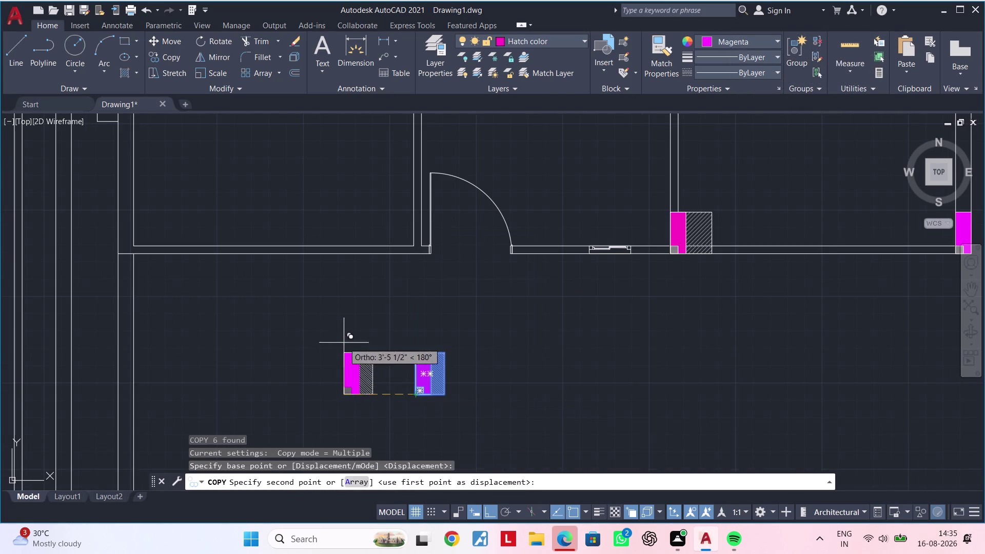
scroll(up, 3)
scroll(down, 3)
scroll(up, 3)
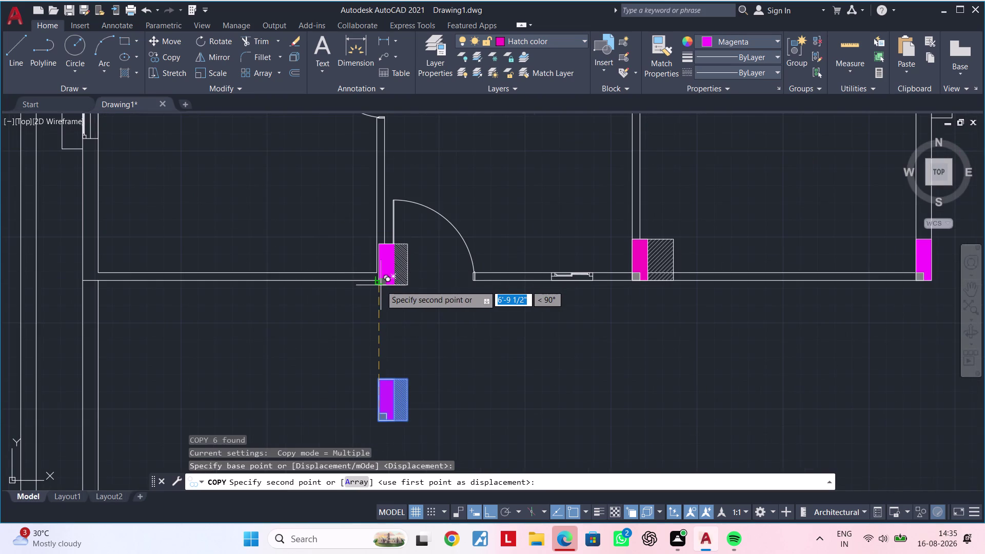
scroll(up, 3)
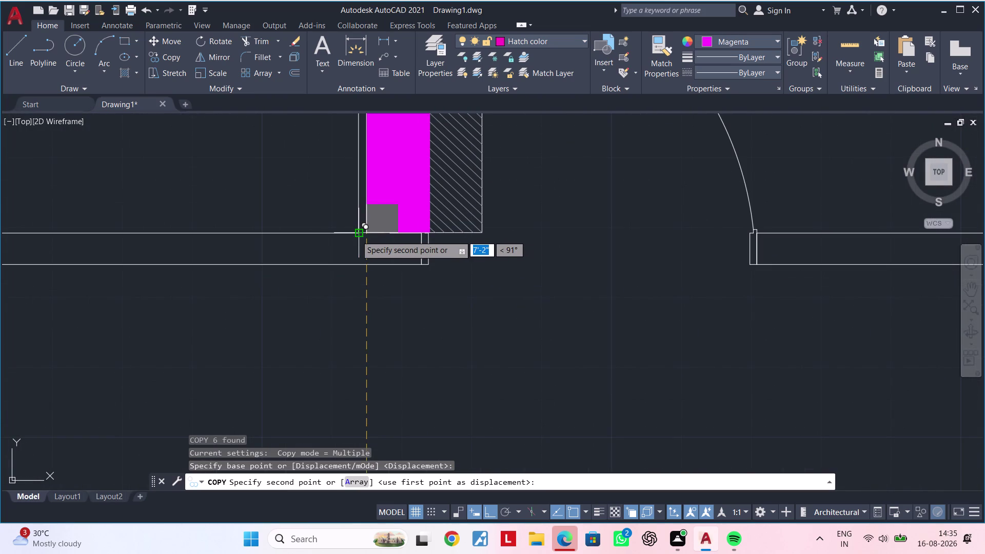
Drop the column copy at the wall corner beside the door and end the command.
middle_drag(353, 236, 342, 329)
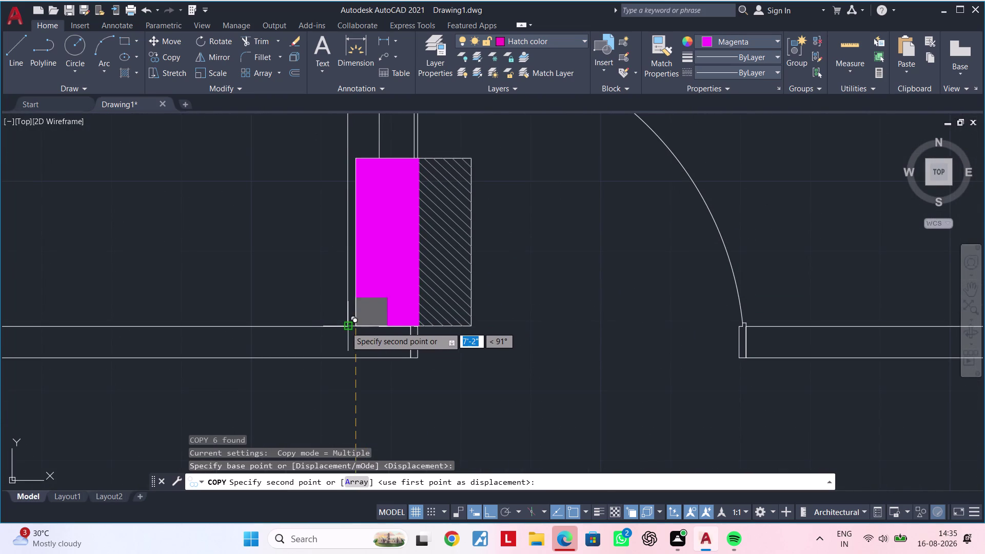
click(298, 326)
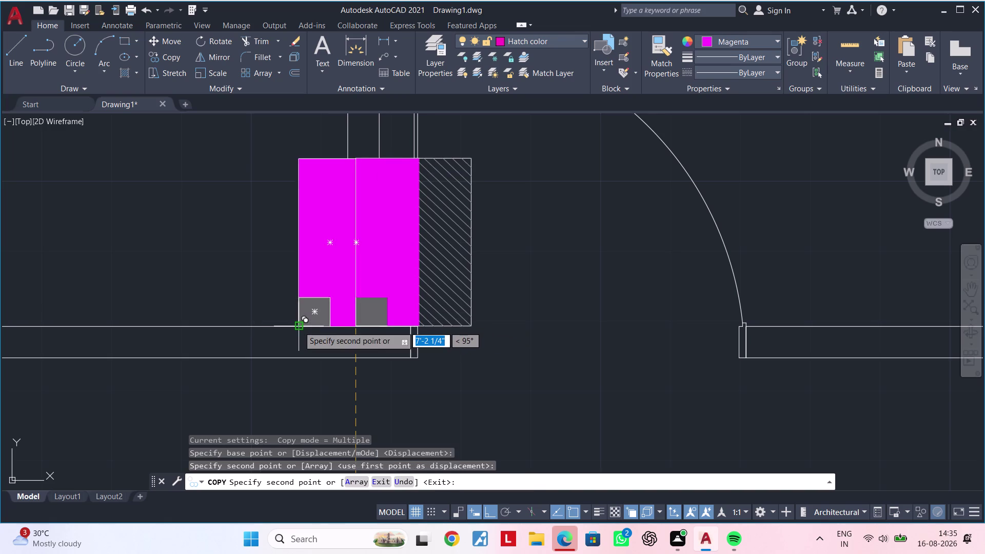
scroll(down, 3)
key(Escape)
key(Escape)
middle_drag(322, 331, 302, 383)
key(Escape)
key(Escape)
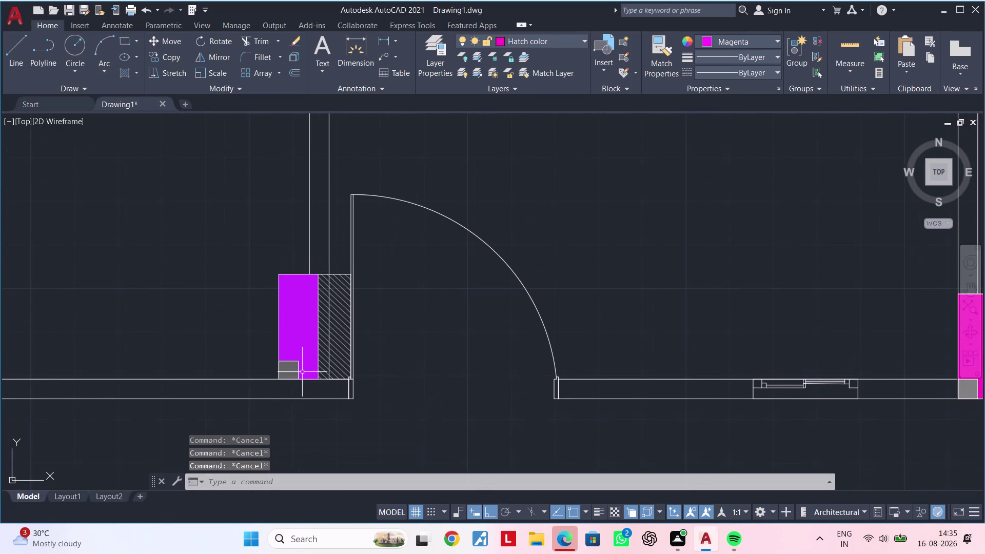
key(Escape)
key(Escape)
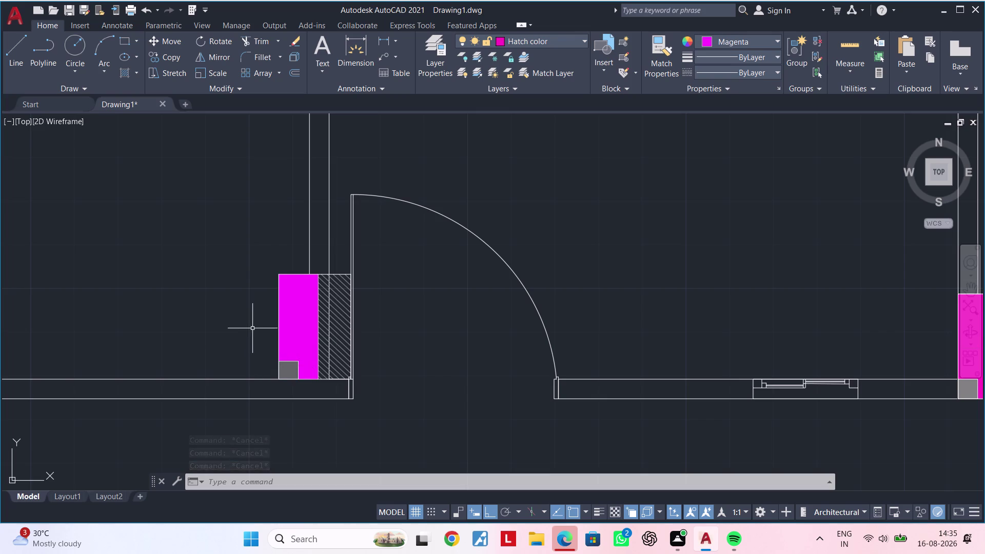
Select the door-side column detail and attempt a first move, then cancel it.
middle_drag(253, 328, 216, 371)
scroll(up, 3)
scroll(down, 3)
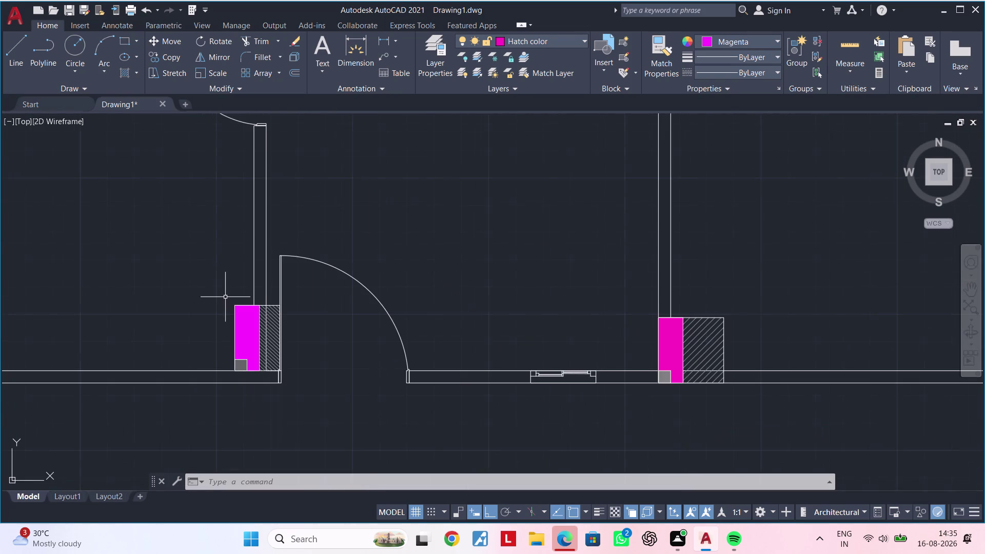
middle_drag(225, 297, 223, 292)
drag(213, 272, 221, 289)
click(307, 393)
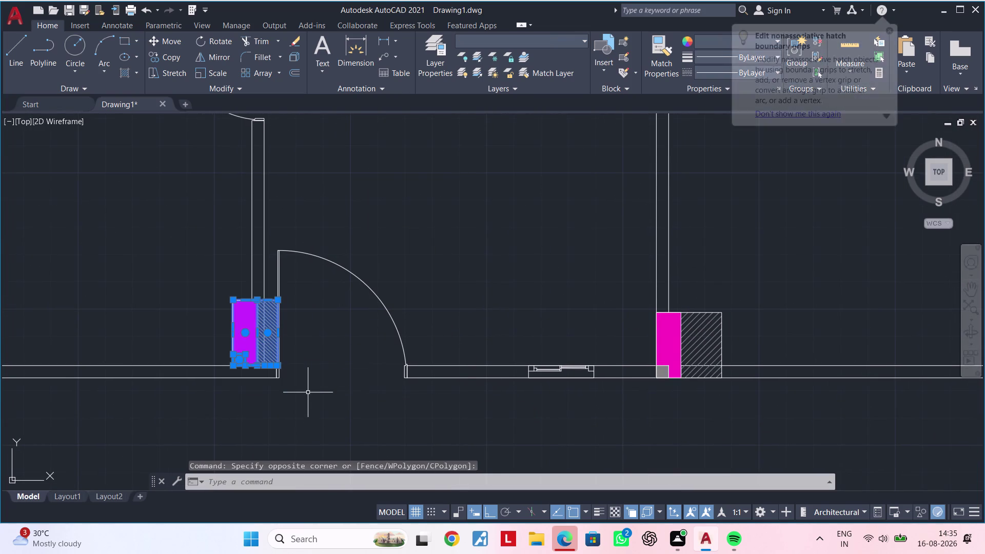
middle_drag(307, 392, 328, 370)
scroll(up, 3)
middle_drag(296, 362, 380, 364)
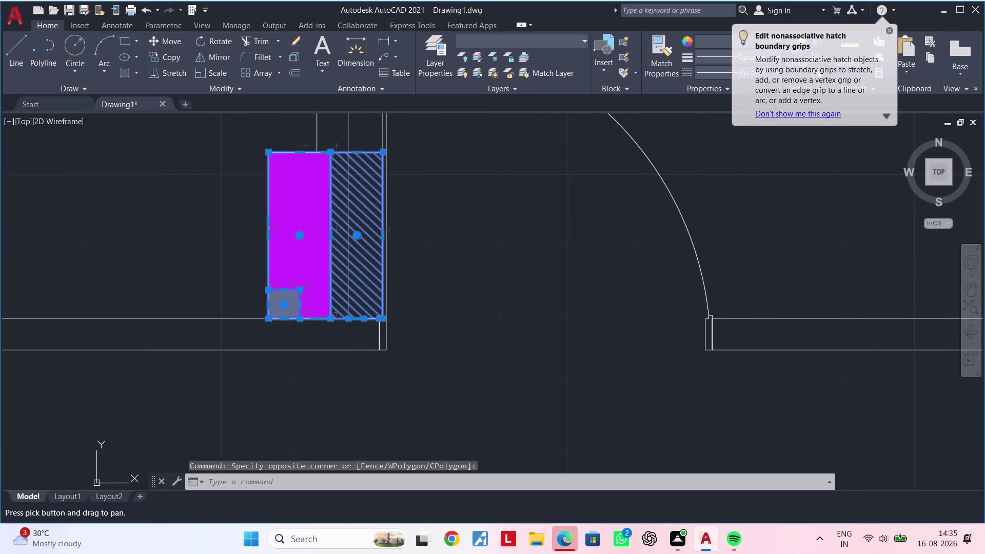
text(m)
key(space)
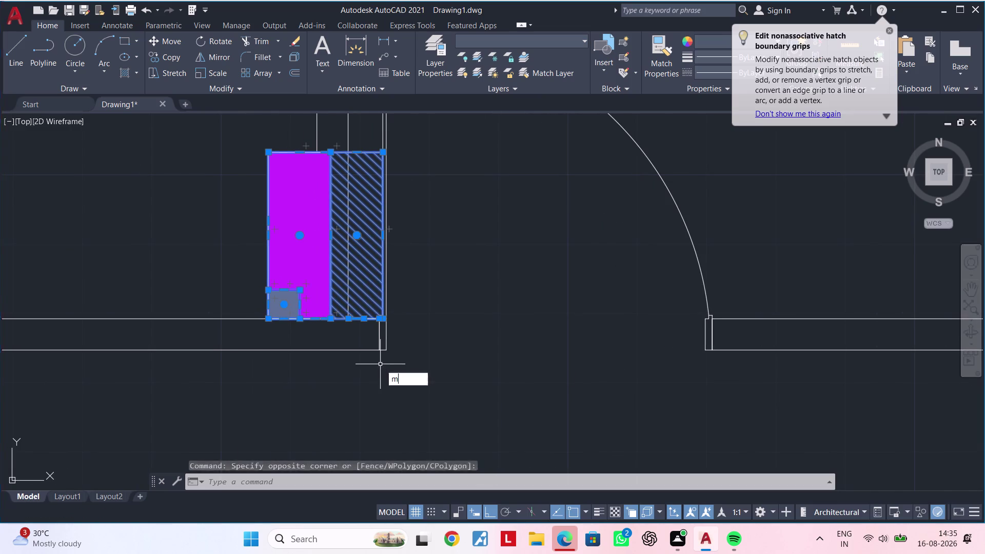
click(333, 155)
click(344, 154)
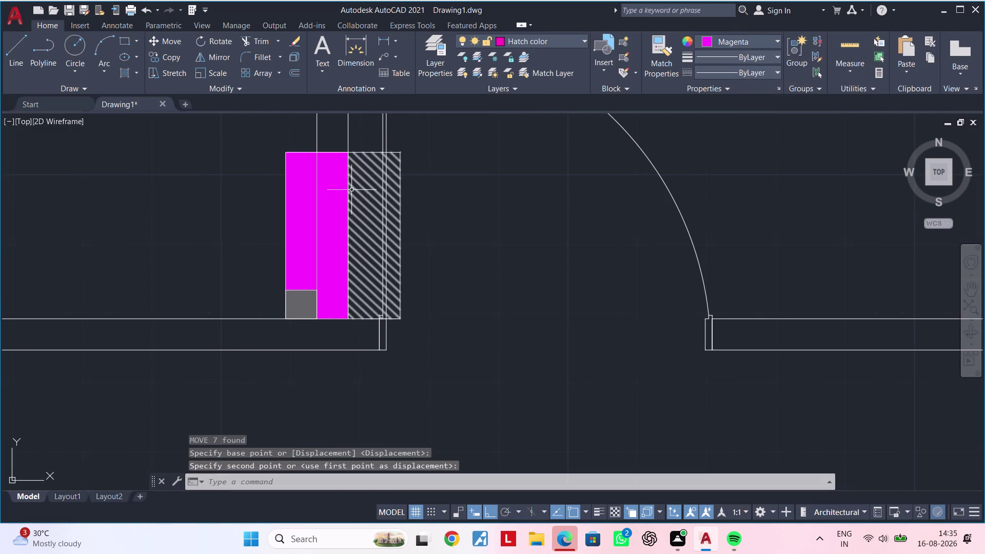
key(Escape)
Move the door-side column detail by its bottom corner onto the wall corner.
drag(271, 131, 276, 135)
click(412, 327)
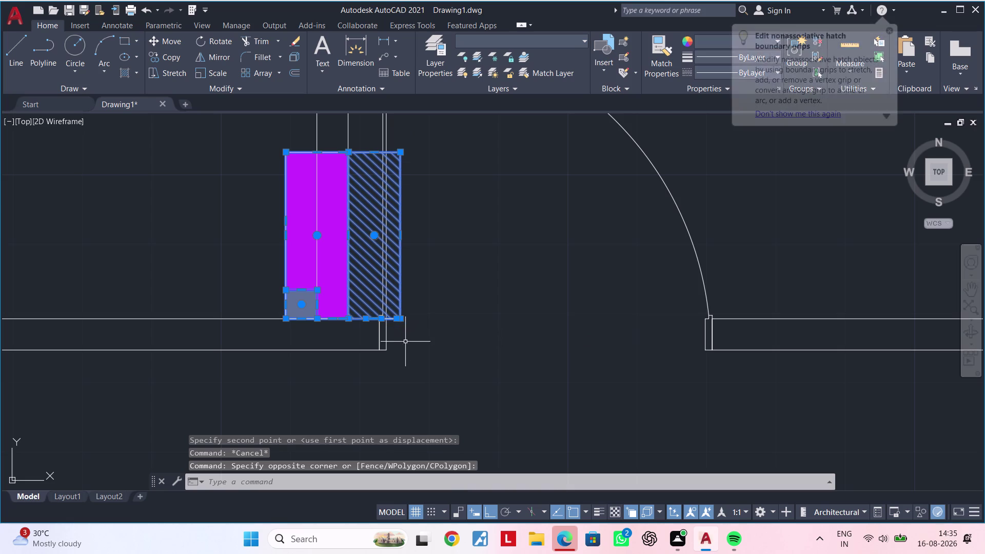
text(m)
key(space)
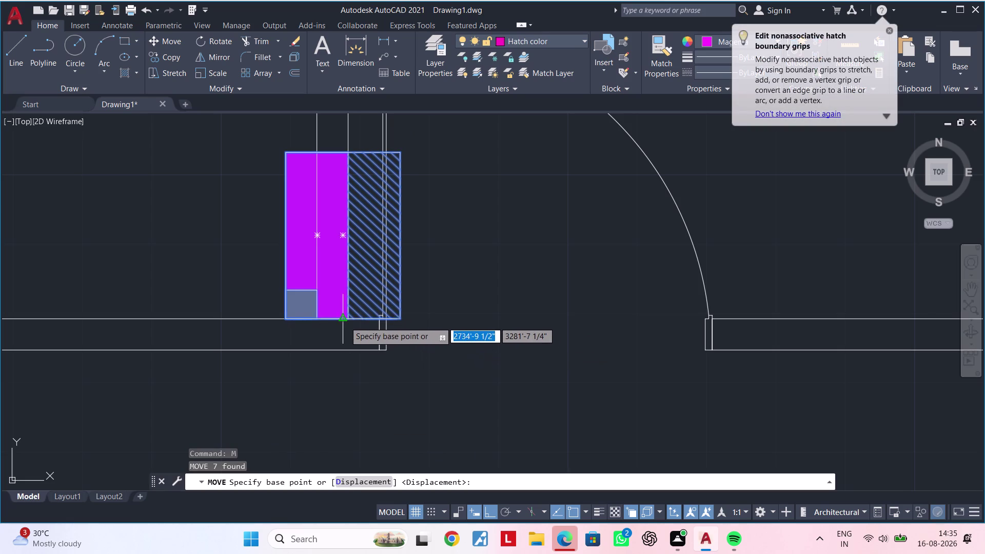
scroll(up, 3)
click(341, 319)
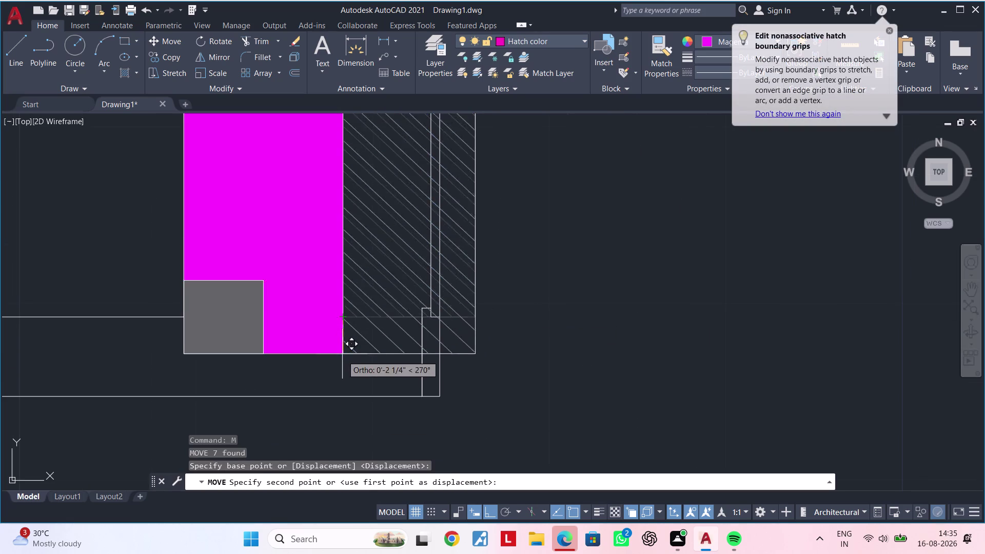
click(340, 397)
scroll(down, 3)
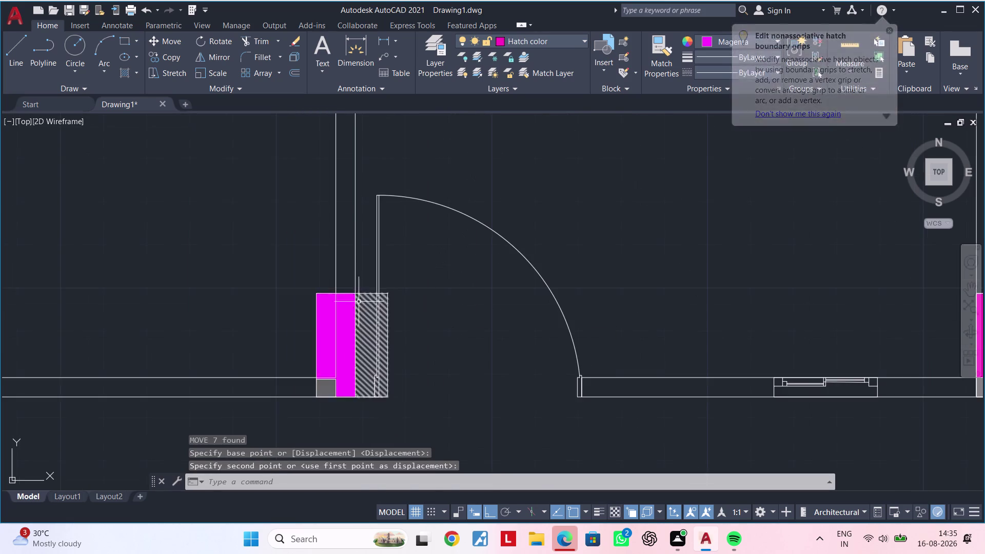
scroll(up, 3)
key(Escape)
key(Escape)
Mirror the spare column detail below the plan across a two-point mirror line.
scroll(down, 3)
middle_drag(373, 307, 435, 292)
key(Escape)
scroll(down, 3)
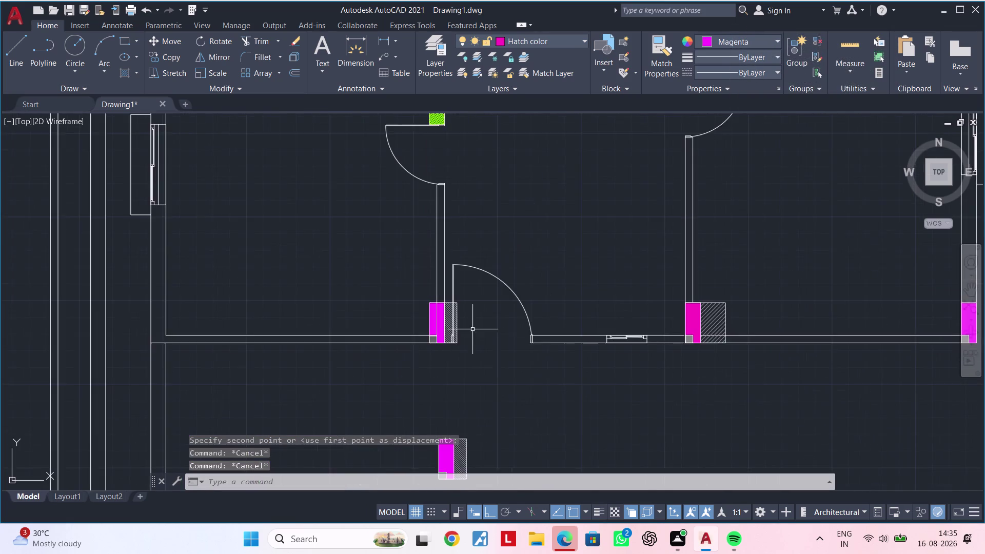
middle_drag(472, 329, 429, 238)
key(Escape)
middle_drag(454, 327, 461, 299)
key(Escape)
click(454, 296)
click(373, 377)
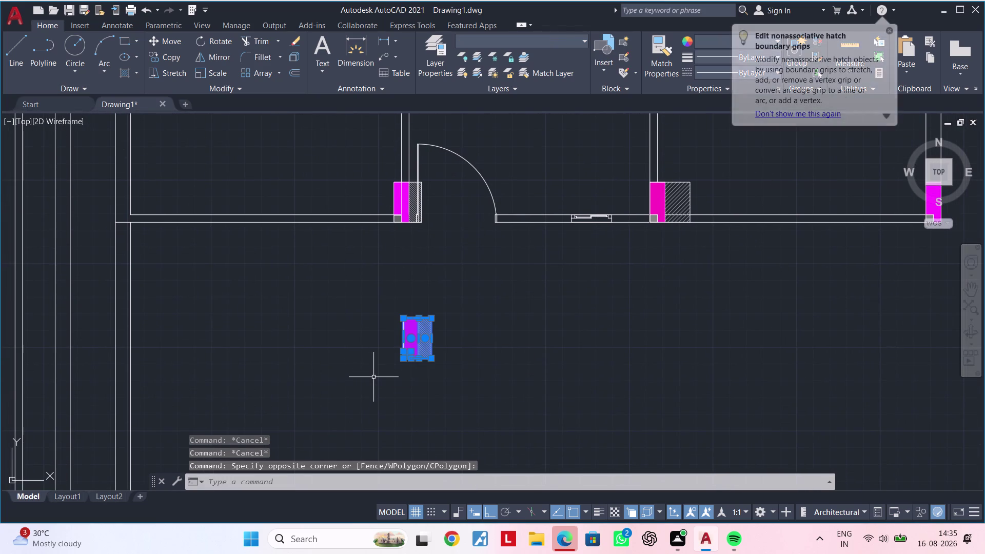
text(mi)
key(space)
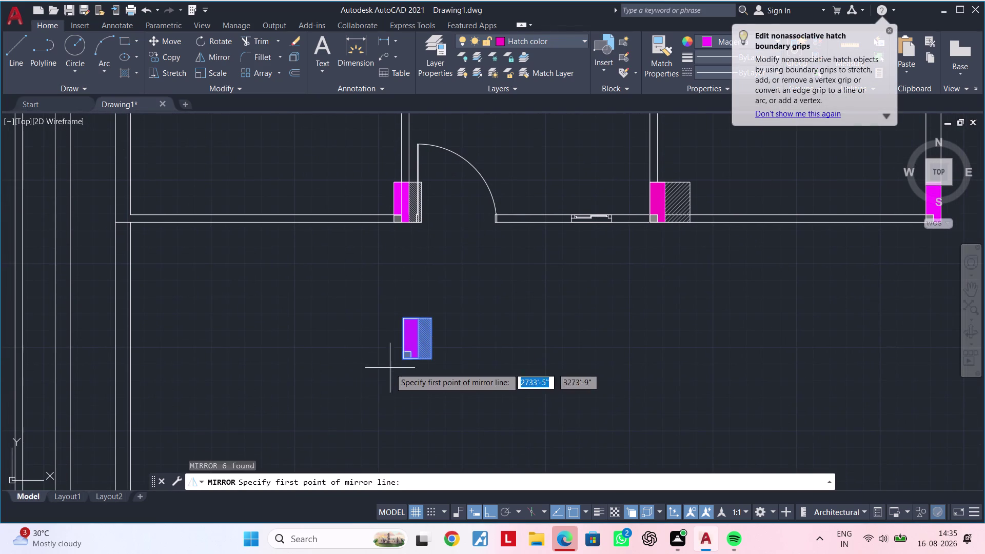
click(452, 326)
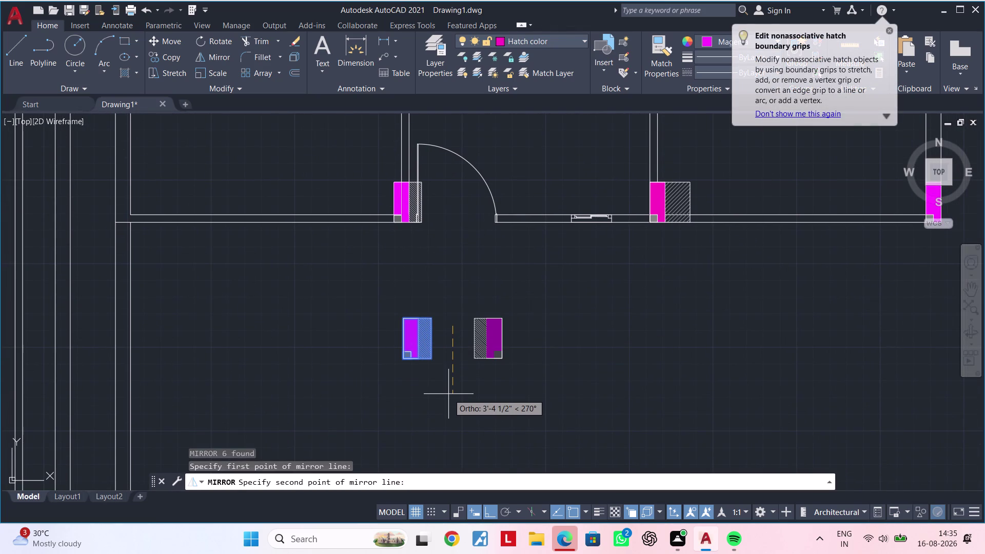
click(448, 394)
drag(467, 441, 448, 394)
Keep the original spare detail, then select the mirrored copy for copying.
key(Escape)
click(537, 295)
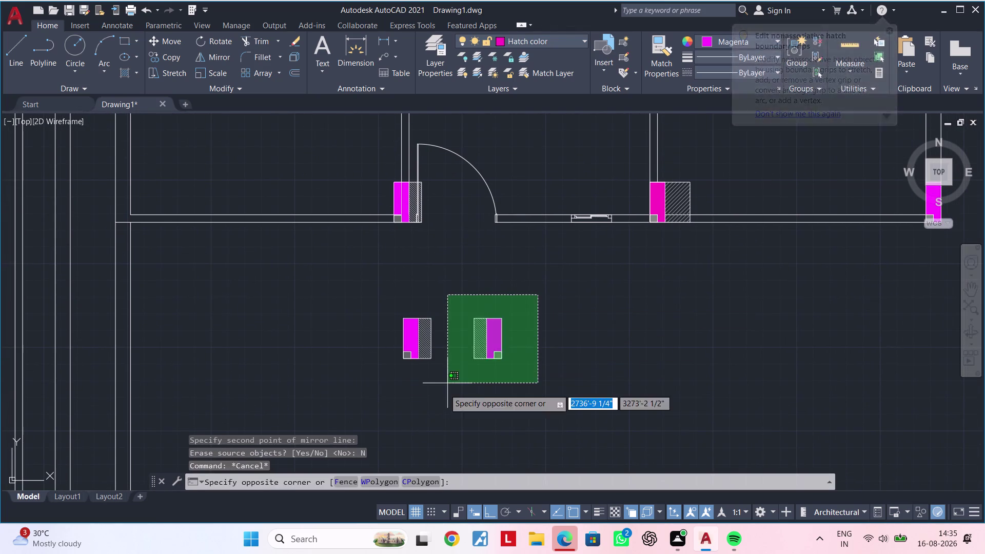
click(437, 404)
key(c)
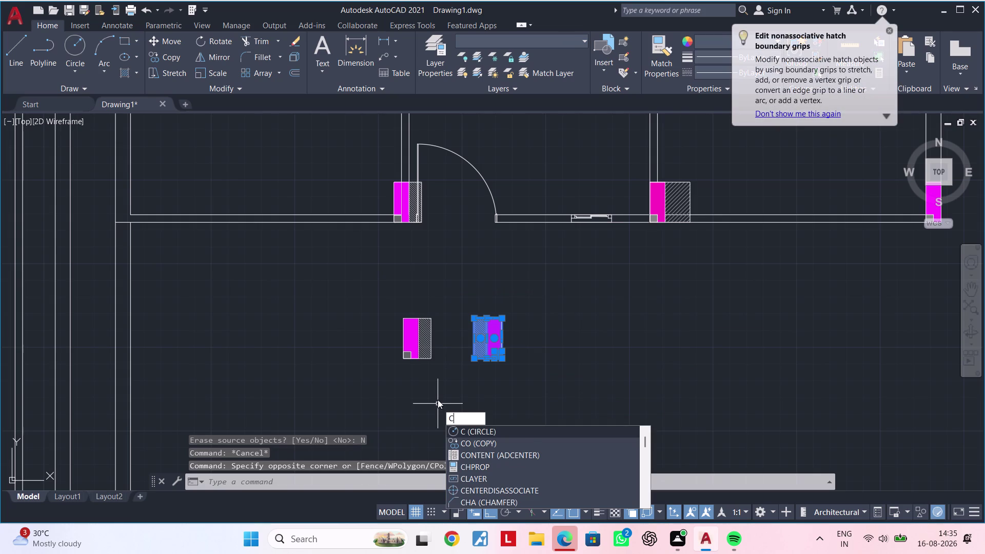
text(o)
key(space)
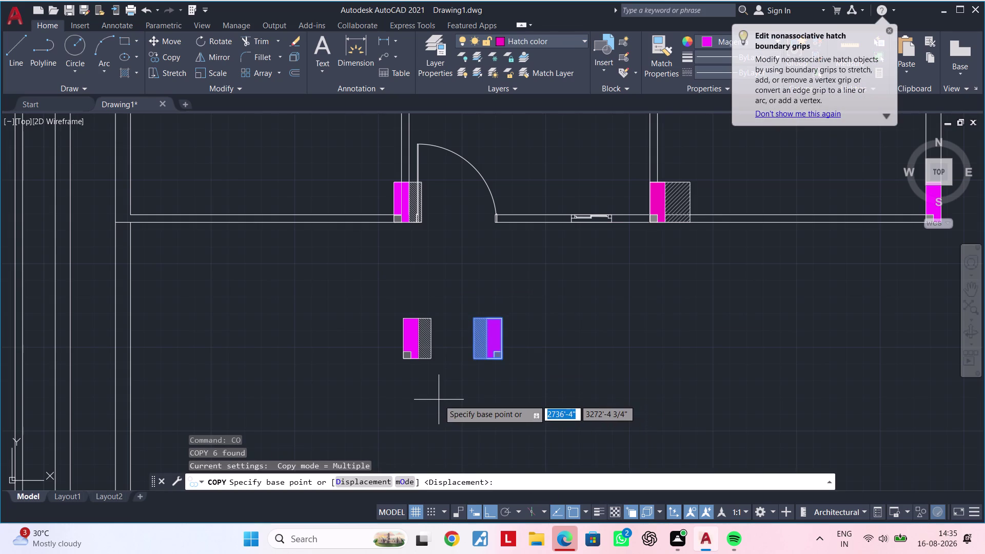
Copy the mirrored detail from its base point onto the left wall column.
click(487, 357)
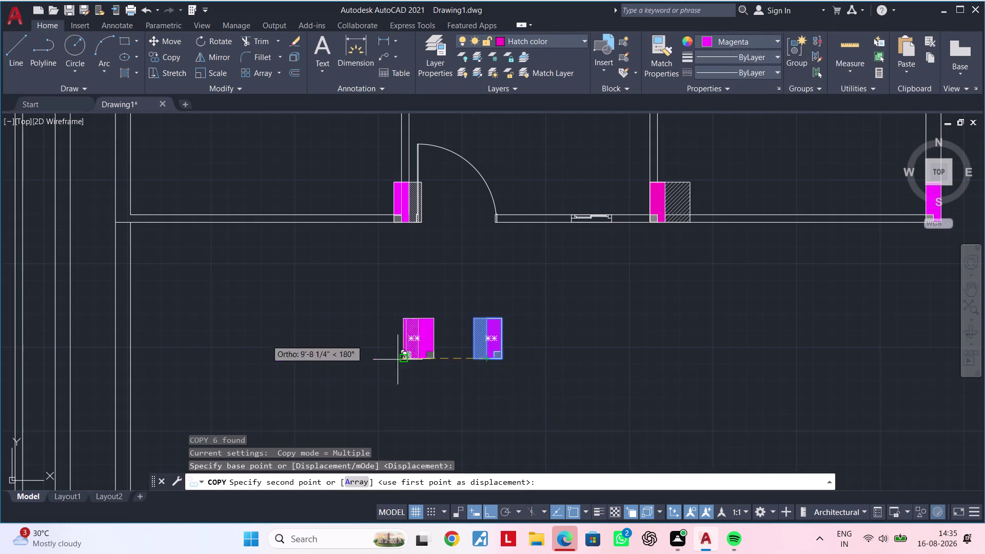
middle_drag(218, 311, 423, 351)
click(318, 264)
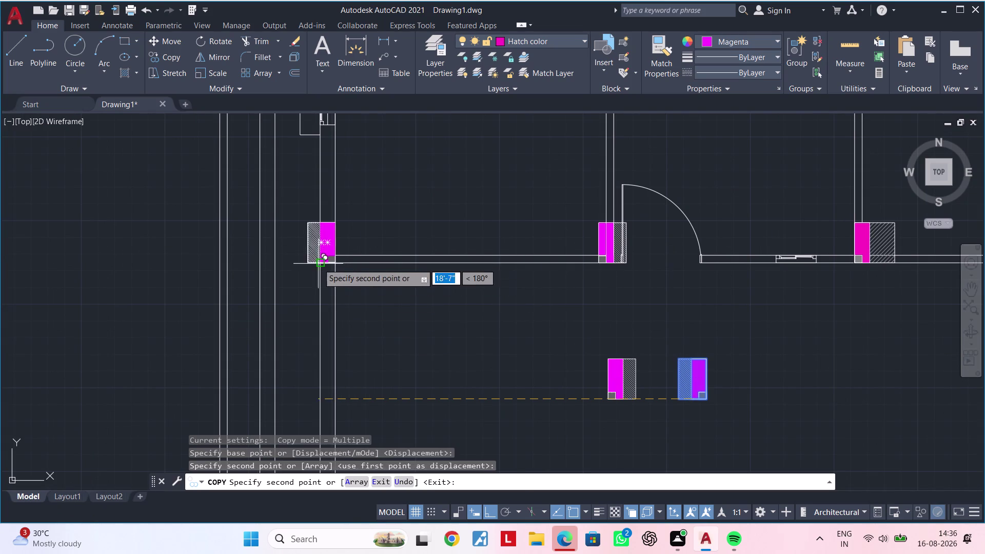
scroll(down, 3)
key(Escape)
key(Escape)
middle_drag(389, 304, 366, 315)
key(Escape)
key(Escape)
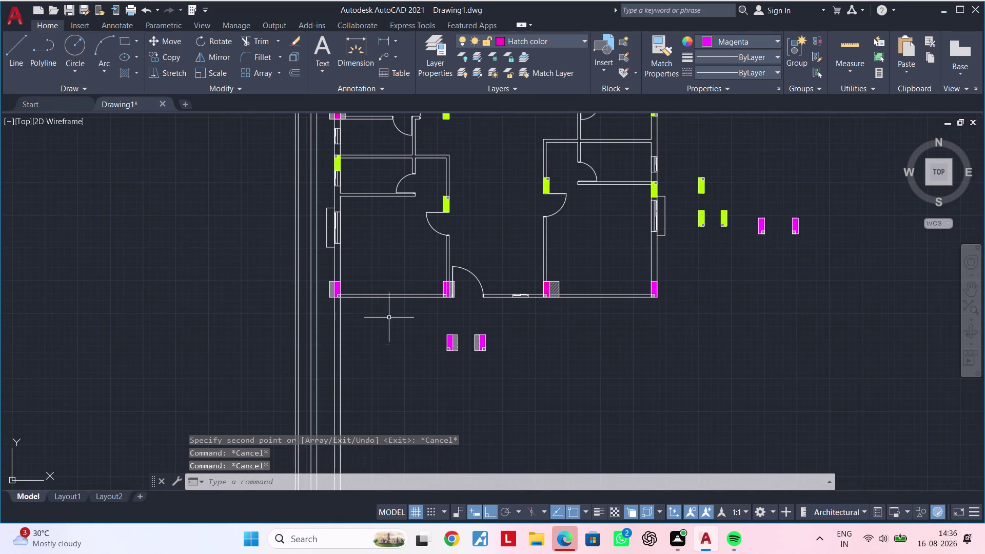
Erase the spare column details left below the floor plan.
scroll(down, 3)
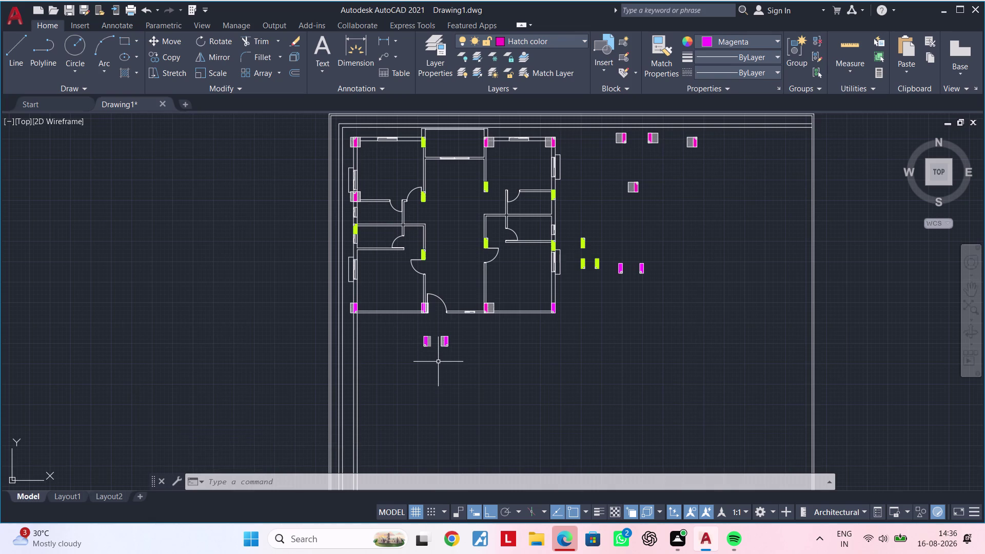
key(Escape)
middle_drag(438, 362, 432, 371)
key(Escape)
key(Escape)
click(451, 338)
click(393, 366)
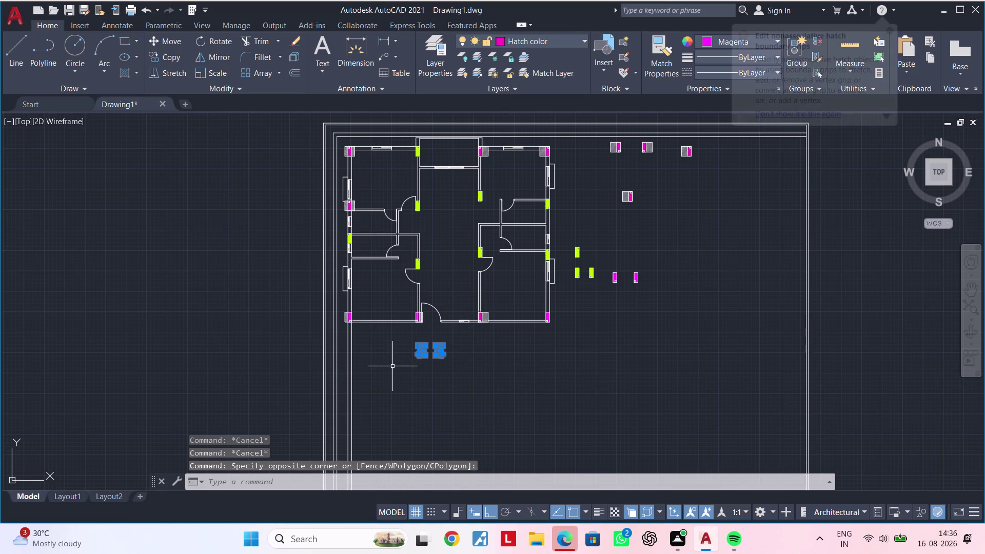
key(Delete)
Erase the leftover details to the right and top-right of the plan.
middle_drag(431, 366, 415, 420)
middle_drag(597, 385, 561, 420)
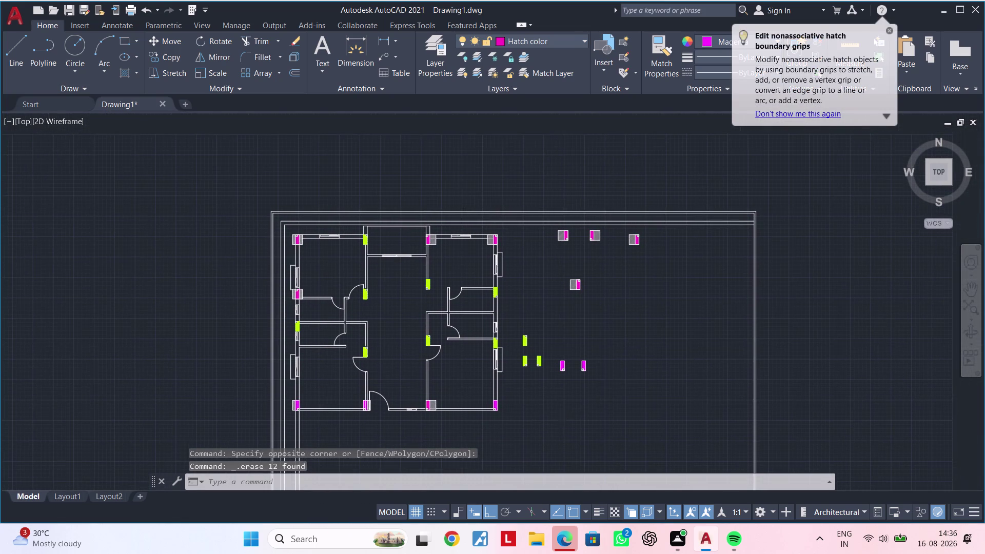
click(616, 375)
click(523, 328)
key(Delete)
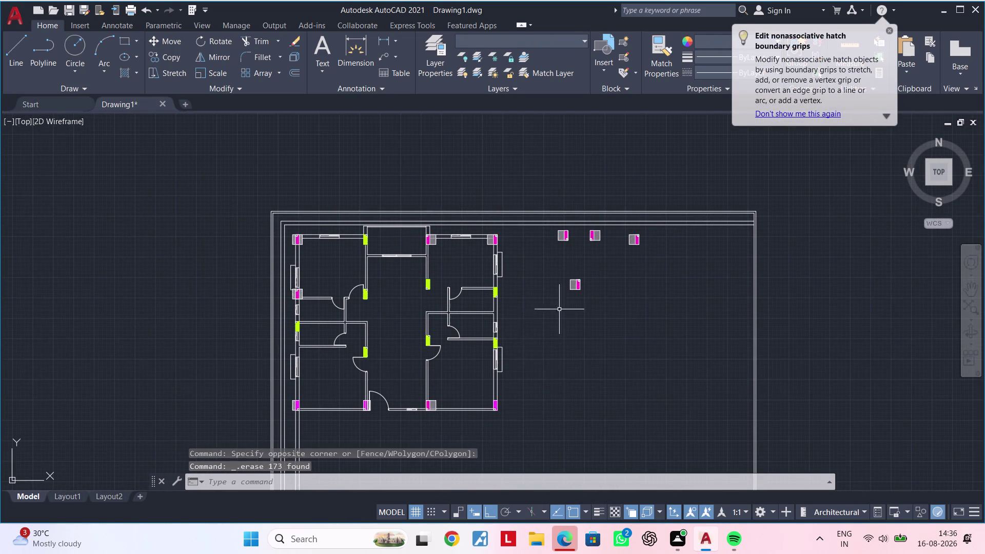
middle_drag(564, 341, 552, 404)
click(660, 305)
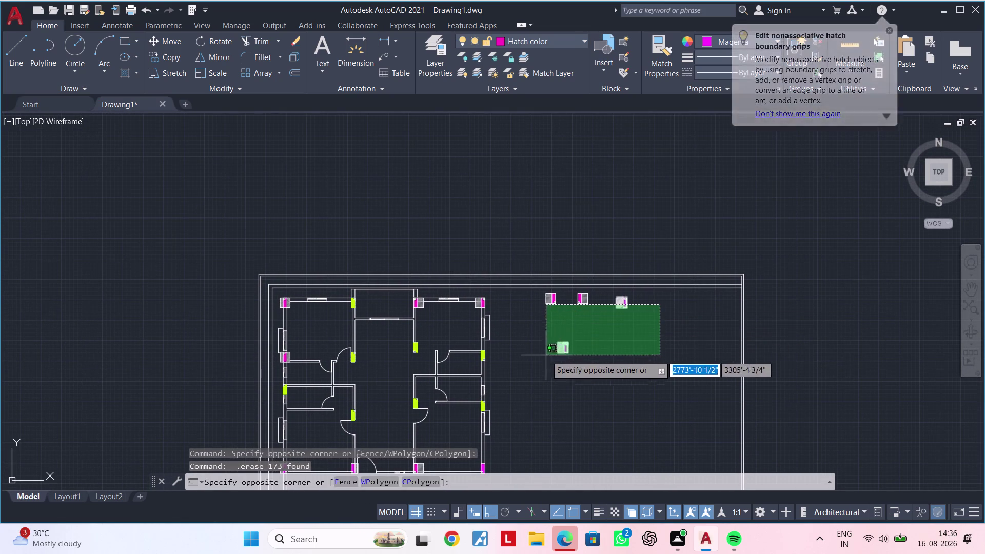
click(544, 357)
key(Delete)
Erase the last remaining leftover details, completing twenty erased objects.
middle_drag(569, 340, 556, 400)
scroll(up, 3)
scroll(up, 3)
click(681, 304)
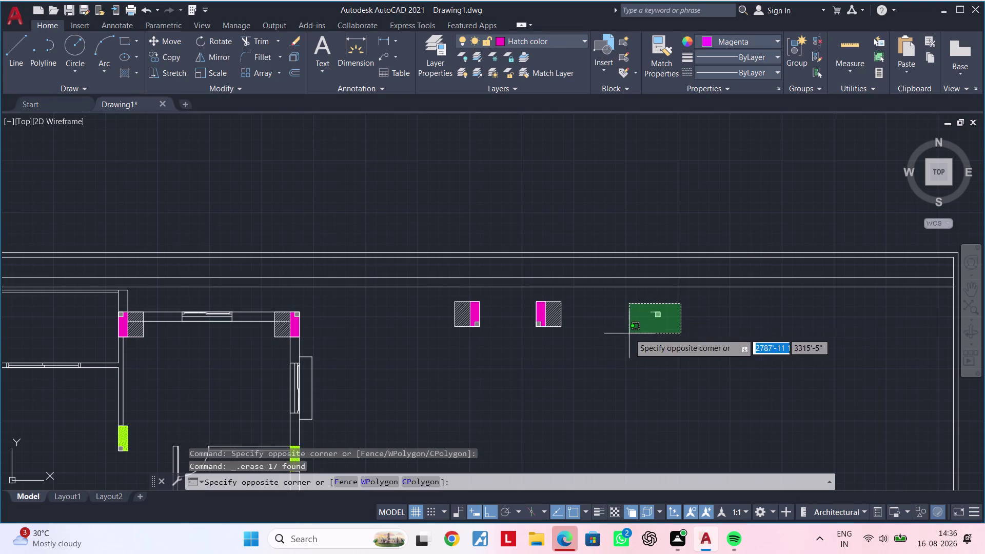
click(622, 341)
key(Delete)
click(594, 301)
click(447, 339)
key(Delete)
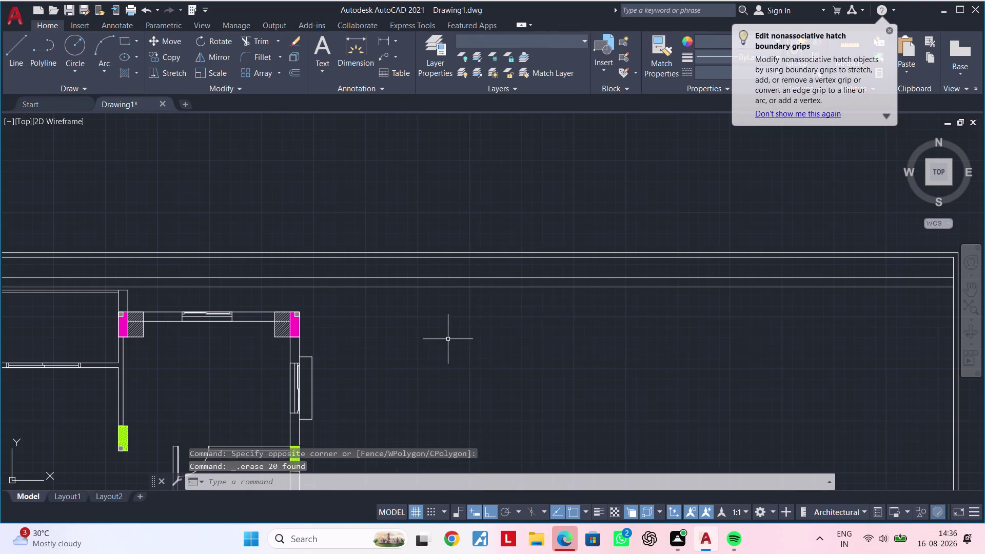
Zoom and pan to centre the whole plan with its magenta and green columns.
scroll(down, 3)
middle_drag(450, 352, 614, 314)
scroll(up, 3)
middle_drag(548, 323, 729, 311)
middle_drag(534, 314, 588, 299)
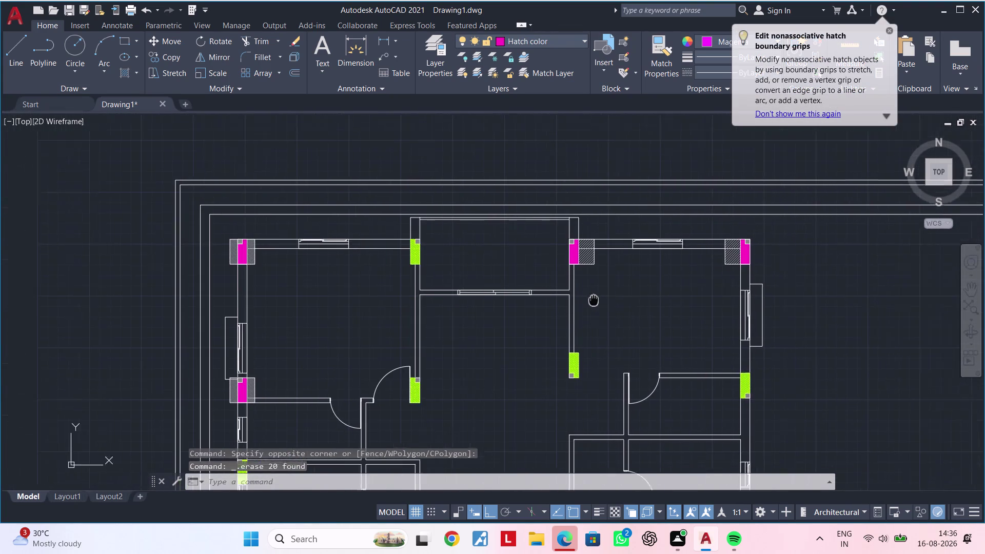
middle_drag(588, 300, 616, 294)
scroll(down, 3)
middle_drag(620, 302, 524, 274)
middle_drag(474, 351, 527, 269)
middle_drag(496, 317, 508, 273)
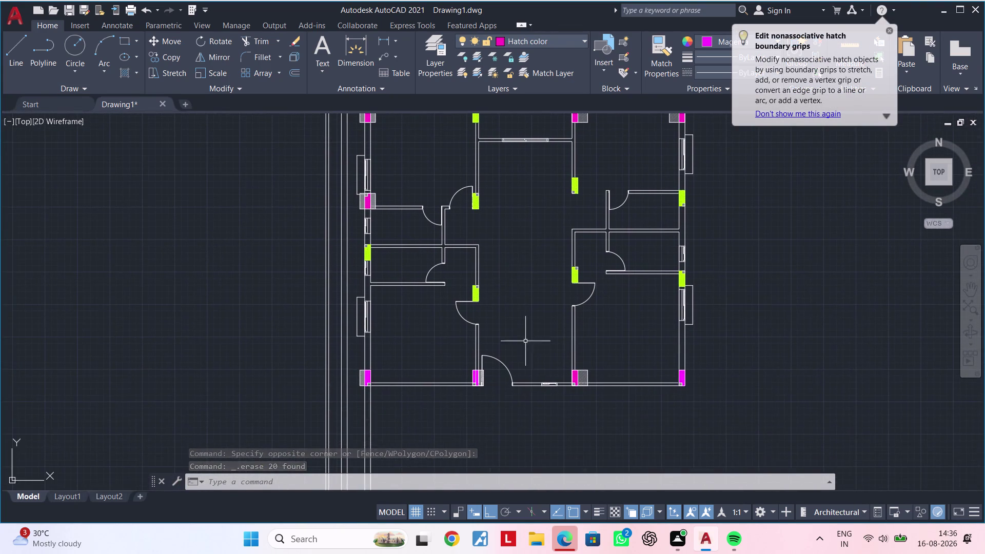
key(Escape)
key(Escape)
middle_drag(498, 411, 527, 419)
key(Escape)
key(Escape)
scroll(up, 3)
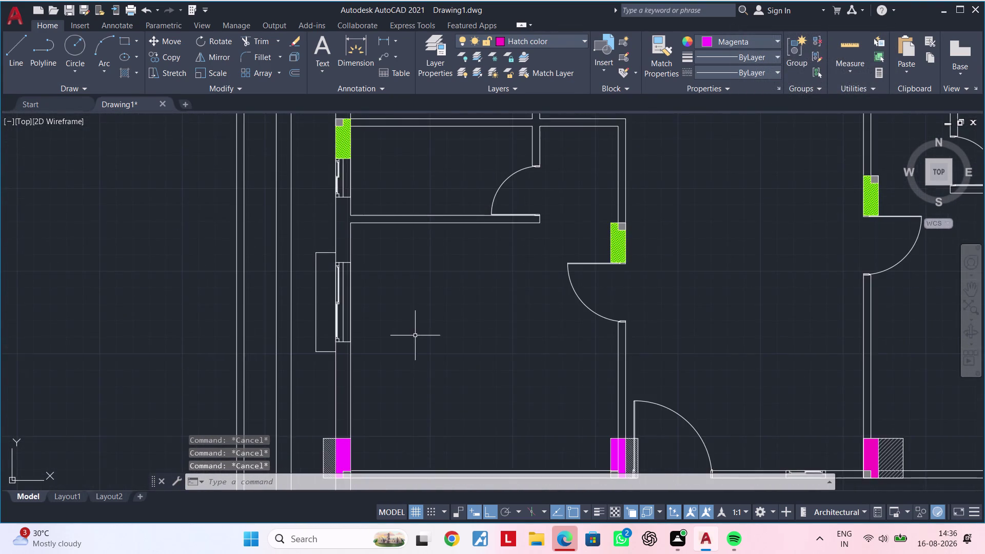
middle_drag(415, 335, 458, 318)
scroll(up, 3)
scroll(up, 3)
scroll(up, 3)
scroll(down, 3)
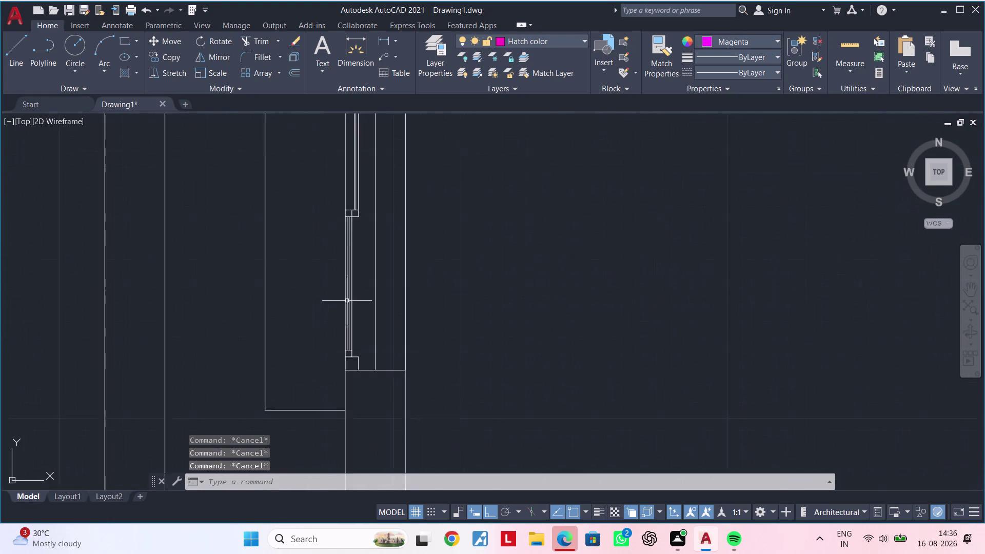
scroll(down, 3)
middle_drag(358, 285, 361, 394)
scroll(down, 3)
middle_drag(564, 370, 469, 315)
key(Escape)
scroll(down, 3)
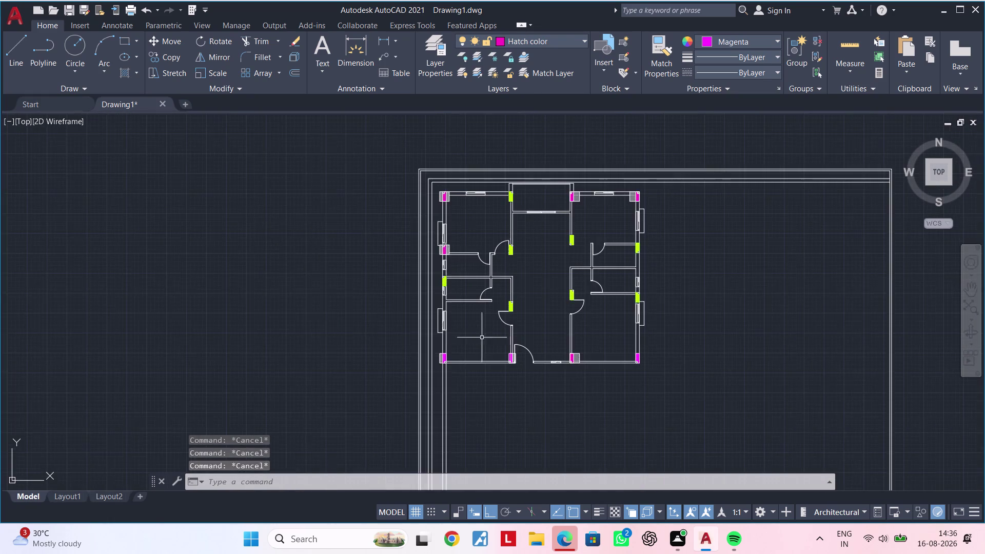
middle_drag(487, 343, 428, 344)
key(Escape)
scroll(up, 3)
key(Escape)
middle_drag(421, 346, 422, 408)
key(Escape)
key(Escape)
key(Escape)
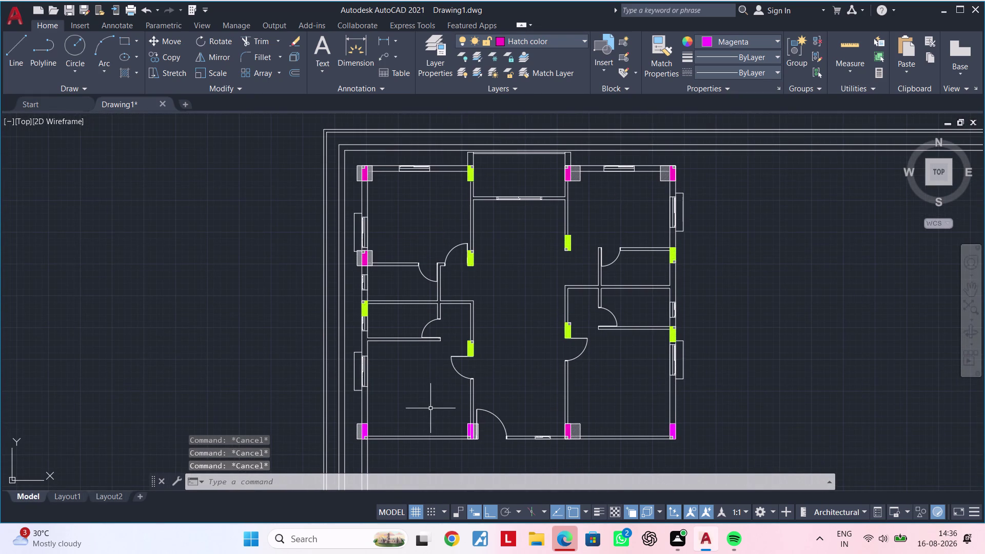
key(Escape)
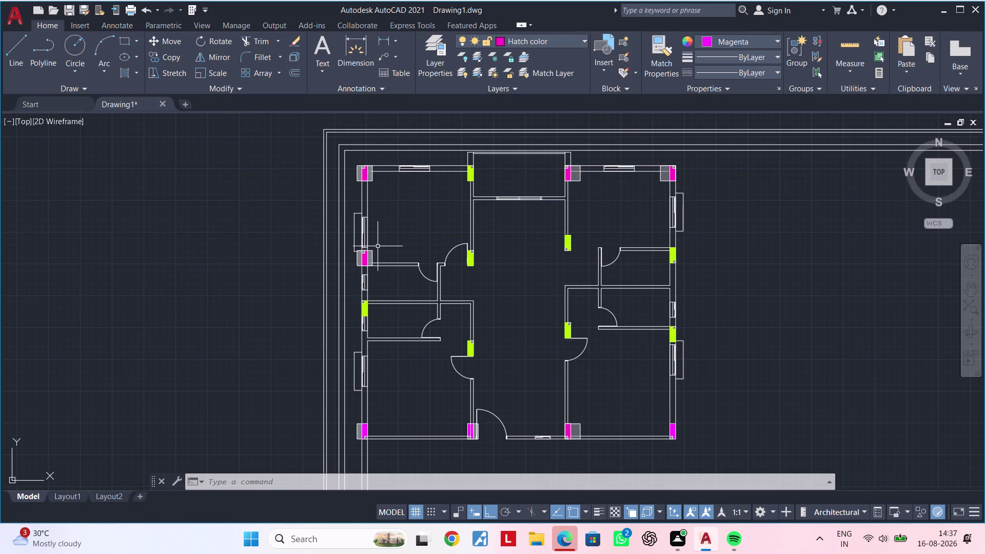
Clear pending commands and pan the view around the floor plan.
key(Escape)
key(Escape)
key(Escape)
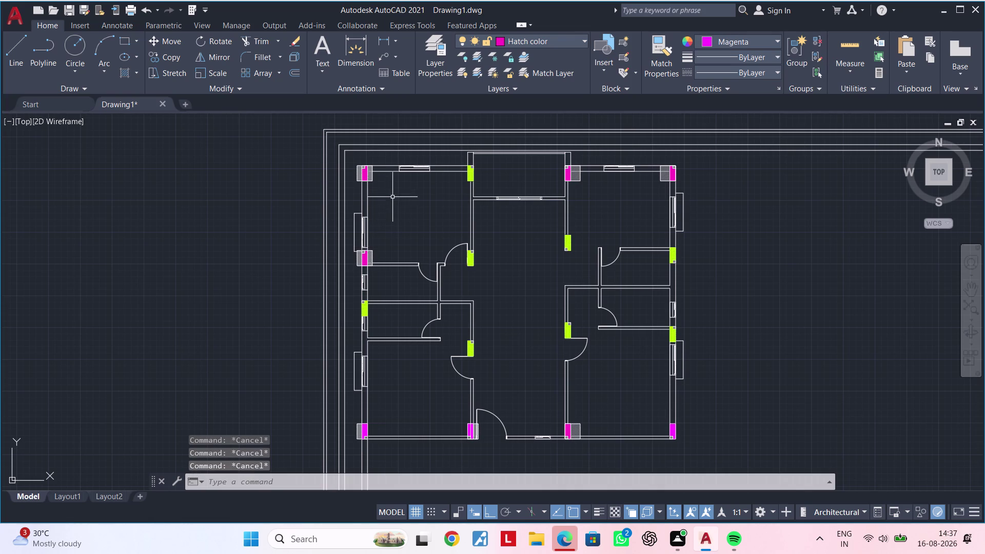
scroll(up, 3)
middle_drag(466, 197, 227, 216)
key(Escape)
scroll(down, 3)
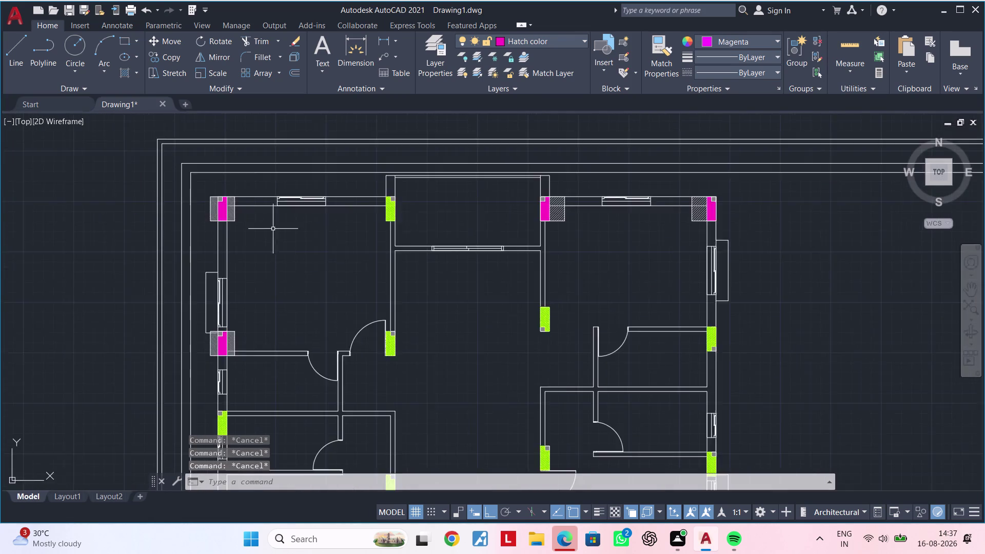
middle_drag(273, 228, 380, 211)
key(Escape)
key(Escape)
key(Escape)
key(Escape)
scroll(down, 3)
middle_drag(380, 212, 437, 211)
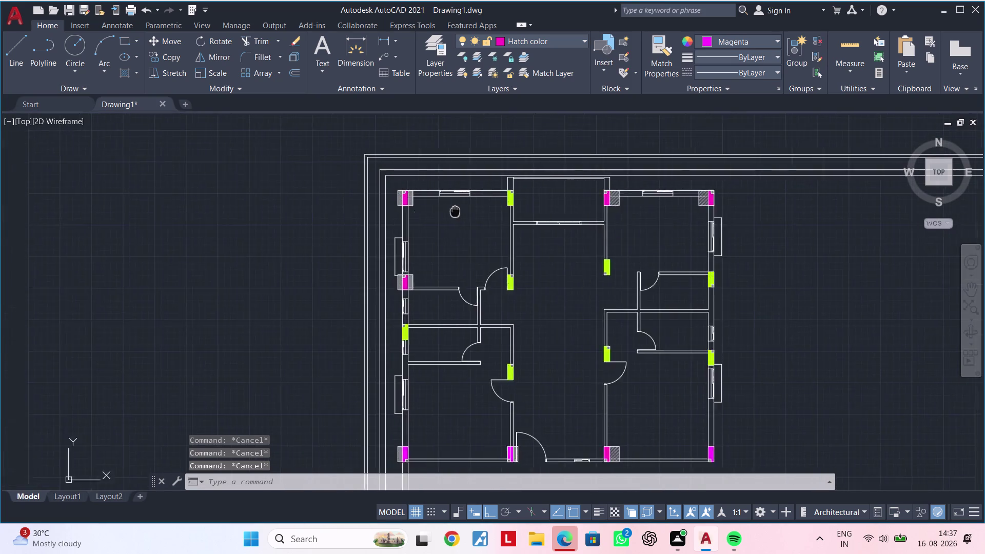
Shift the floor plan right to free empty space on its left.
middle_drag(436, 211, 509, 211)
key(Escape)
key(Escape)
middle_drag(218, 231, 329, 228)
key(Escape)
key(Escape)
key(Escape)
key(Escape)
Start a rectangle left of the plan with REC, then cancel it.
text(r)
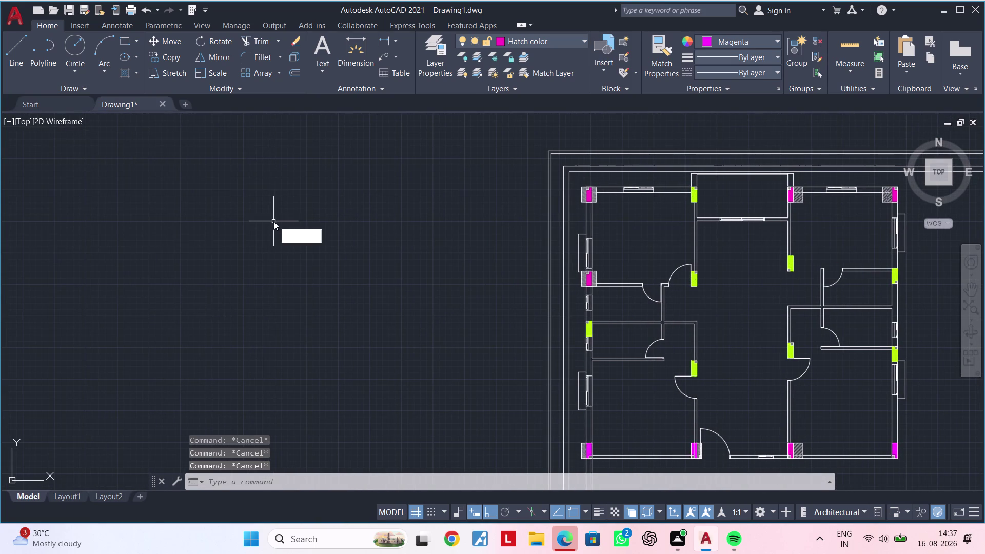
text(ec)
key(space)
click(209, 193)
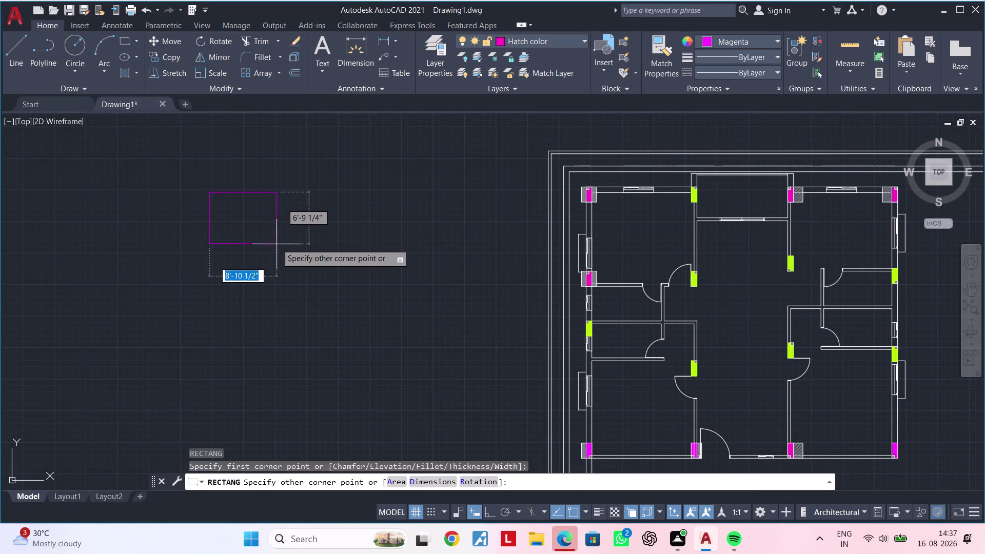
key(Escape)
Make layer 0 the current layer.
click(543, 39)
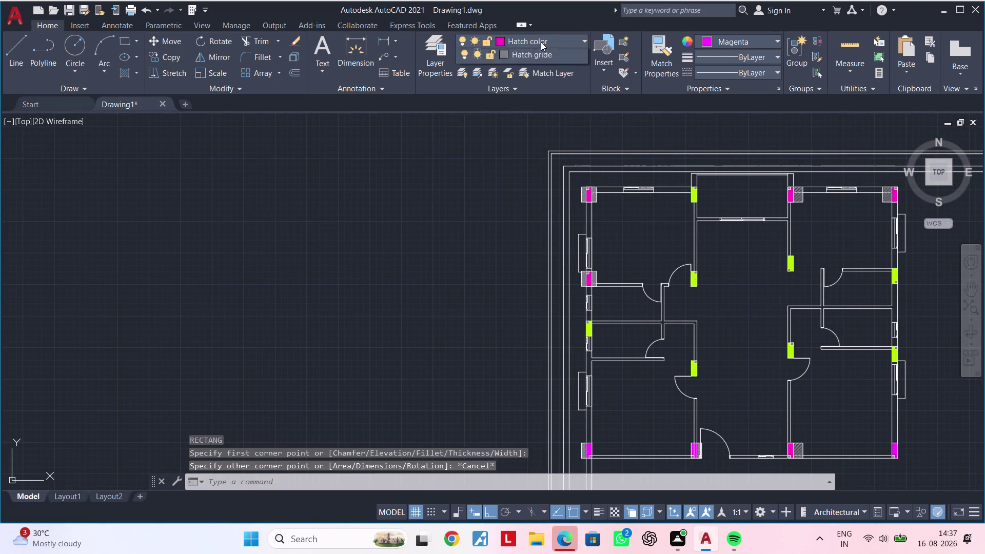
click(523, 53)
key(Escape)
key(Escape)
key(Escape)
key(Escape)
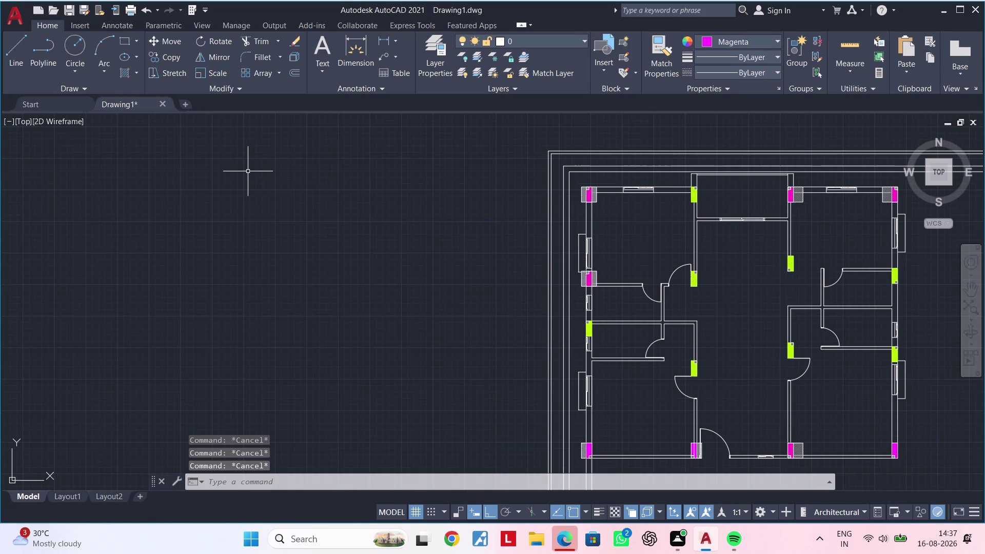
Retry the rectangle, then cancel it because it is still magenta.
text(rec)
key(space)
click(200, 157)
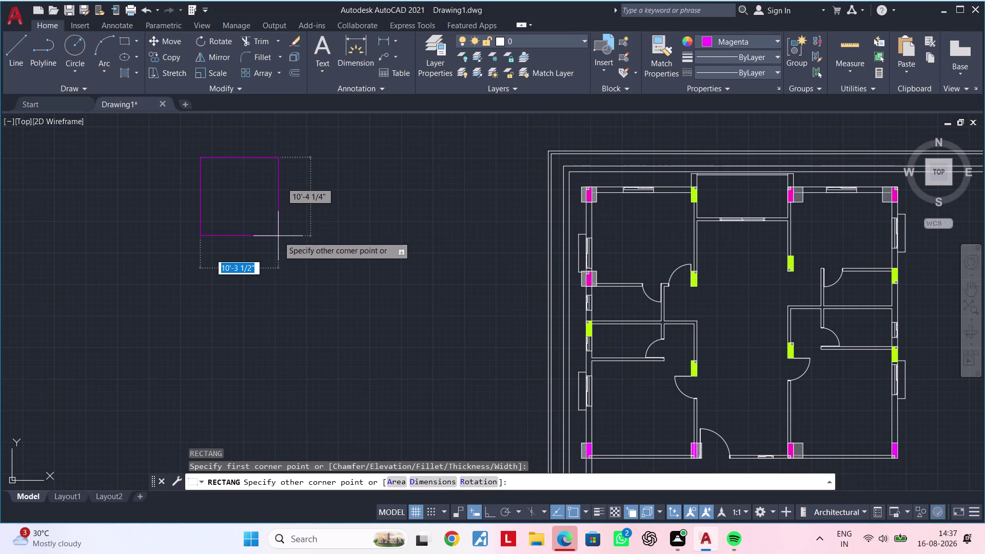
key(Escape)
Set the colour for new objects to ByLayer.
click(705, 42)
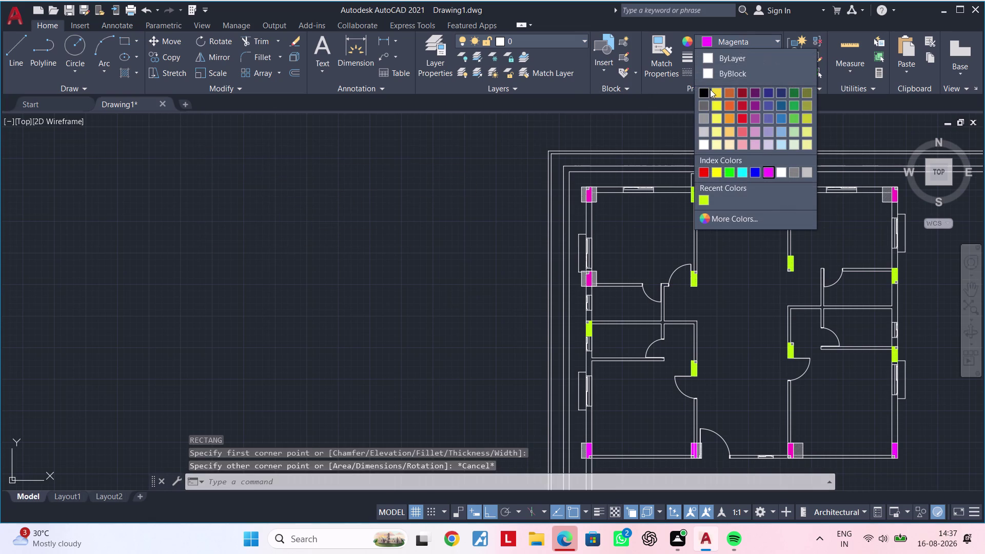
click(712, 60)
key(Escape)
key(Escape)
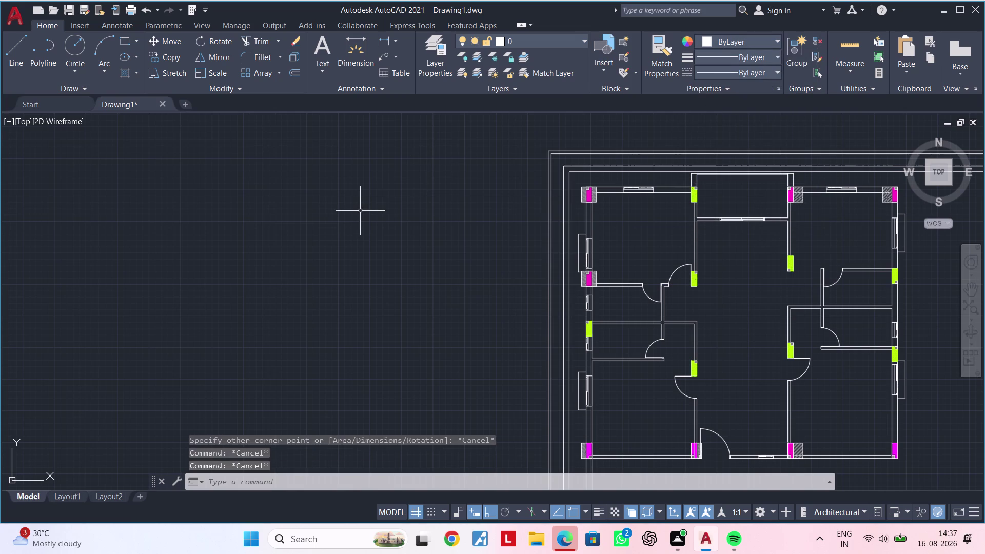
Begin a new rectangle with its first corner in the space left of the plan.
text(rec)
key(space)
click(291, 169)
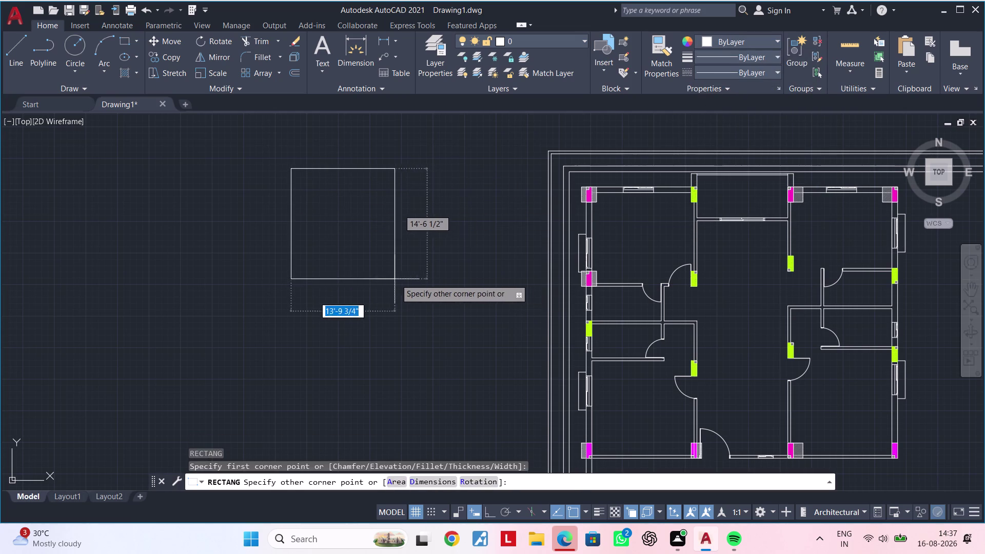
middle_drag(378, 280, 209, 286)
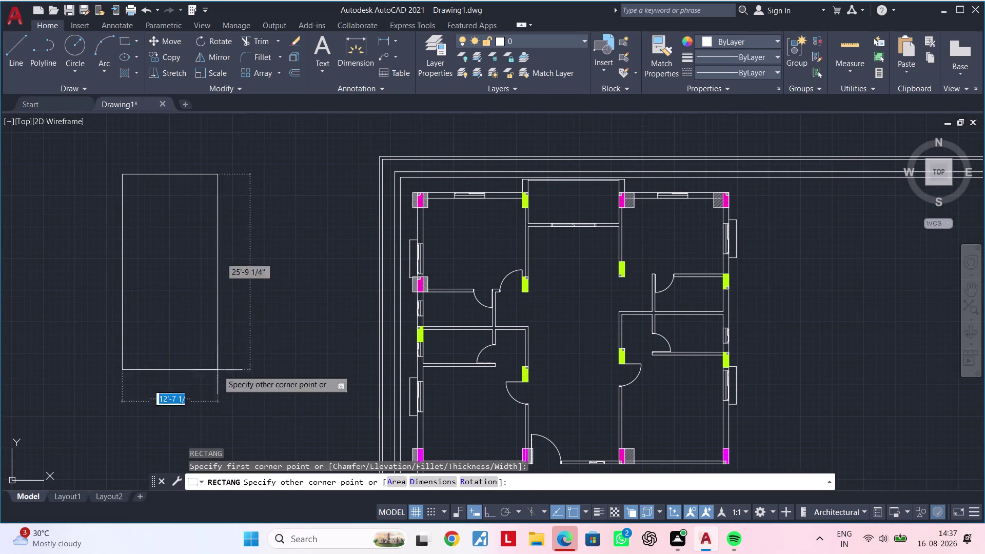
Draw a rectangle by dimensions, 5' long and 7' wide, placed left of the floor plan.
text(d)
key(space)
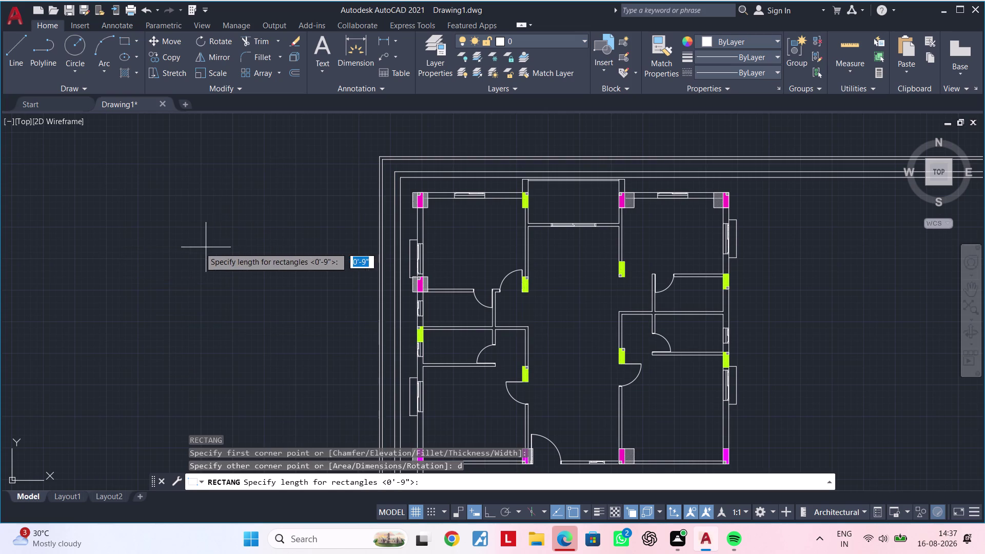
scroll(down, 3)
middle_drag(332, 248, 421, 249)
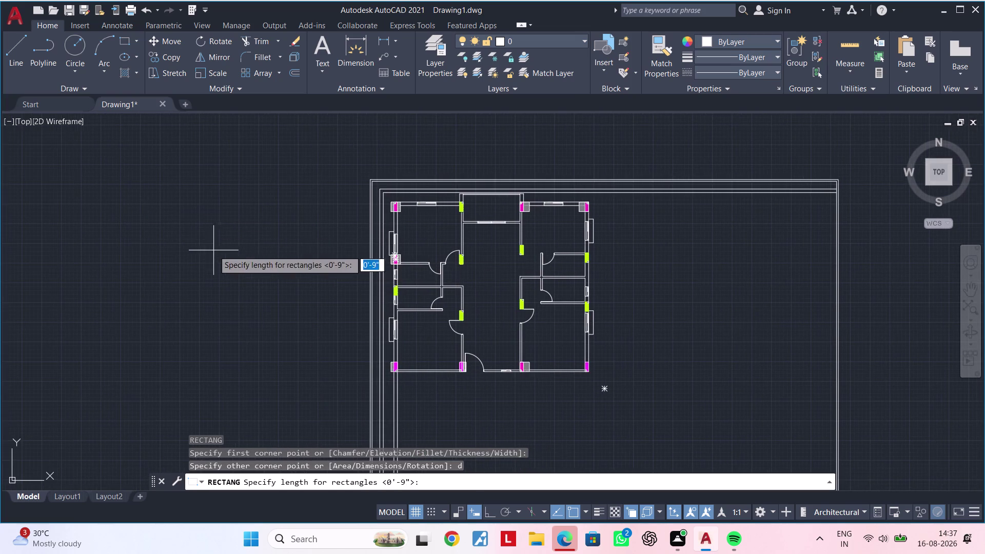
middle_drag(203, 236, 280, 249)
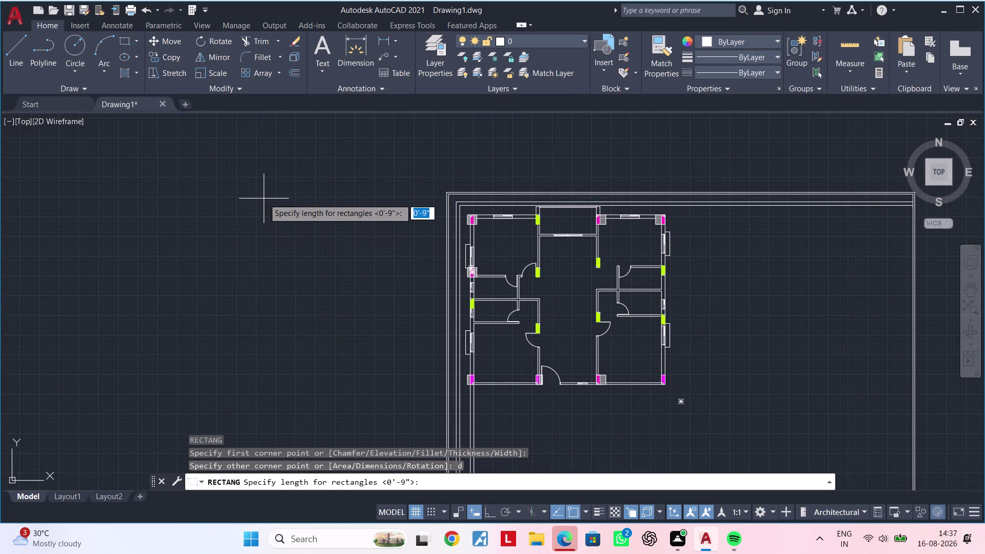
text(5')
key(Return)
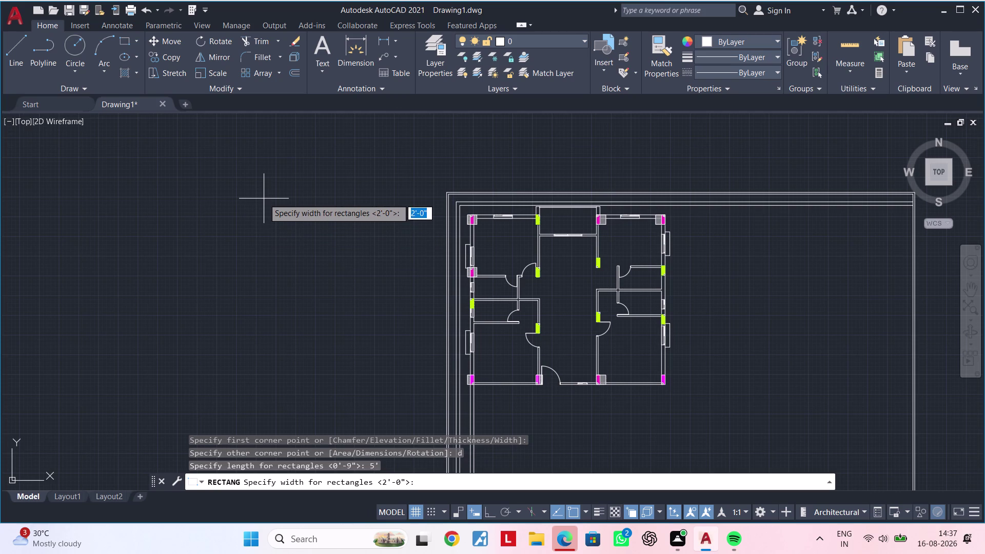
text(7')
key(Return)
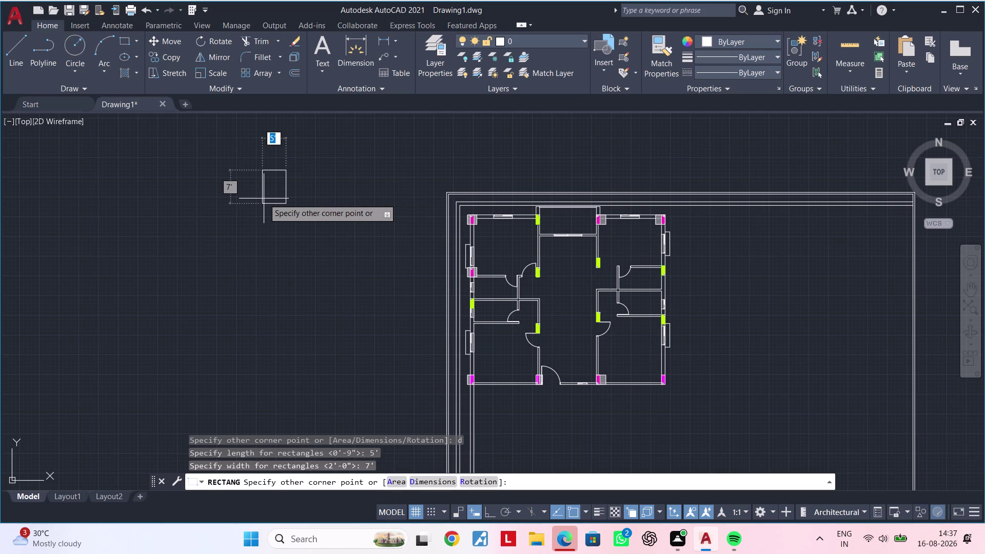
click(278, 268)
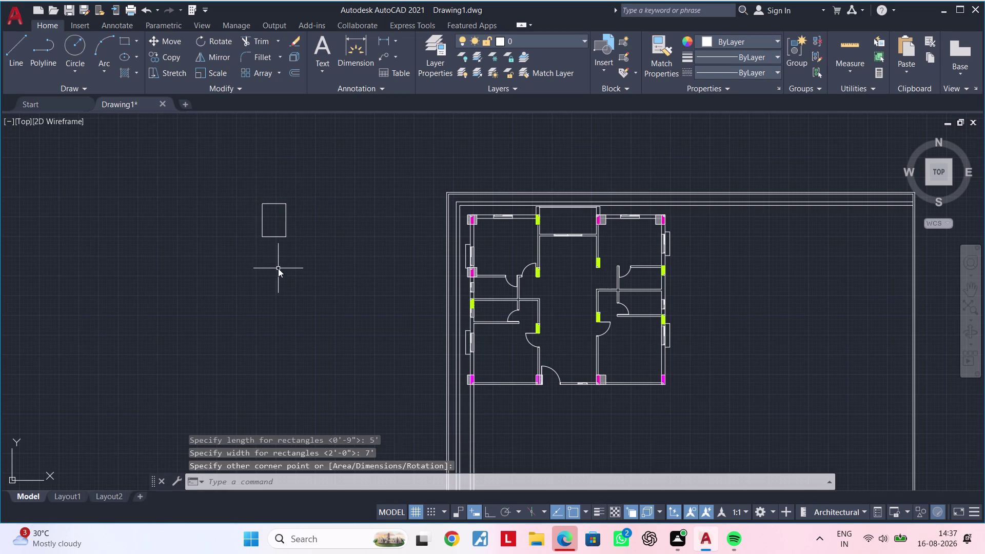
Pan the new rectangle toward the centre of the view and clear pending commands.
scroll(up, 3)
middle_drag(266, 223, 295, 305)
scroll(down, 3)
middle_drag(292, 305, 307, 286)
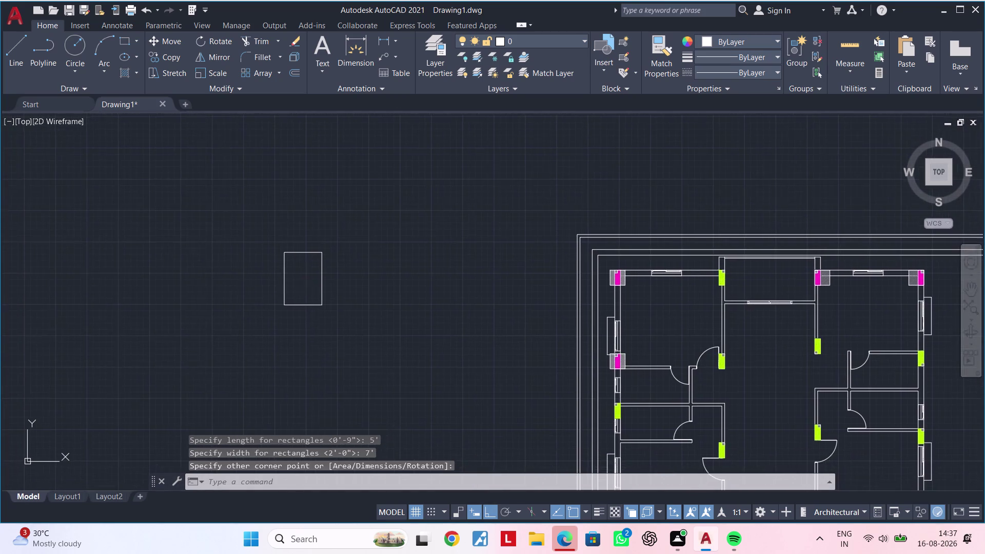
scroll(up, 3)
middle_drag(299, 284, 338, 270)
key(Escape)
middle_drag(328, 253, 291, 301)
key(Escape)
key(Escape)
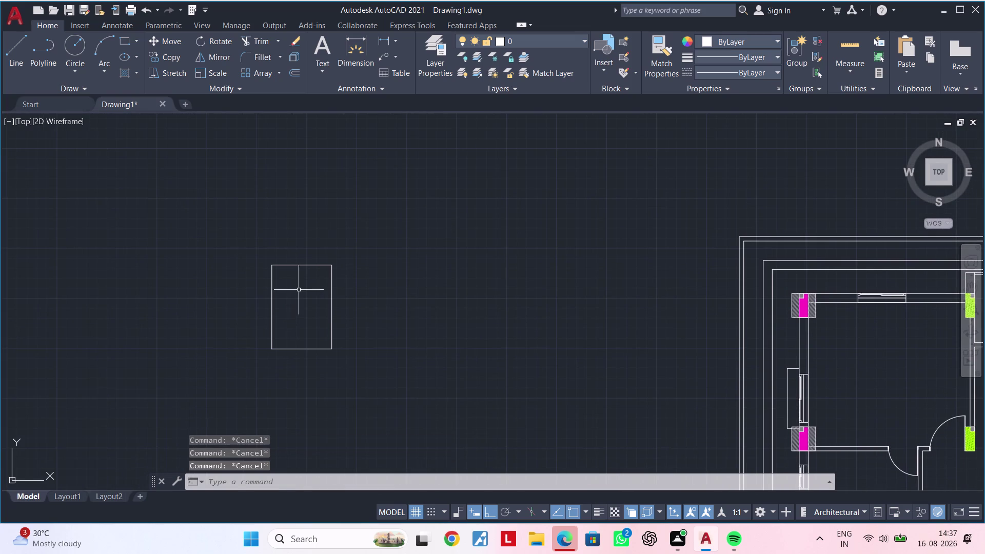
key(Escape)
key(Escape)
key(Escape)
key(Escape)
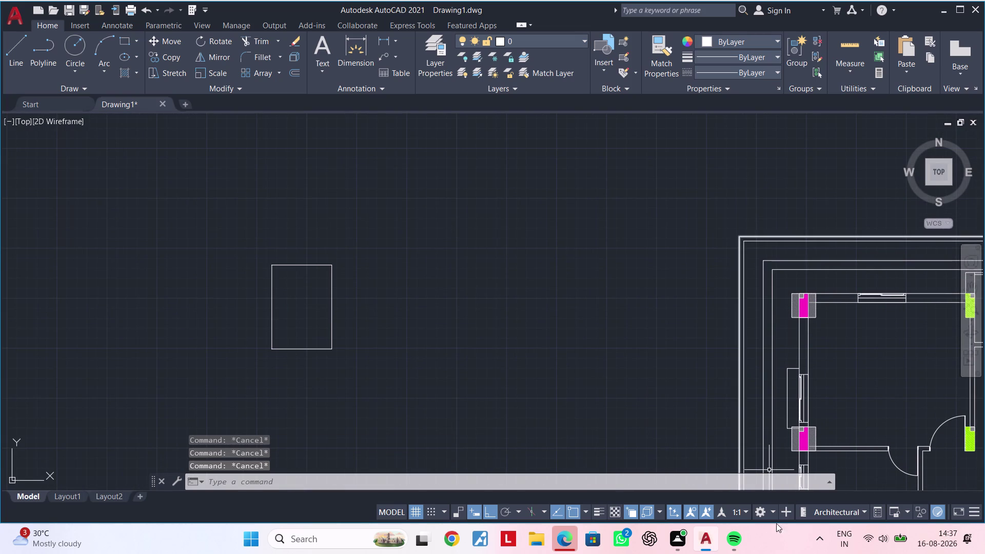
Zoom in and centre the view on the new 5'×7' rectangle.
click(740, 506)
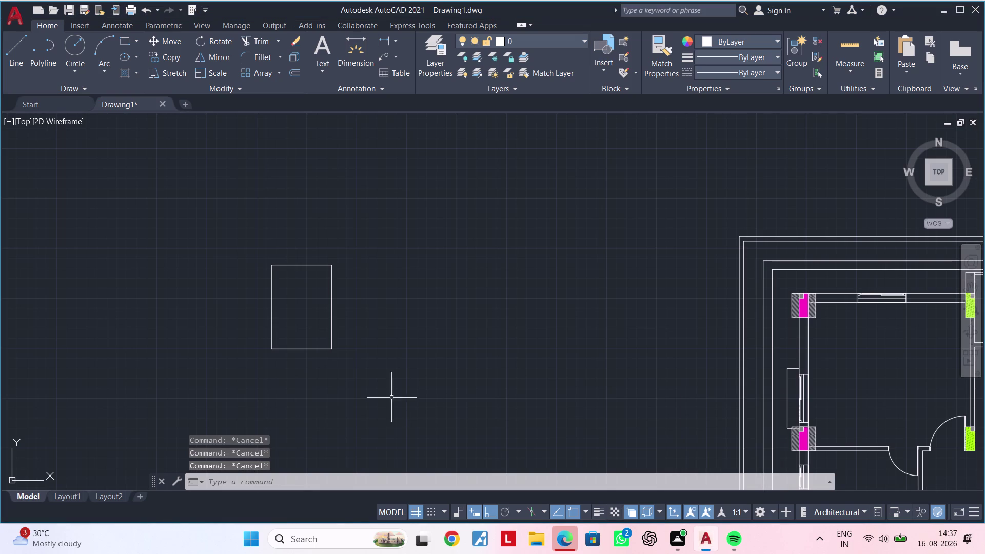
scroll(up, 3)
scroll(up, 3)
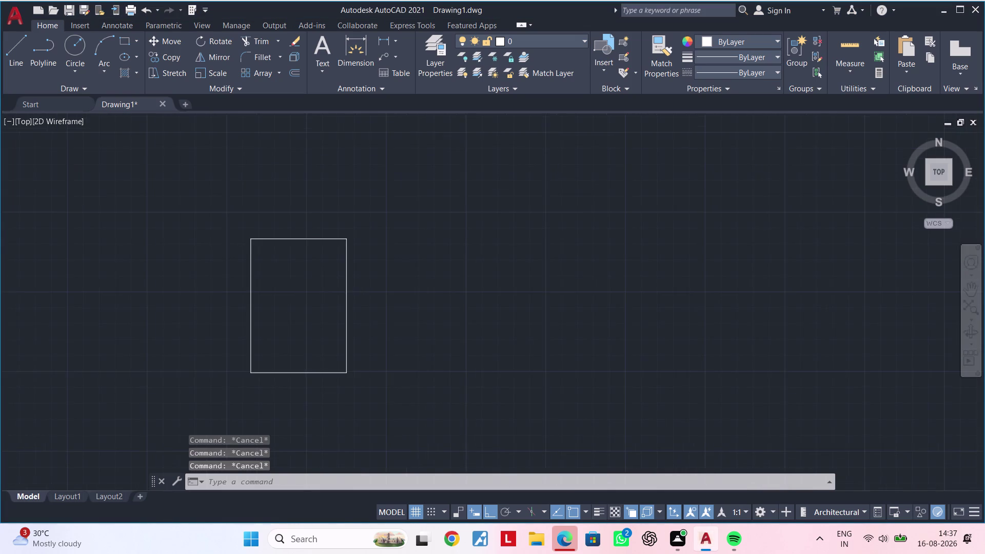
middle_drag(321, 315, 488, 387)
middle_drag(472, 376, 440, 300)
middle_drag(442, 327, 439, 356)
key(Escape)
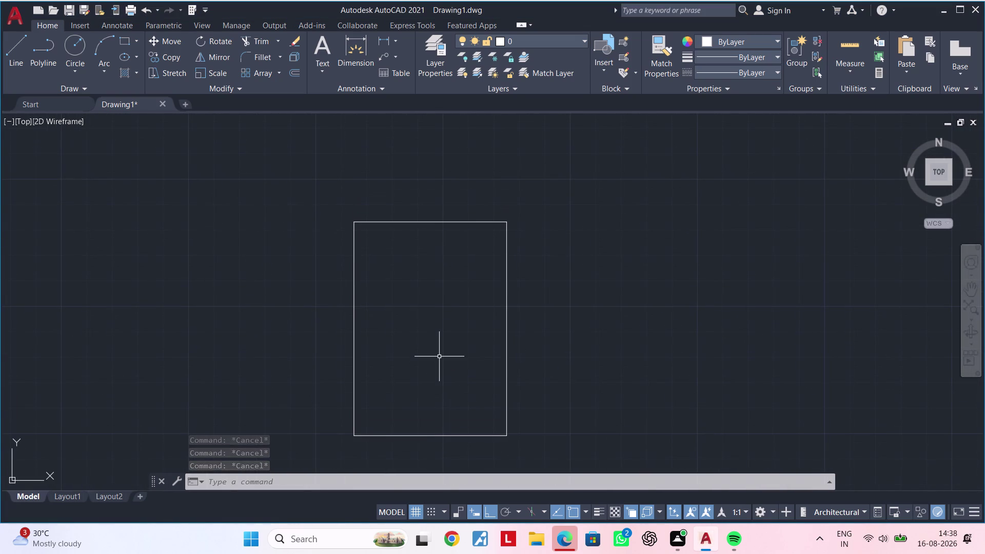
key(Escape)
key(Escape)
key(Escape)
key(Escape)
key(Escape)
key(Escape)
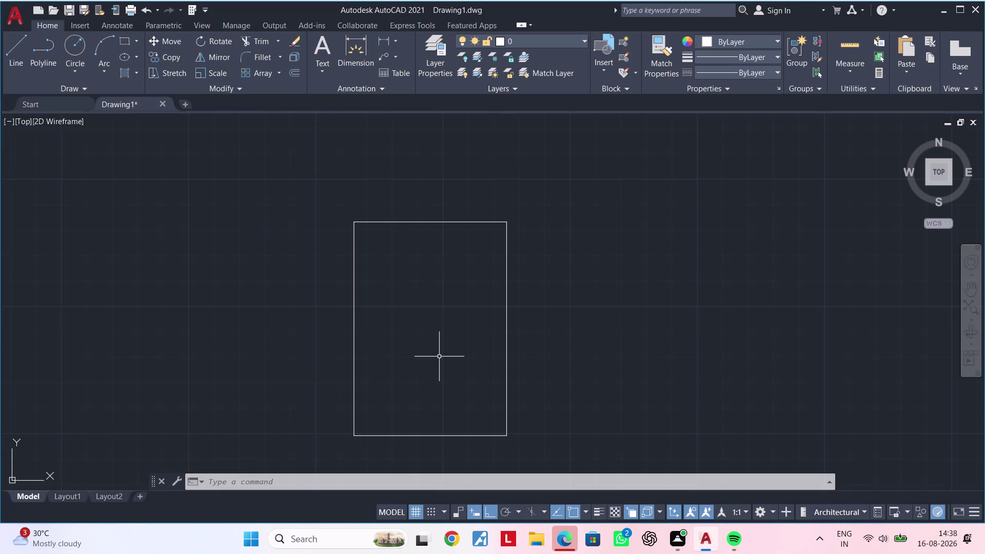
middle_drag(439, 355, 388, 373)
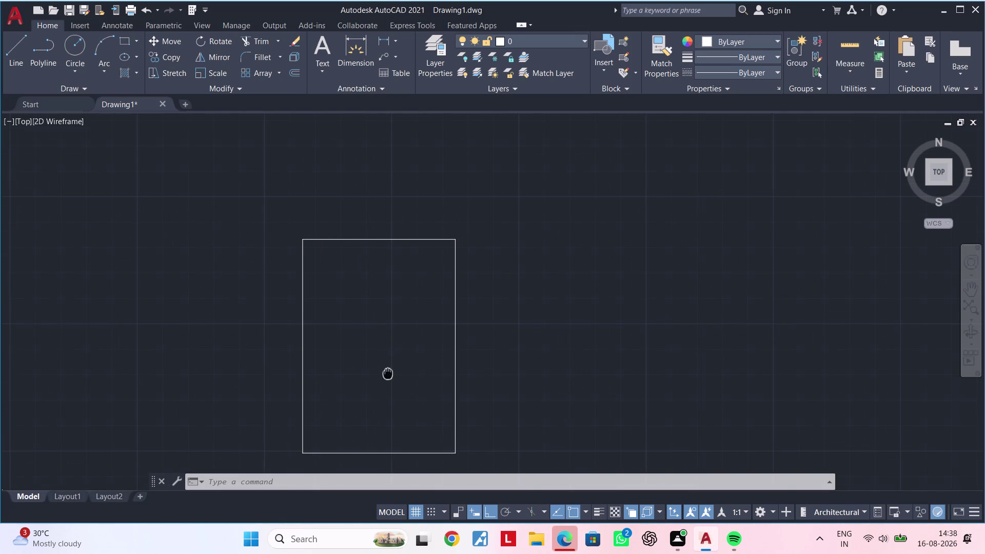
middle_drag(389, 373, 388, 372)
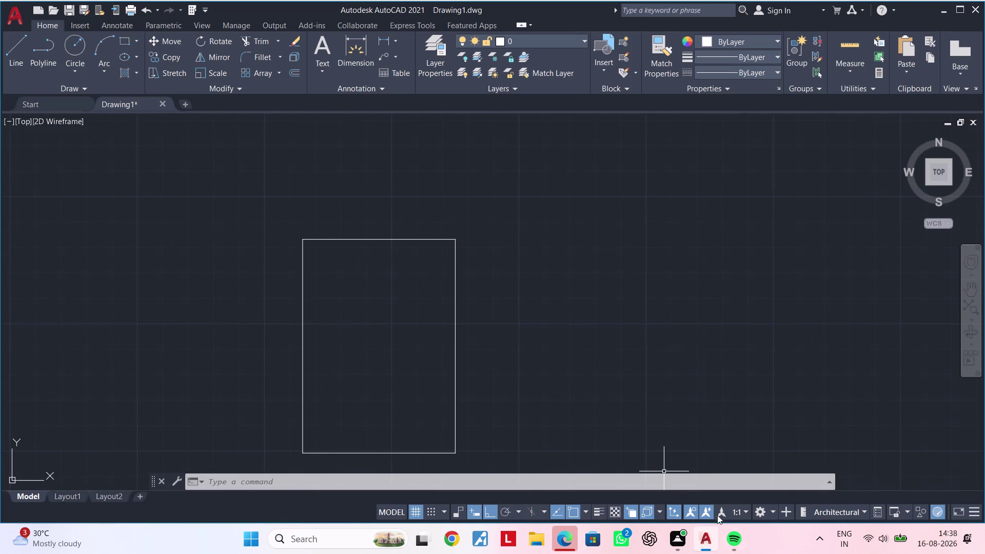